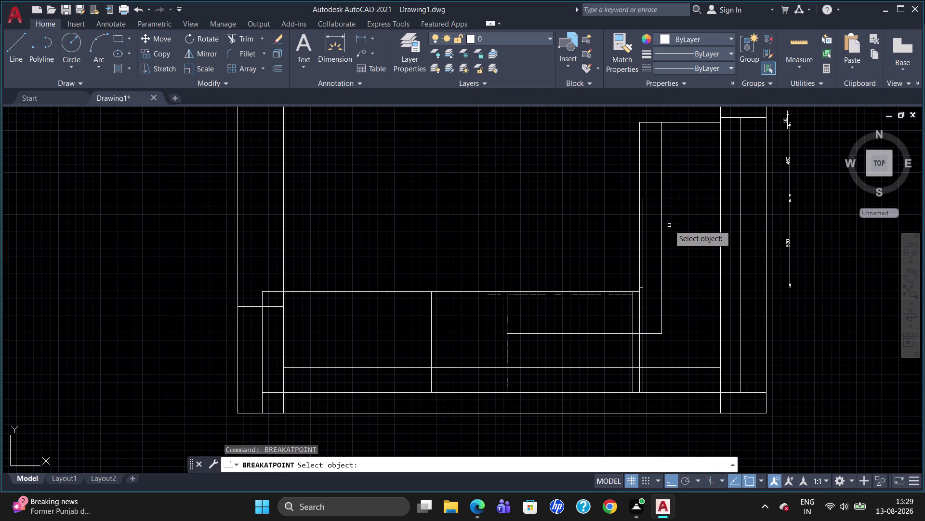
Break the long vertical line beside the right cabinet at a point with BR.
click(664, 190)
click(662, 196)
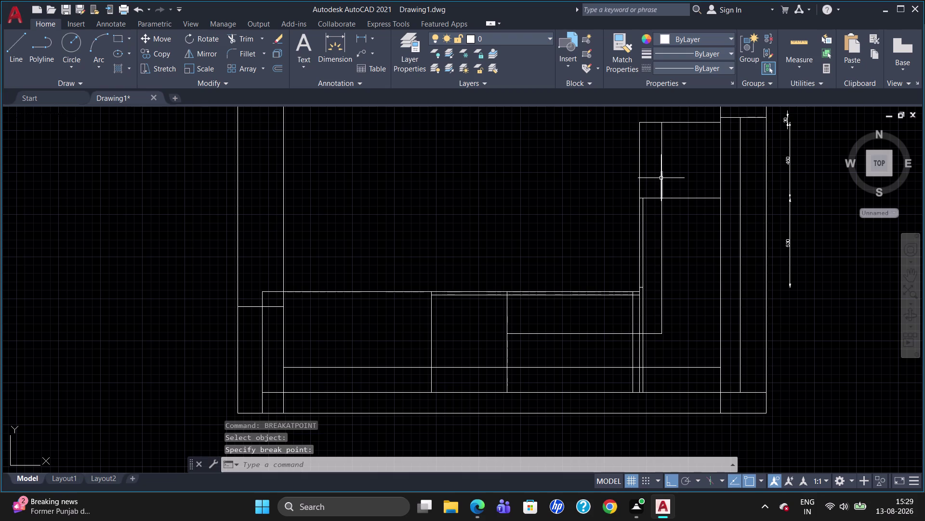
click(661, 178)
Join the broken line's upper pieces into one line, then check the lower piece.
click(663, 156)
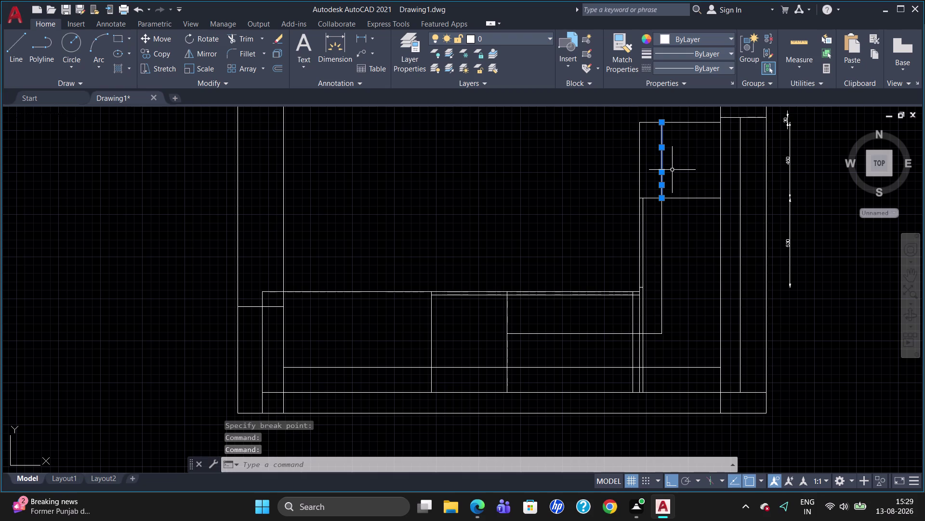
key(j)
key(Return)
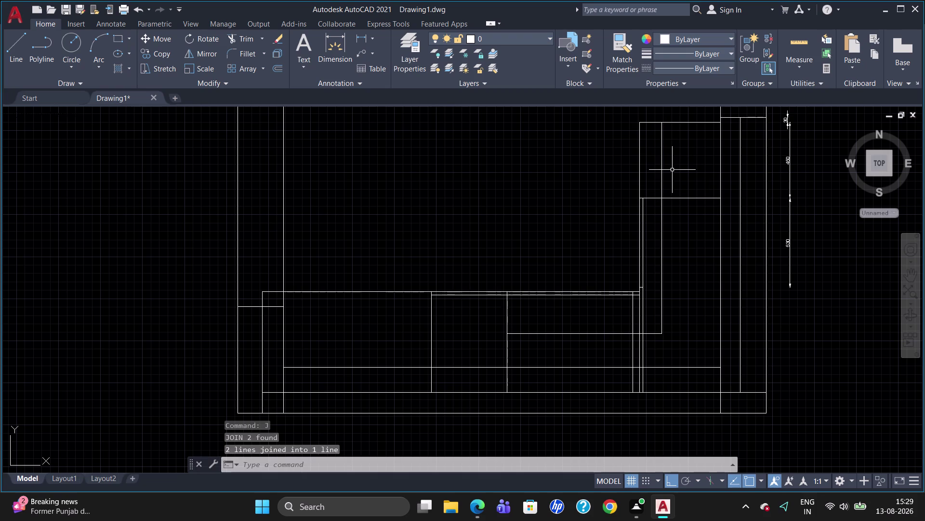
click(664, 259)
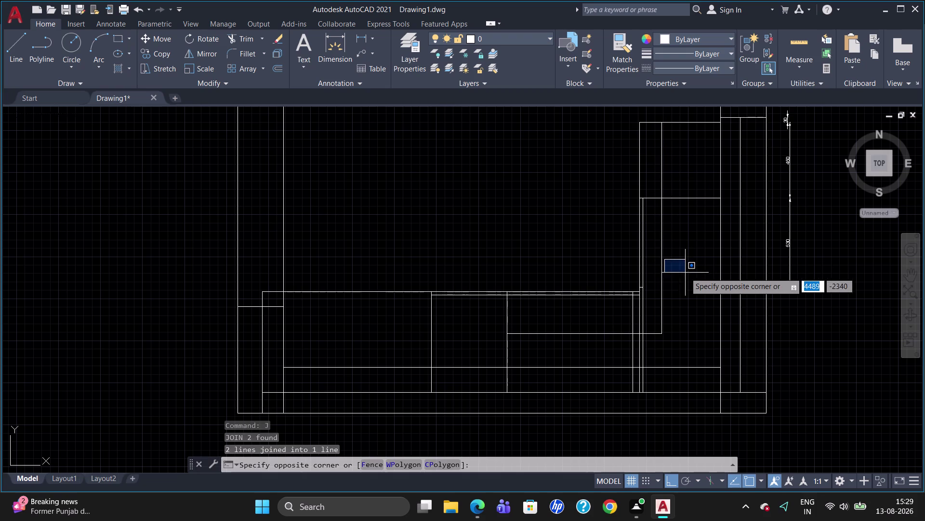
click(661, 262)
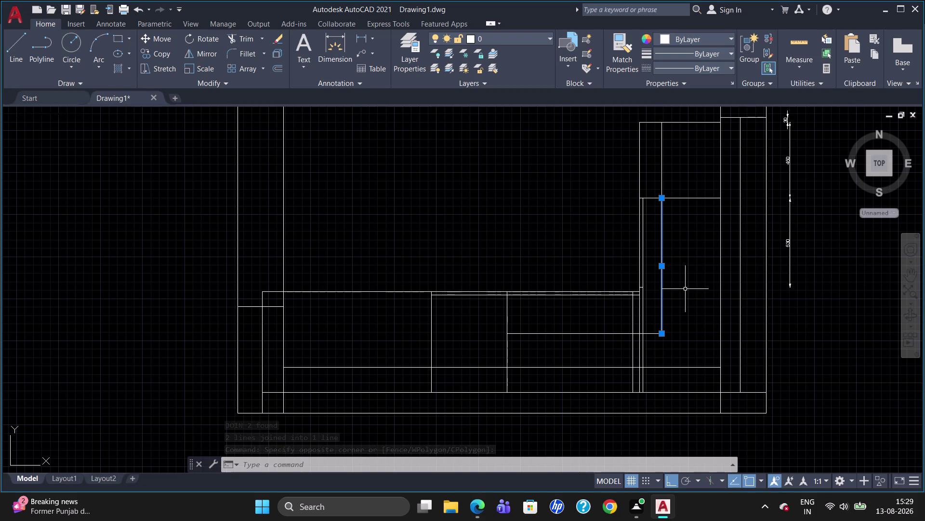
key(Escape)
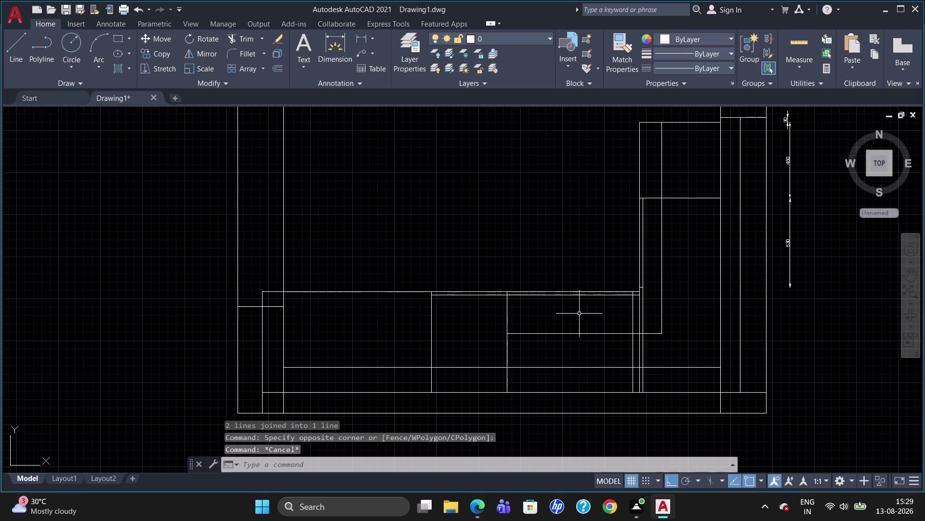
Place a trial linear dimension at the right cabinet, then delete it.
text(DLI)
key(Return)
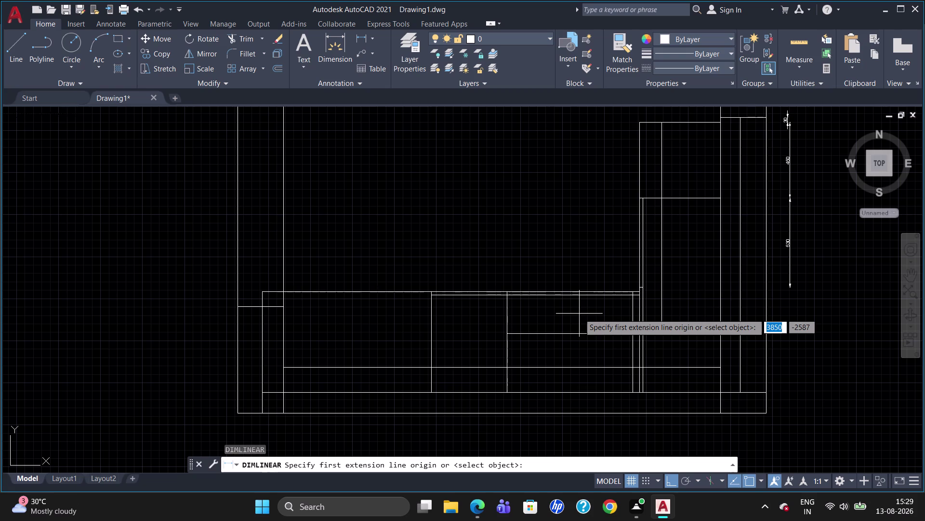
click(579, 334)
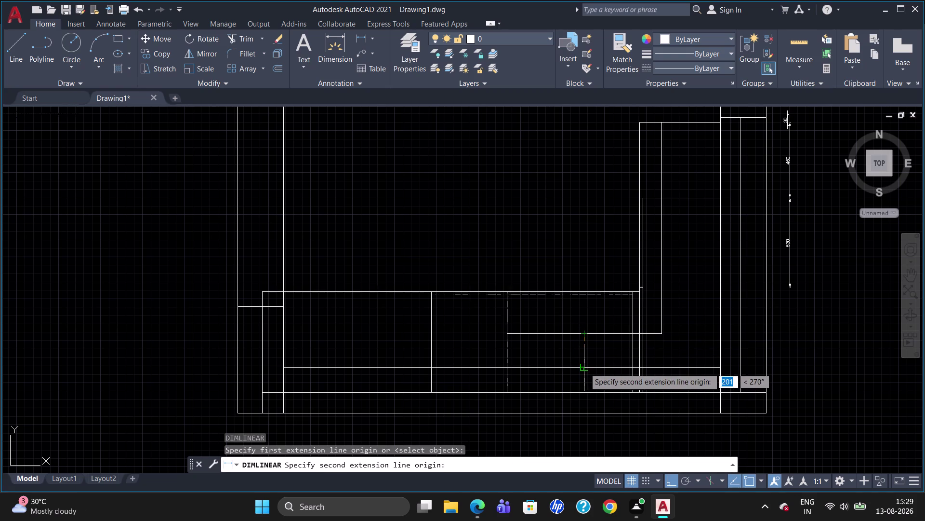
click(585, 368)
click(581, 367)
scroll(up, 3)
click(583, 352)
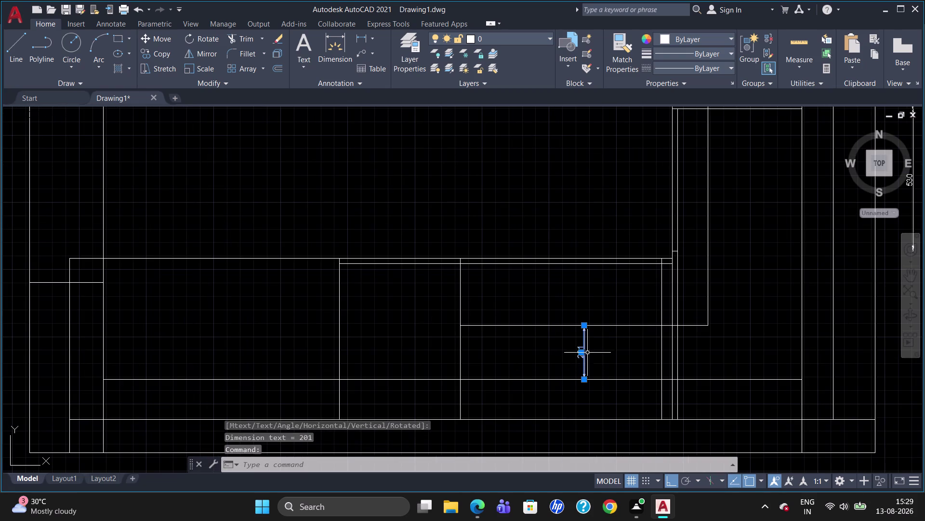
key(Delete)
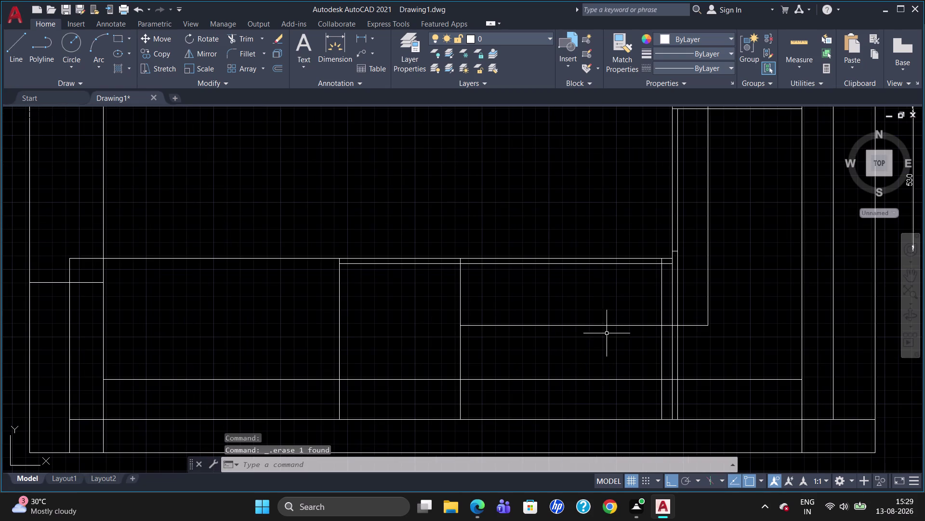
Delete the inner L-shaped vertical and horizontal lines near the right cabinet.
click(605, 327)
click(709, 275)
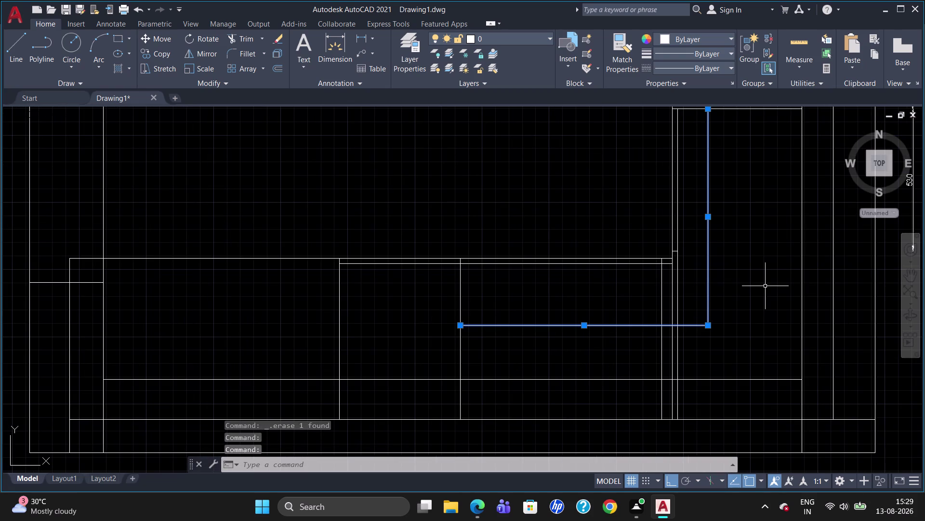
key(Delete)
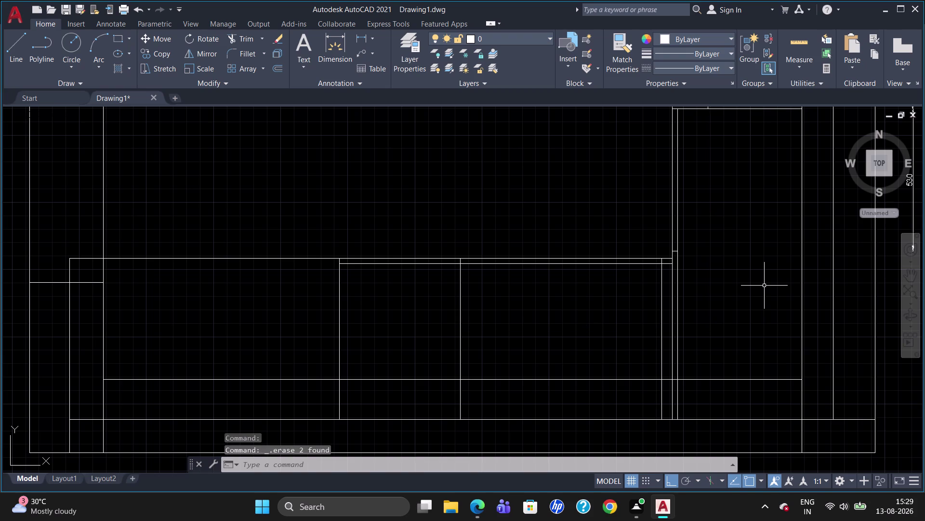
Draw a trial line 350 up from the cabinet's lower edge, then across to the right.
key(l)
key(Return)
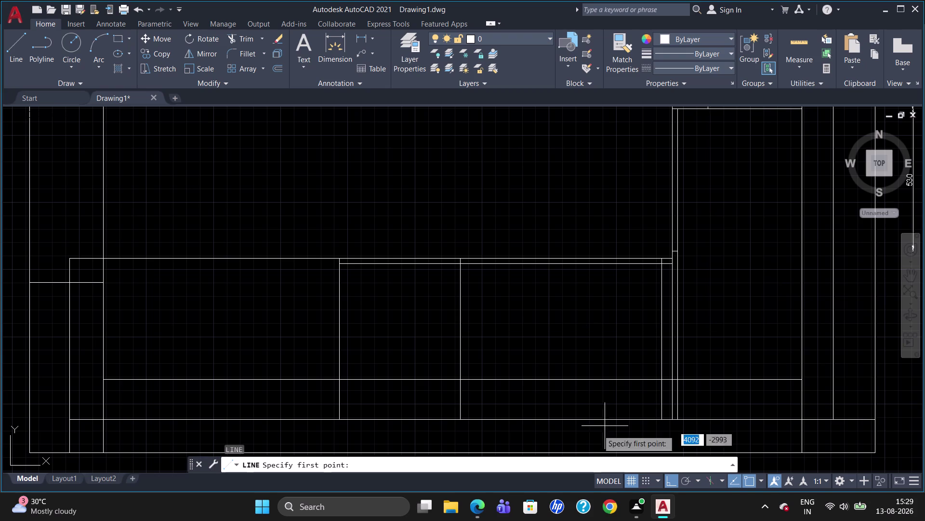
click(462, 382)
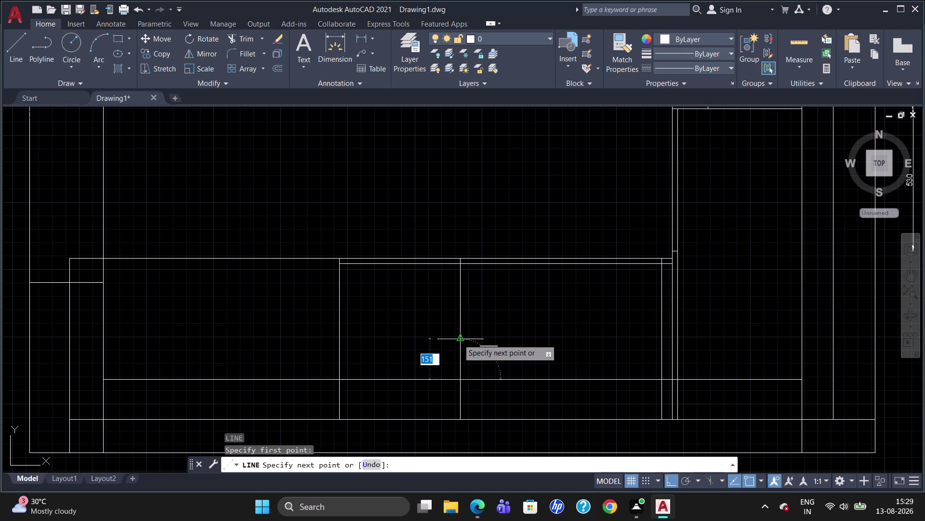
text(35)
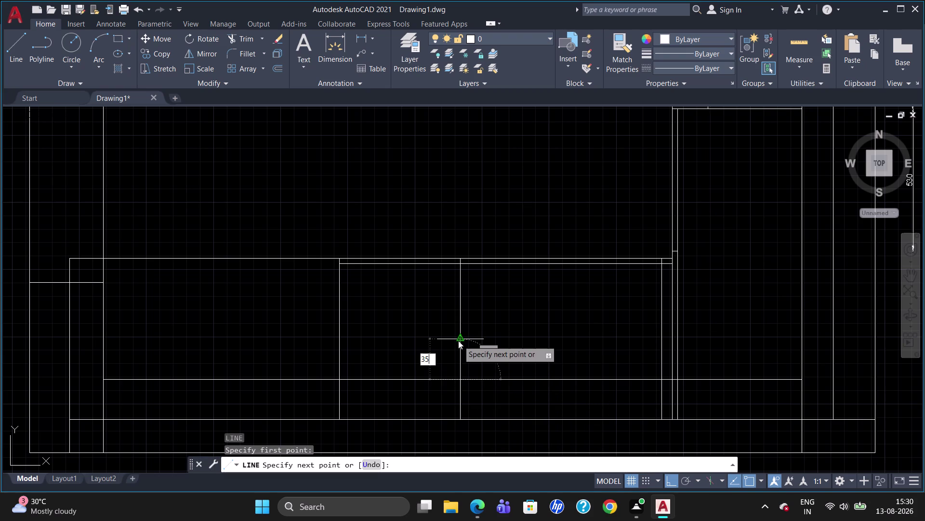
text(0)
key(Return)
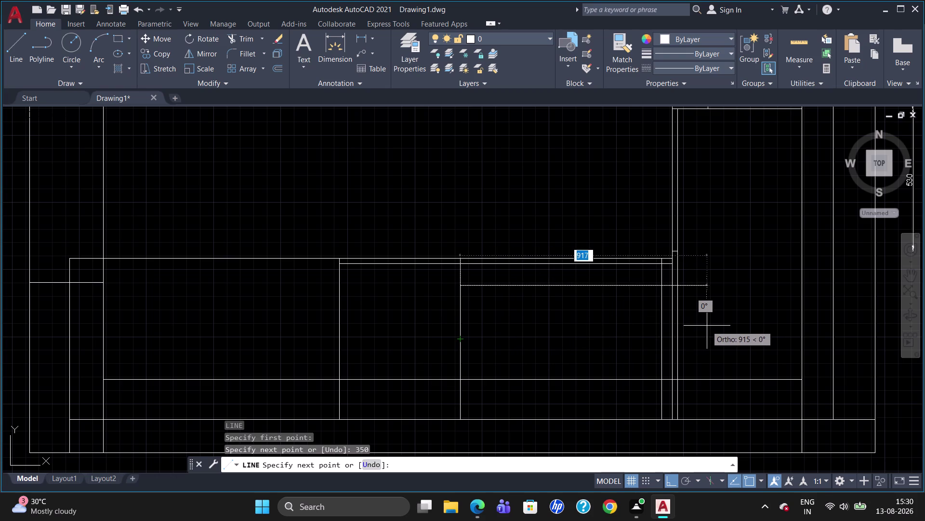
click(722, 324)
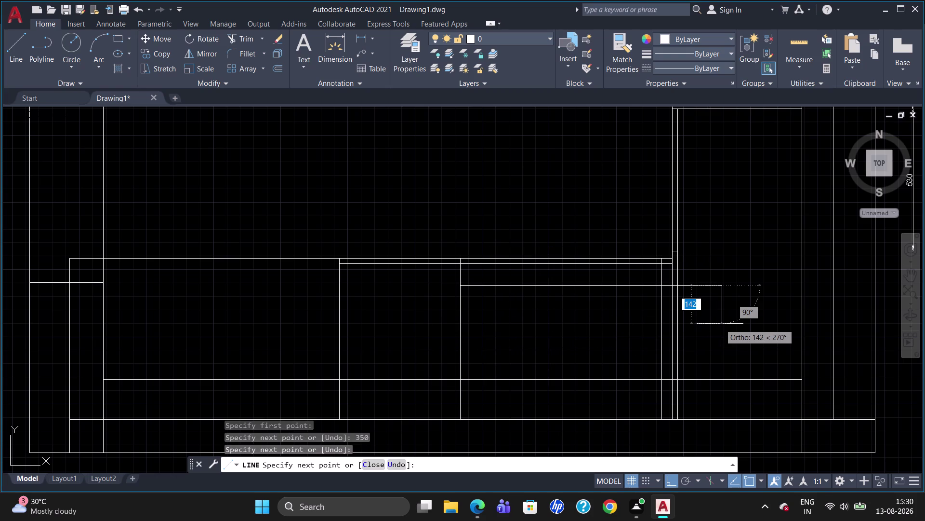
key(Escape)
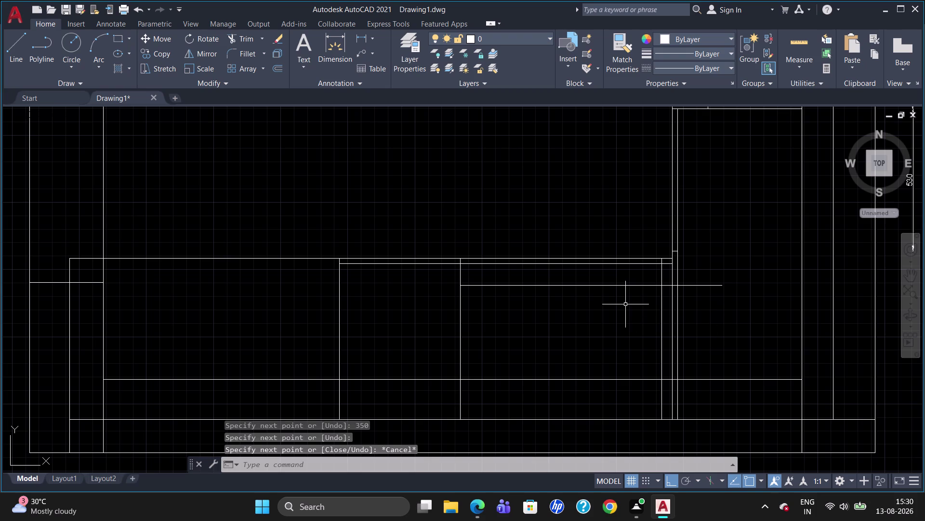
scroll(down, 3)
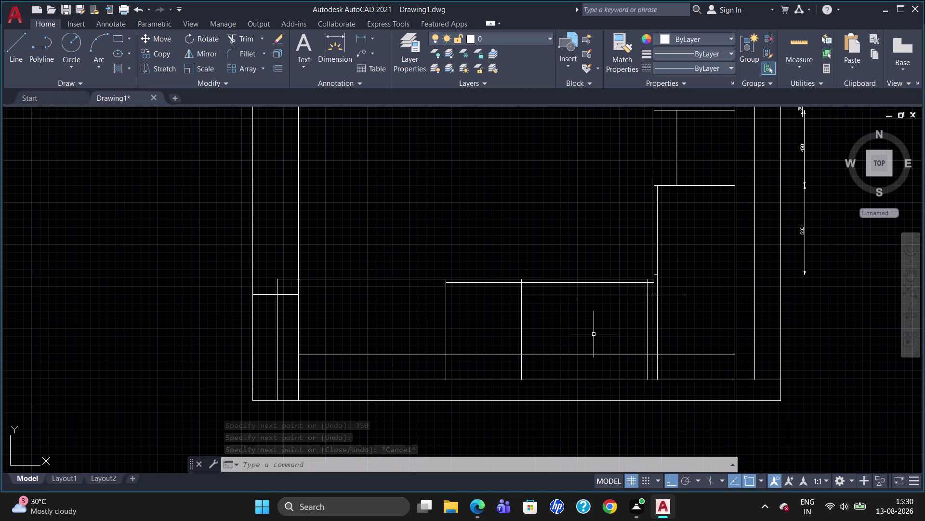
Cancel a second linear dimension attempt and delete the trial horizontal line.
text(DLI)
key(Return)
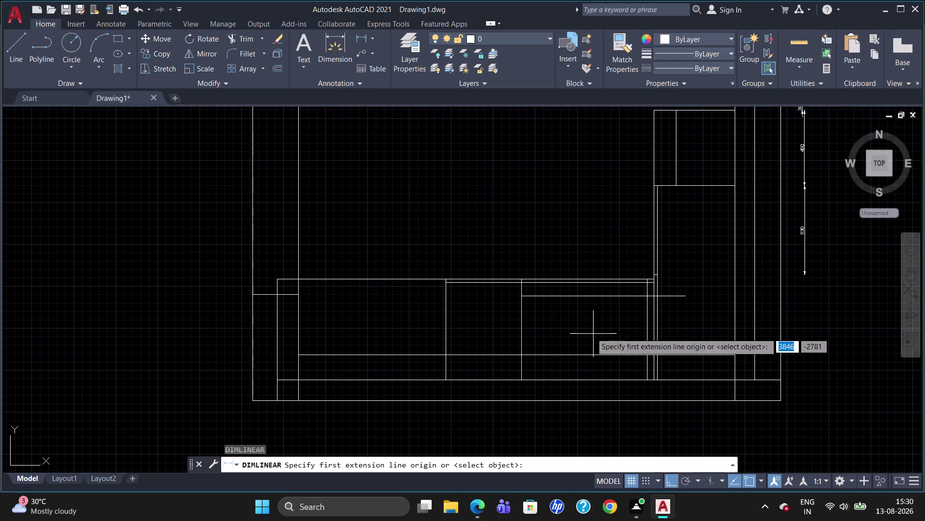
click(589, 296)
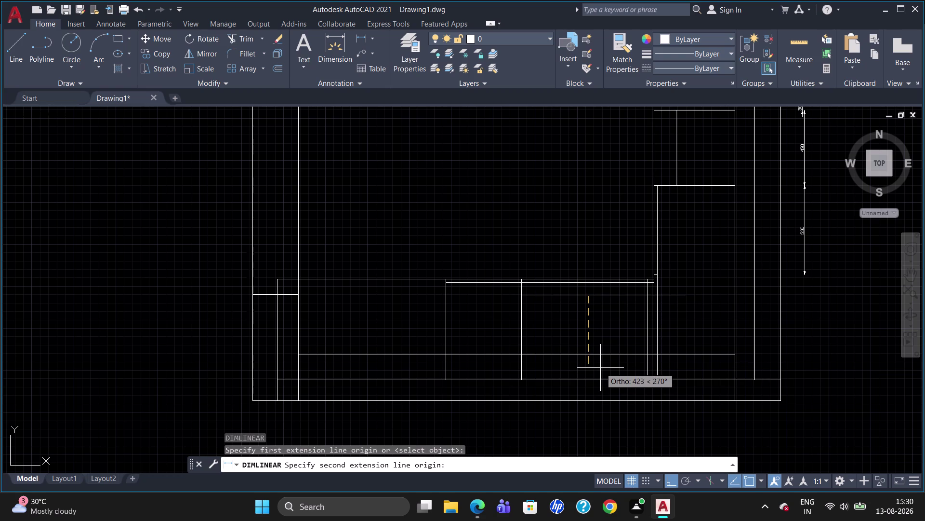
key(Escape)
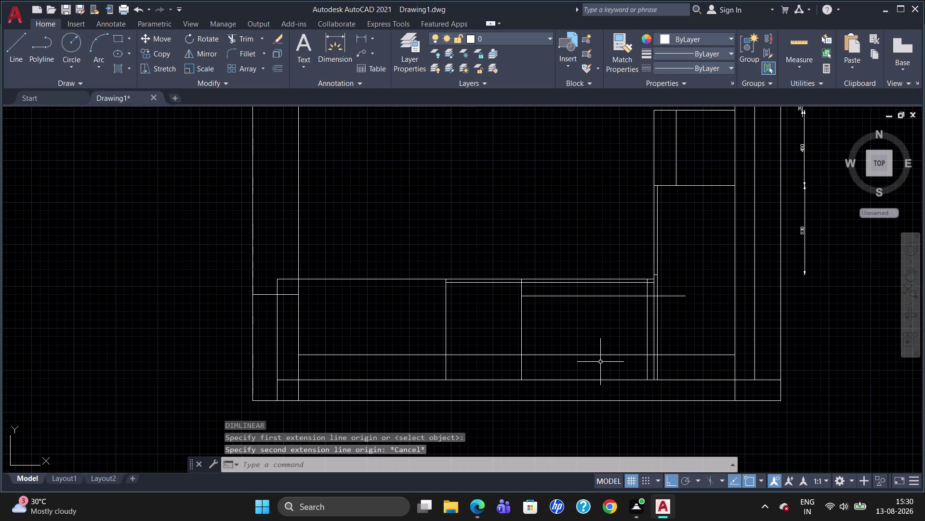
click(572, 294)
key(Delete)
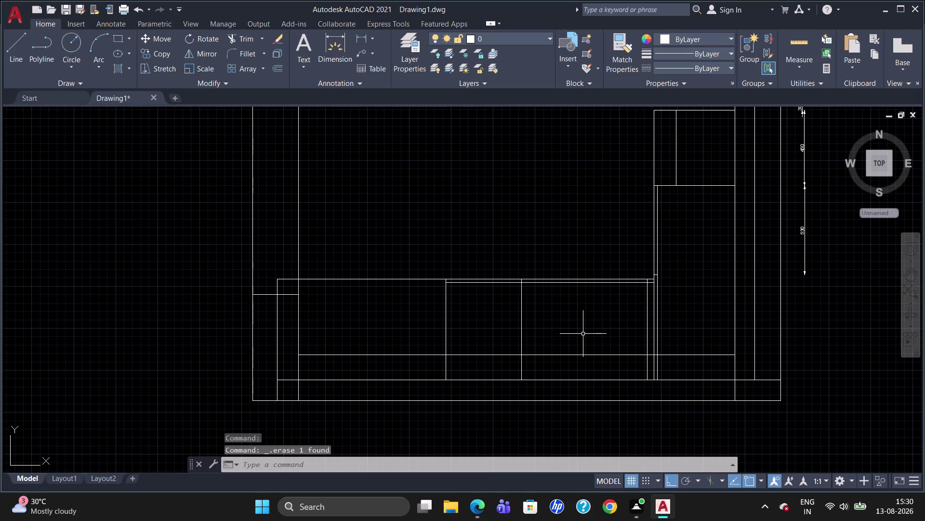
Draw a line 350 up from the lower cabinet's bottom, then across to the right edge.
key(l)
key(Return)
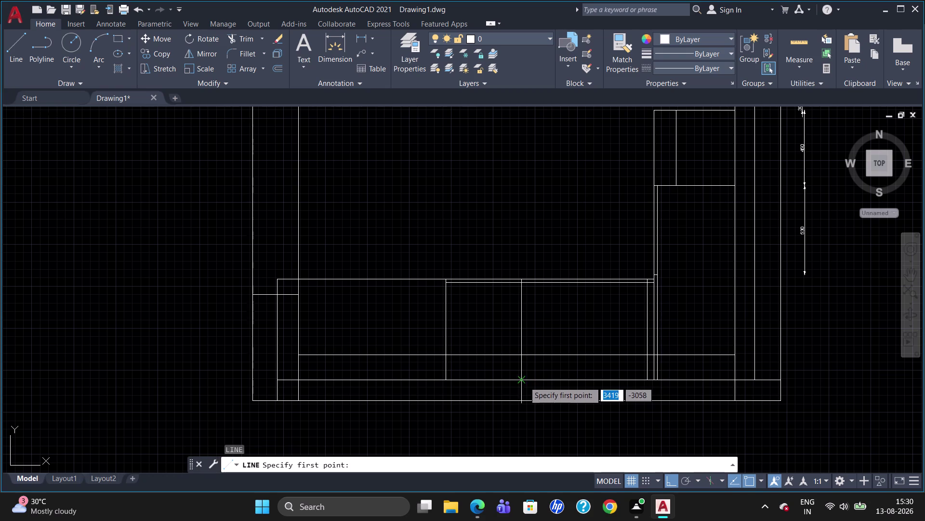
click(526, 379)
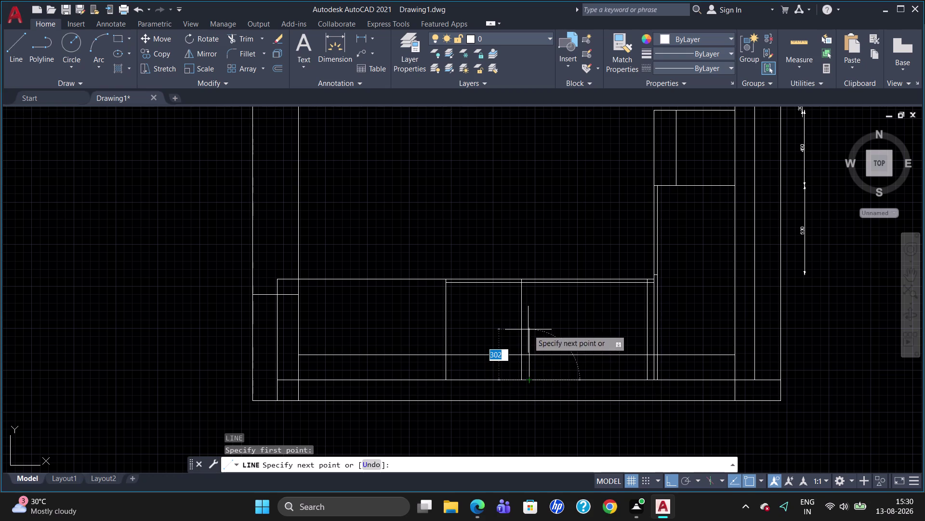
key(Escape)
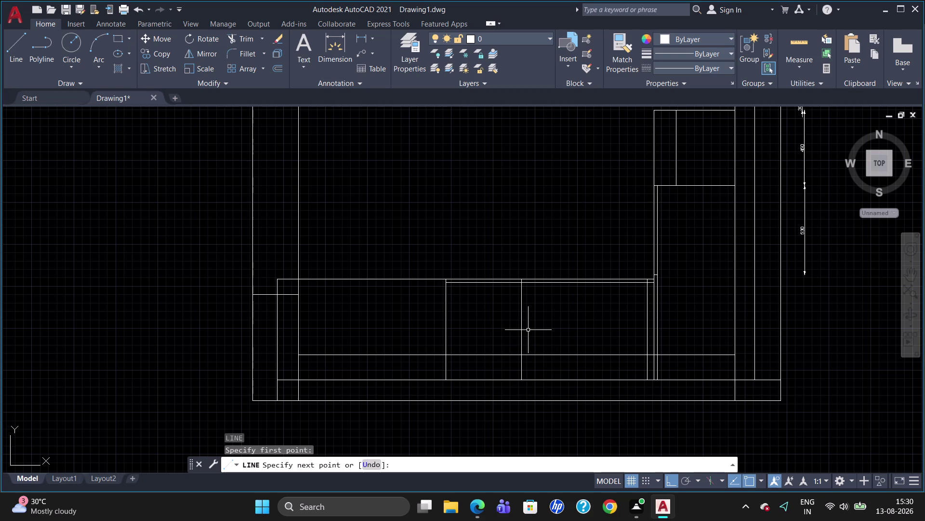
key(l)
key(Return)
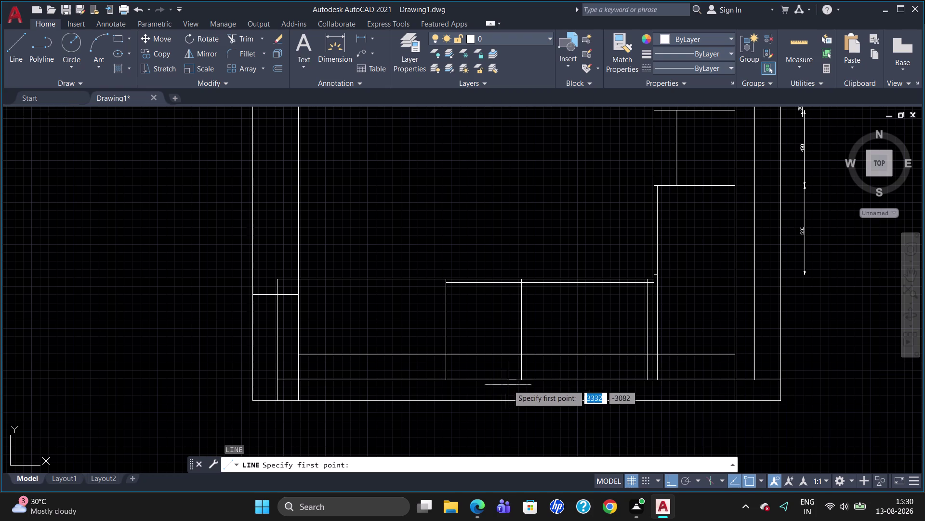
click(522, 377)
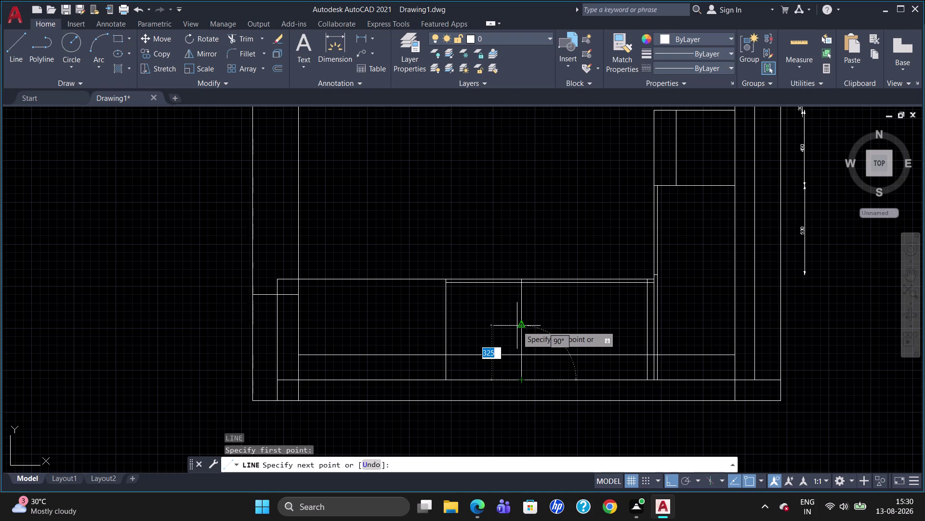
text(350)
key(Return)
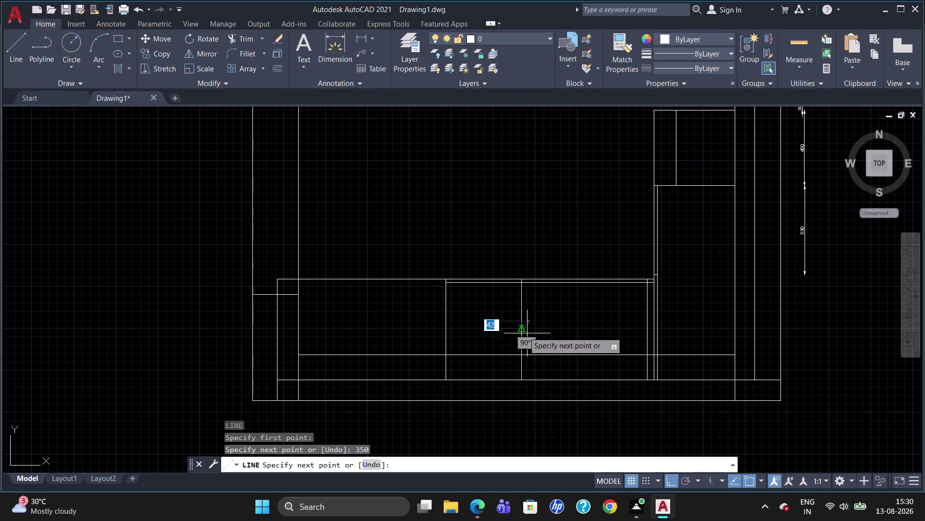
click(691, 326)
key(Escape)
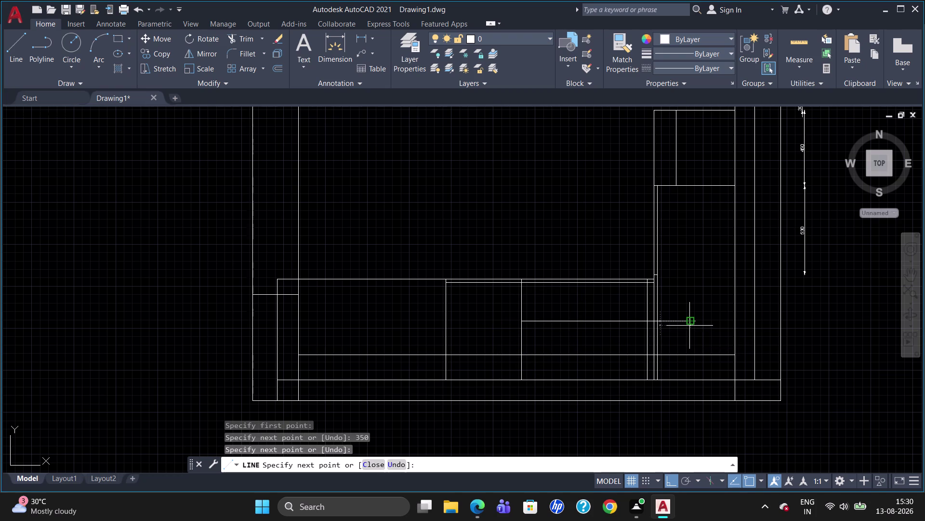
Dimension the new line to confirm its 350 length.
text(DLI)
key(Return)
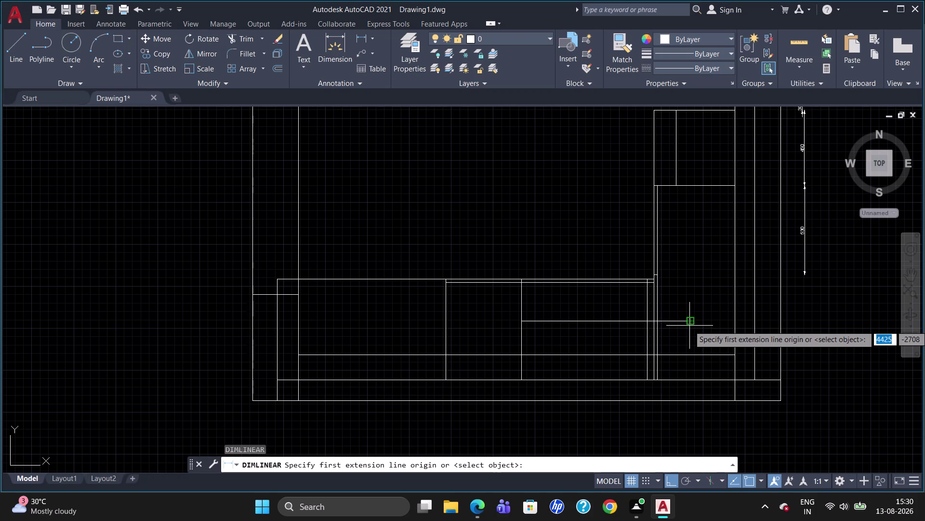
click(603, 323)
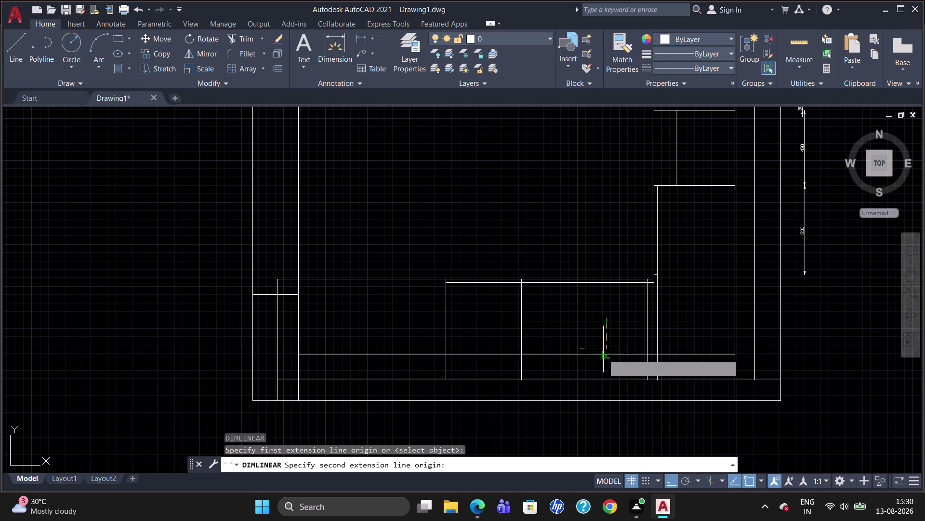
click(611, 378)
click(593, 371)
Window-select and delete the 350 dimension and the helper line.
scroll(up, 3)
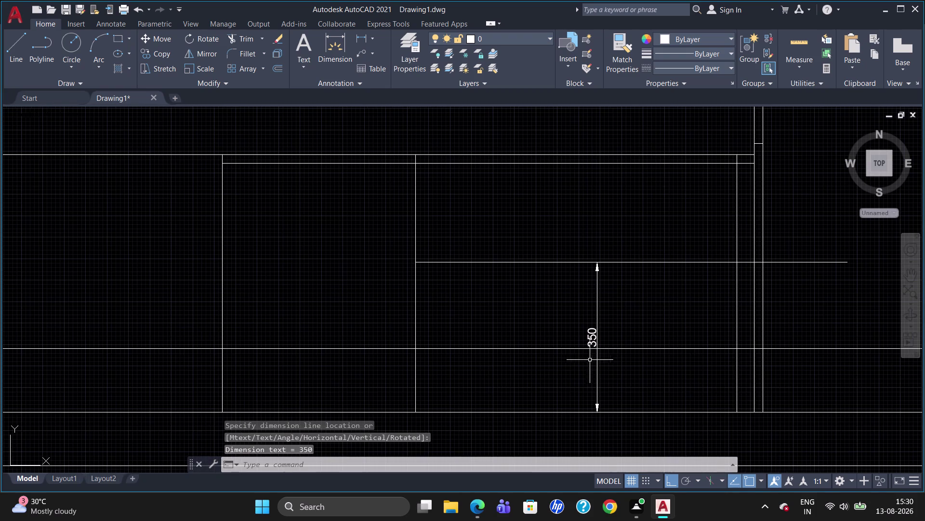
click(595, 350)
click(595, 333)
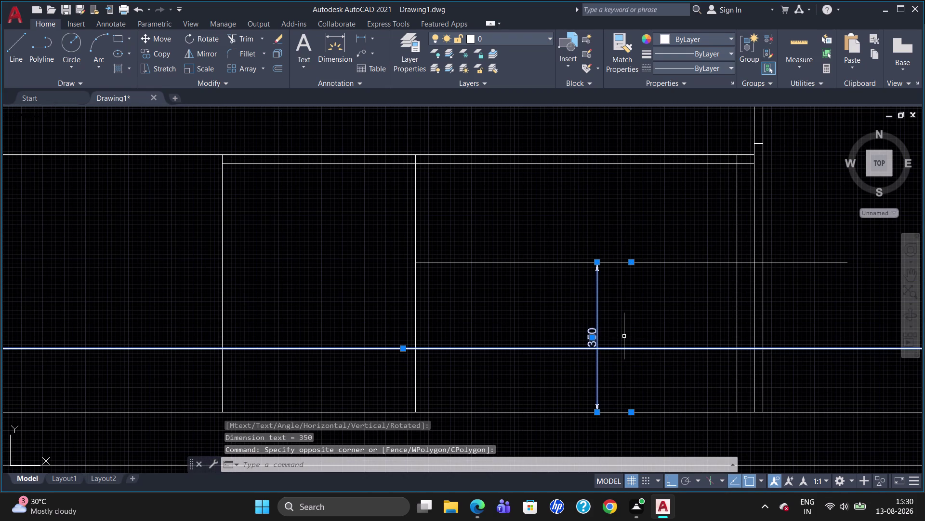
key(Delete)
scroll(down, 3)
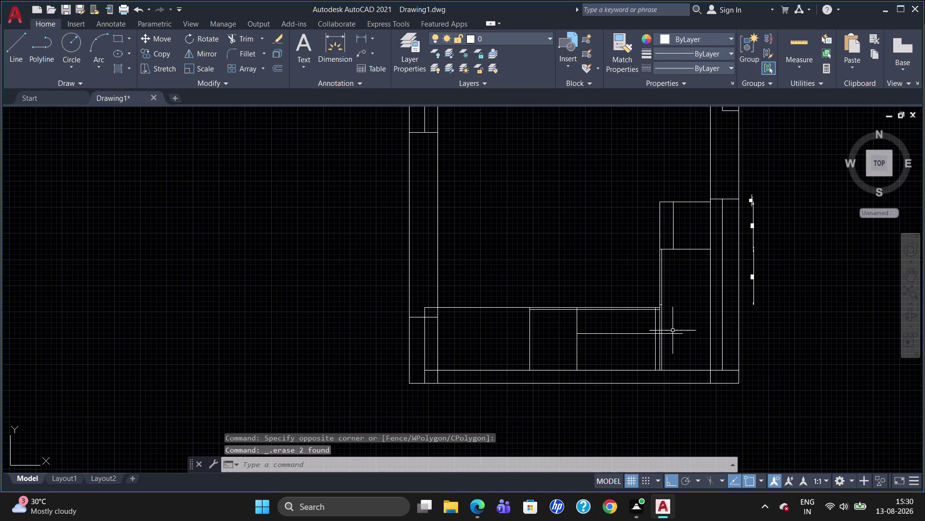
Draw a short line from the right end of the new horizontal line.
scroll(up, 3)
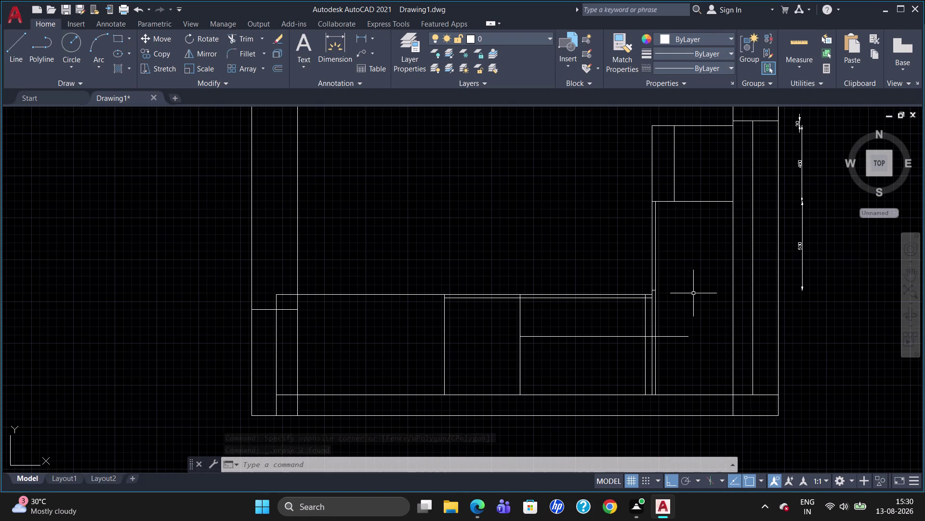
key(l)
key(Return)
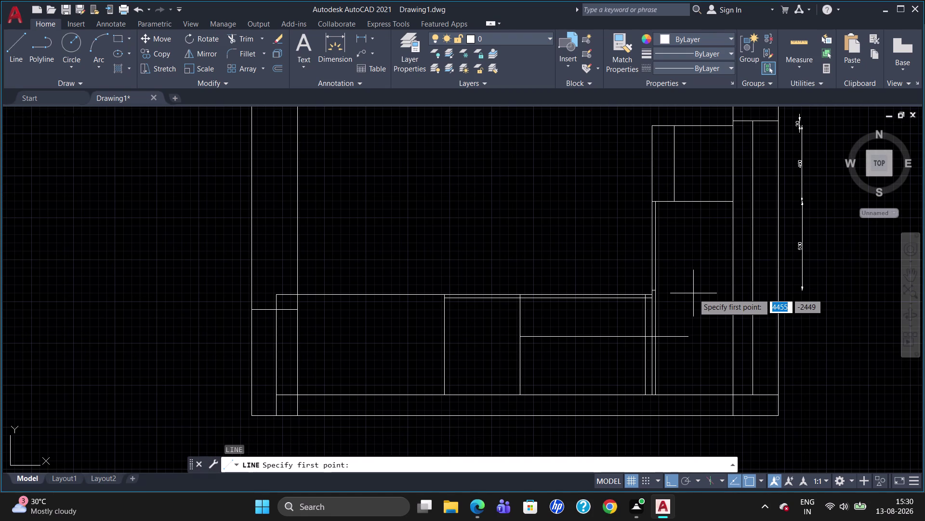
click(674, 205)
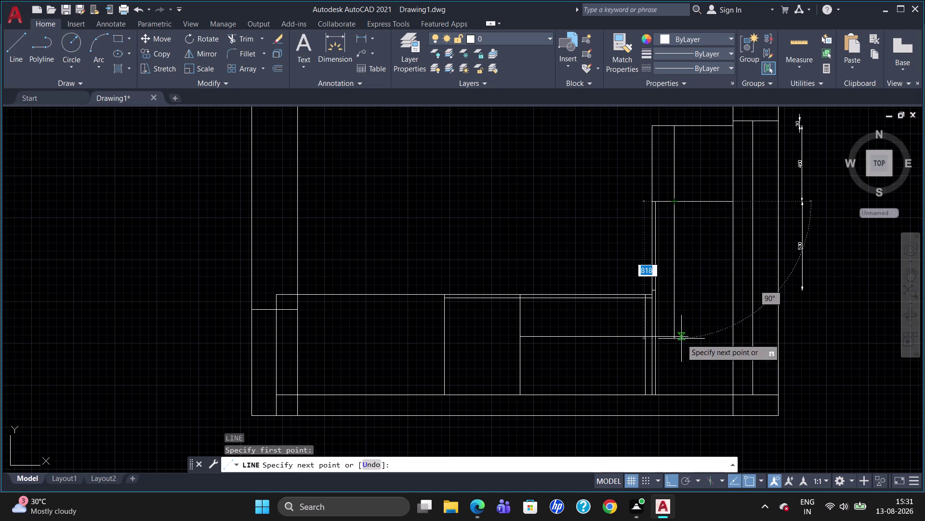
click(679, 348)
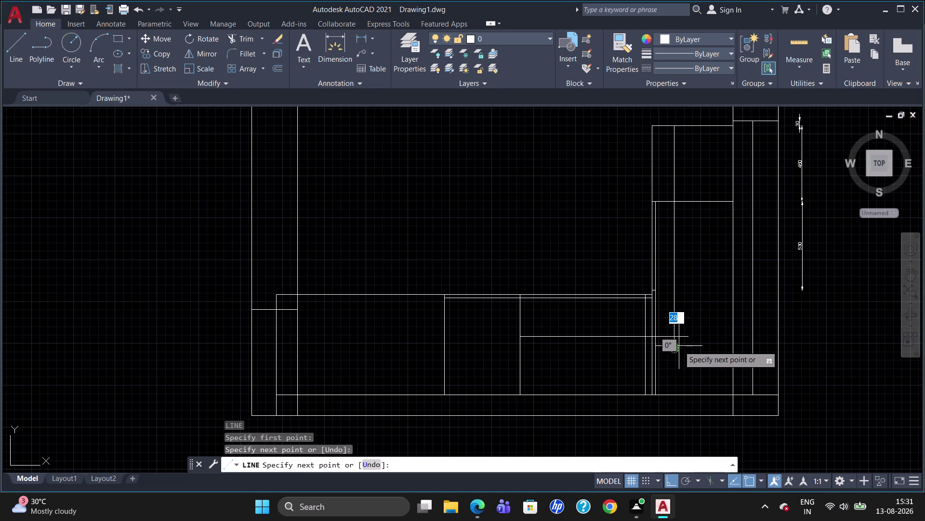
key(Escape)
Attempt to trim line portions near the divider, then cancel the trim.
text(TR)
key(Return)
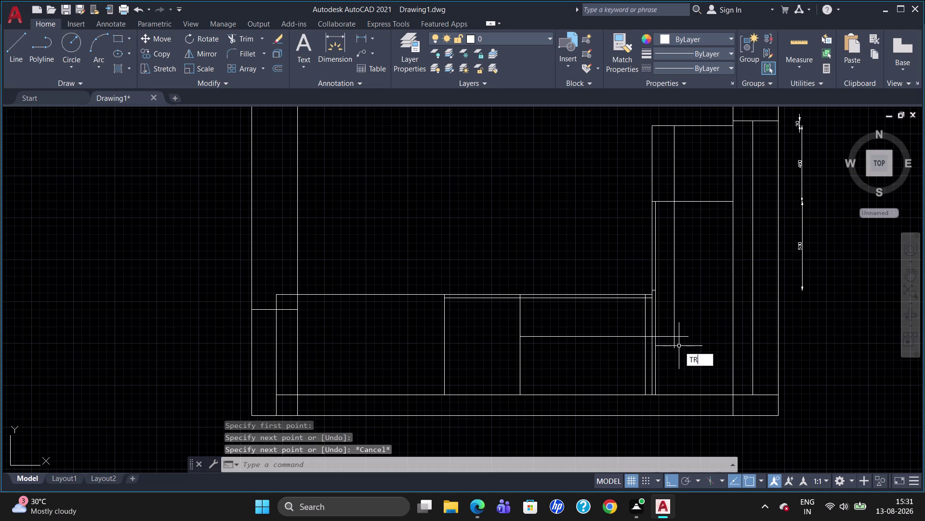
key(Return)
click(674, 345)
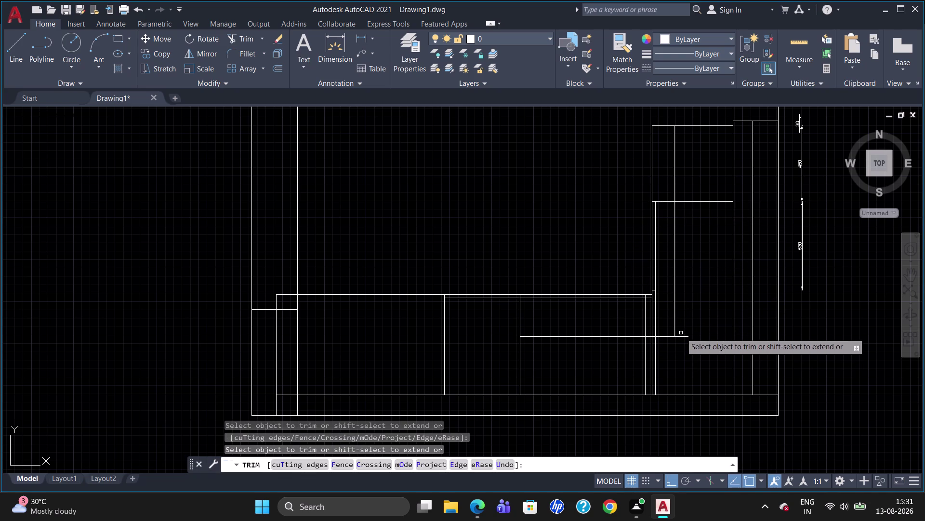
click(684, 338)
key(Escape)
Start a linear dimension with DLI.
text(D)
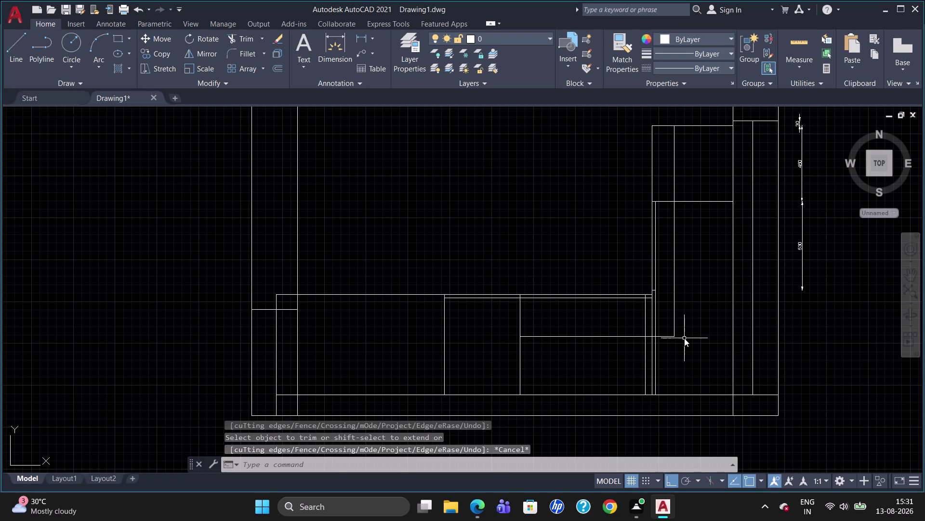
text(LI)
key(Return)
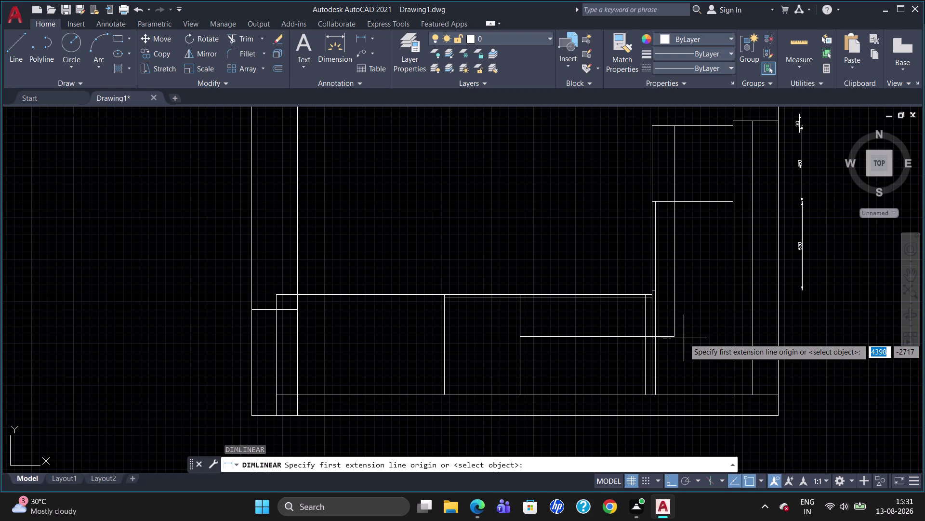
click(684, 394)
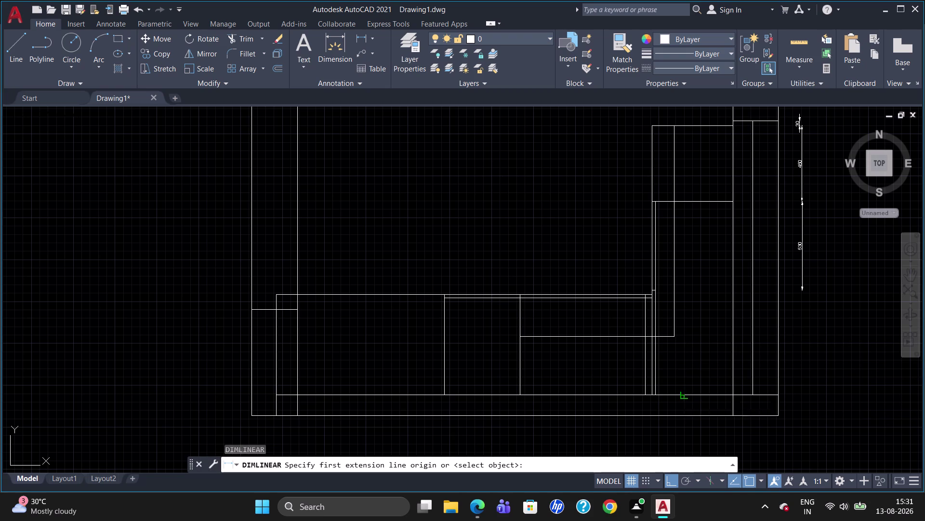
click(683, 200)
click(683, 201)
scroll(up, 3)
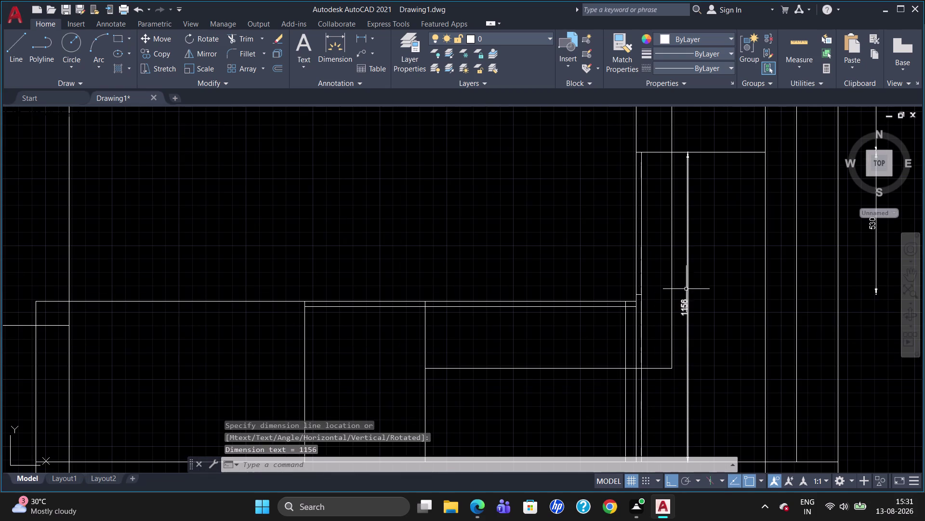
click(688, 291)
key(Delete)
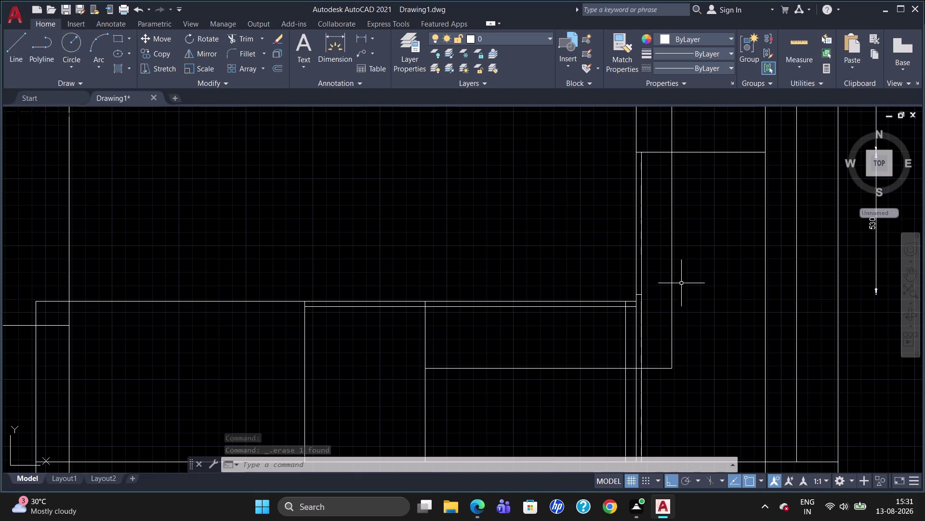
scroll(down, 3)
scroll(up, 3)
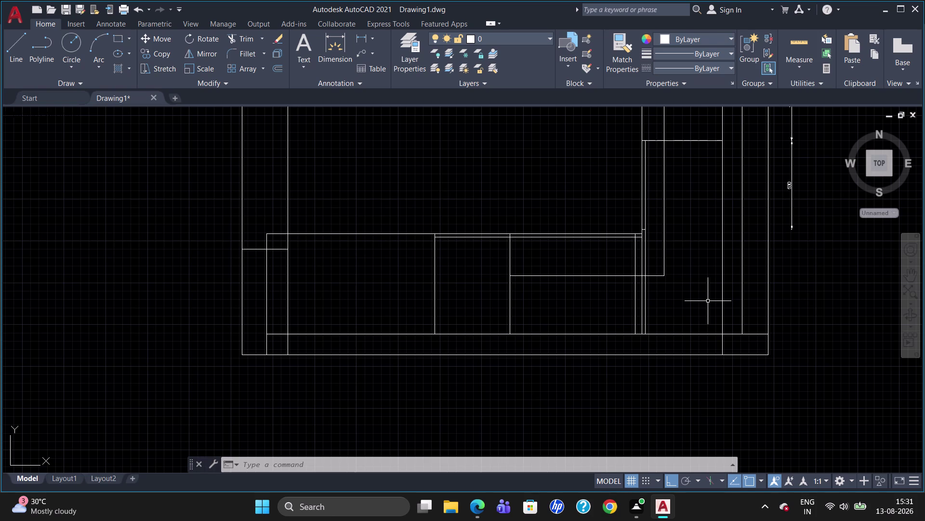
Draw a 350-unit line from the right side of the middle cabinet.
key(l)
key(Return)
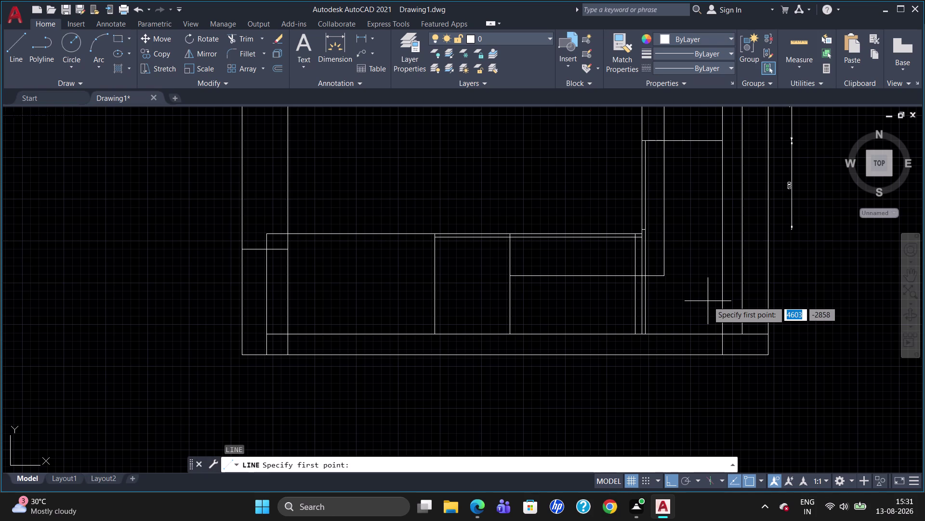
click(743, 275)
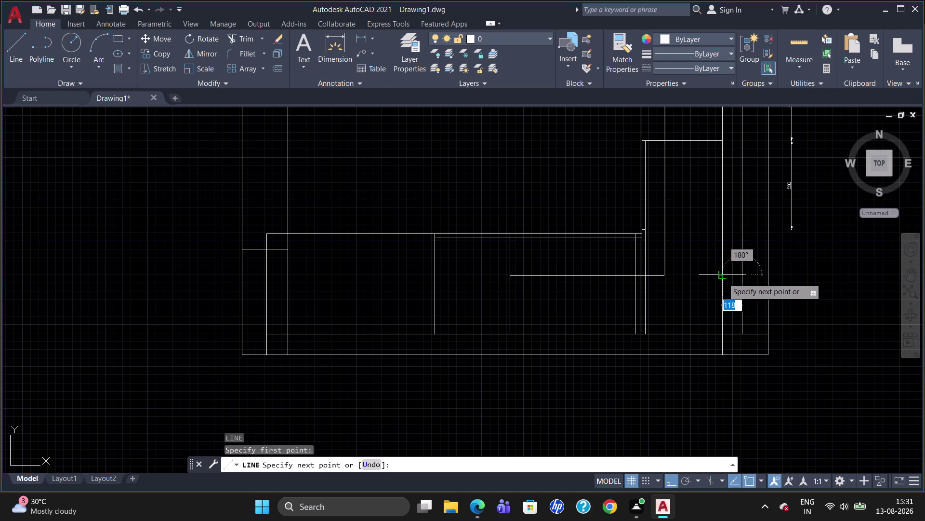
text(350)
key(Return)
click(689, 288)
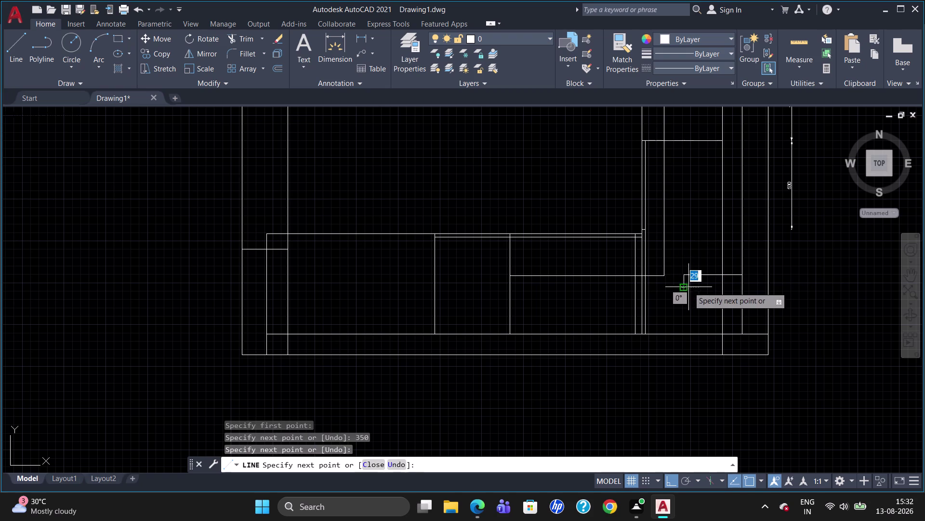
key(Escape)
Delete a stray line and the short vertical stub right of the middle cabinet.
click(686, 249)
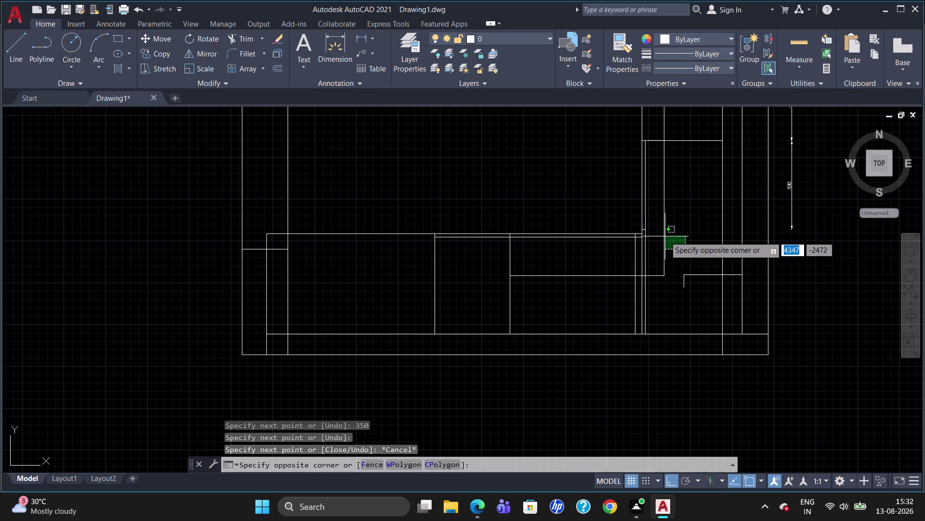
click(666, 236)
click(665, 236)
key(Delete)
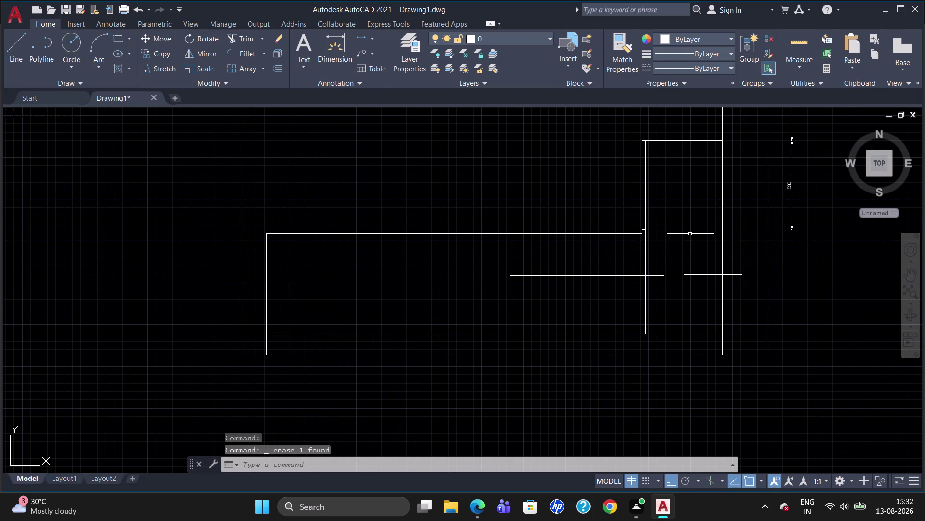
click(685, 284)
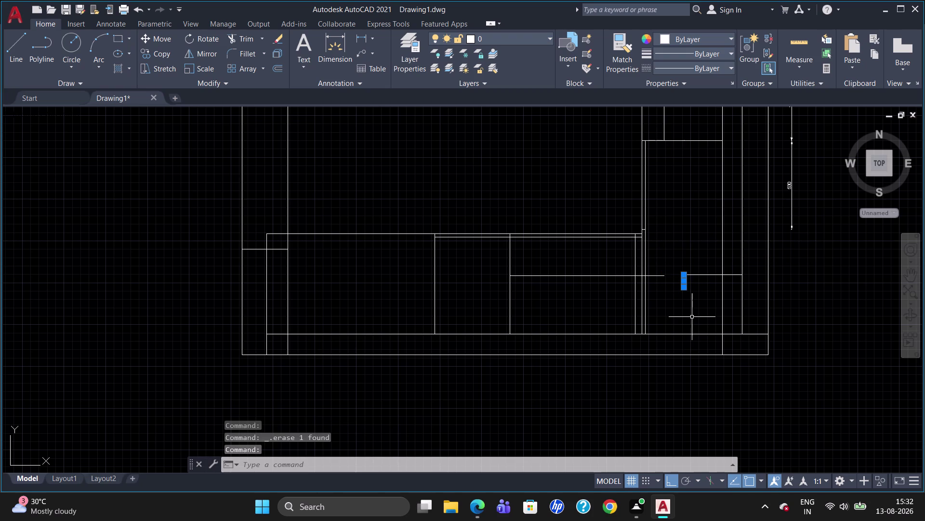
key(Delete)
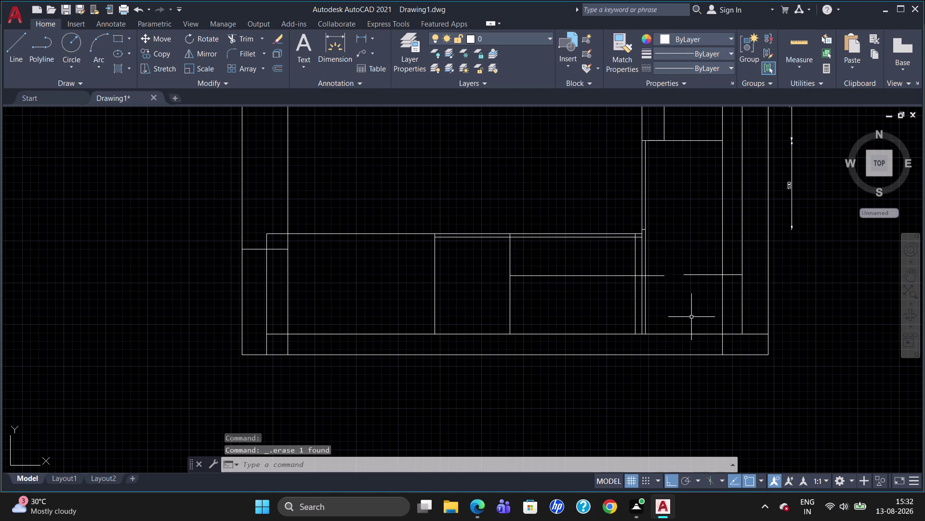
Draw a short line to close the gap in the cabinet divider.
key(l)
key(Return)
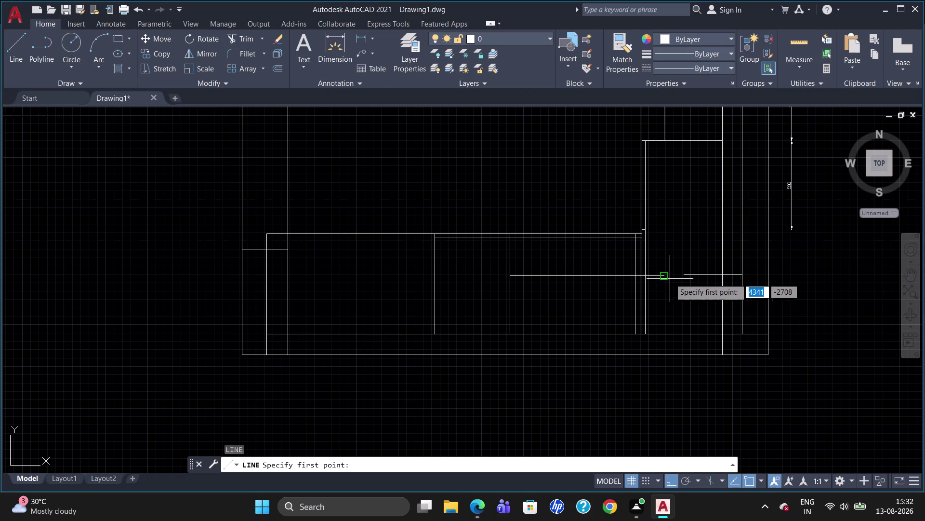
click(665, 278)
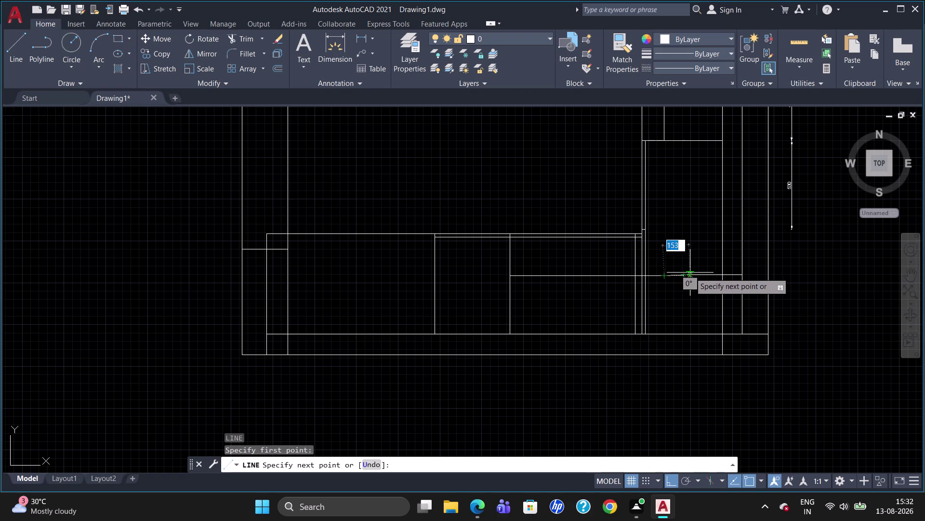
click(694, 271)
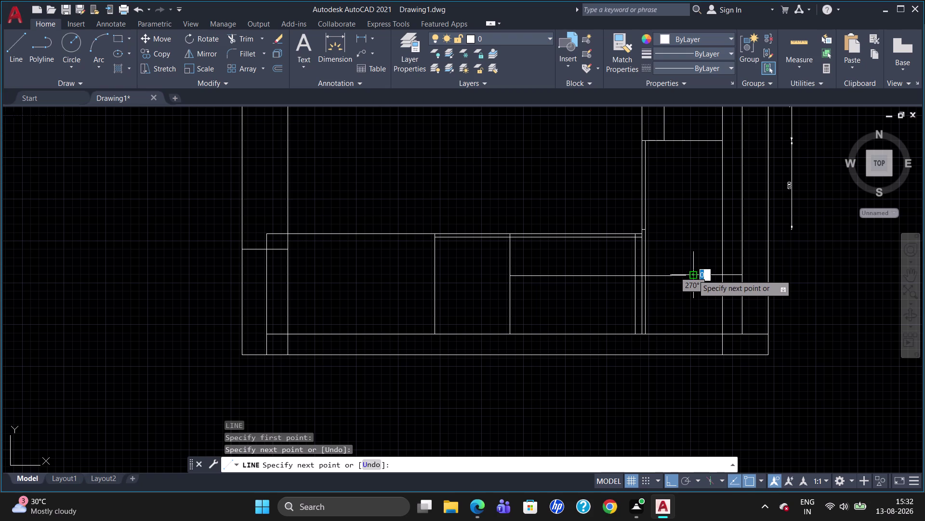
key(Escape)
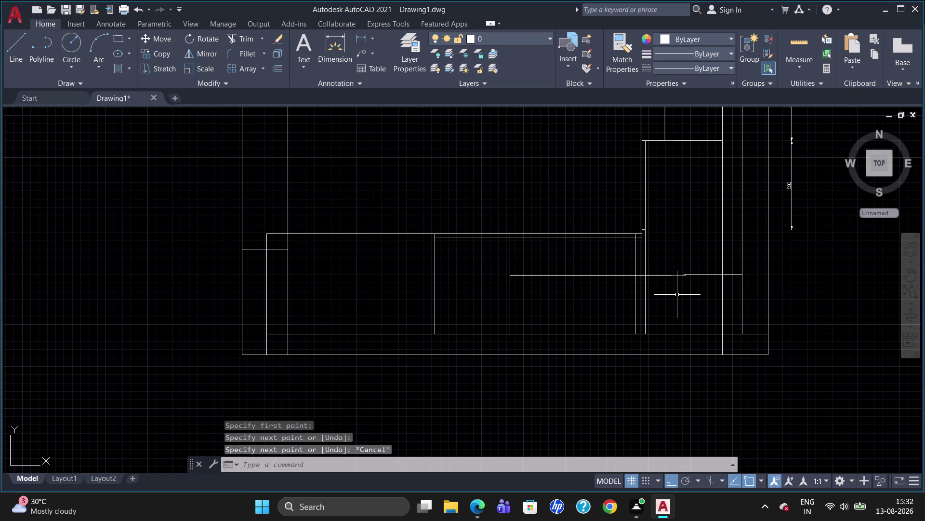
Erase the leftover short line pieces at the divider's right end.
click(685, 275)
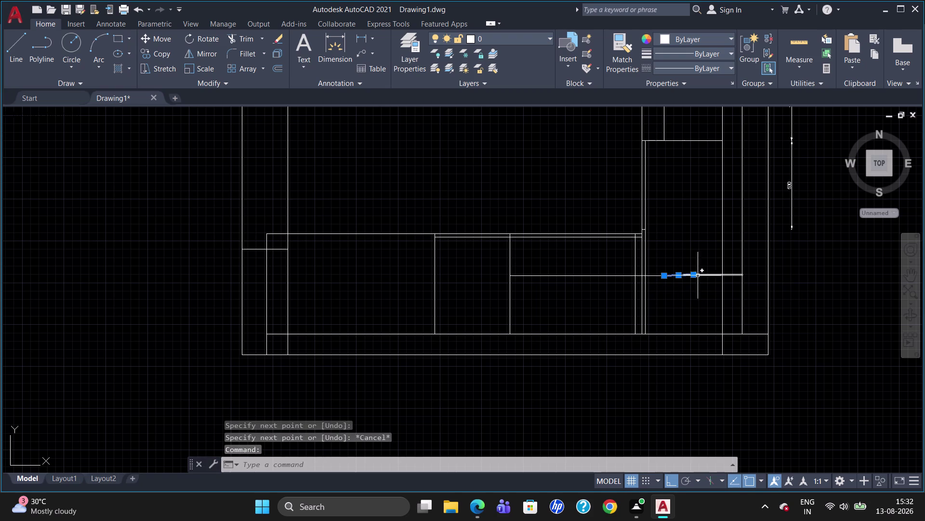
click(702, 275)
key(Home)
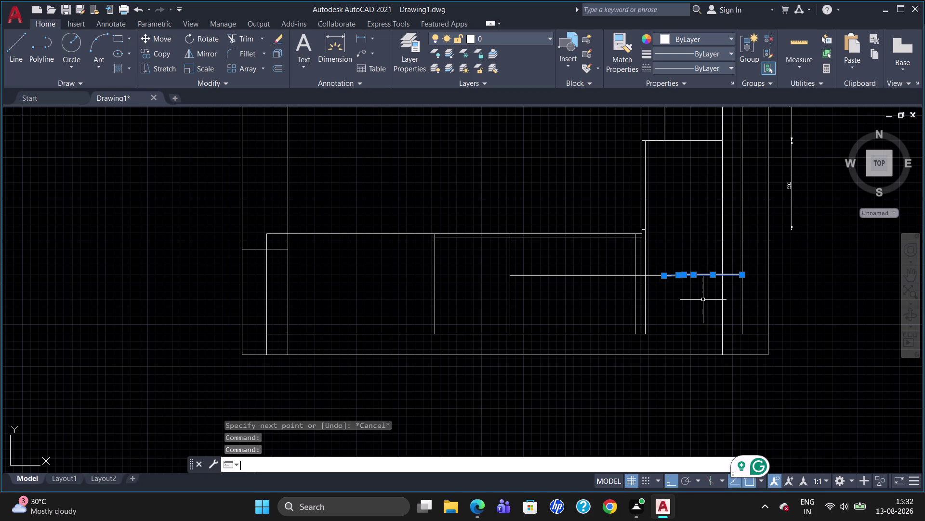
key(Escape)
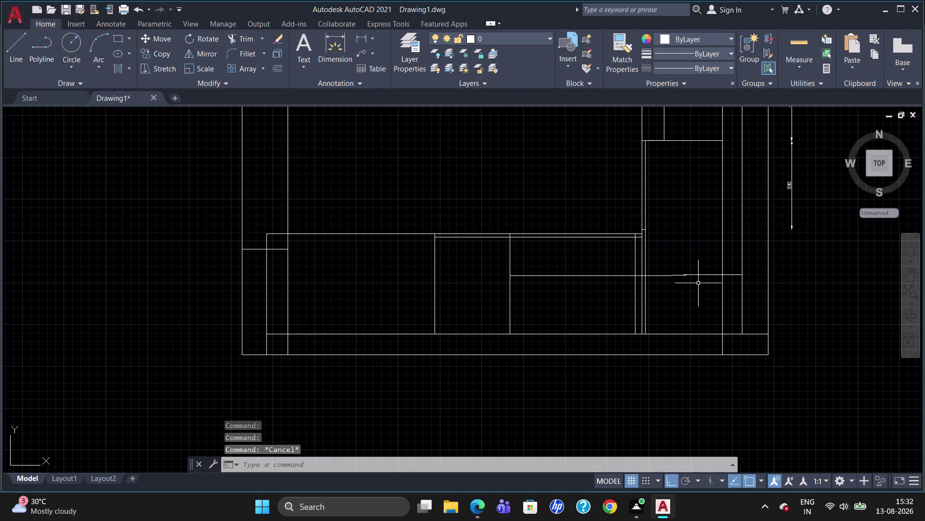
click(697, 275)
key(Delete)
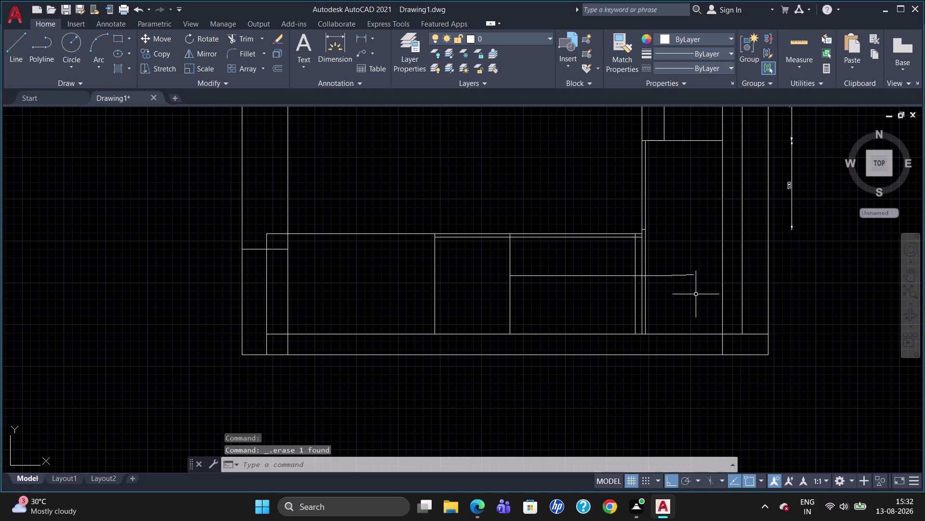
click(667, 276)
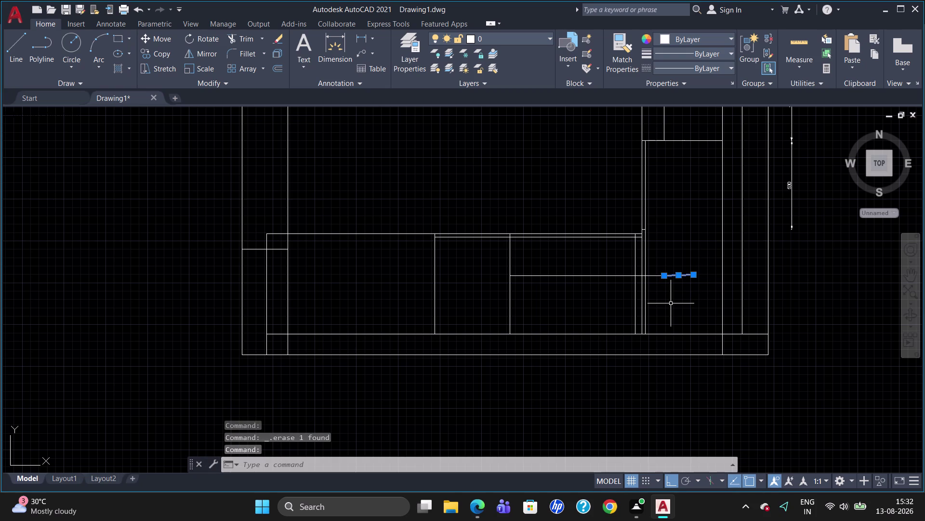
key(Delete)
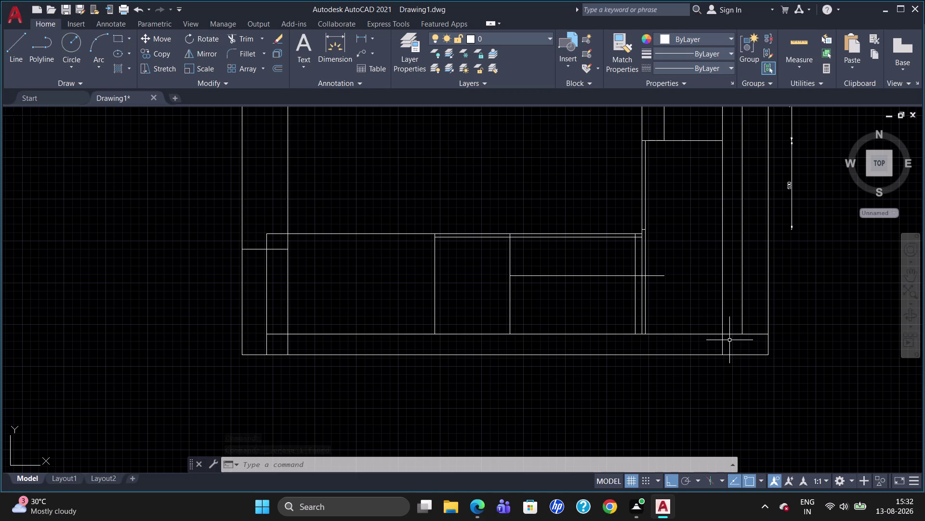
Redraw the shelf line 350 units from the right cabinet edge.
key(l)
key(Return)
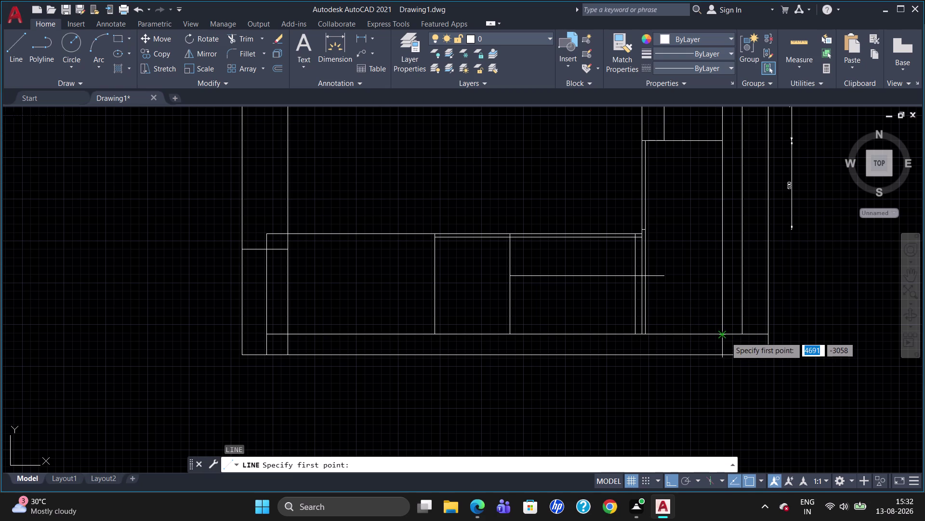
click(725, 337)
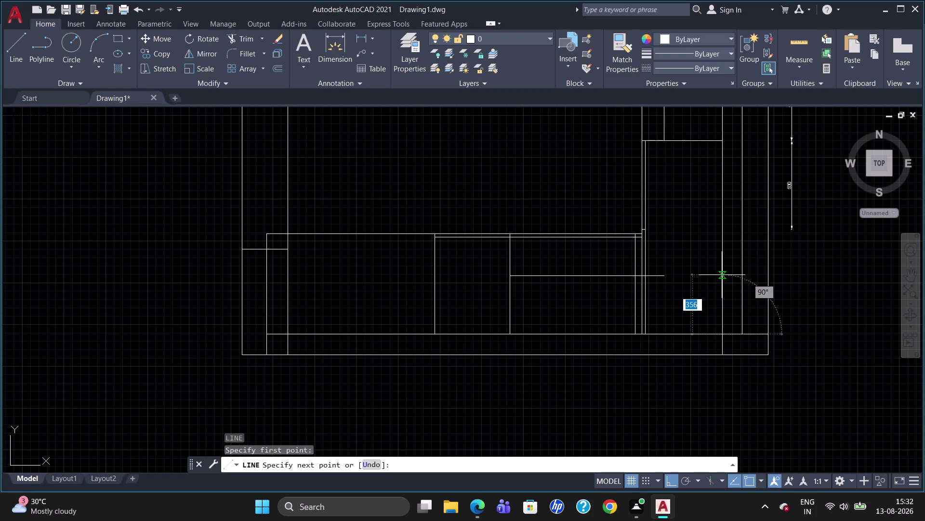
text(350)
key(Return)
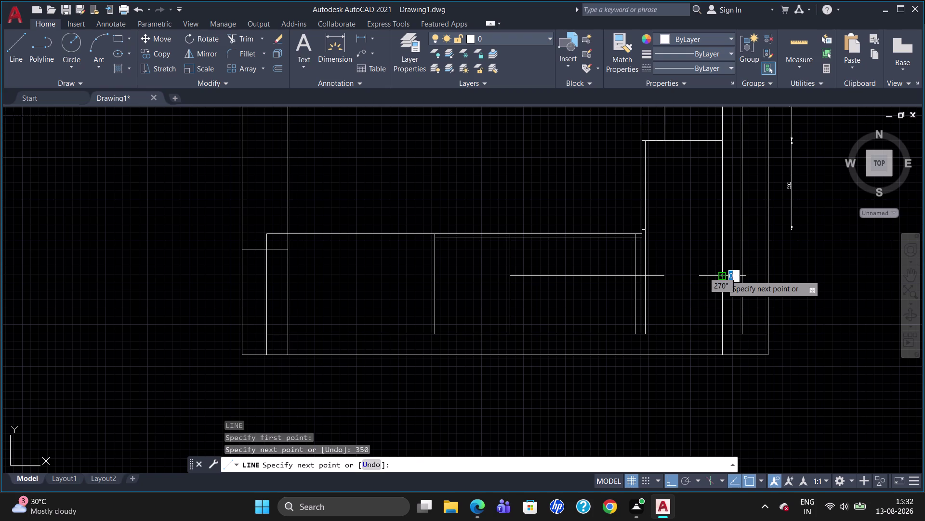
click(663, 295)
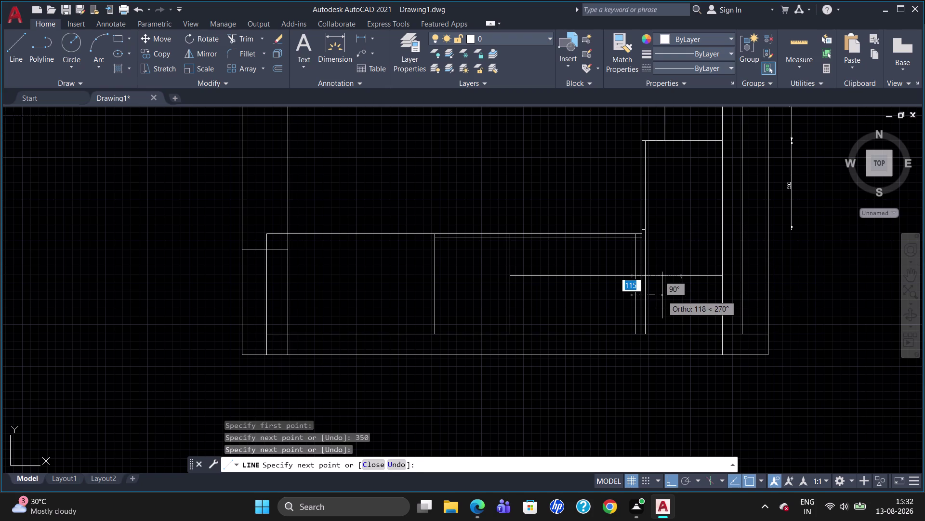
key(Escape)
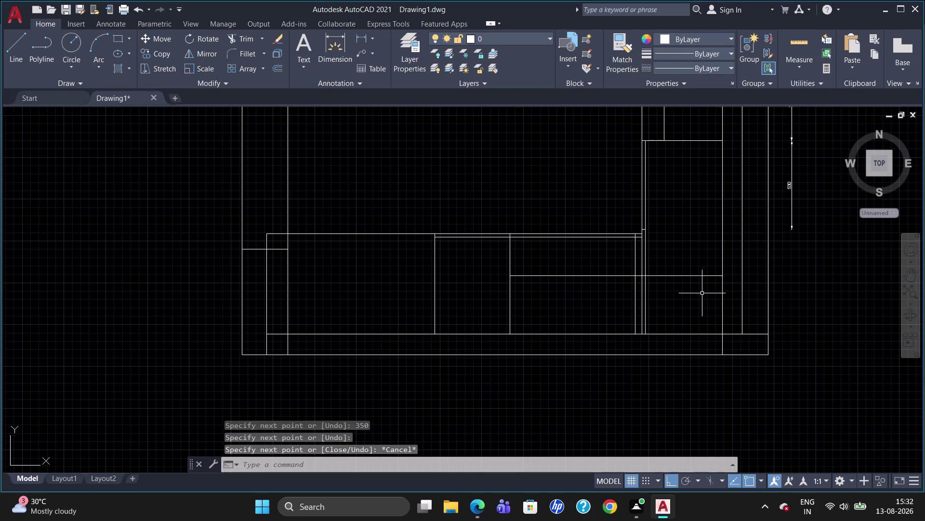
Draw a 350-unit line toward the upper cabinet and erase the mistaken diagonal.
key(l)
key(Return)
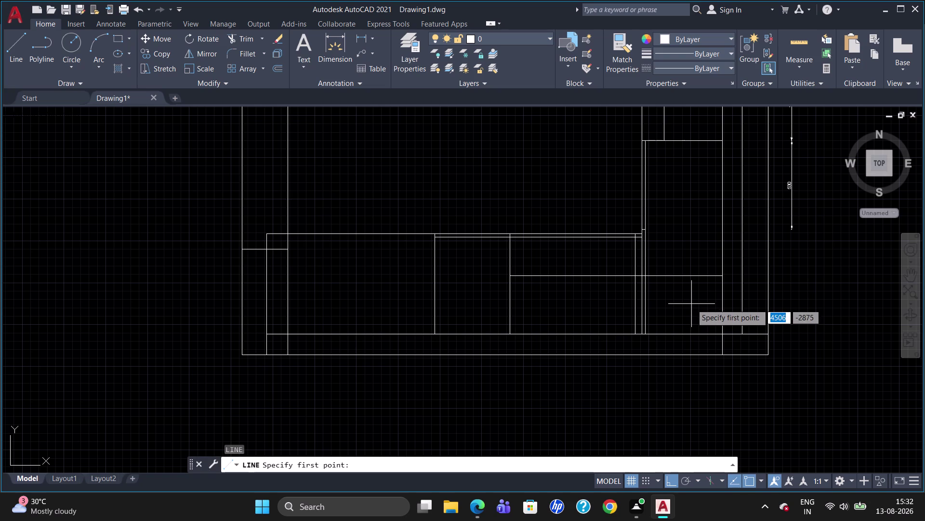
click(725, 272)
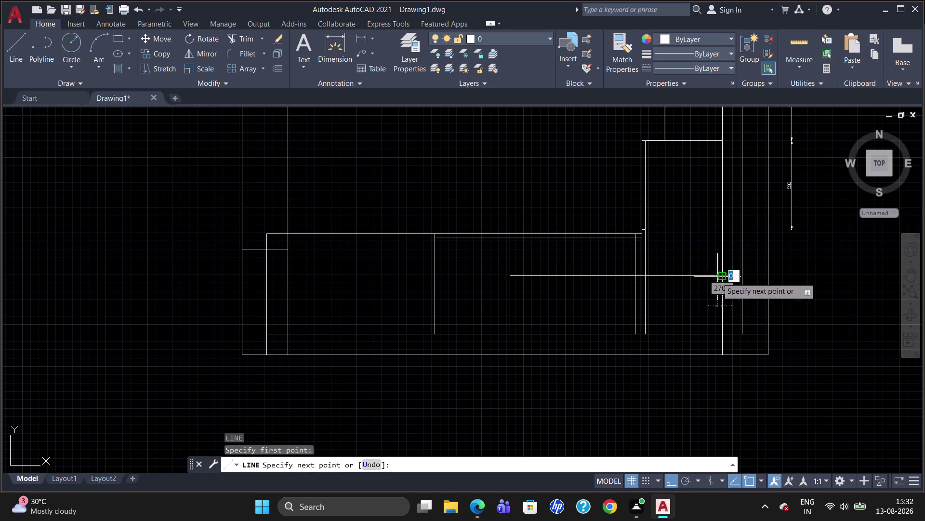
text(350)
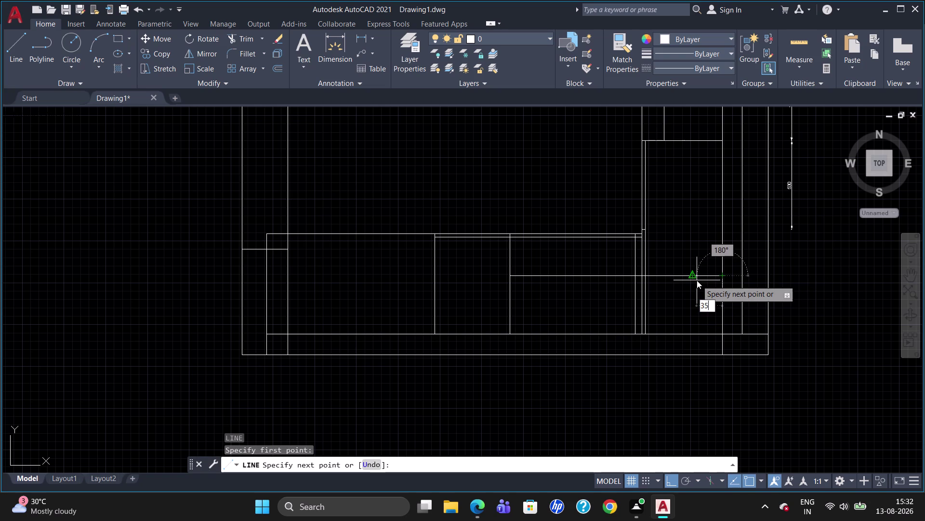
key(Return)
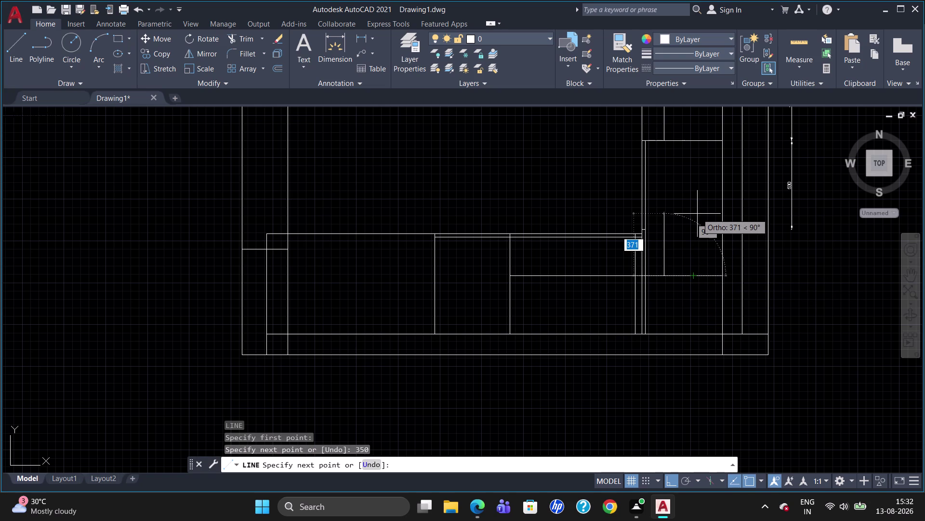
click(687, 139)
key(Escape)
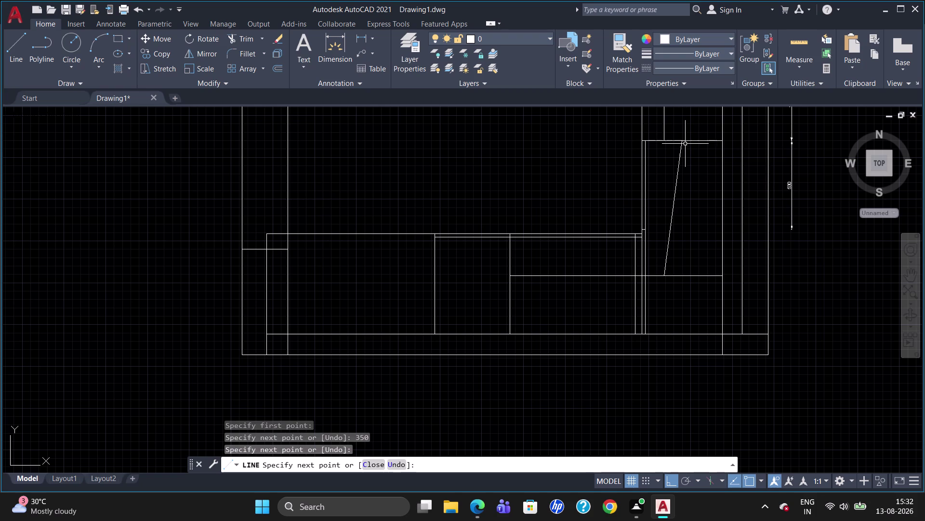
click(678, 177)
key(Delete)
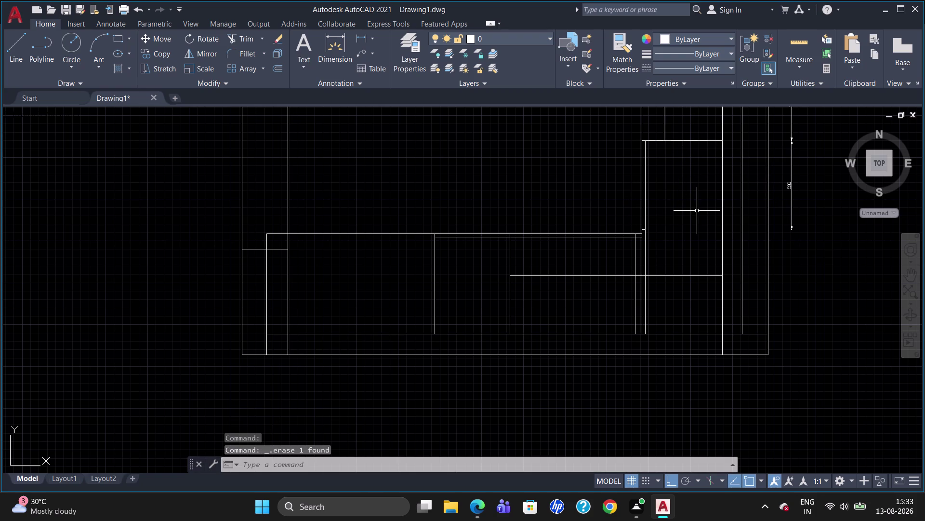
Draw a short line from the shelf line junction to the right edge.
key(l)
key(Return)
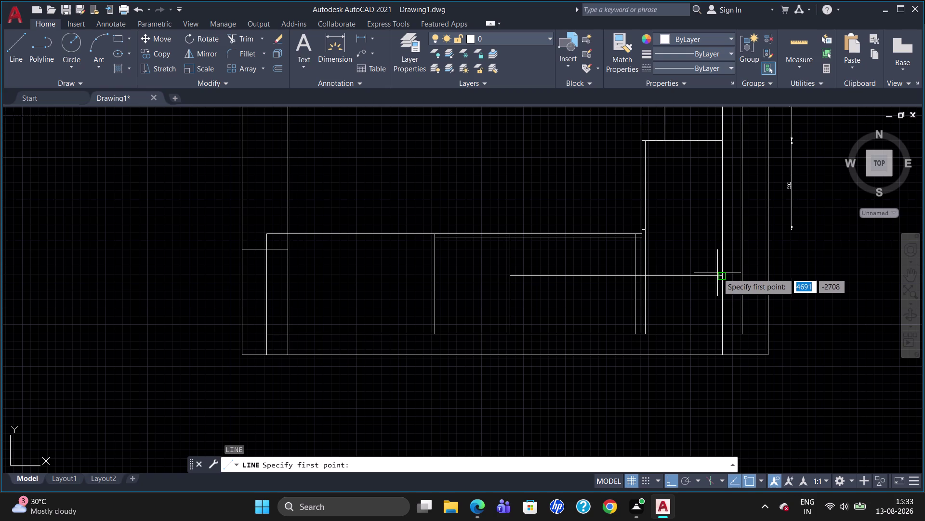
click(721, 277)
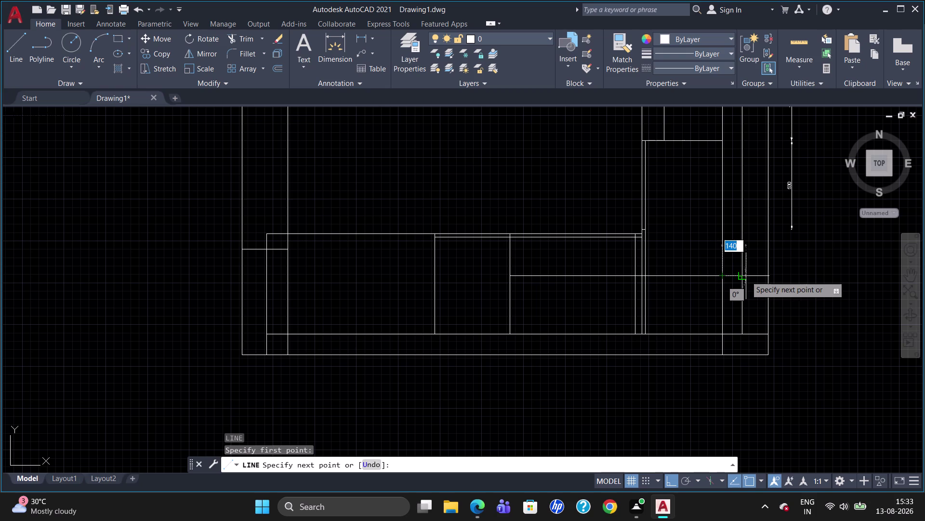
click(743, 278)
key(Escape)
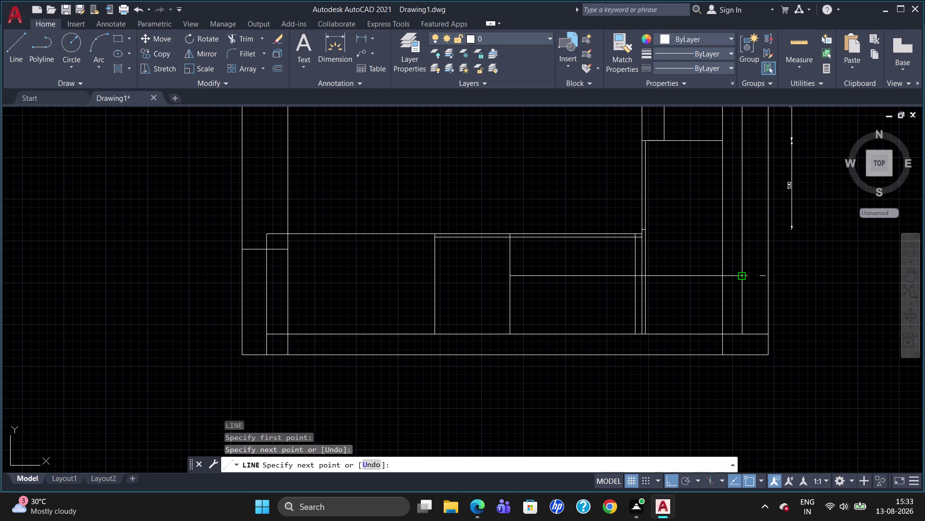
Draw a 350-unit vertical line up from the shelf line to the upper cabinet.
key(l)
key(Return)
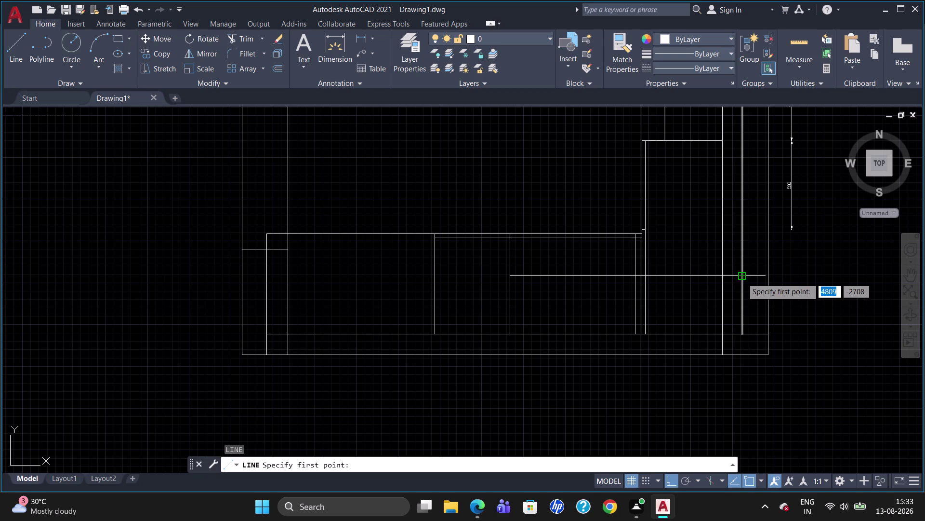
click(742, 278)
text(3)
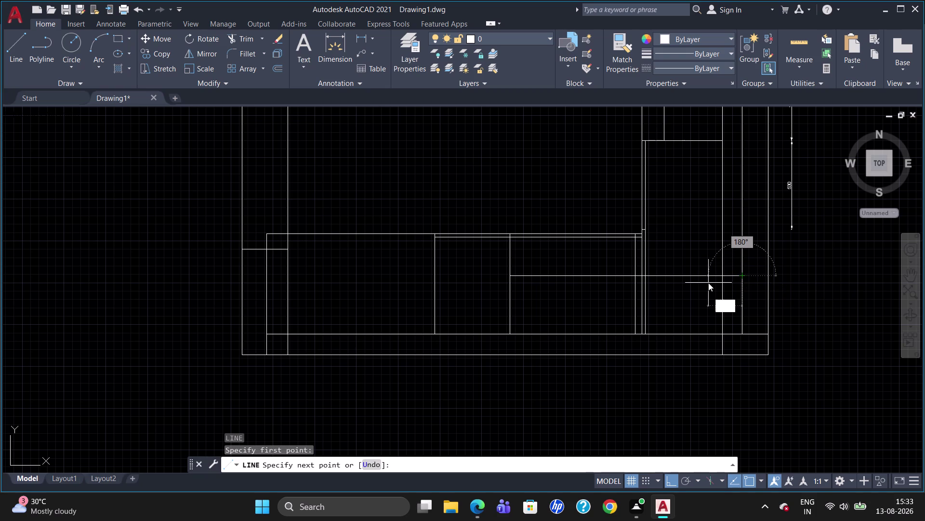
text(50)
key(Return)
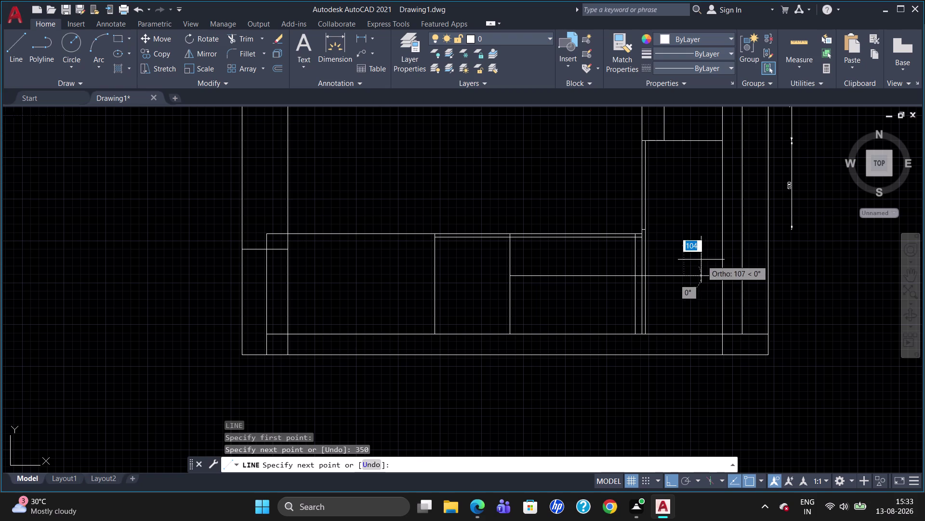
click(686, 143)
key(Escape)
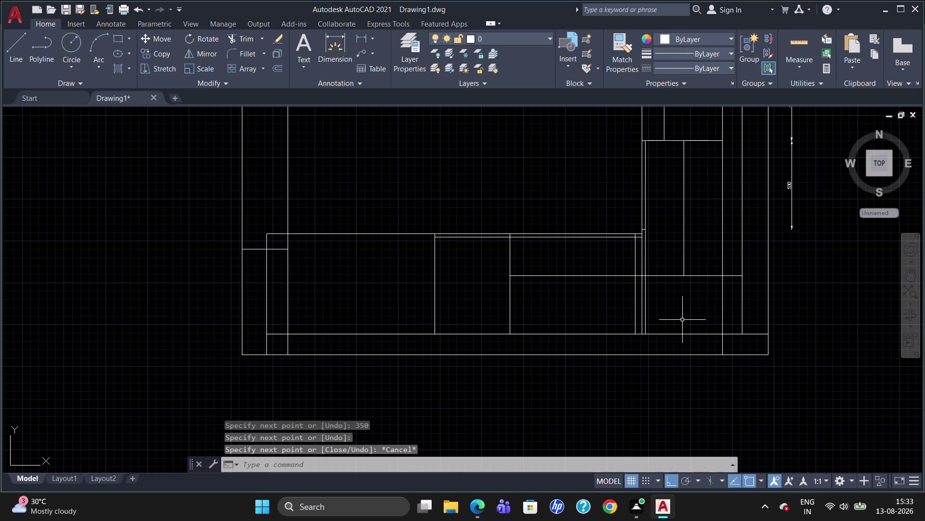
Trim overhanging line pieces by the right wall and erase two leftover pieces.
text(TR)
key(Return)
key(Return)
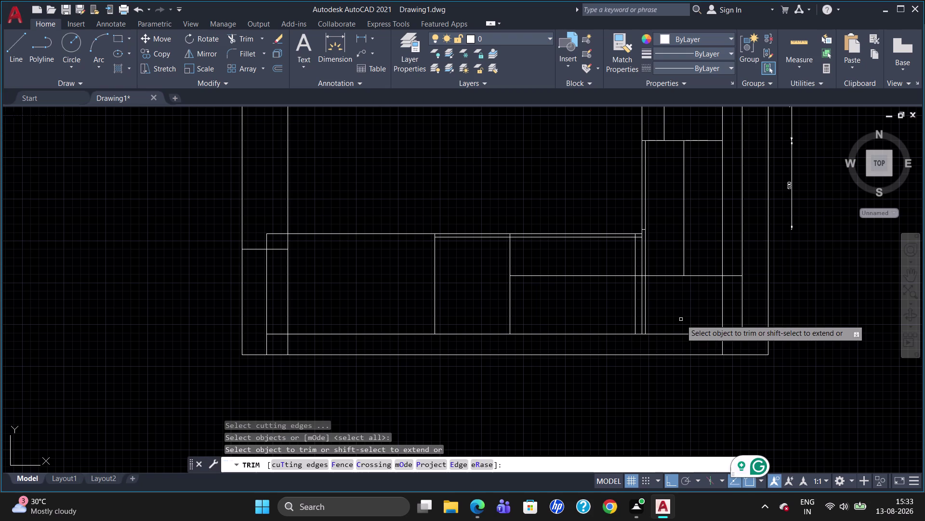
click(700, 273)
click(702, 276)
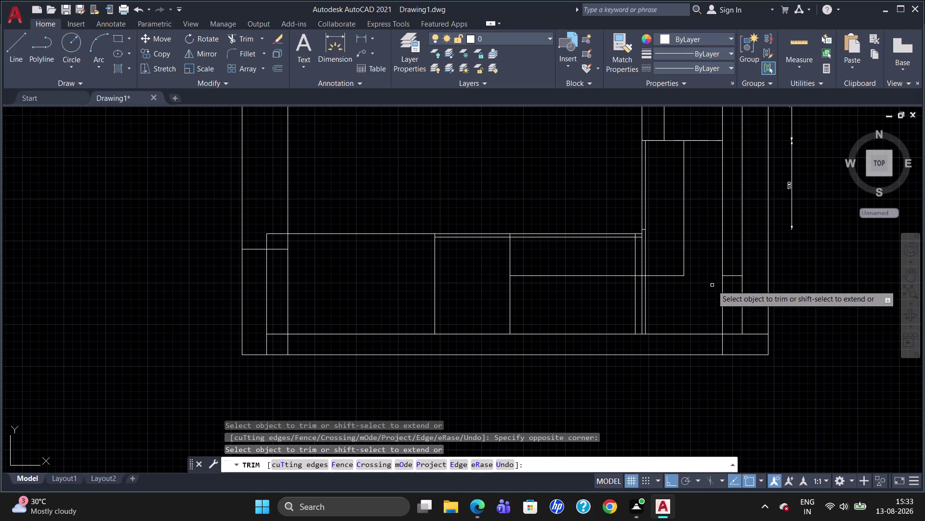
click(734, 274)
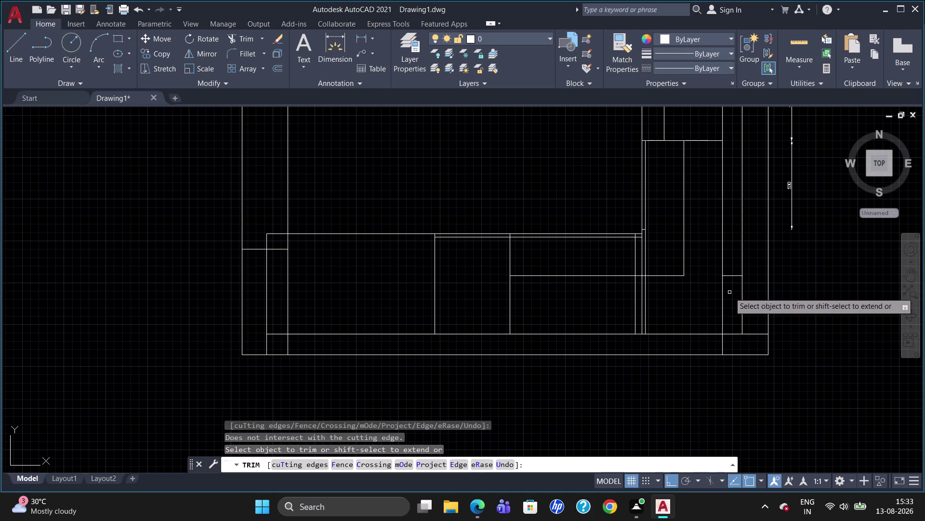
key(Escape)
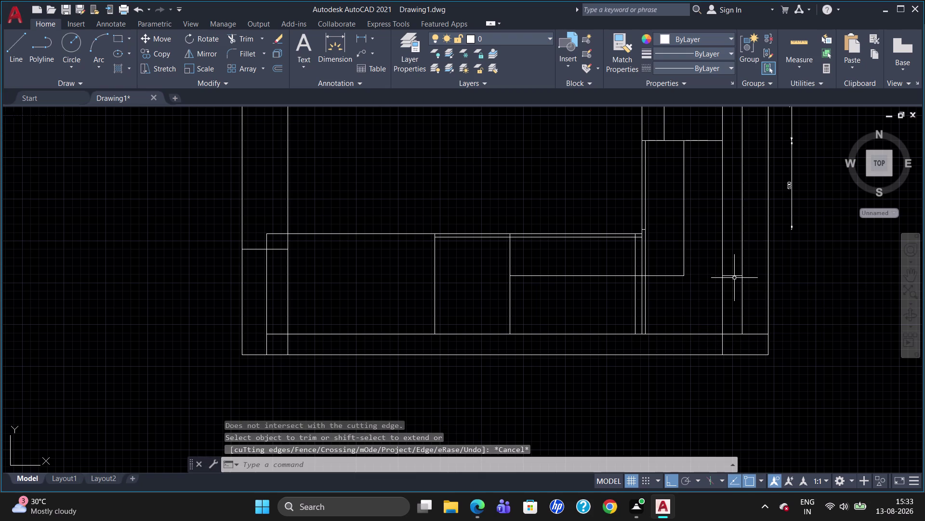
click(734, 276)
key(Delete)
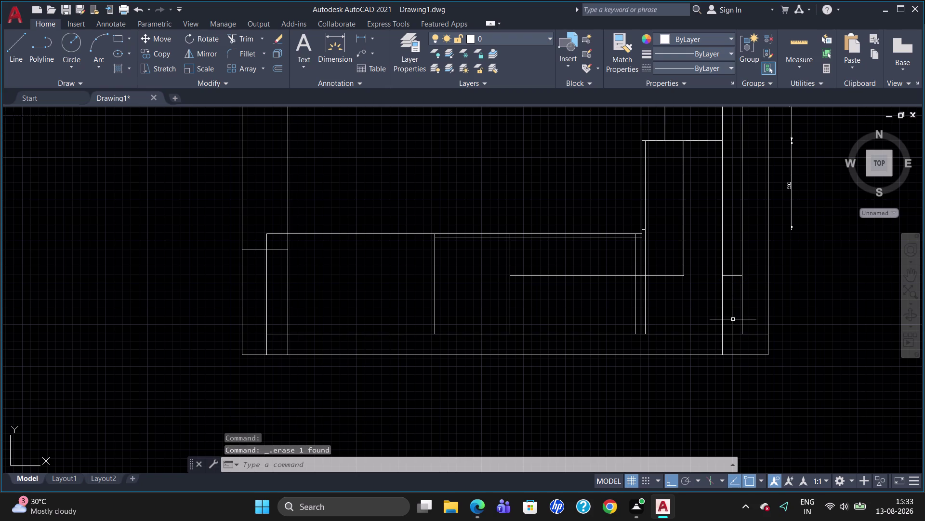
click(733, 276)
key(Delete)
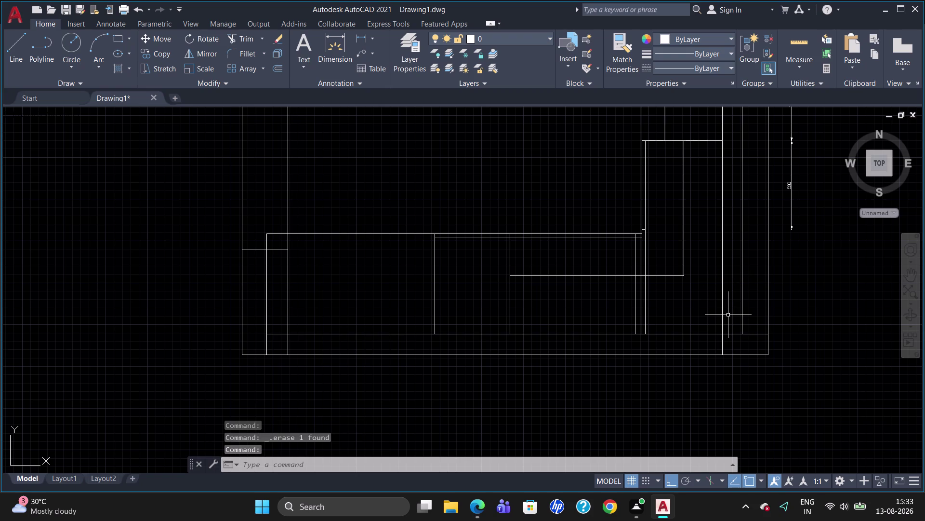
Select and delete the three stray lines along the right wall, then zoom out.
scroll(down, 3)
scroll(up, 3)
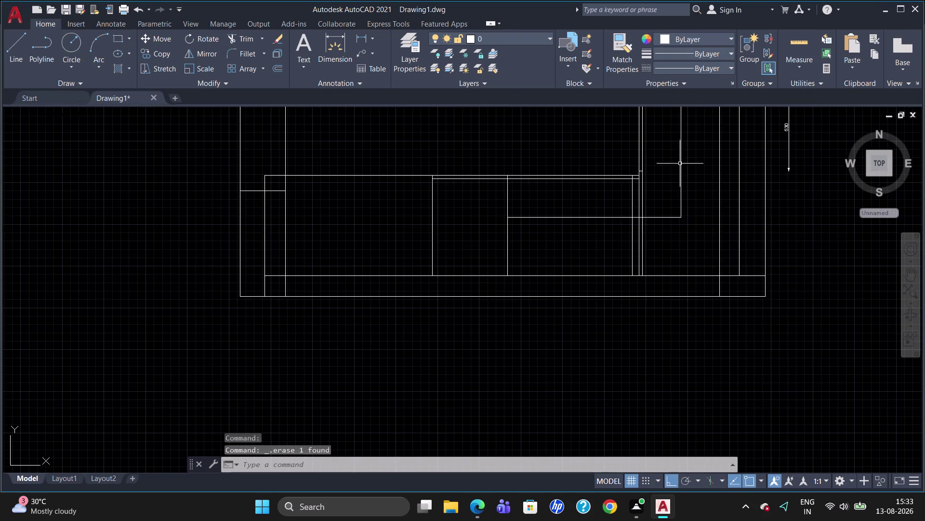
scroll(down, 3)
scroll(down, 3)
scroll(up, 3)
scroll(down, 3)
scroll(up, 3)
scroll(down, 3)
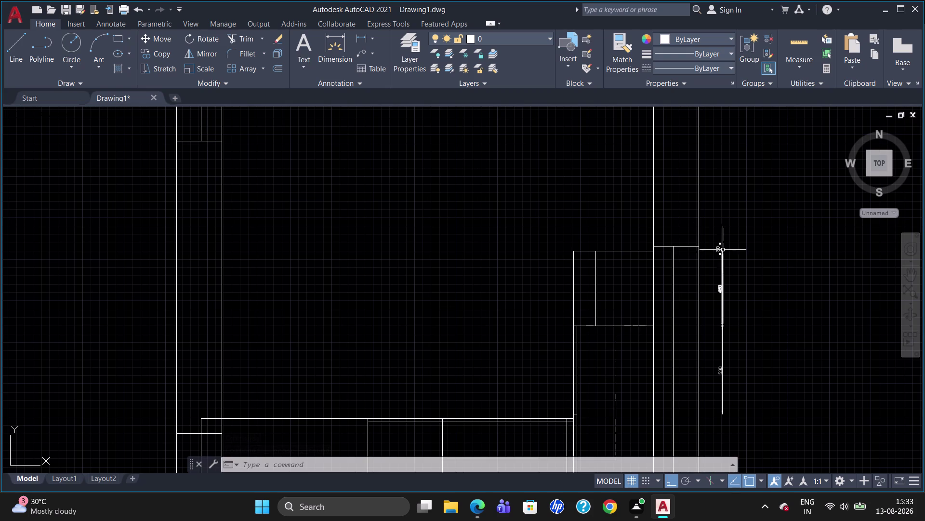
click(720, 248)
click(722, 279)
click(722, 341)
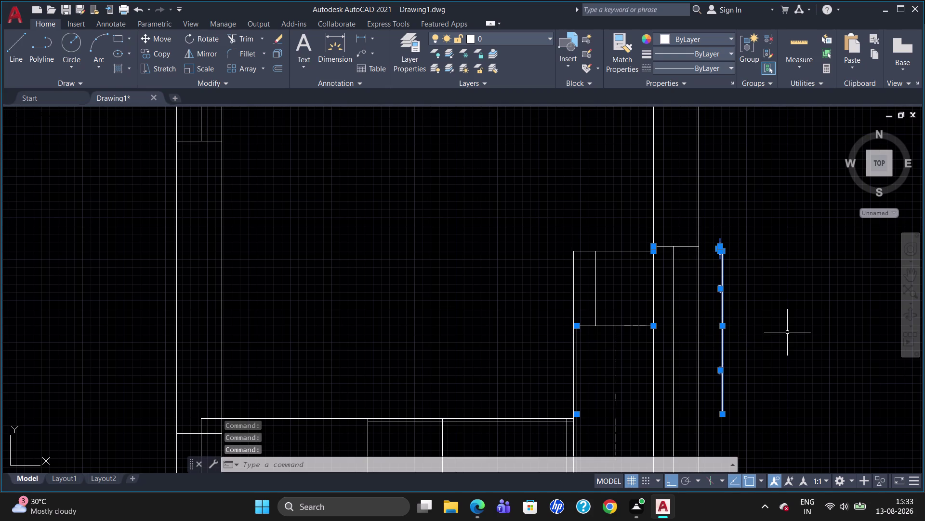
key(Delete)
scroll(down, 3)
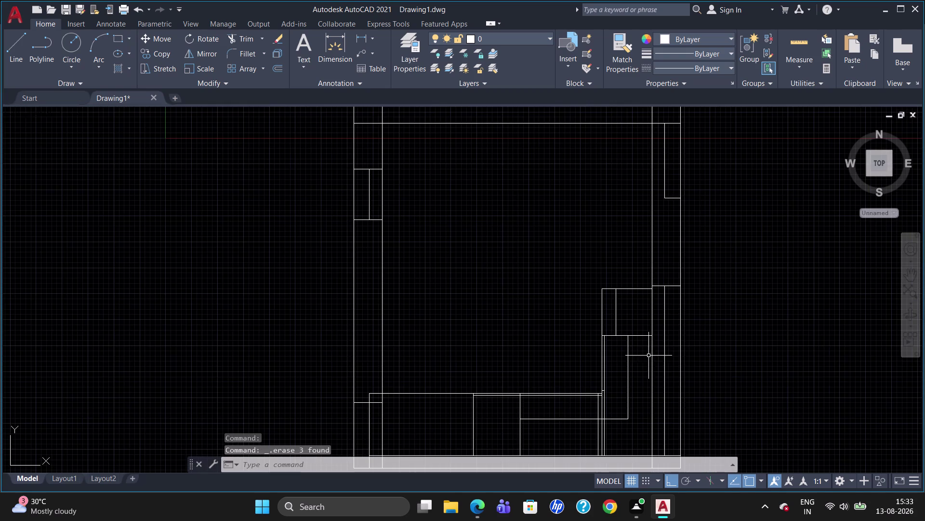
scroll(down, 3)
scroll(up, 3)
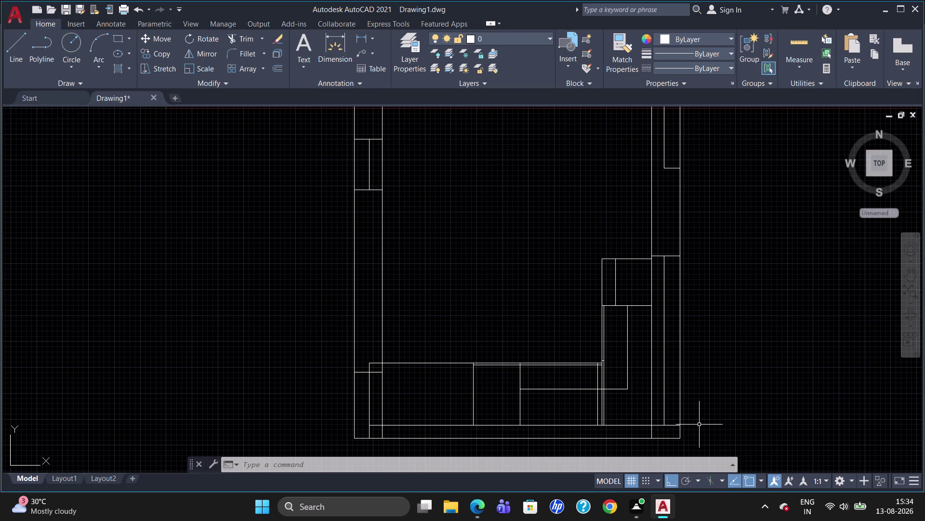
Measure the right wall with a temporary 1760 linear dimension, then delete it.
text(DLI)
key(Return)
click(682, 438)
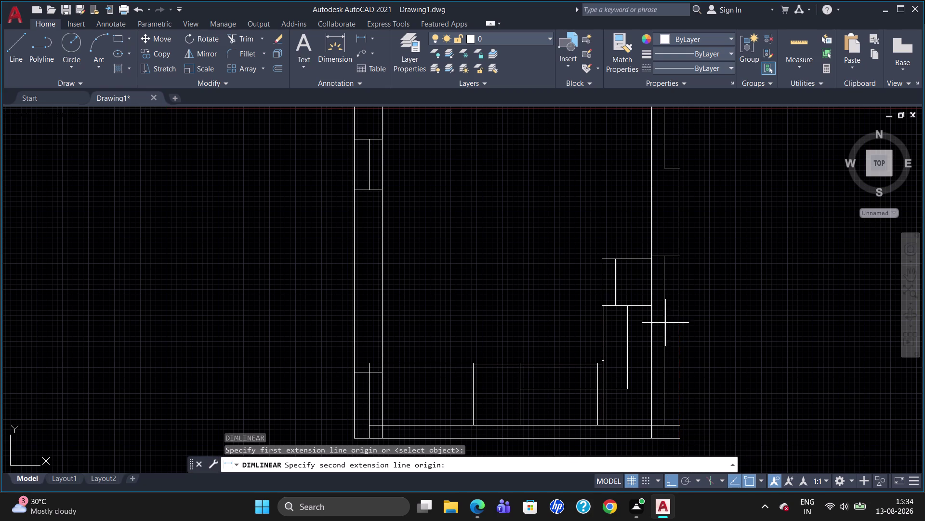
click(680, 255)
click(700, 252)
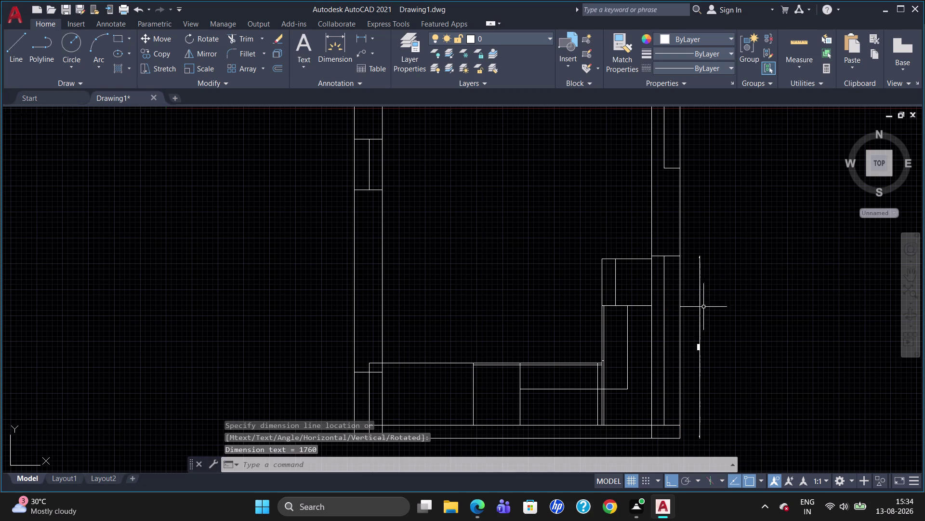
scroll(up, 3)
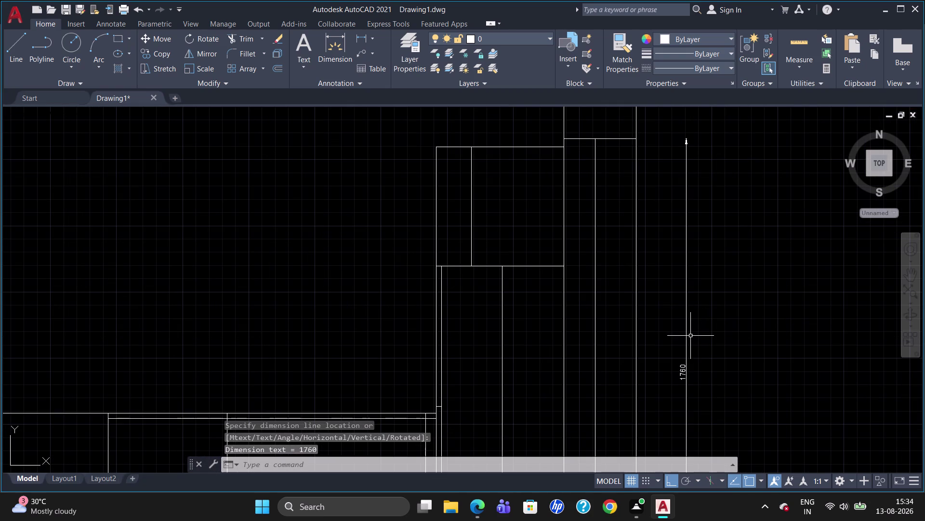
click(685, 339)
key(Delete)
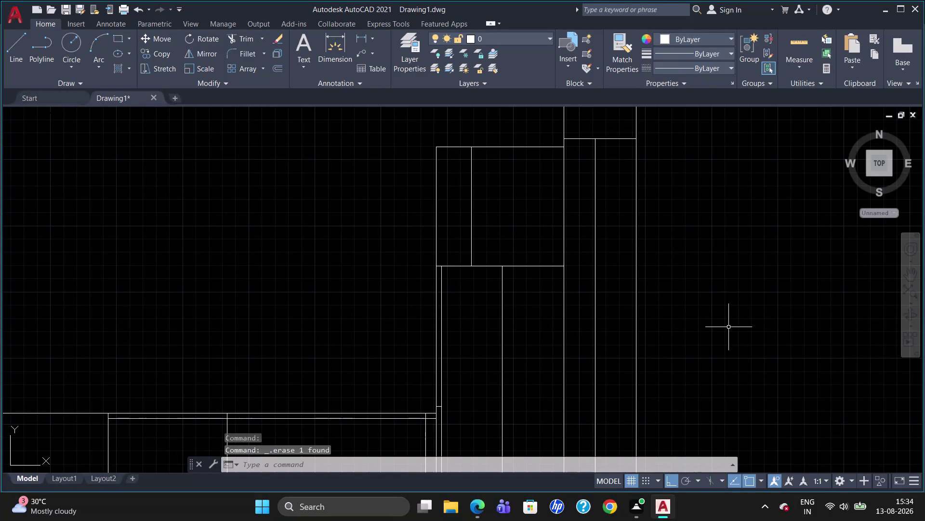
scroll(down, 3)
Erase the short stray lines beside the right wall.
click(615, 219)
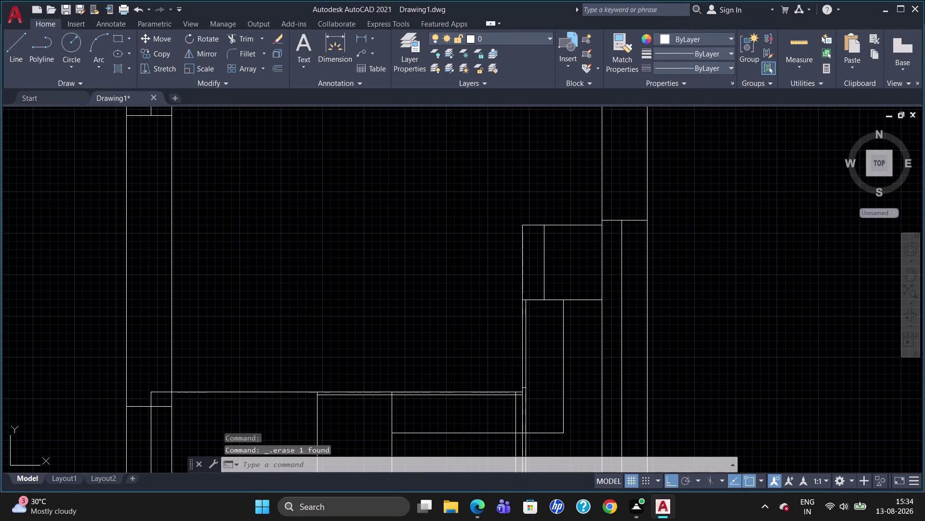
key(Delete)
click(632, 221)
scroll(down, 3)
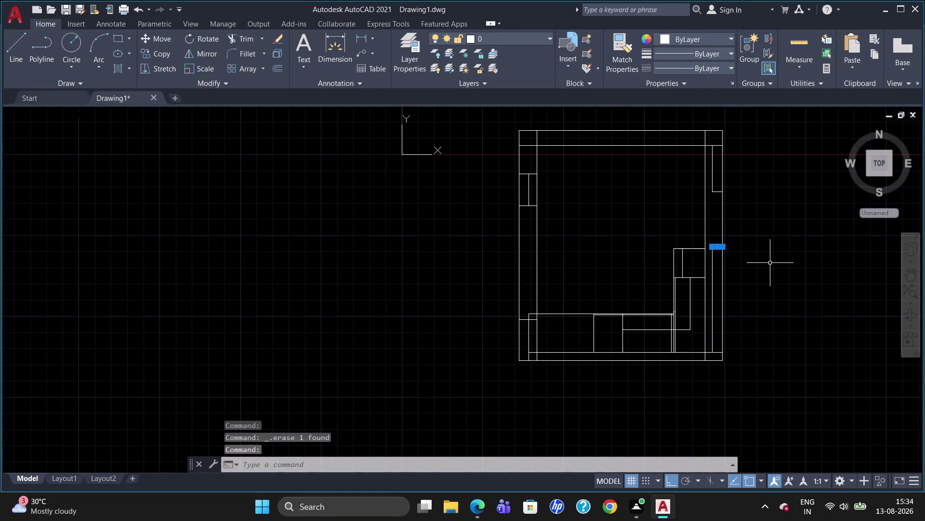
key(Delete)
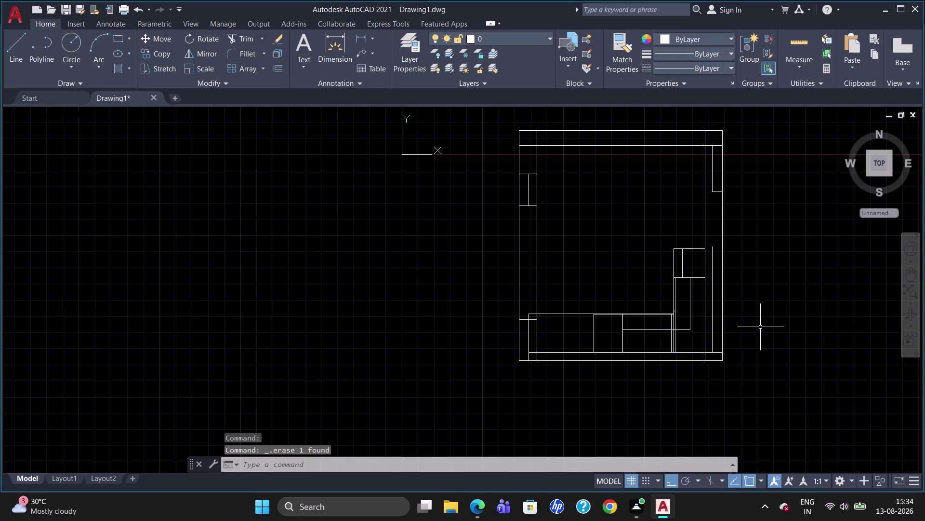
scroll(up, 3)
Draw a line 1784 up the right wall from its bottom-right corner, with a short top leg.
key(l)
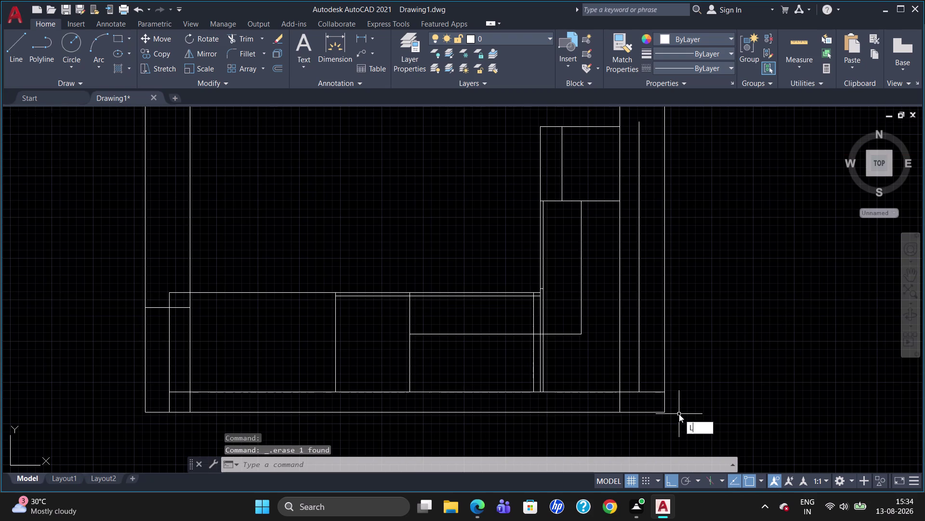
key(Return)
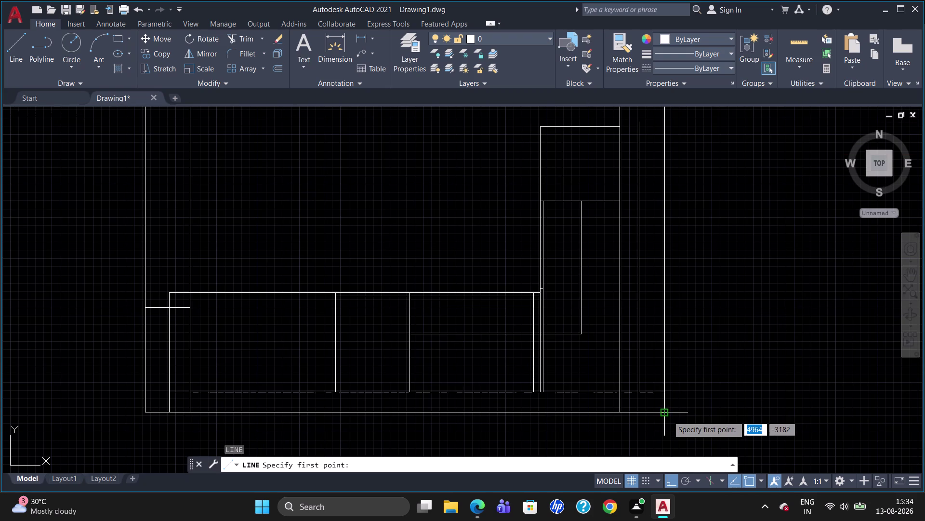
click(668, 414)
text(1)
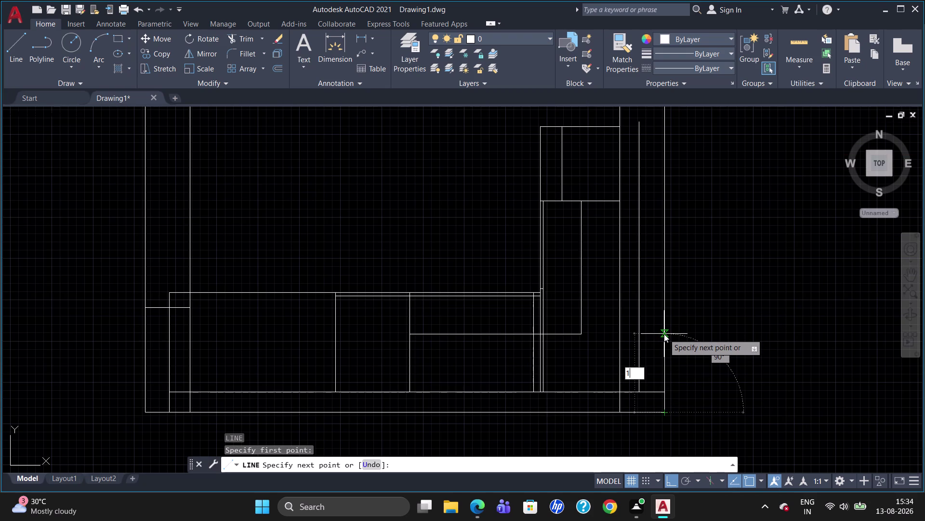
text(1)
key(BackSpace)
text(78)
key(4)
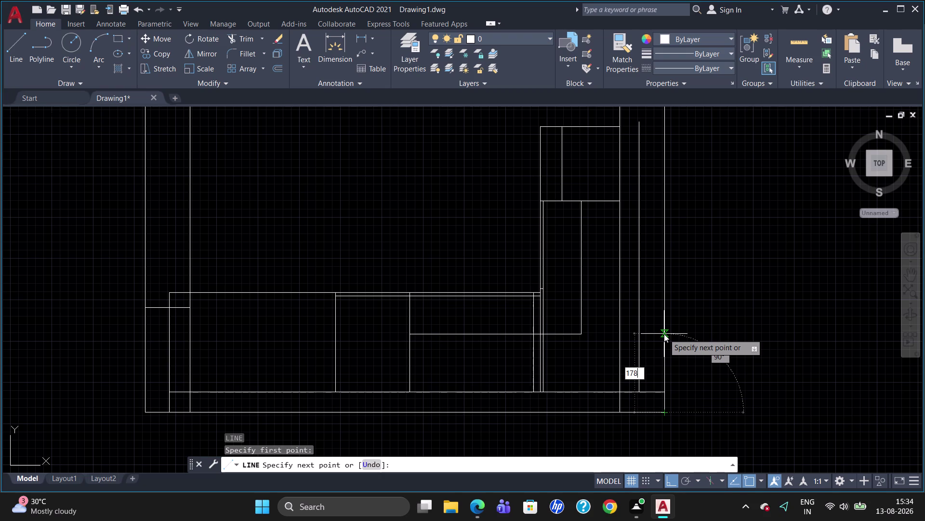
key(Return)
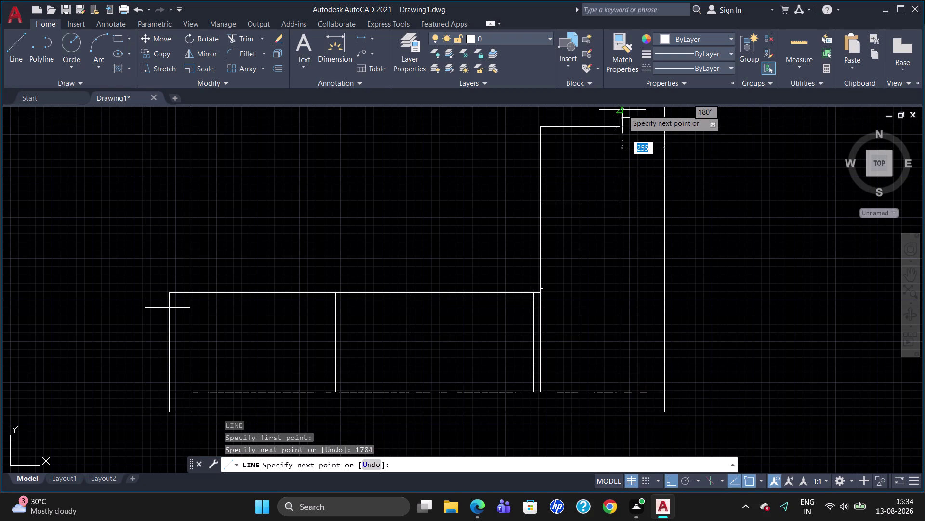
click(617, 112)
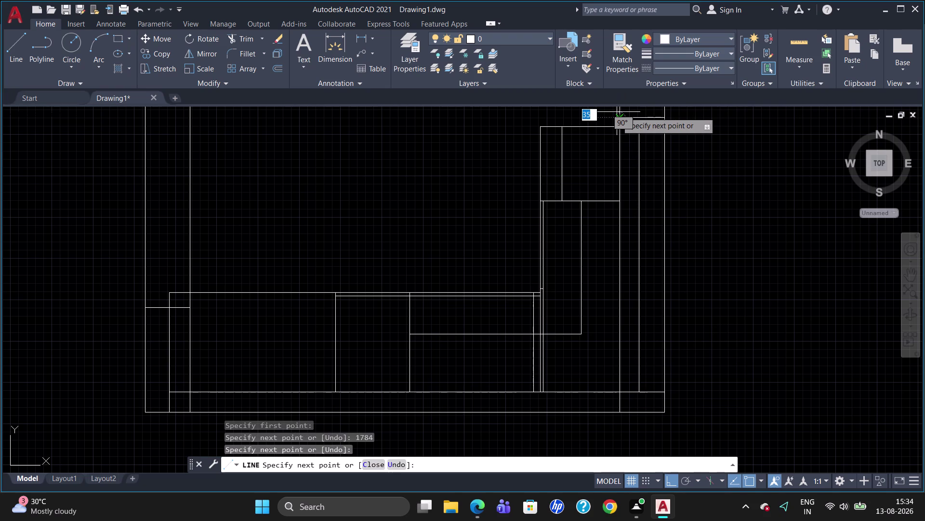
key(Escape)
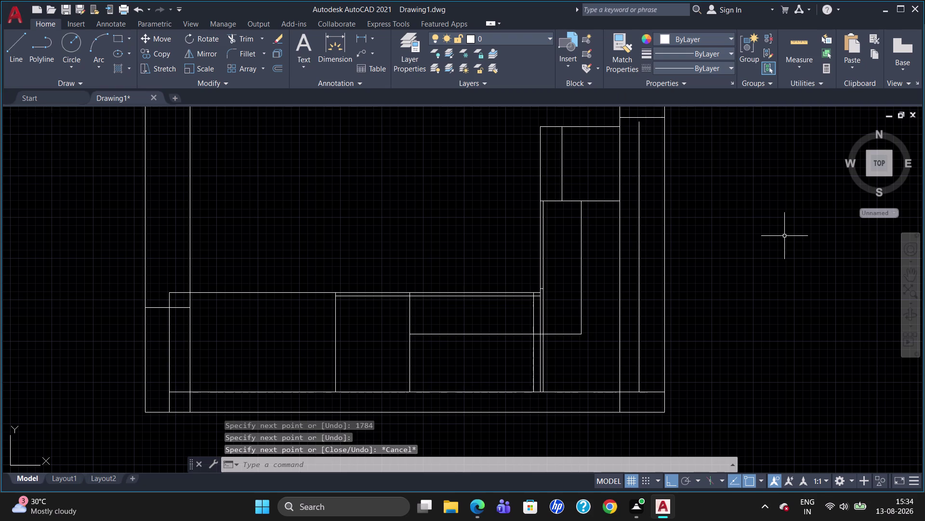
scroll(down, 3)
scroll(up, 3)
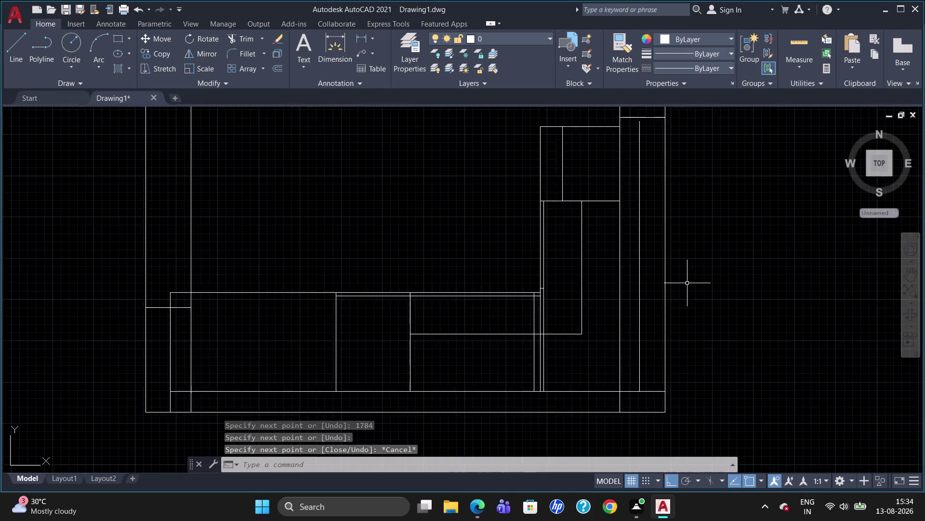
scroll(up, 3)
scroll(down, 3)
scroll(up, 3)
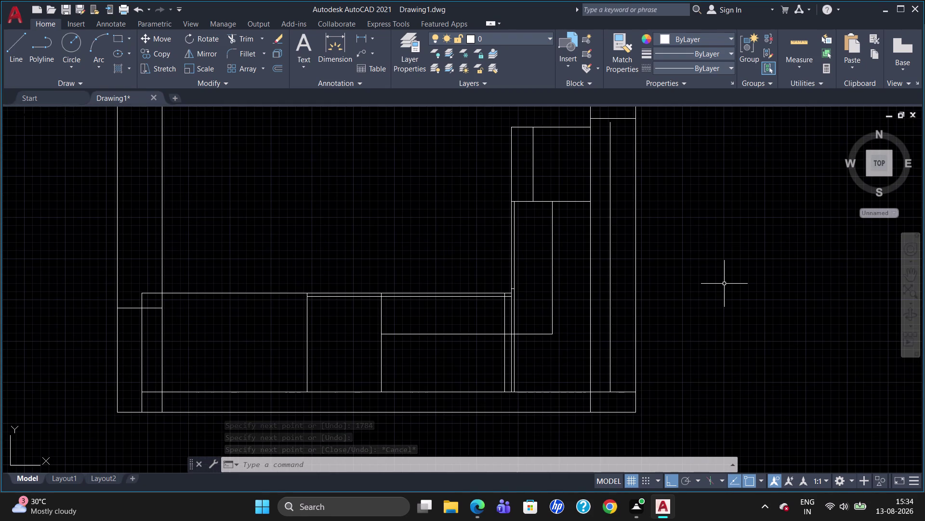
Check the wall with a temporary 1784 linear dimension, then delete it.
key(d)
text(LI)
key(Return)
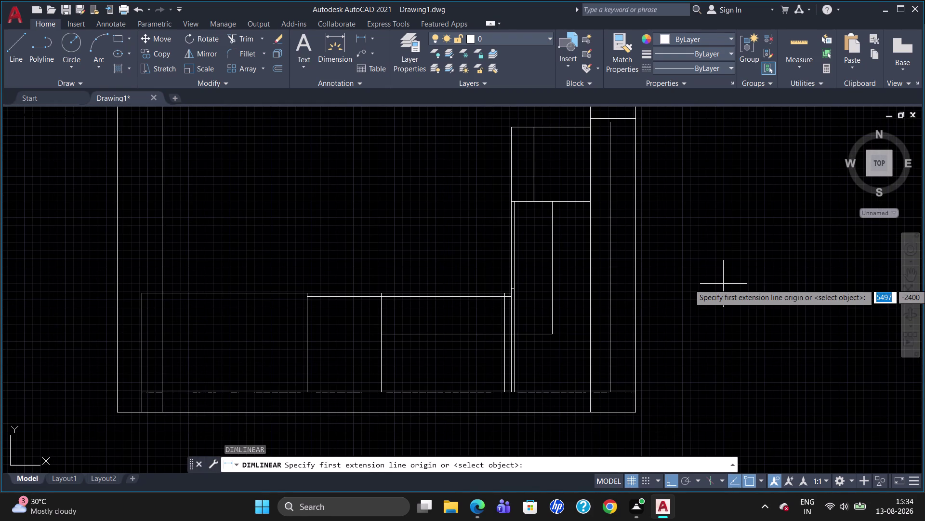
click(636, 118)
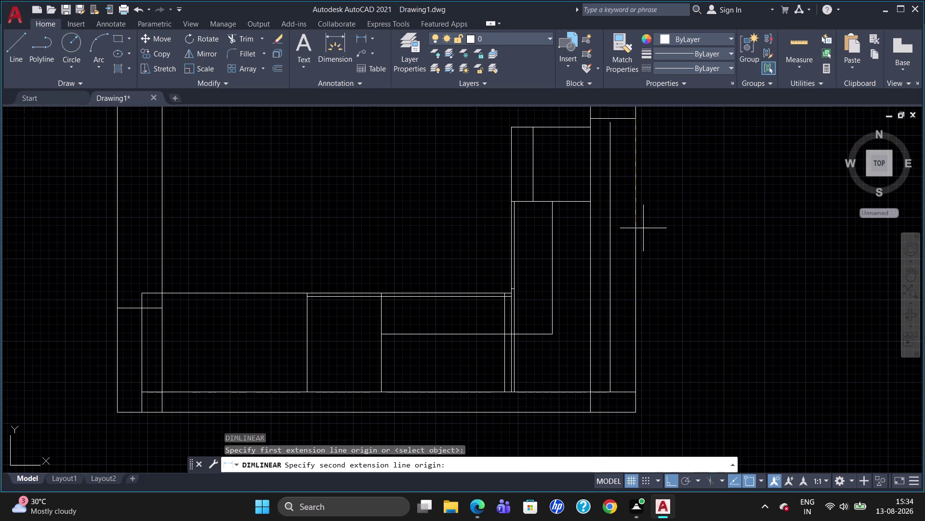
click(639, 409)
click(707, 416)
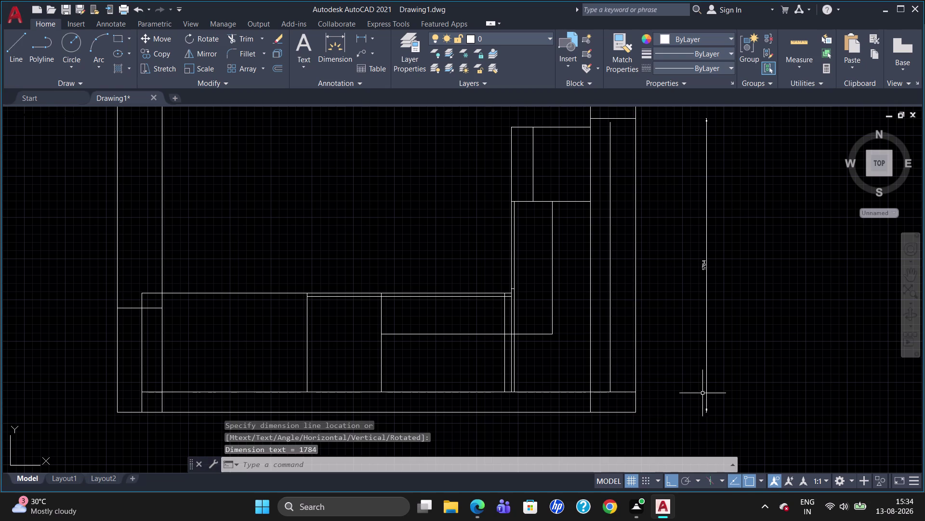
click(706, 314)
key(Delete)
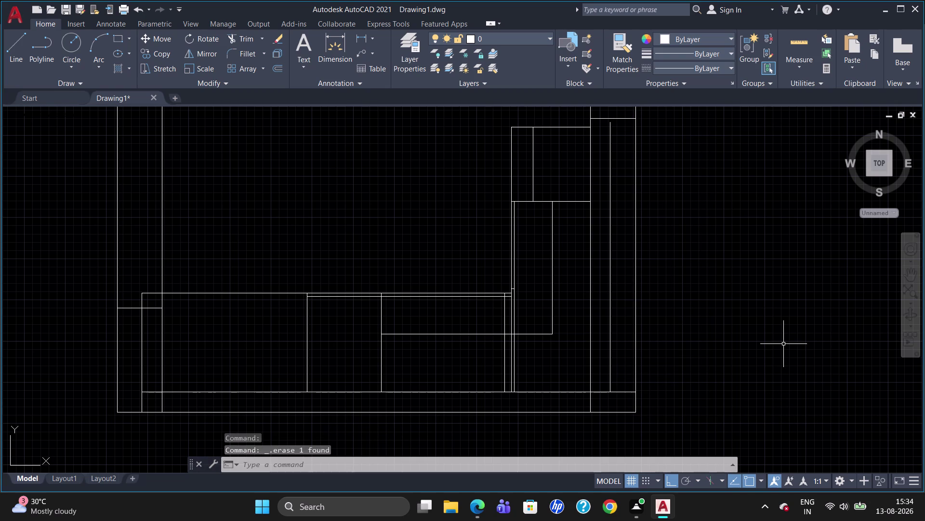
Extend the inner right-wall line up to the short top line.
text(E)
text(X)
key(Return)
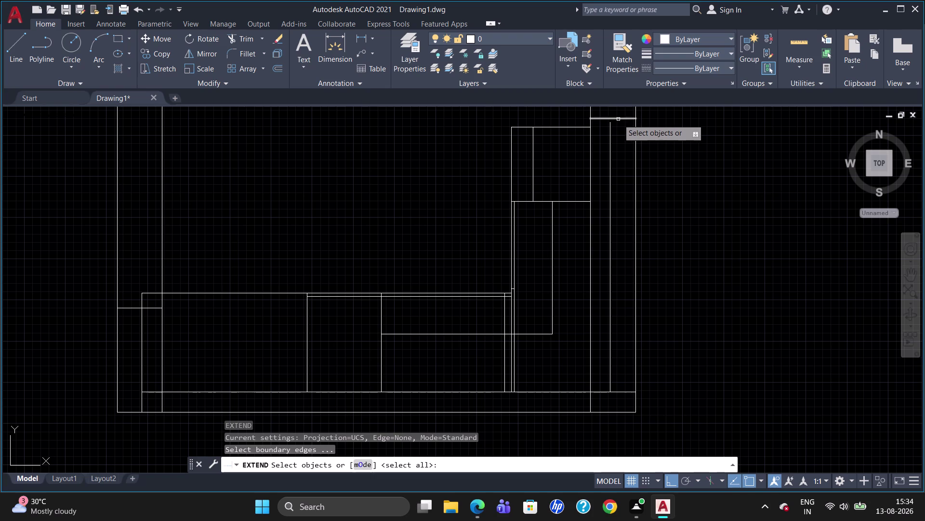
click(619, 117)
key(Return)
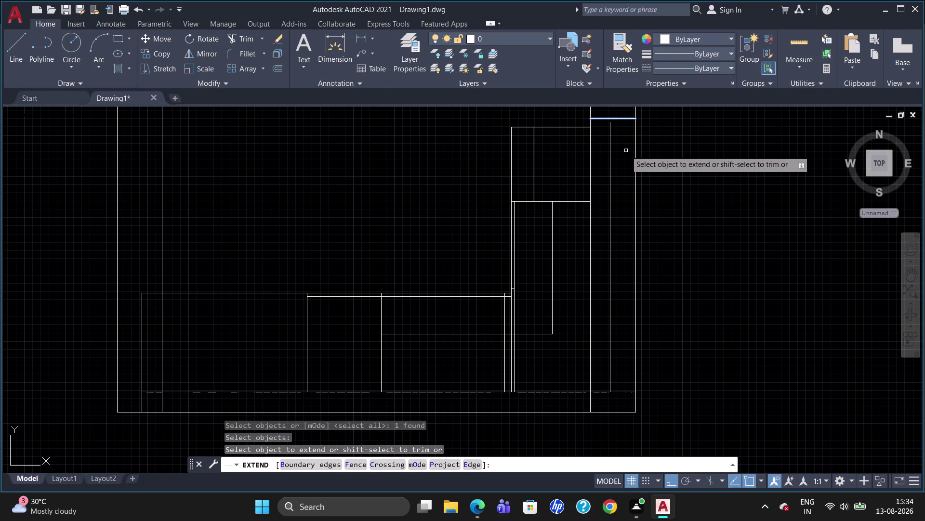
click(611, 148)
key(Escape)
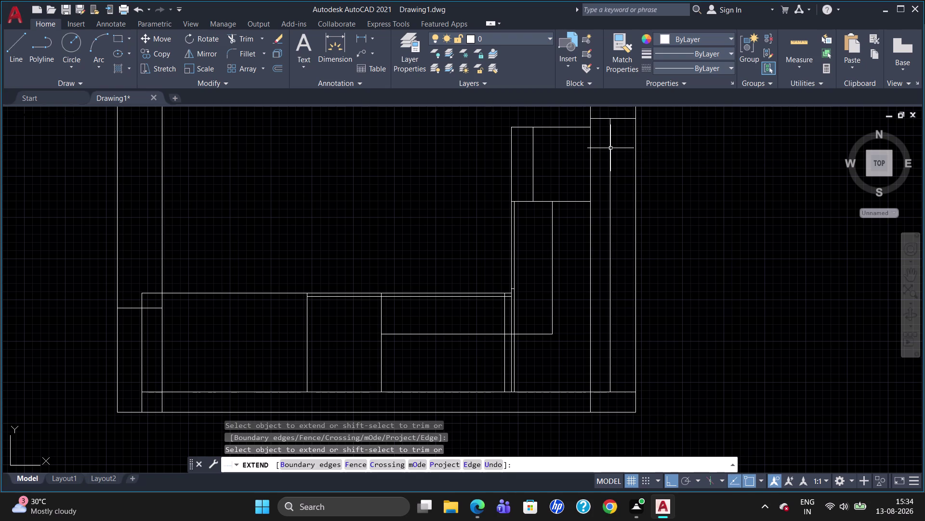
Select several edges of the upper right cabinet, then clear the selection.
click(574, 127)
click(522, 126)
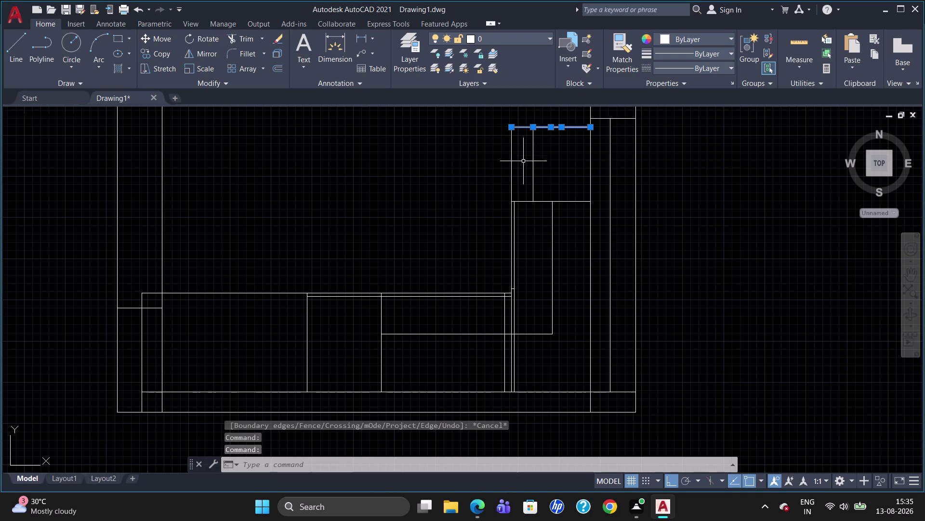
click(532, 162)
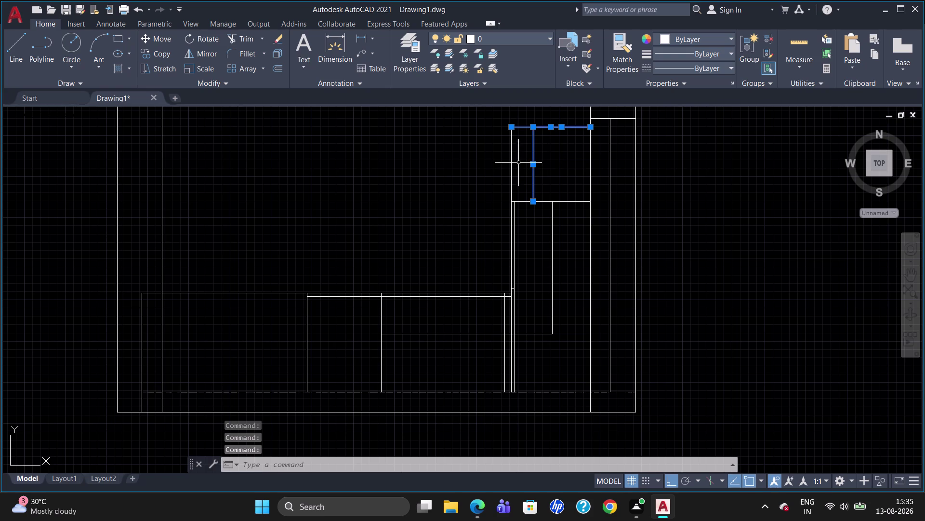
click(511, 160)
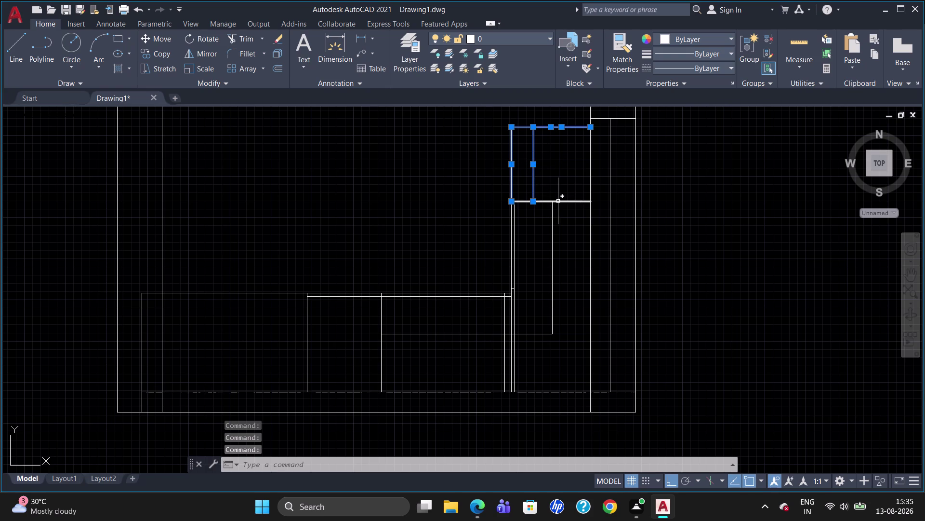
click(558, 201)
key(Escape)
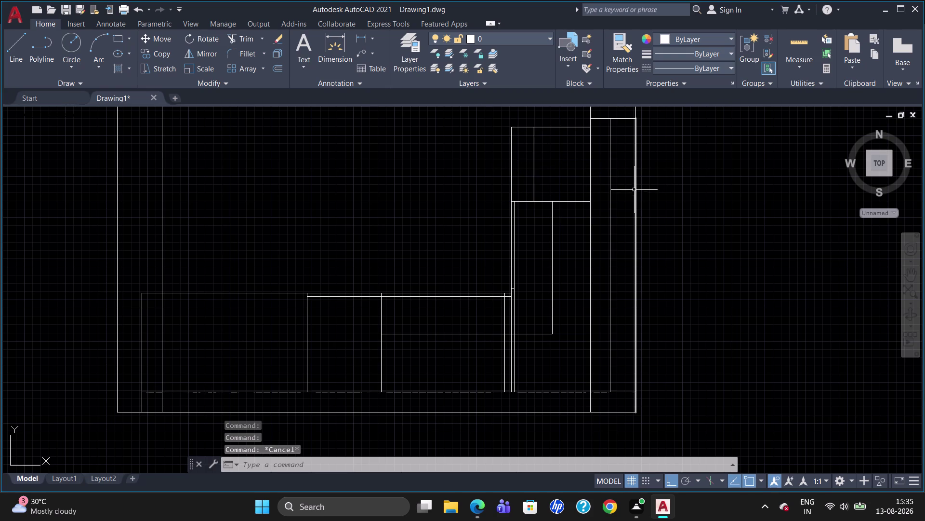
Start a line at the cabinet's top corner, then cancel it.
scroll(up, 3)
scroll(down, 3)
scroll(up, 3)
scroll(up, 3)
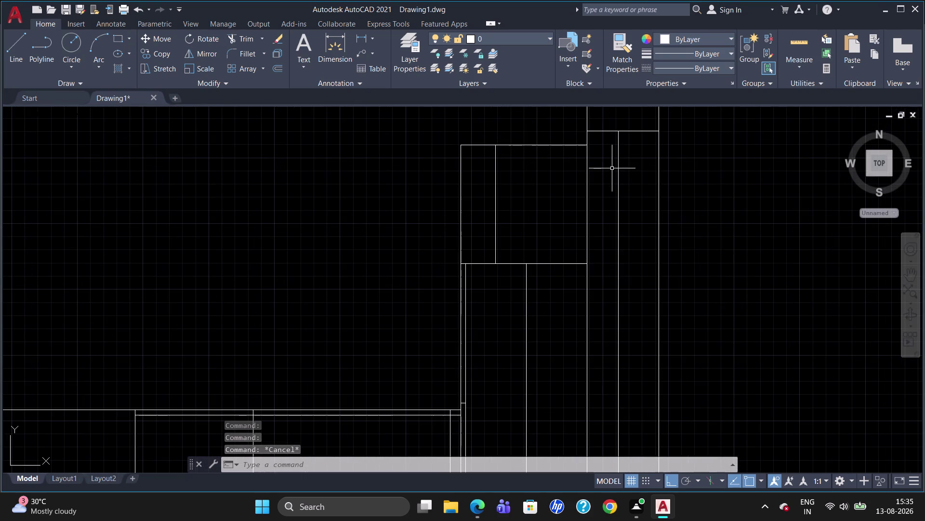
key(l)
key(Return)
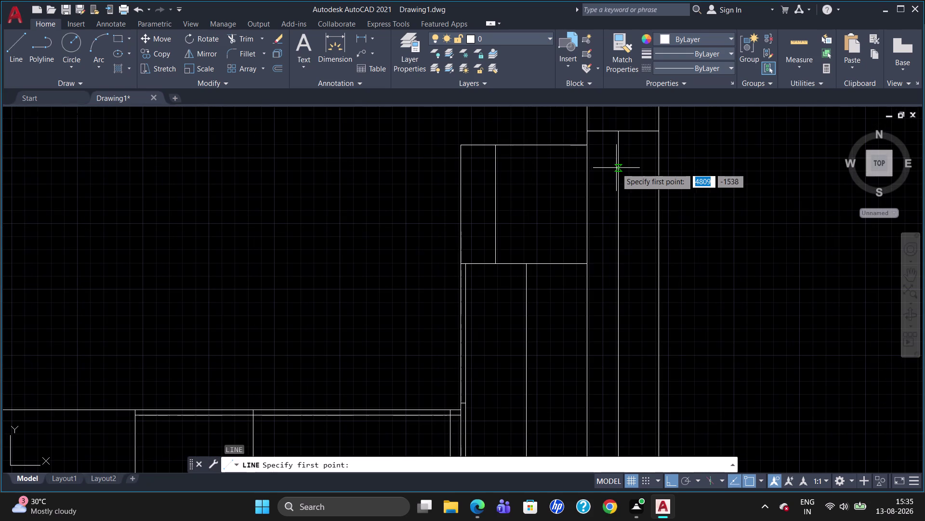
click(588, 132)
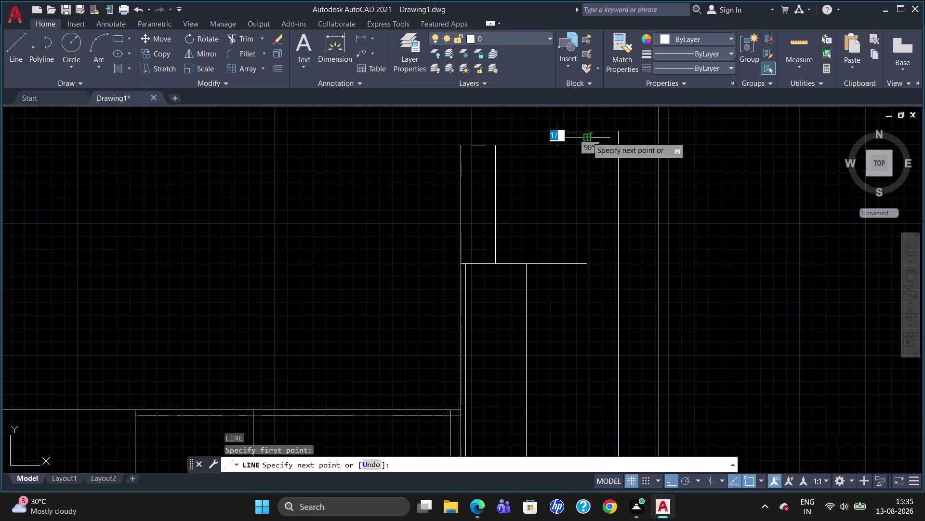
key(Escape)
Draw a line from the corner endpoint: a 30-unit segment, then a segment left.
key(l)
key(Return)
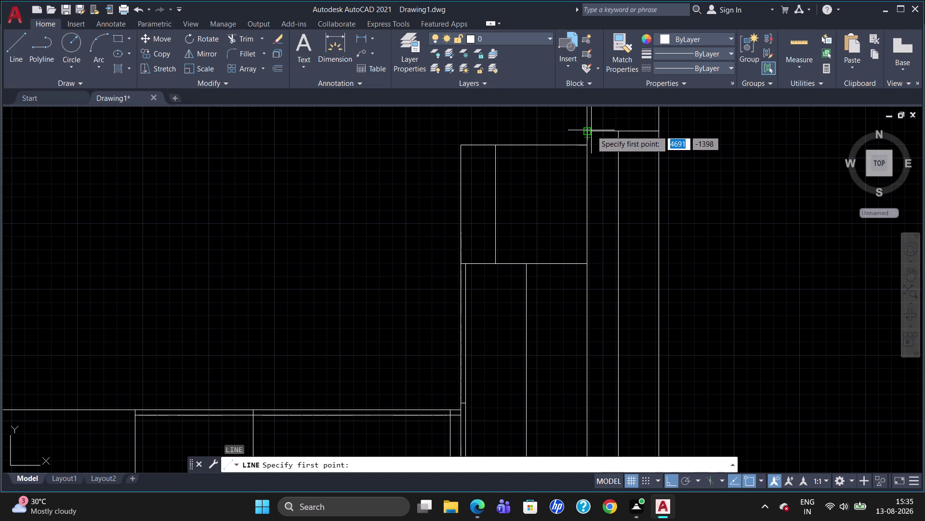
click(591, 131)
text(3)
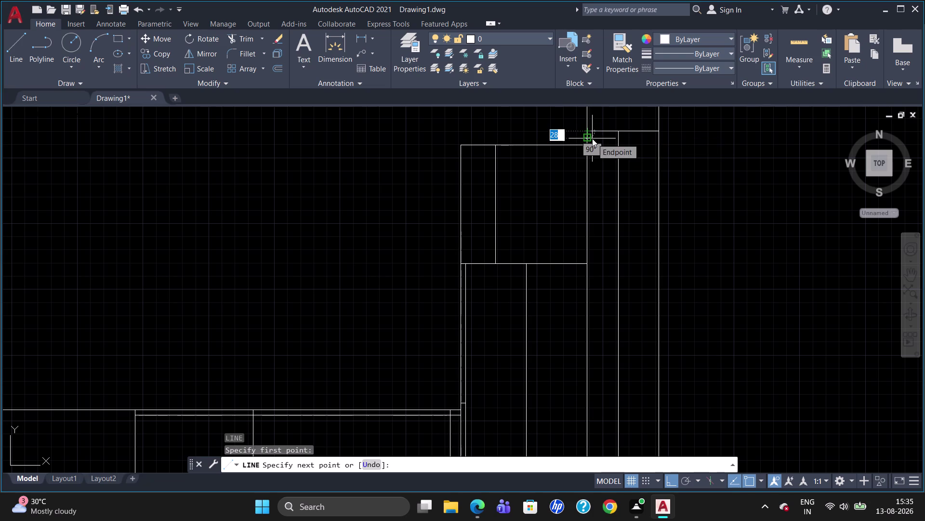
text(0)
key(Return)
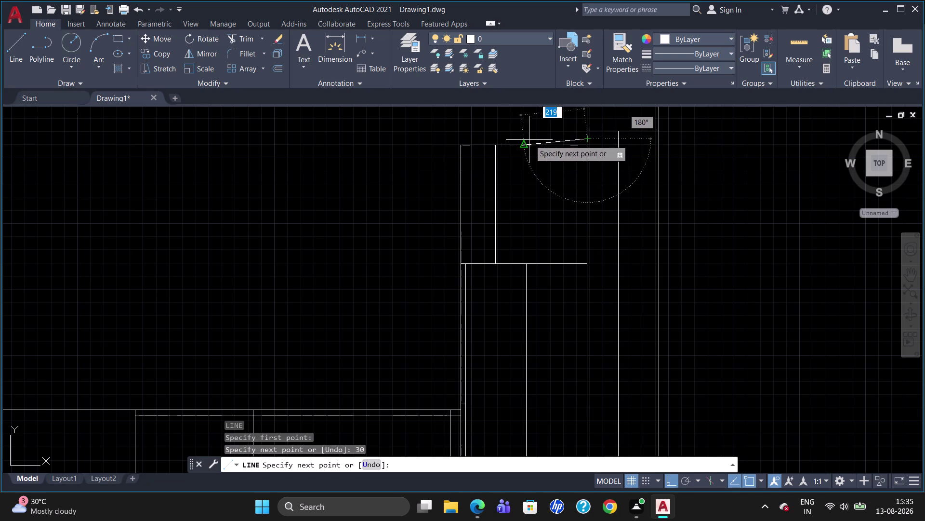
click(461, 129)
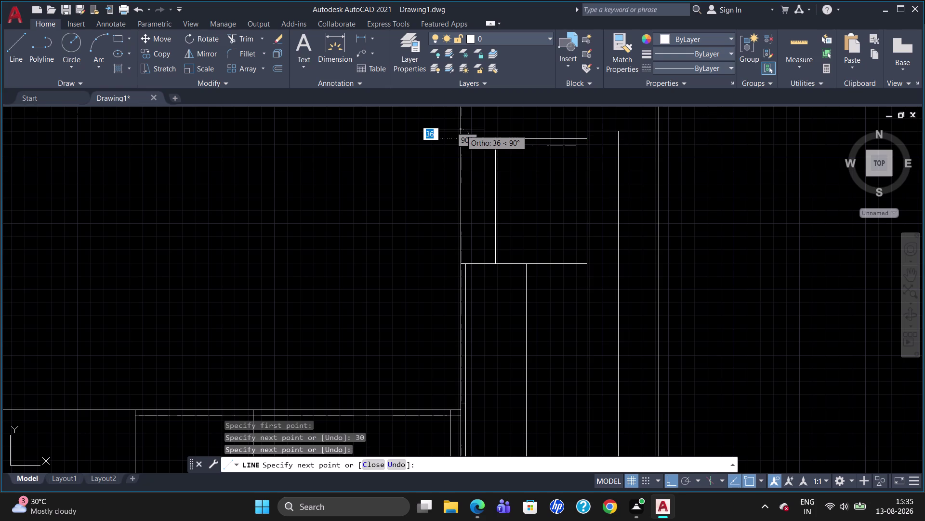
key(Escape)
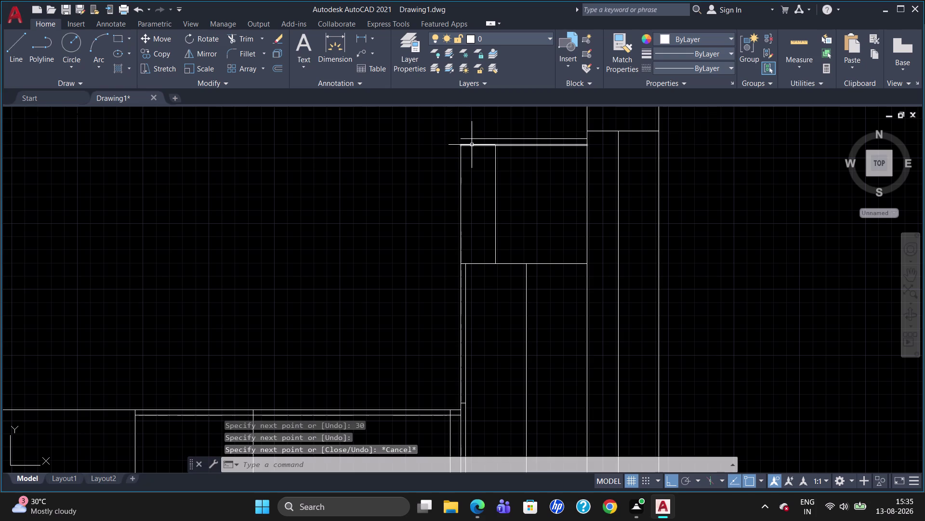
Erase a stray line and try extending the left vertical line to the top edge.
click(472, 144)
key(Delete)
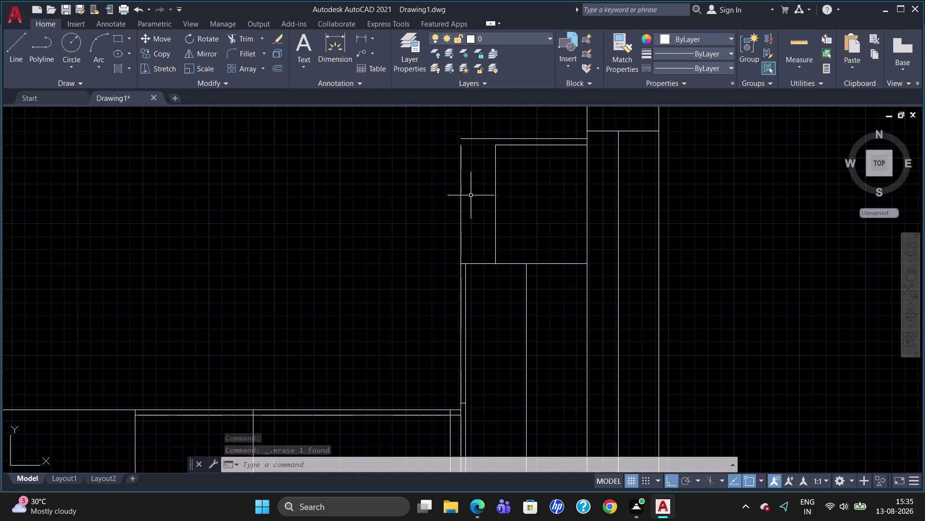
text(EX)
key(Return)
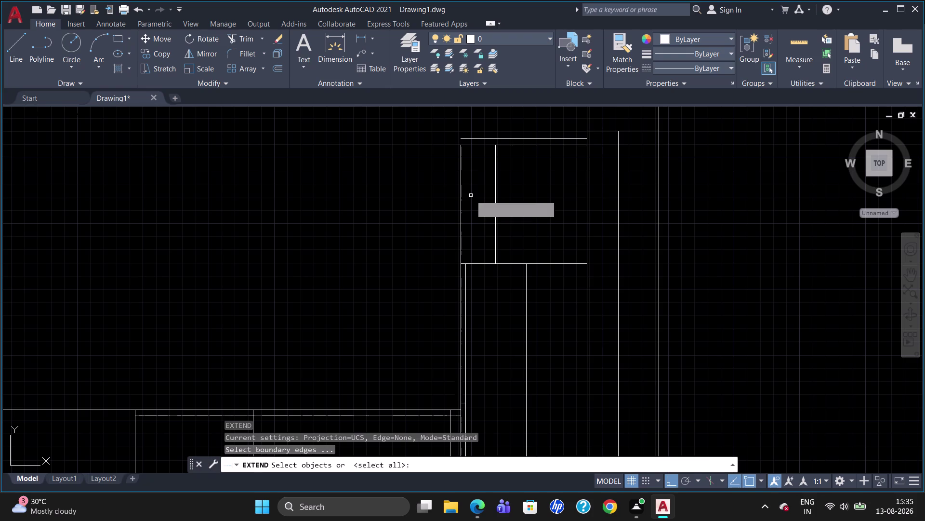
click(471, 139)
key(Return)
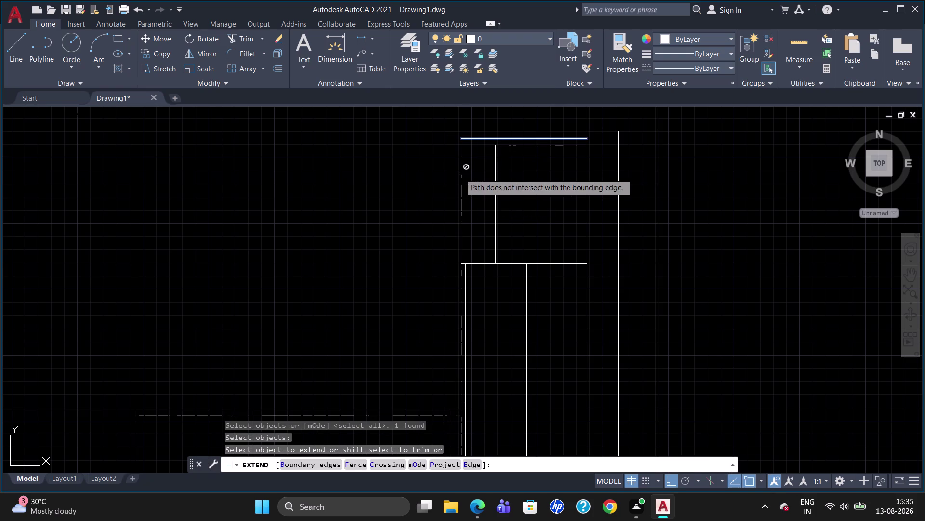
click(460, 173)
click(462, 168)
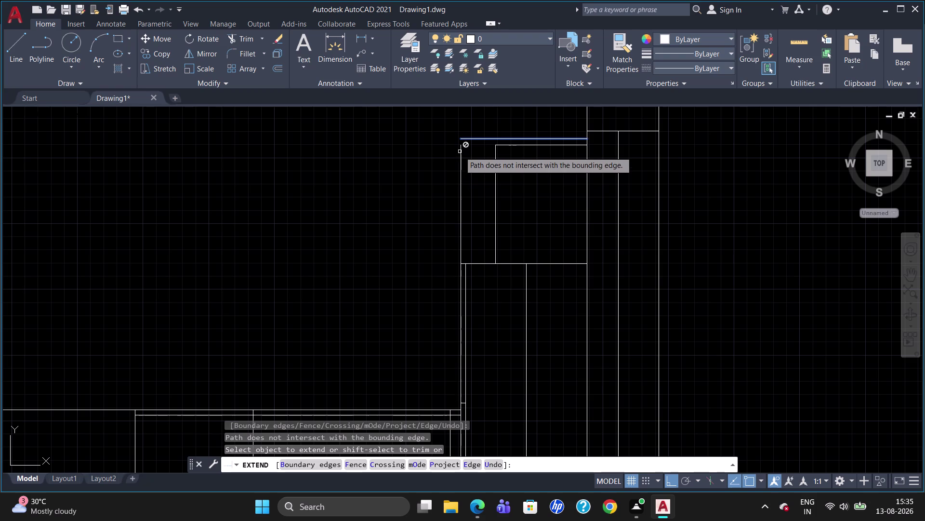
click(460, 151)
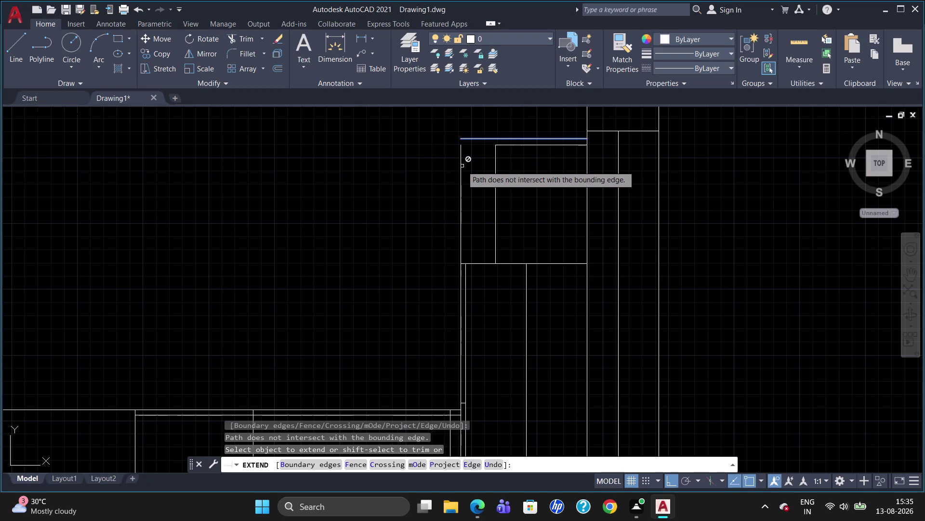
key(Escape)
Try extending the top line to the left vertical line, without visible change.
text(EX)
key(Return)
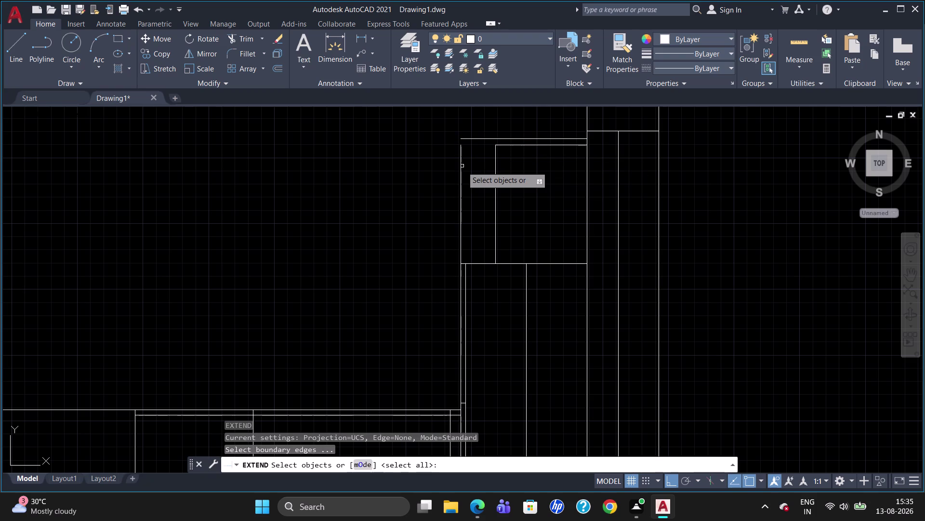
click(461, 167)
key(Return)
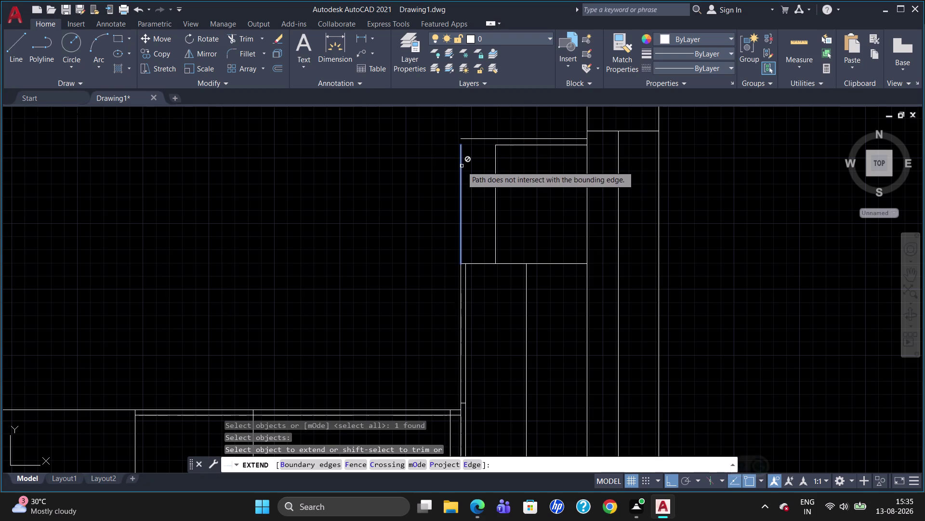
click(477, 139)
click(478, 139)
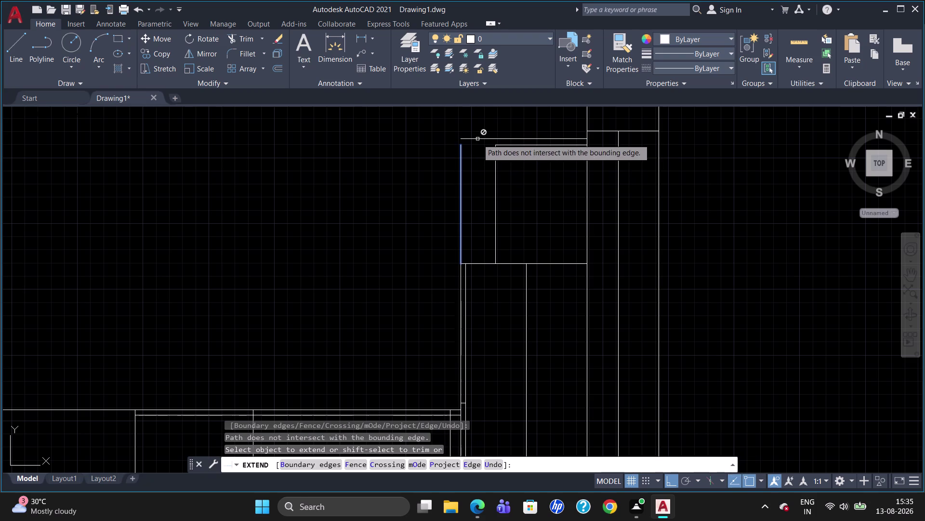
key(Escape)
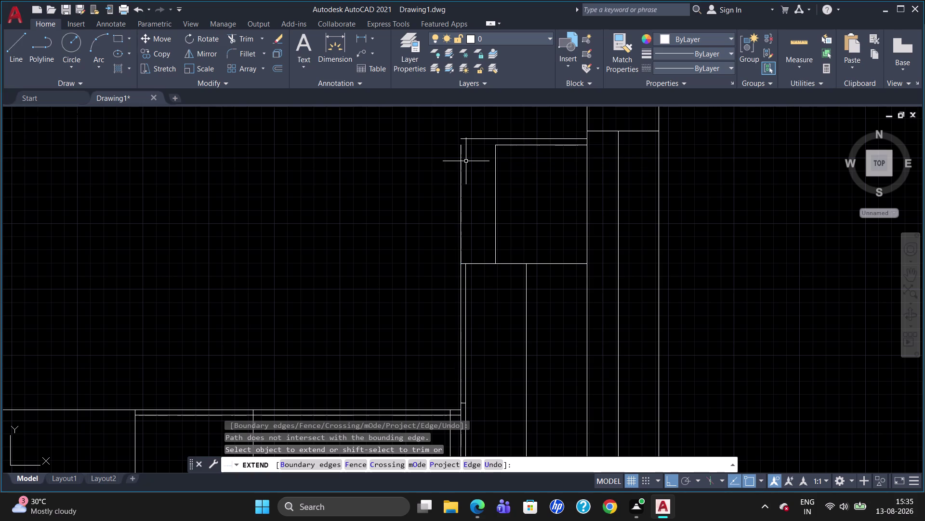
key(l)
key(Return)
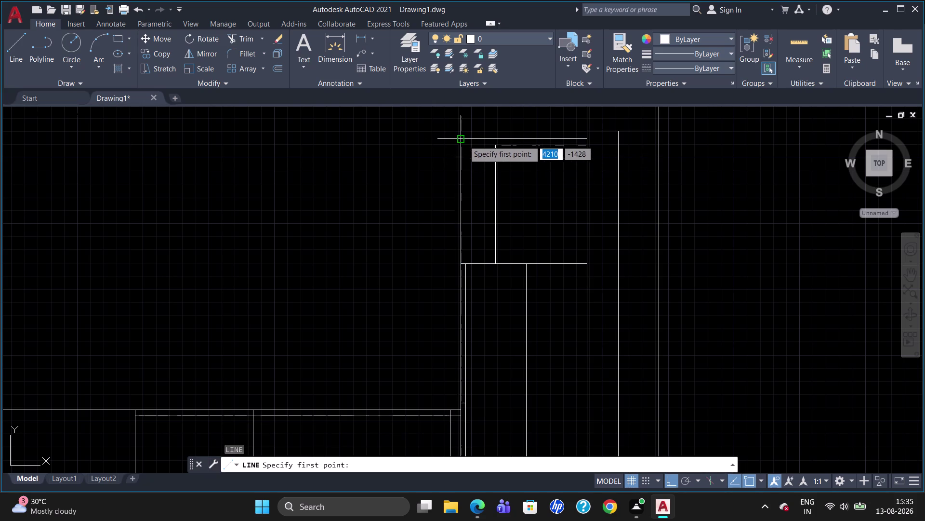
click(465, 141)
Delete the inner outline's top and left sides plus the outer top and left lines.
click(466, 154)
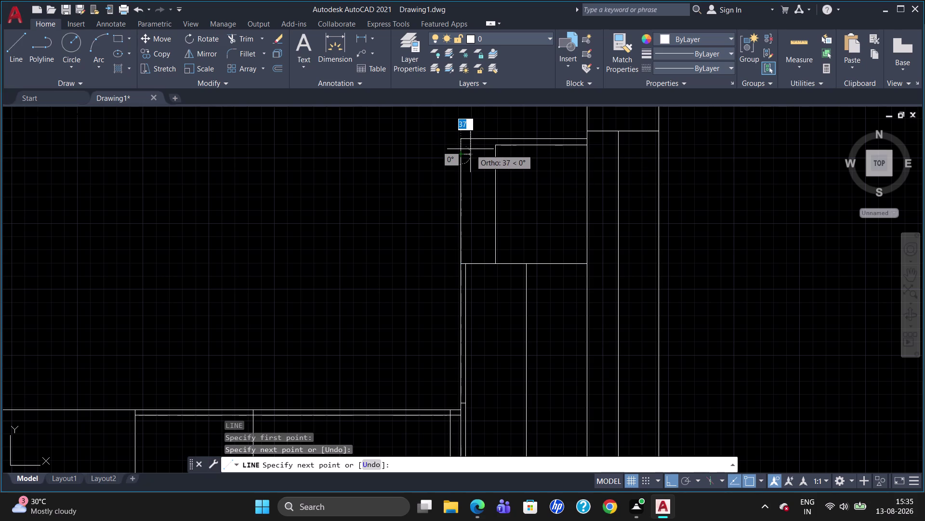
key(Escape)
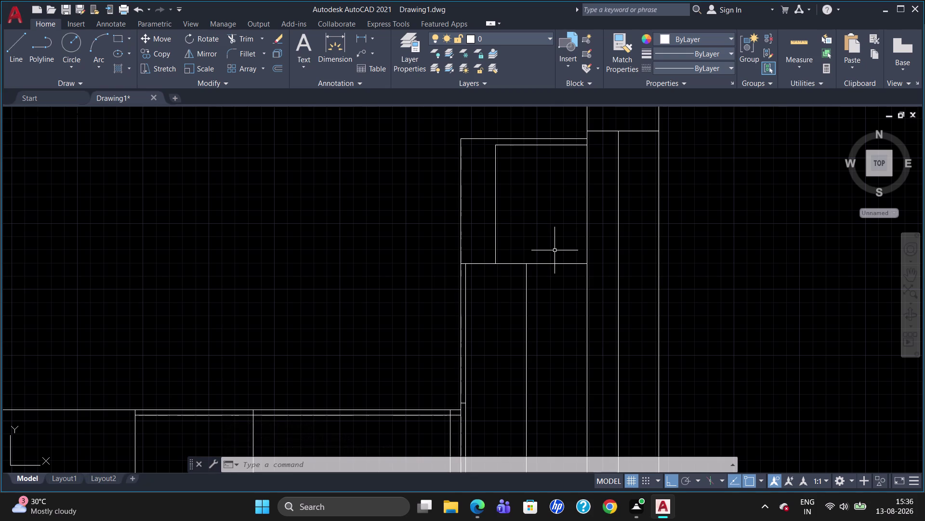
click(507, 146)
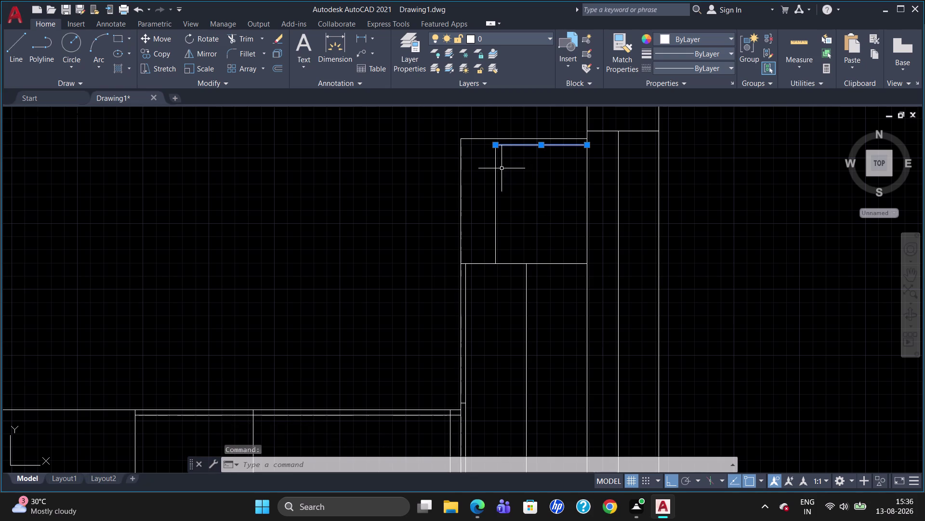
click(496, 169)
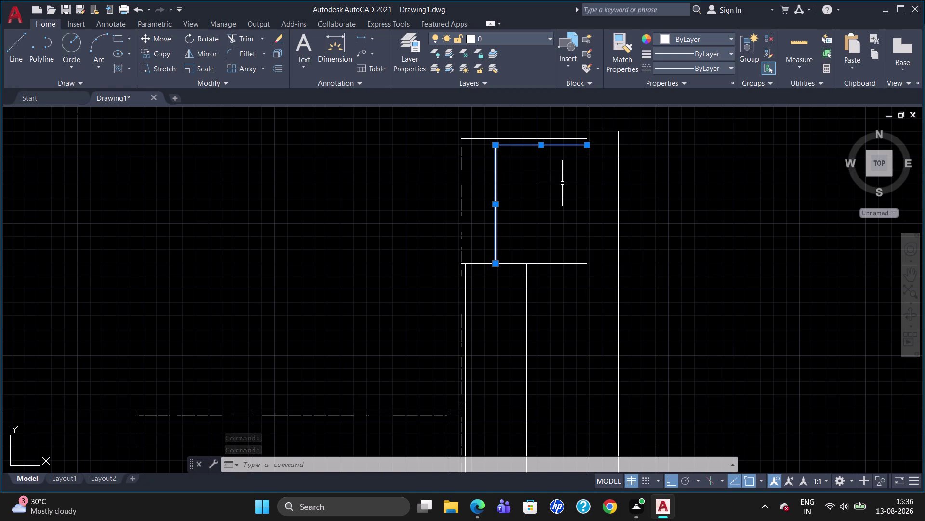
click(479, 138)
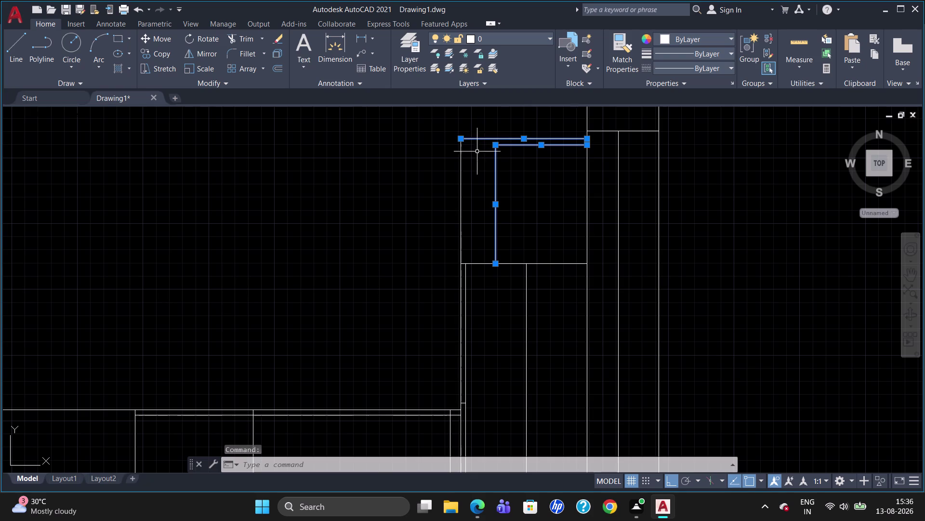
click(459, 166)
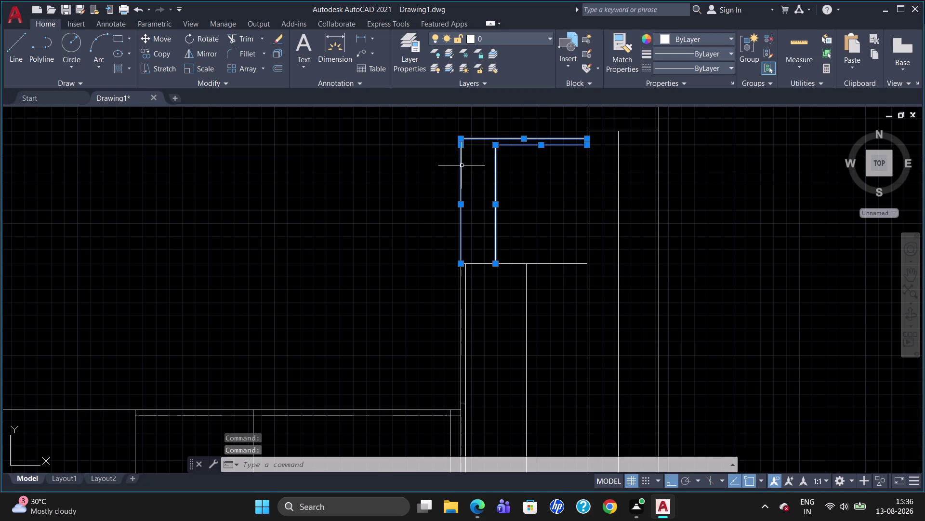
key(Delete)
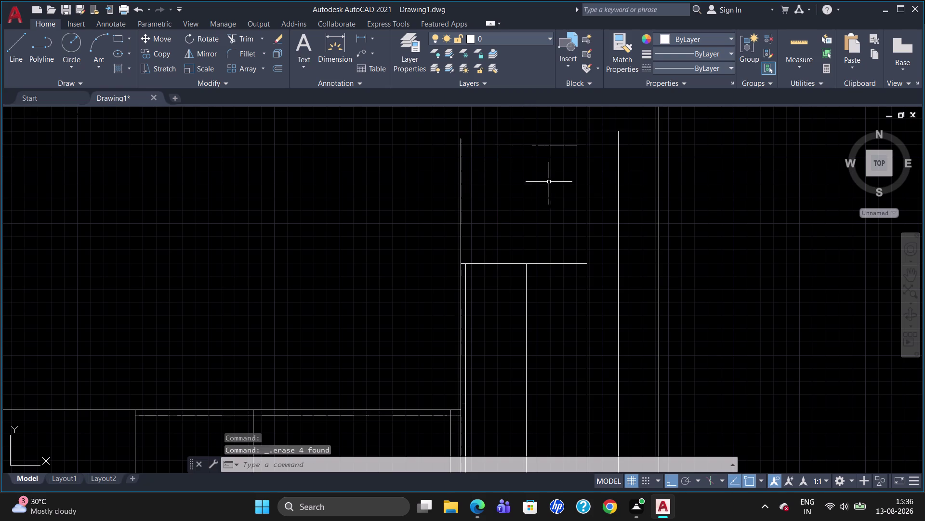
Erase the remaining inner top line and the short stub at the top-left.
click(532, 146)
key(Delete)
click(461, 202)
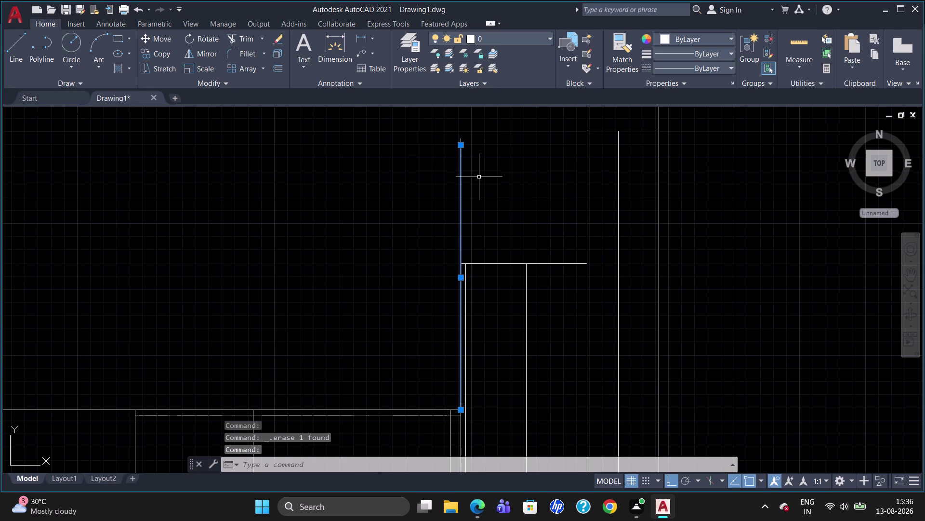
key(Escape)
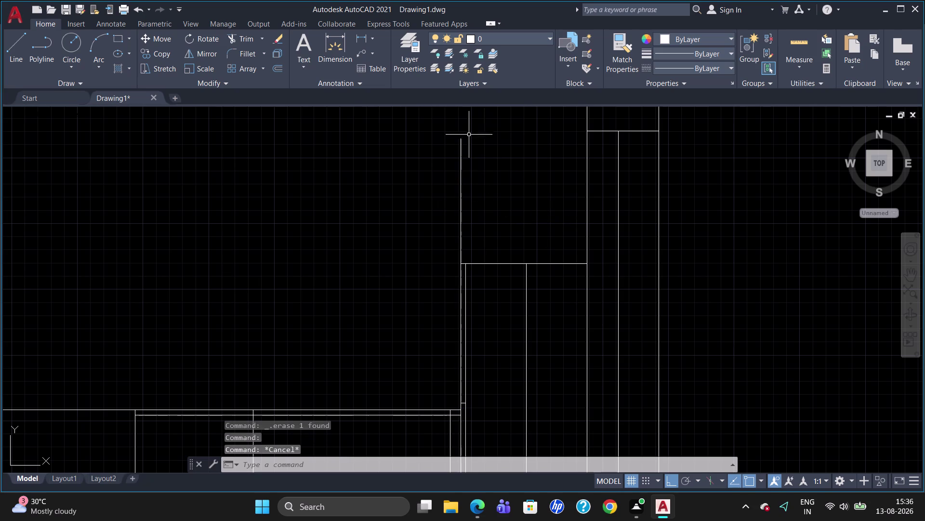
click(460, 139)
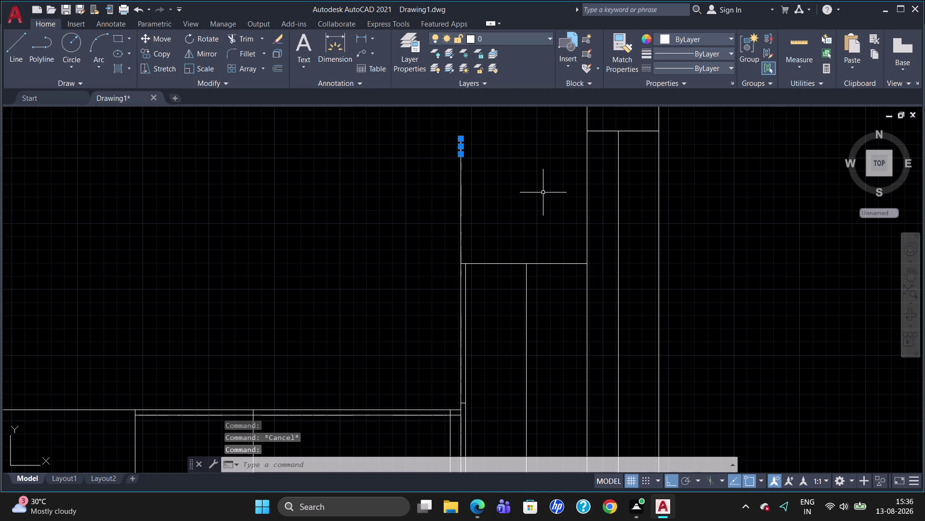
key(Delete)
Draw a line from the wall's inner corner: 30 units, 350 units left, then downward.
key(l)
key(Return)
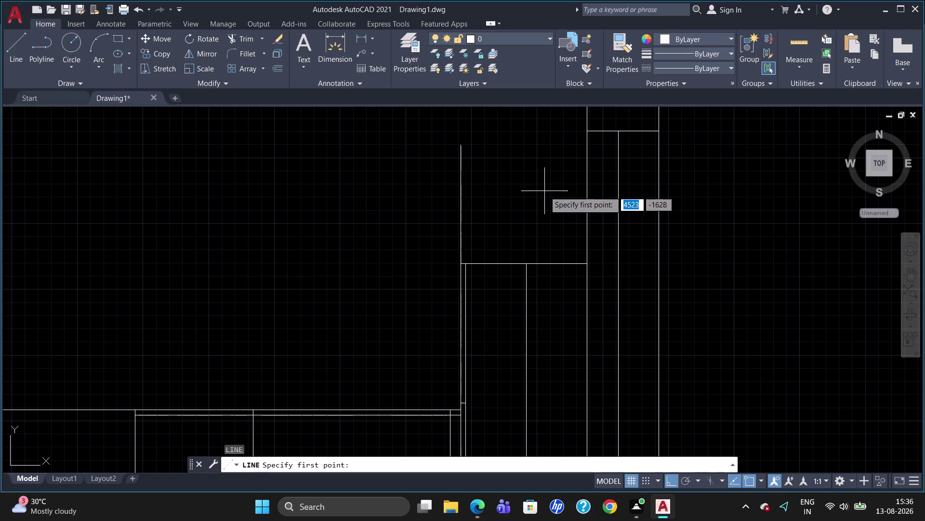
click(591, 129)
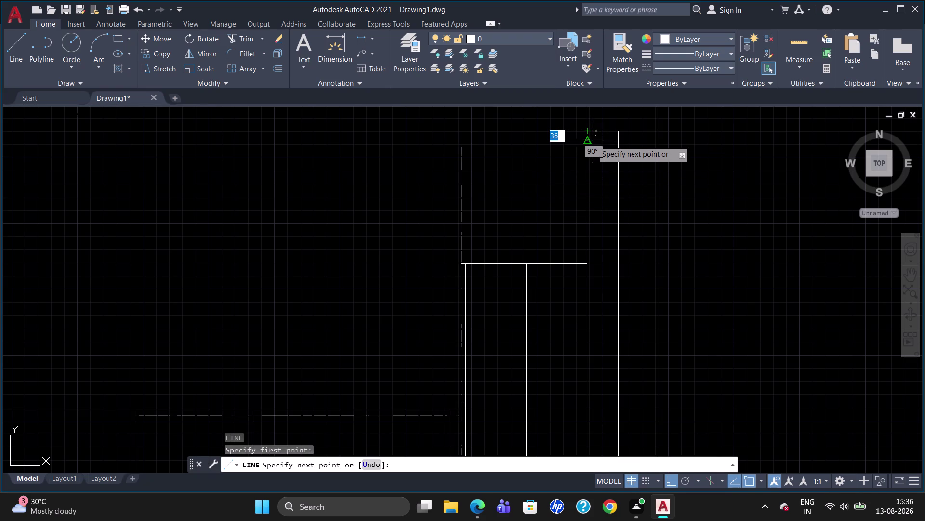
text(30)
key(Return)
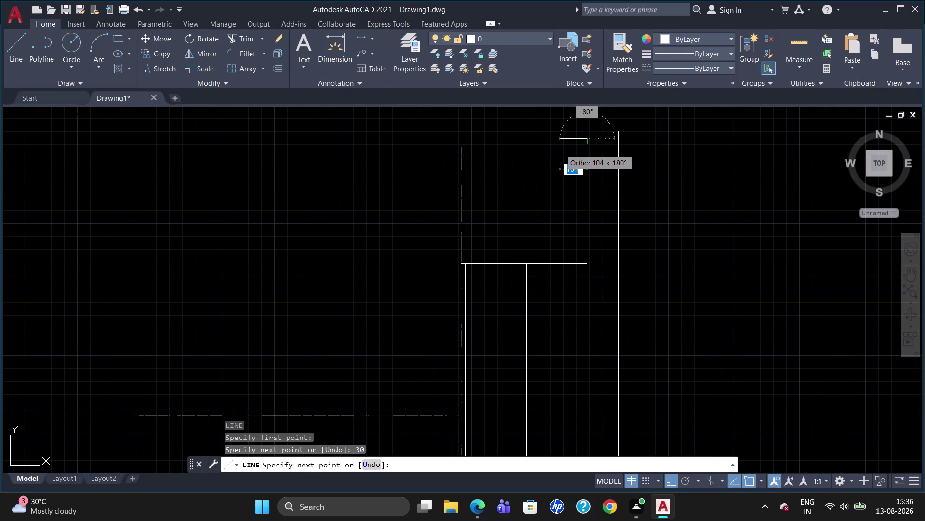
text(350)
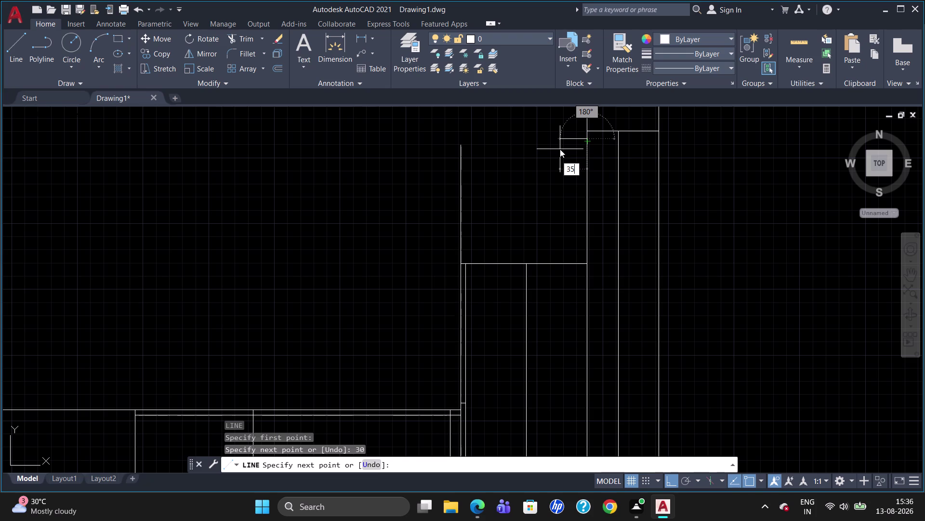
key(Return)
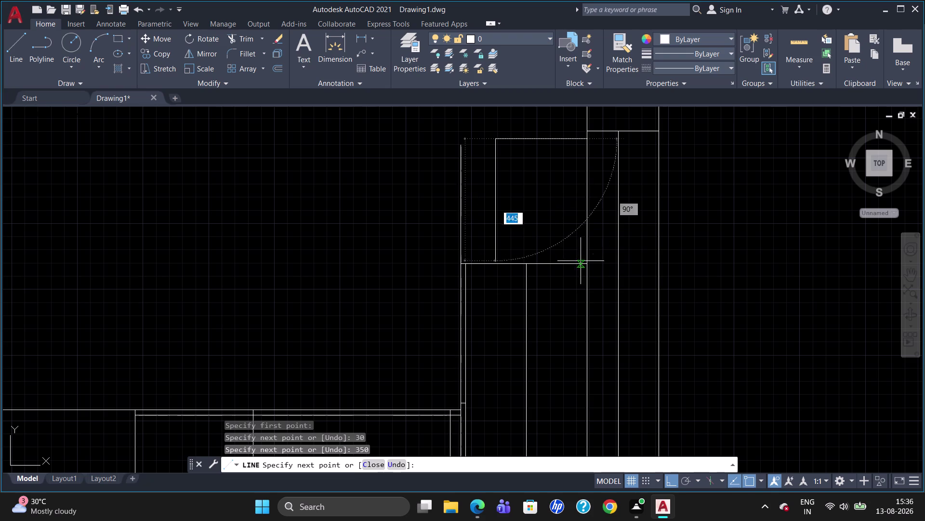
click(579, 314)
key(Escape)
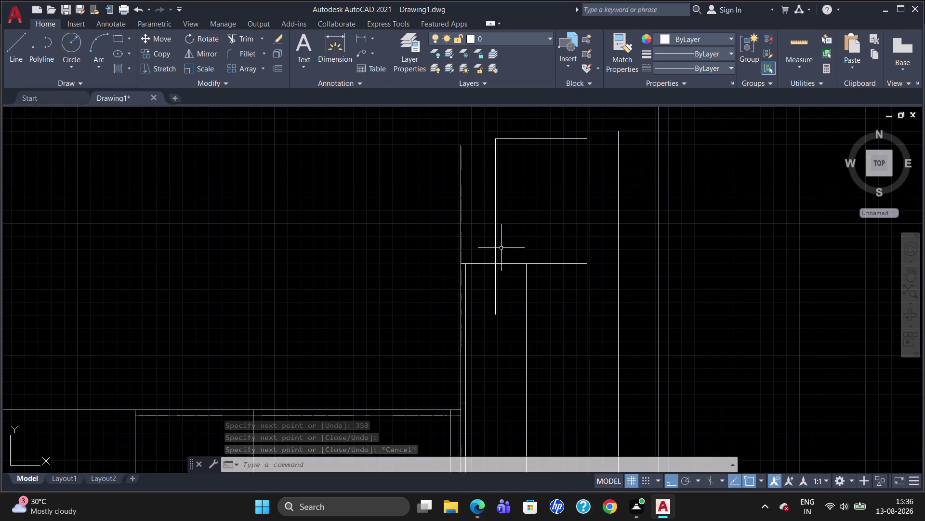
Window-select the stray vertical line and delete it.
click(498, 223)
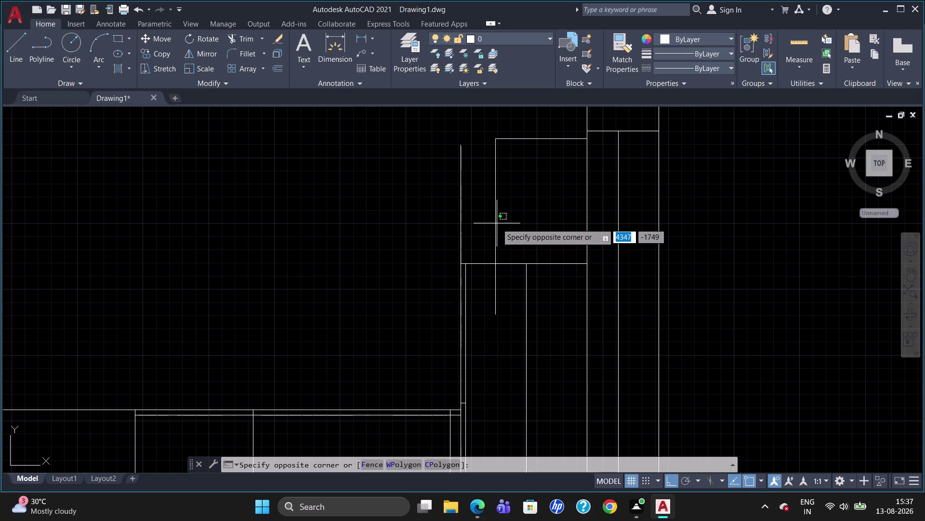
click(495, 224)
key(Delete)
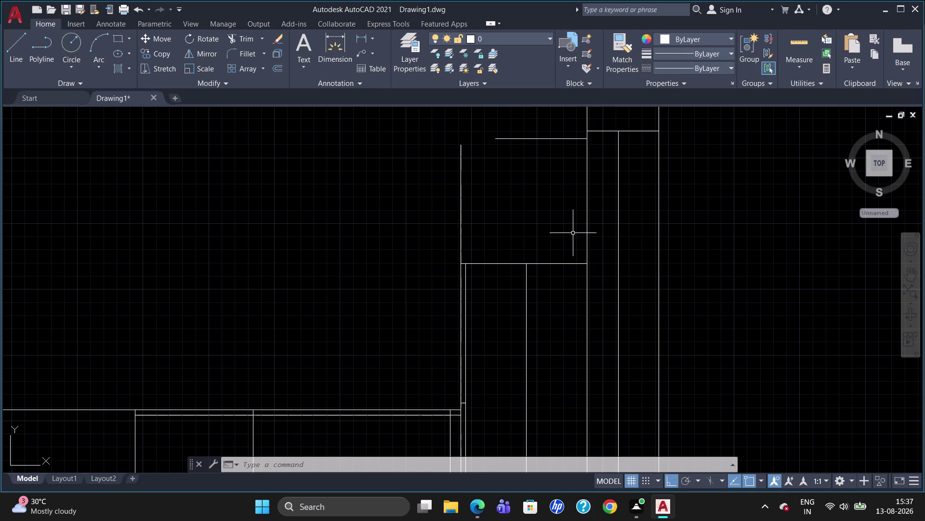
Draw a vertical line from the cabinet's top edge up to the upper horizontal line.
key(l)
key(Return)
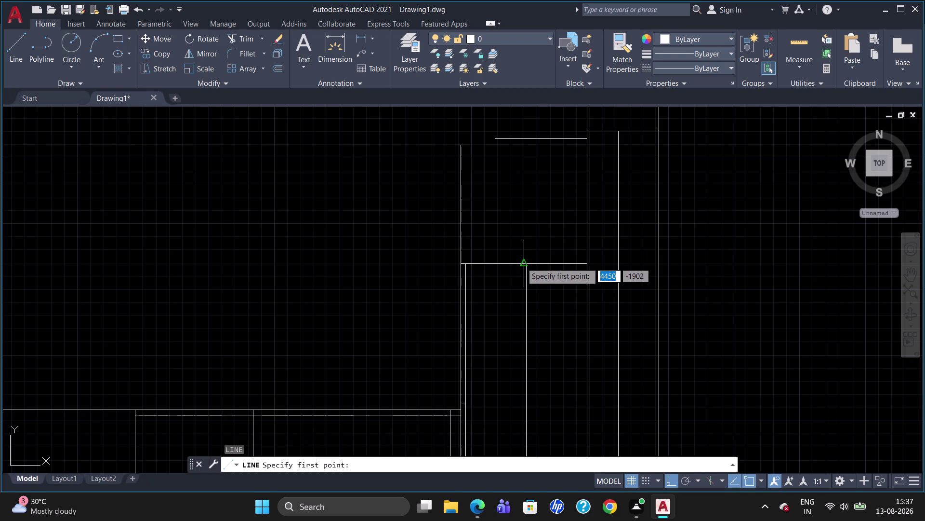
click(529, 265)
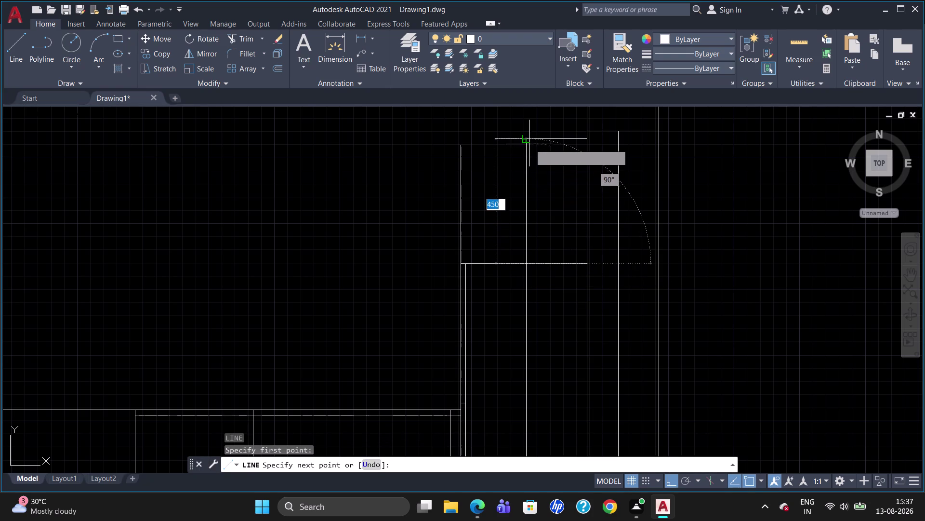
click(530, 140)
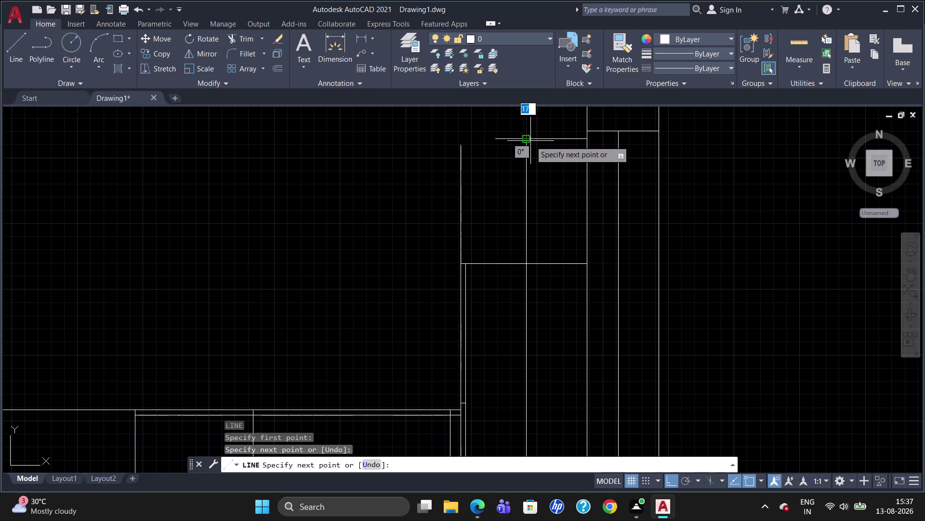
key(Escape)
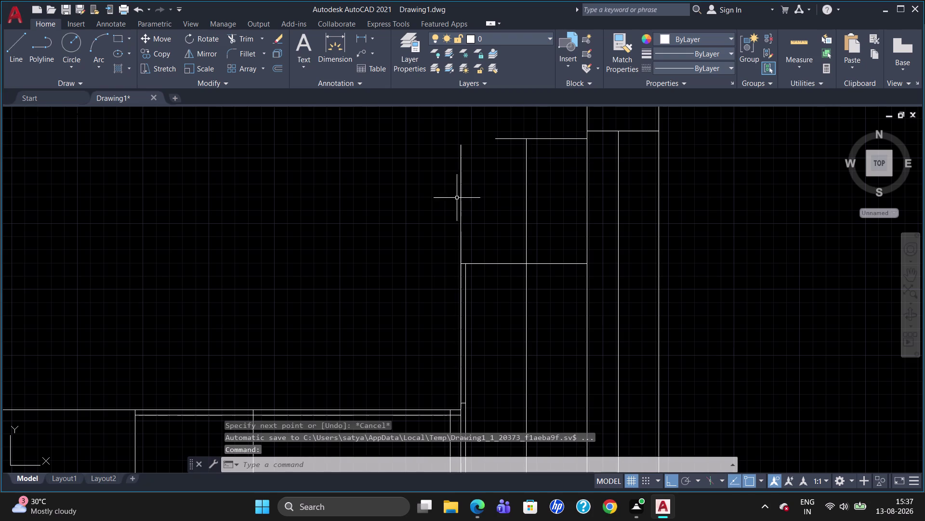
Try a line from the left vertical line up past the top, then cancel it.
click(458, 189)
key(Escape)
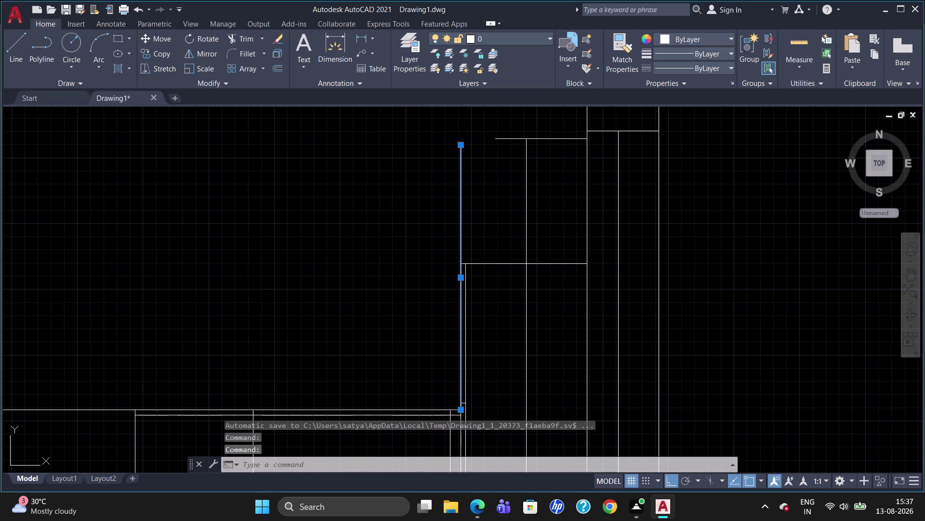
key(l)
key(Return)
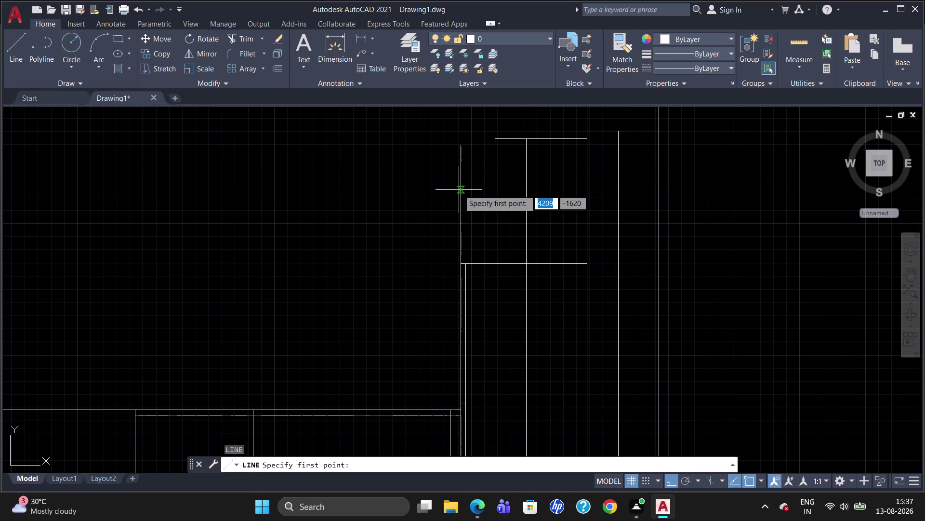
click(459, 148)
click(465, 111)
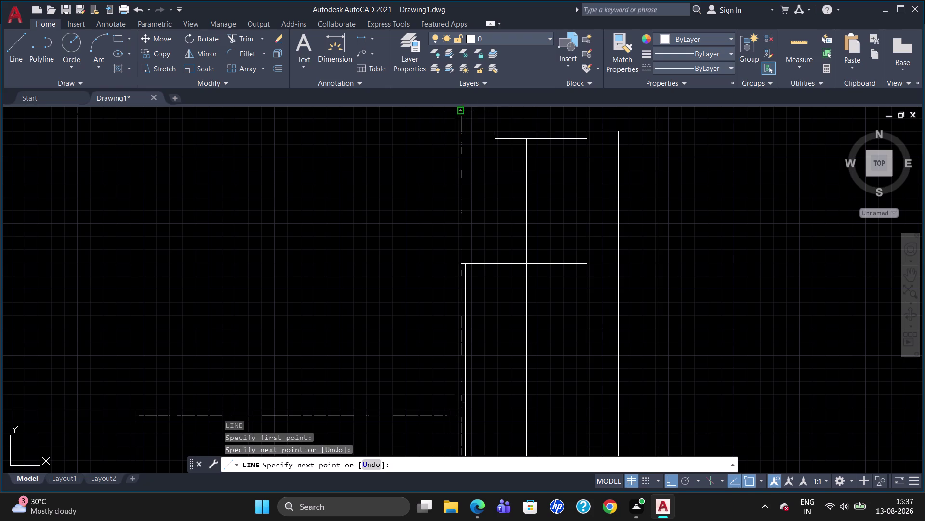
key(Escape)
Attempt to EXTEND the upper horizontal line to the left vertical line.
text(EX)
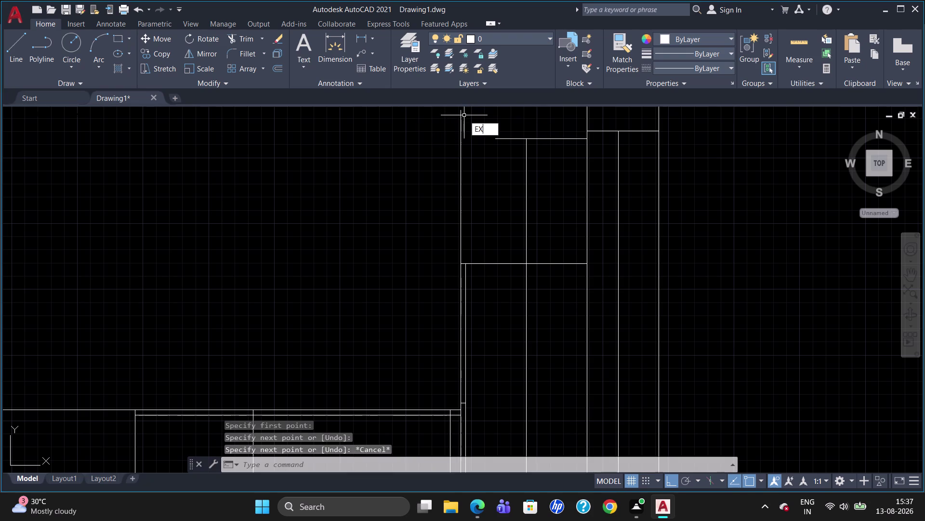
key(Return)
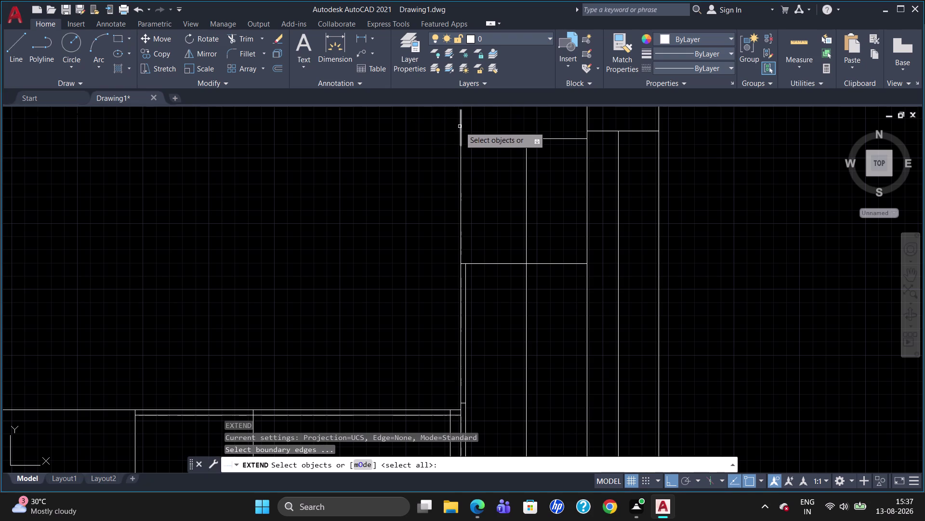
click(460, 126)
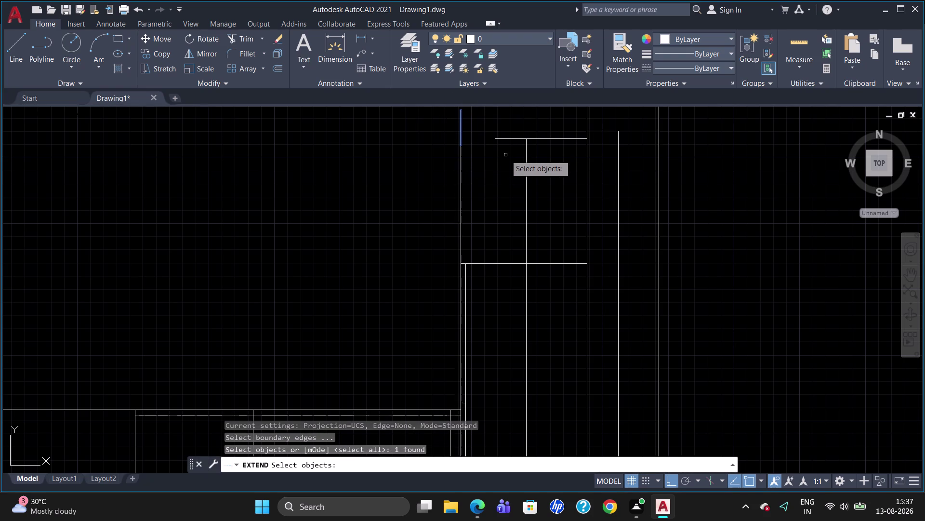
key(Return)
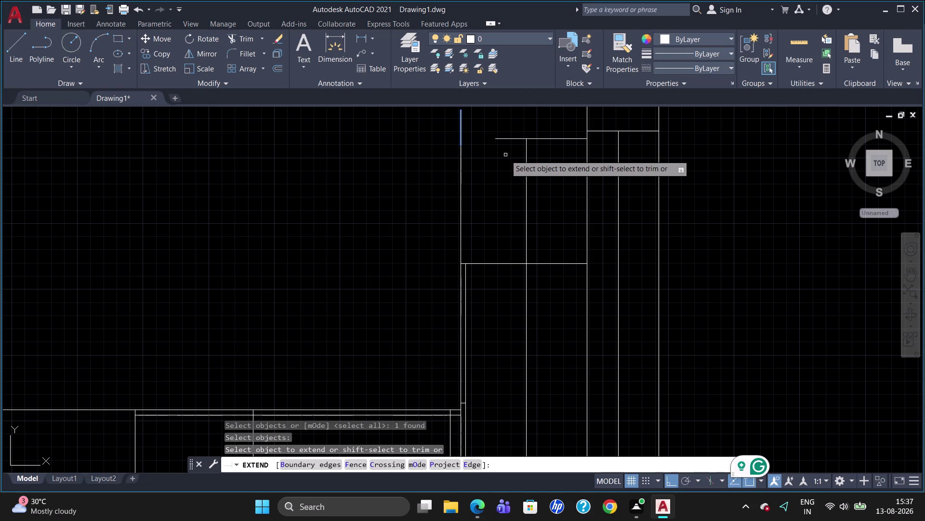
click(504, 140)
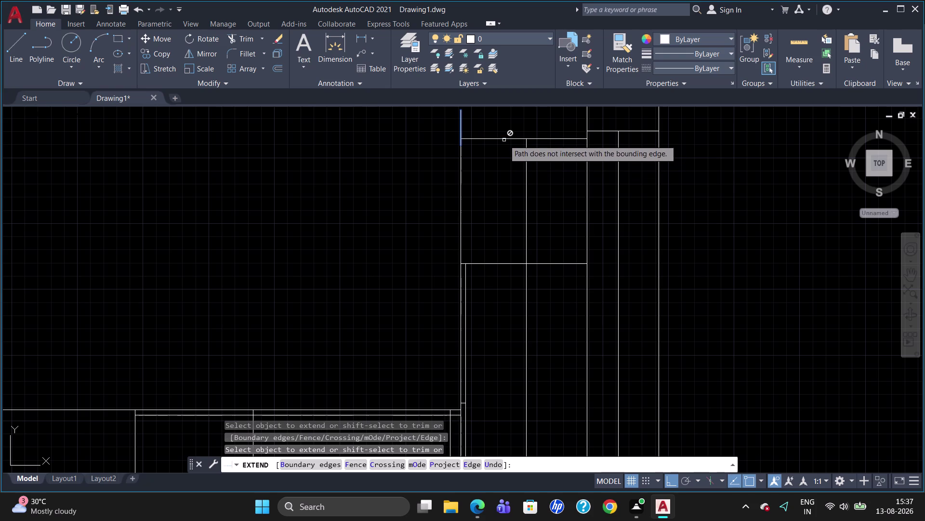
key(Escape)
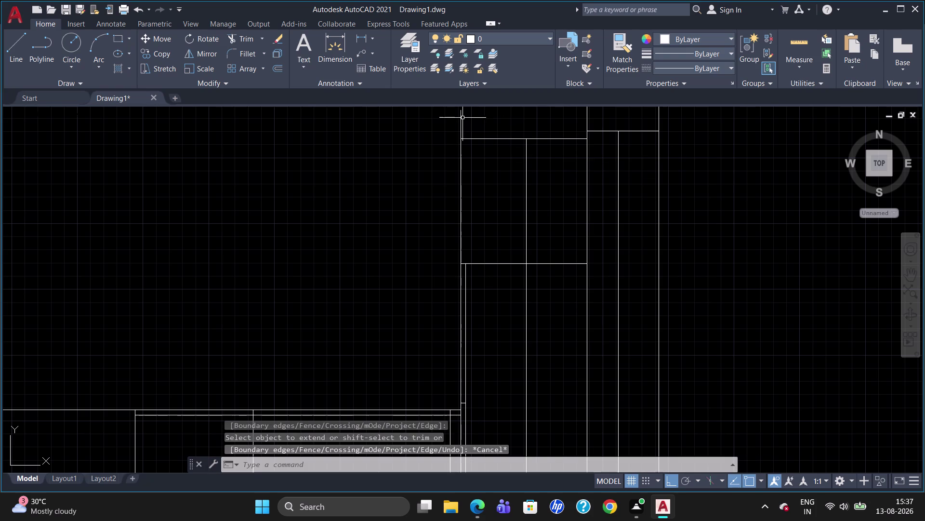
Trim the left vertical line's overshoot above the upper corner.
text(TR)
key(Return)
key(Return)
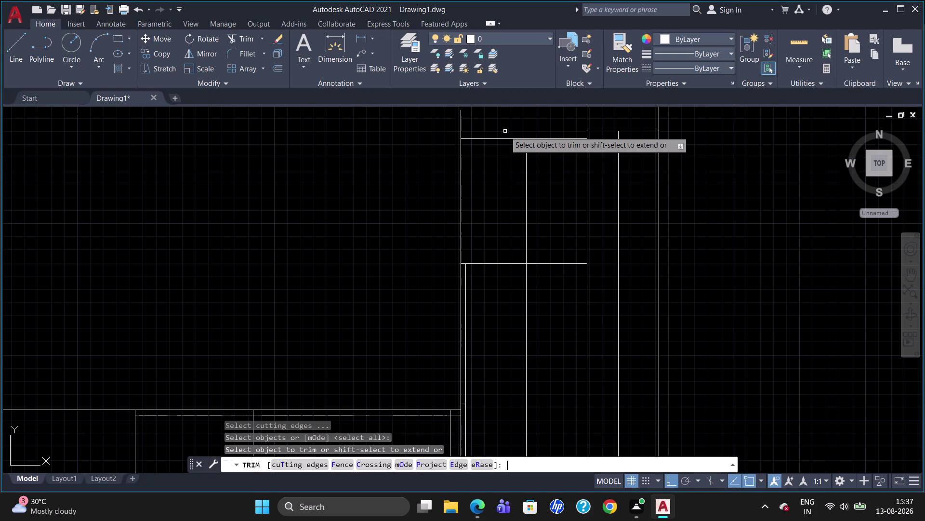
click(461, 121)
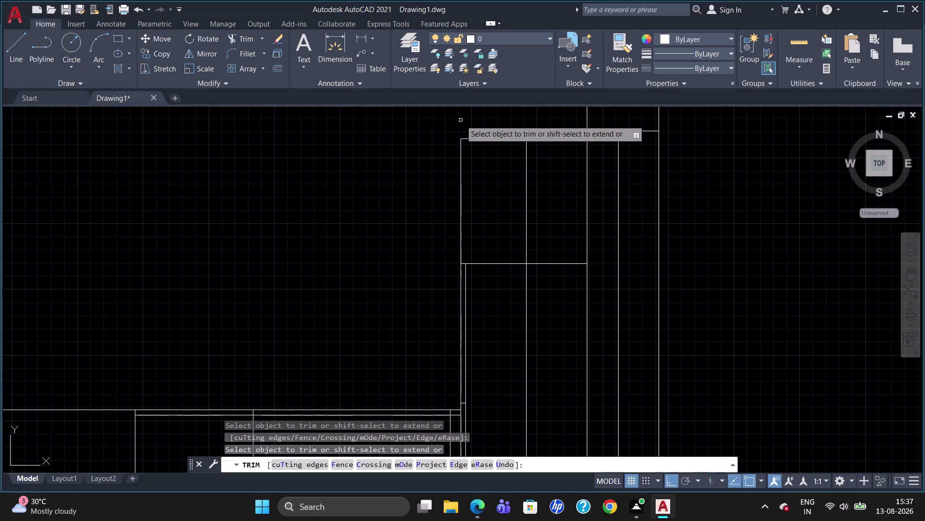
scroll(down, 3)
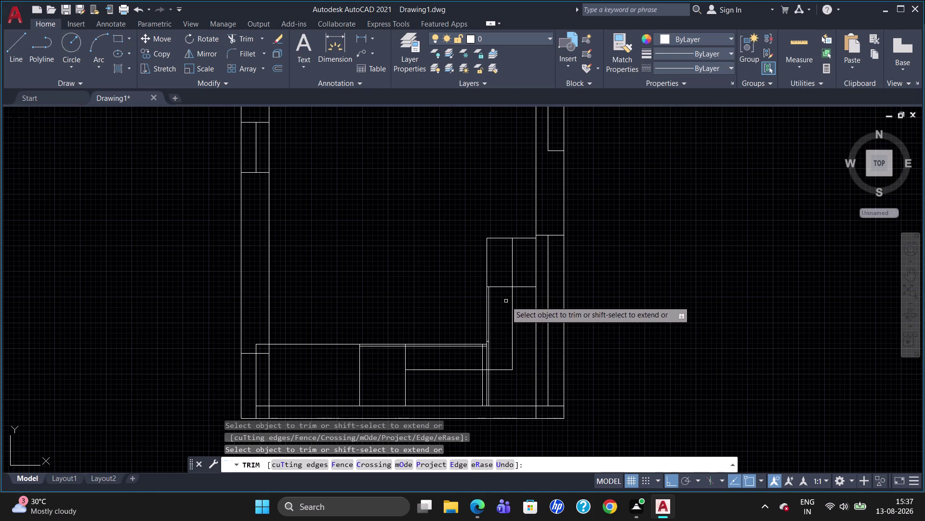
scroll(up, 3)
scroll(down, 3)
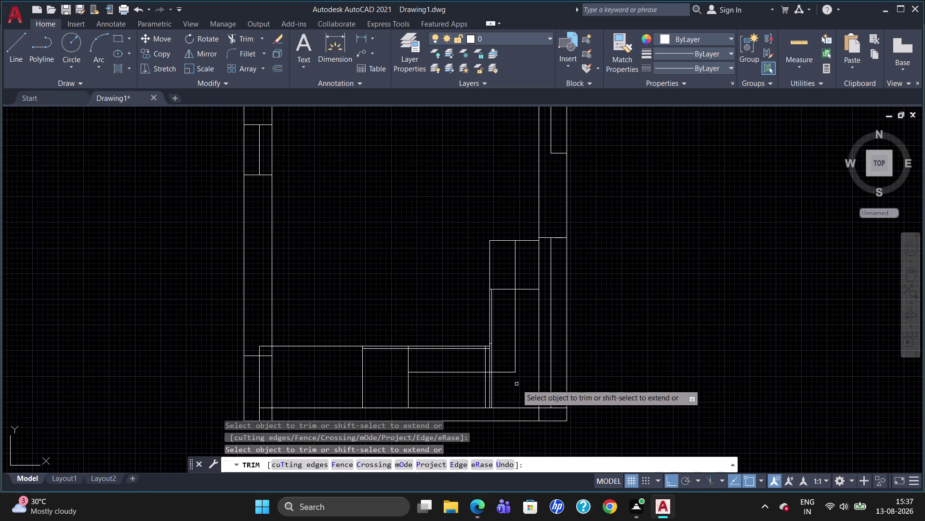
scroll(up, 3)
key(Escape)
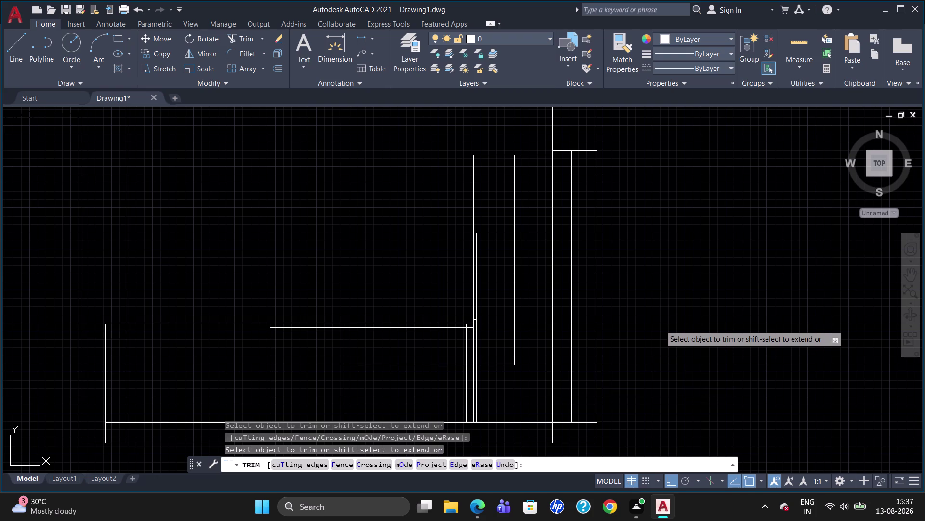
text(DL)
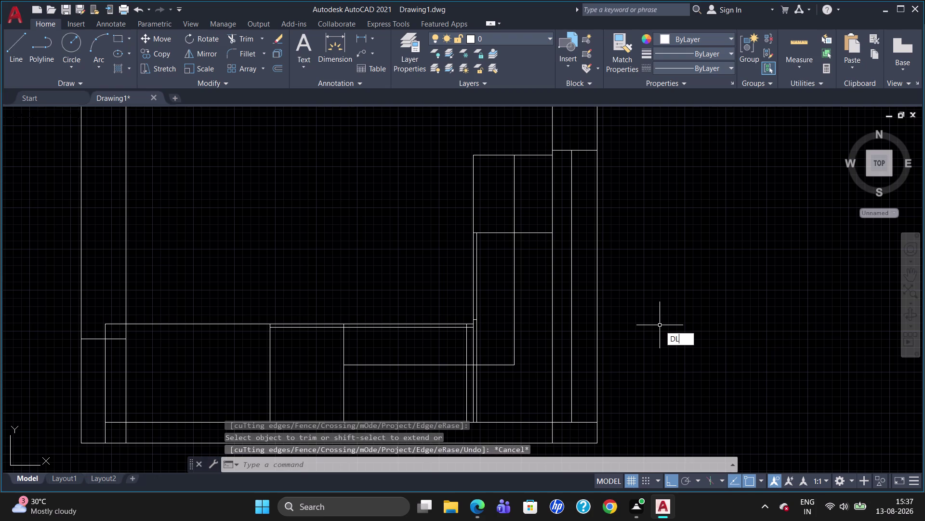
text(I)
key(Return)
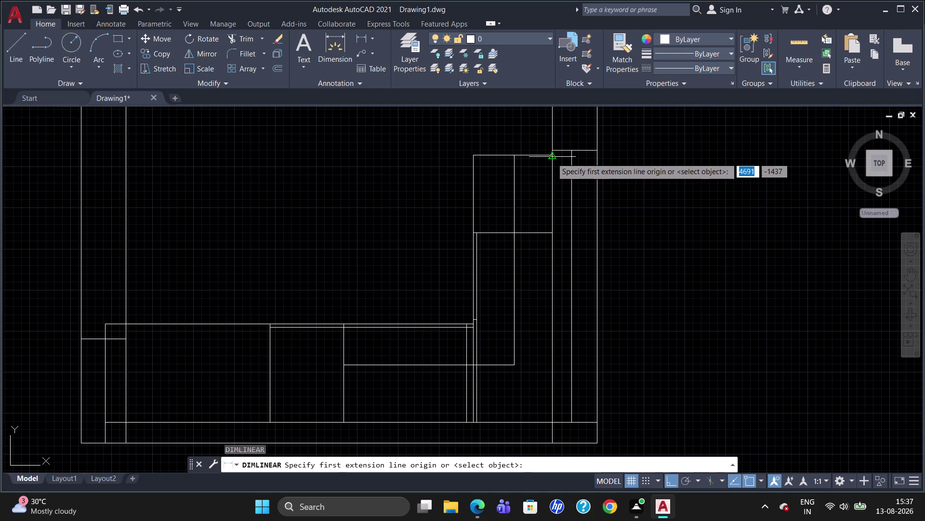
click(554, 156)
click(552, 232)
click(636, 229)
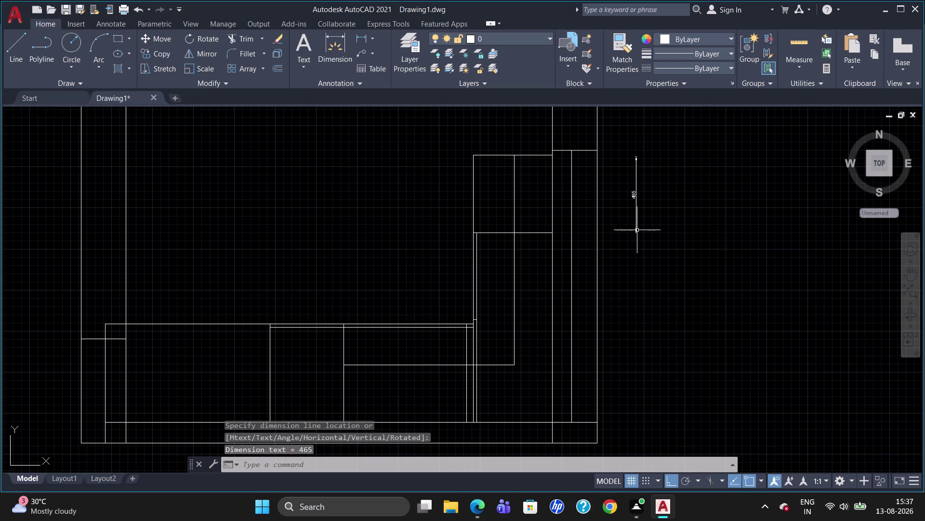
scroll(up, 3)
click(633, 196)
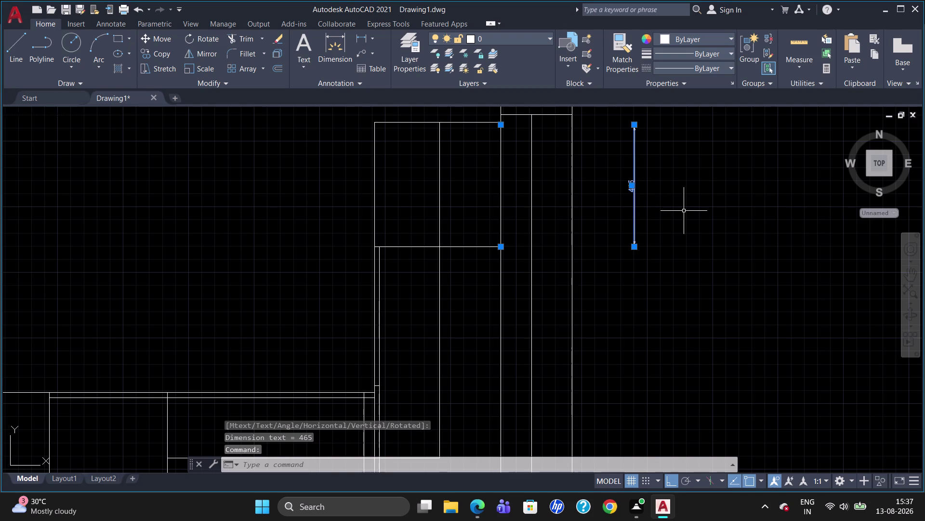
key(Delete)
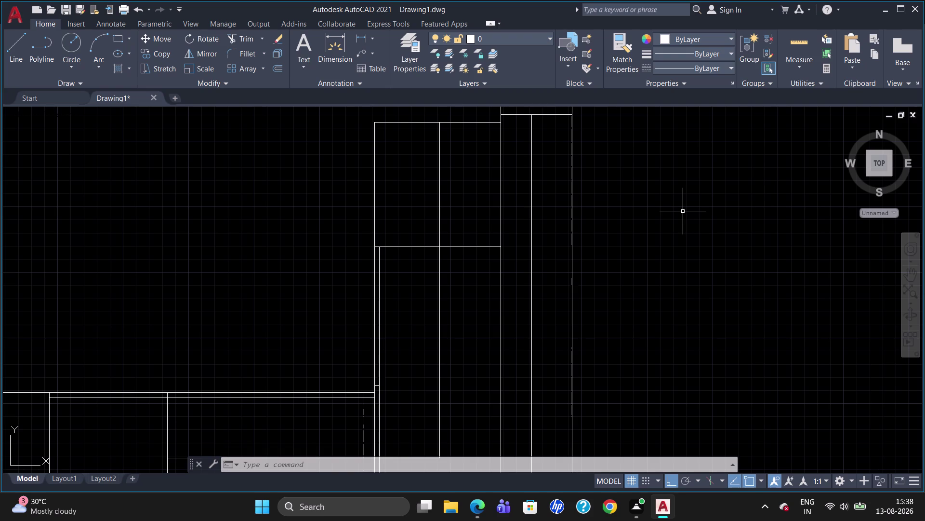
key(l)
Trim the short segment at the upper-right cabinet's corner.
key(Return)
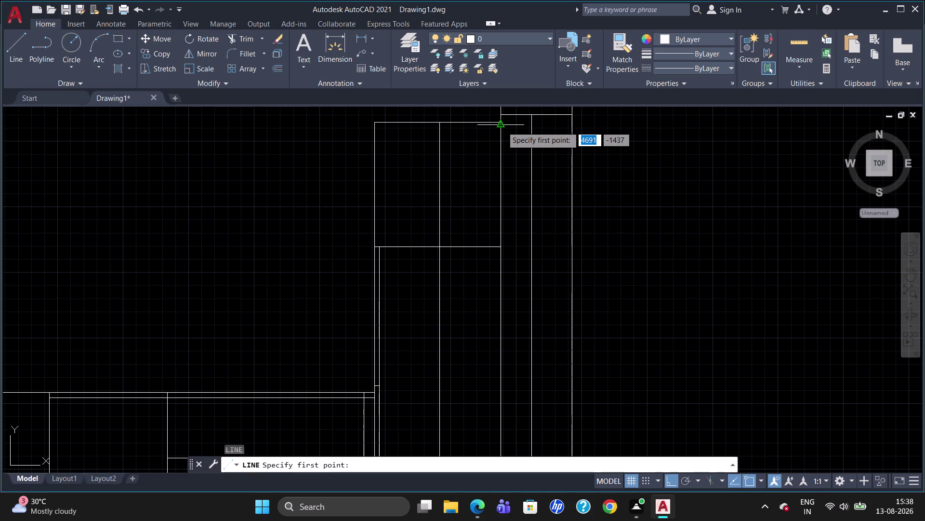
scroll(down, 3)
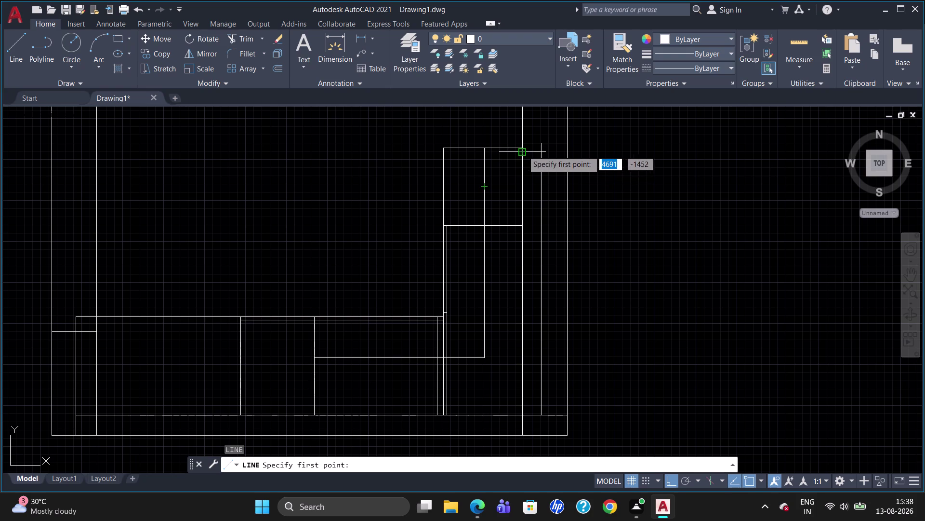
key(Escape)
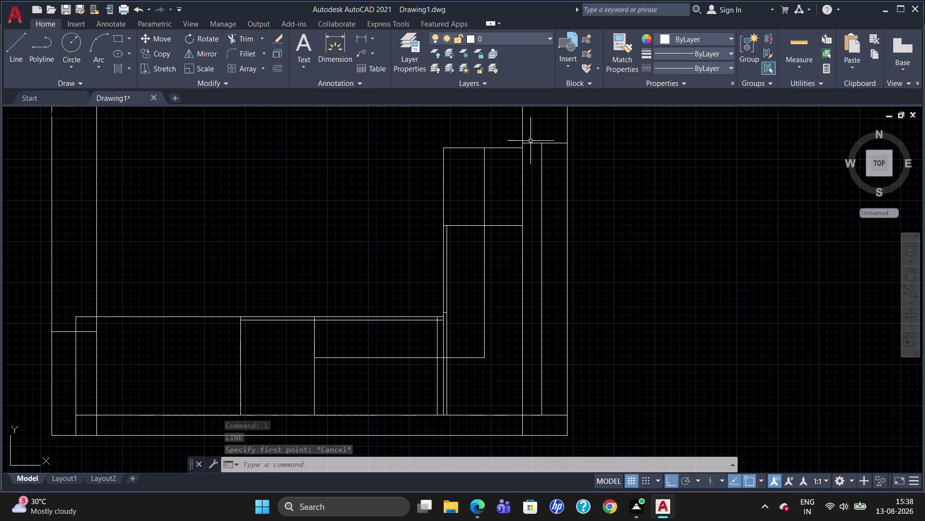
text(T)
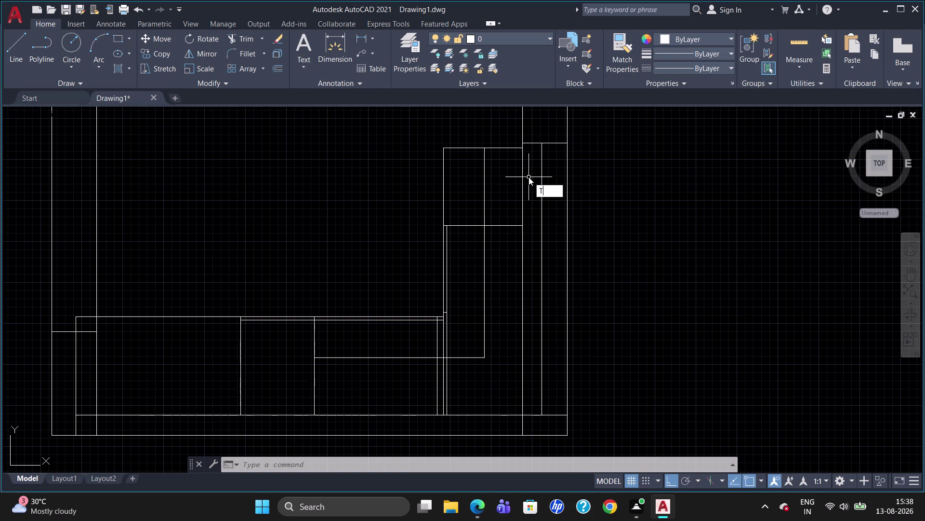
text(R)
key(Return)
key(Return)
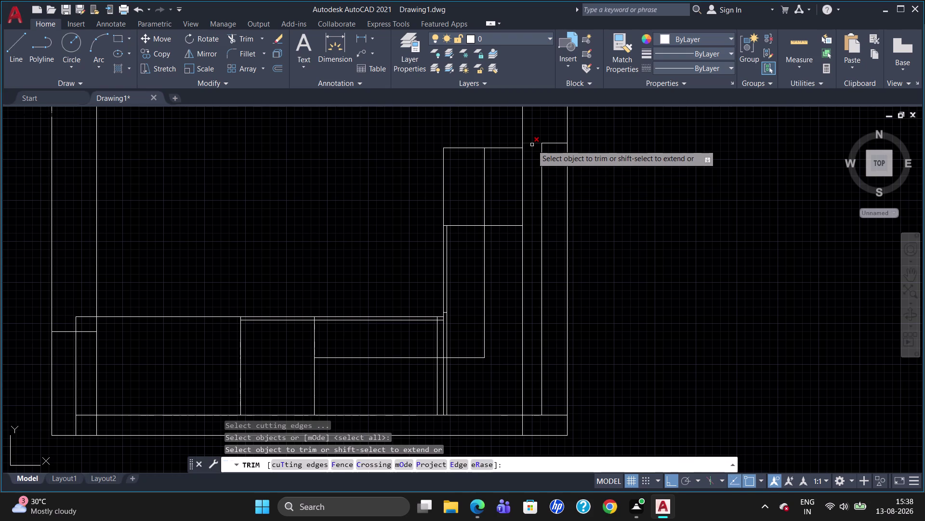
click(533, 144)
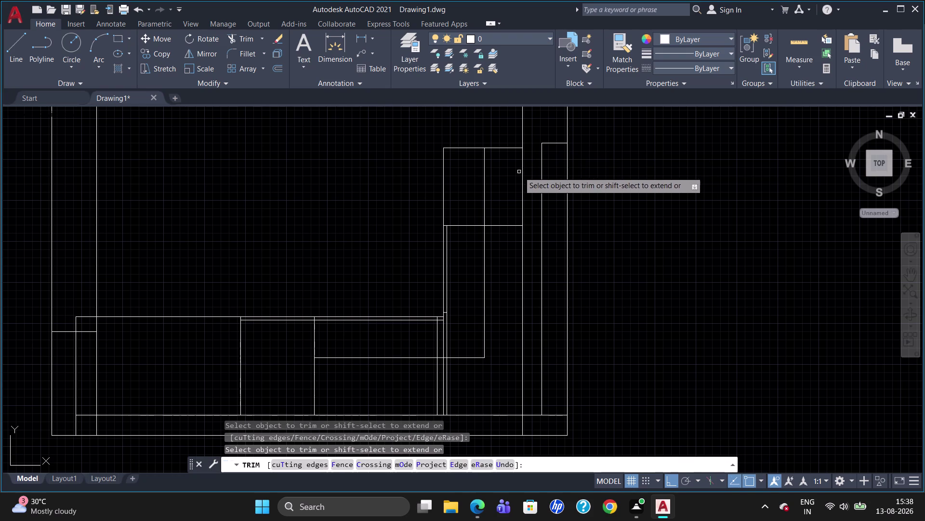
key(Escape)
Draw a short line from the cabinet's top corner to the wall edge.
key(l)
key(Return)
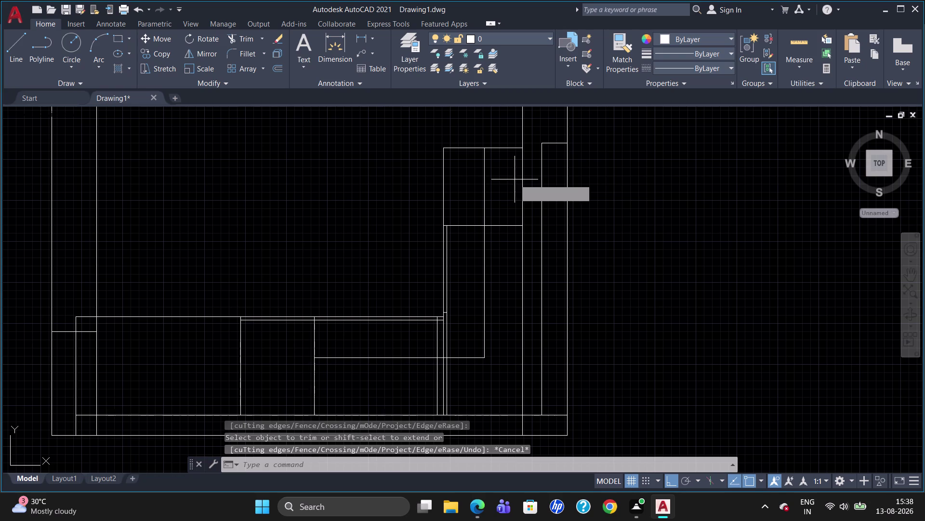
click(524, 150)
key(Escape)
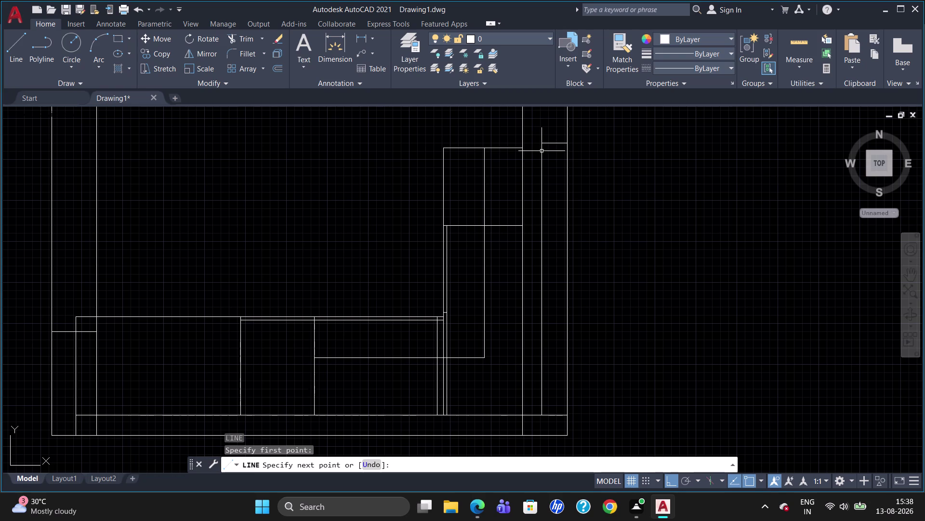
key(l)
key(Return)
scroll(up, 3)
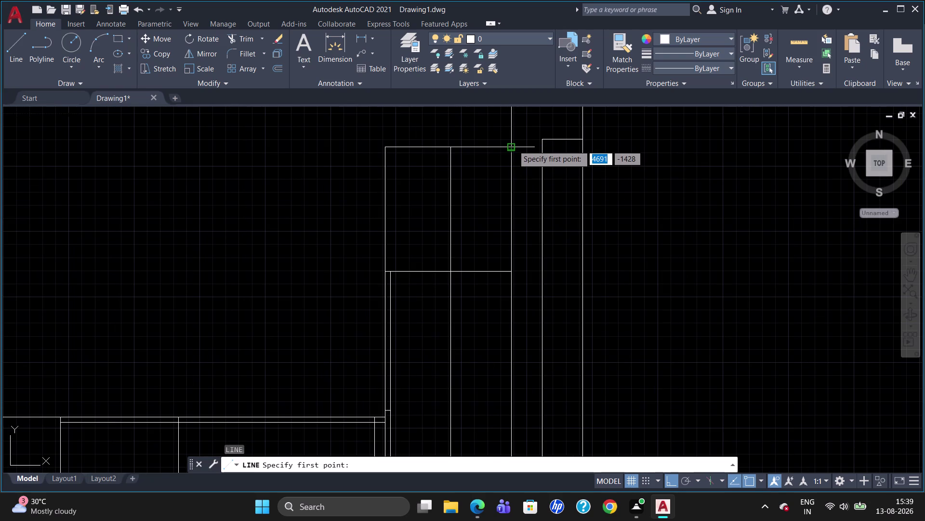
click(513, 145)
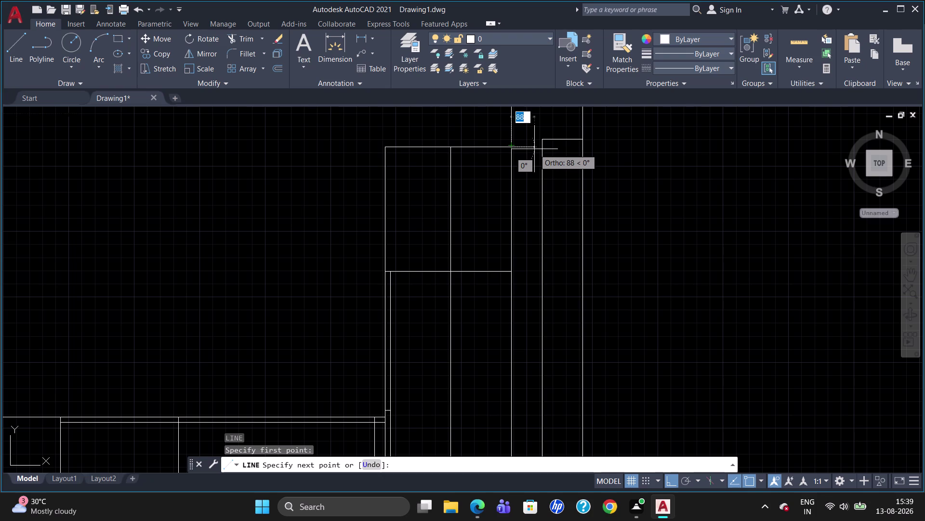
click(540, 148)
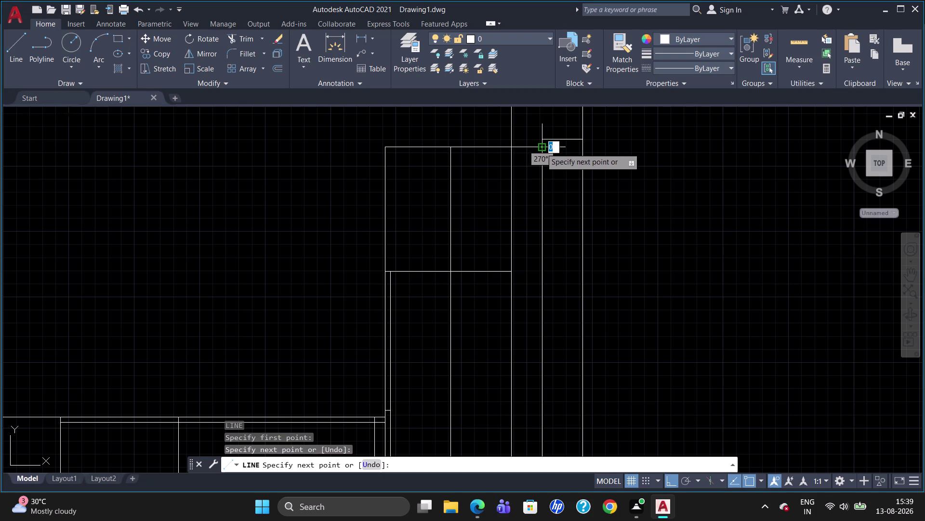
key(Escape)
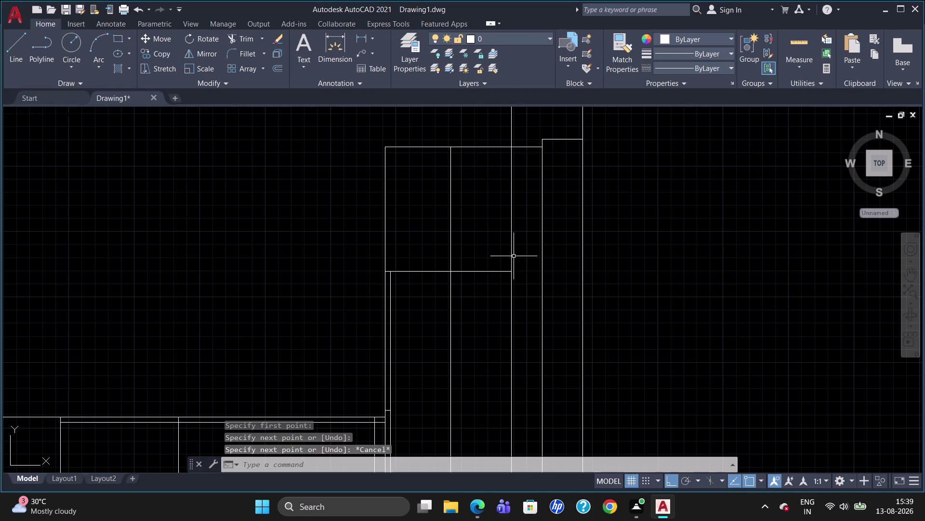
Extend the cabinet's lower edge to the wall with a new line.
key(l)
key(Return)
click(510, 274)
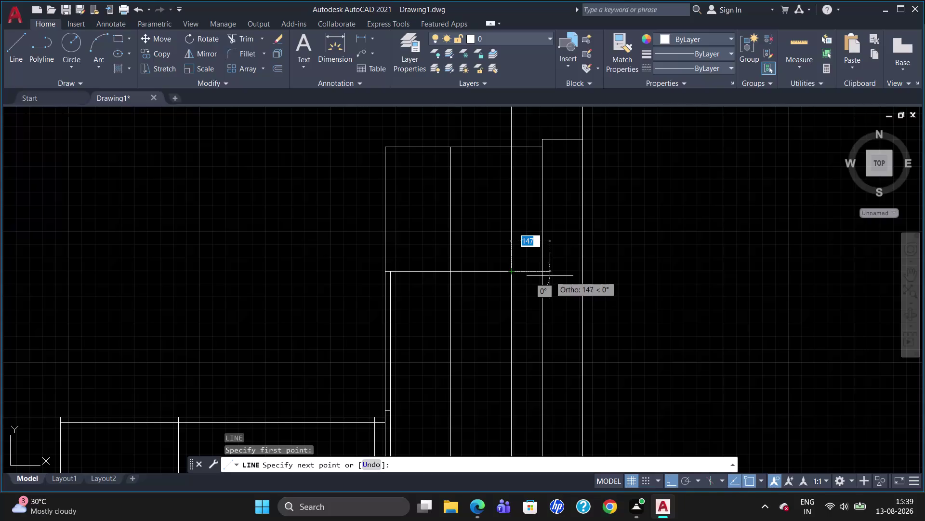
click(543, 274)
key(Escape)
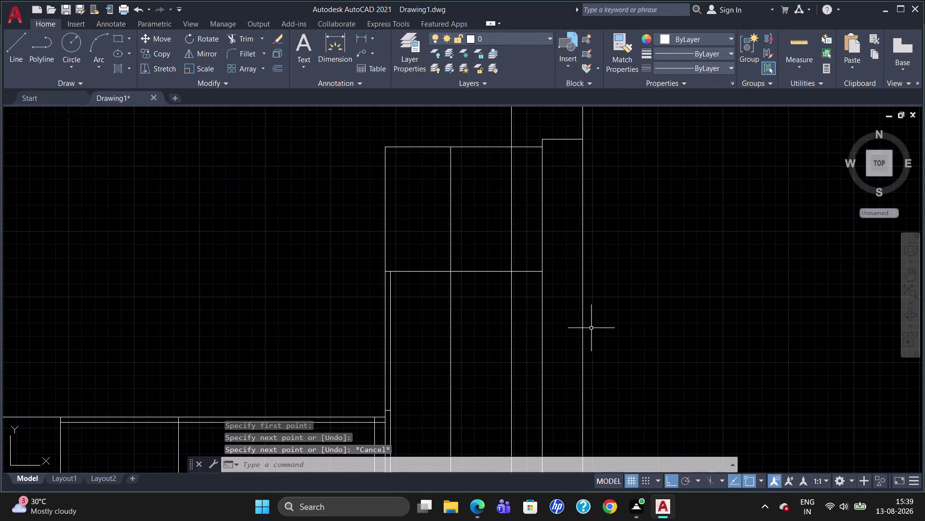
scroll(down, 3)
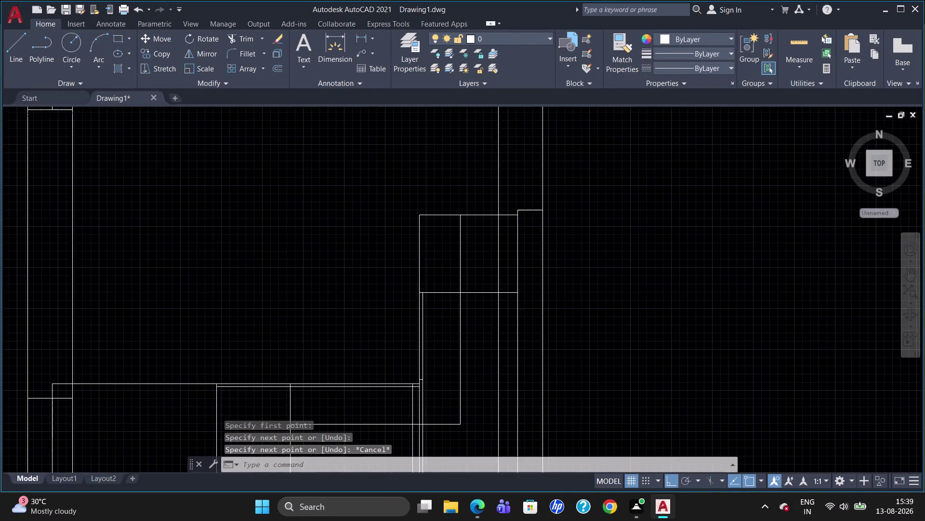
scroll(up, 3)
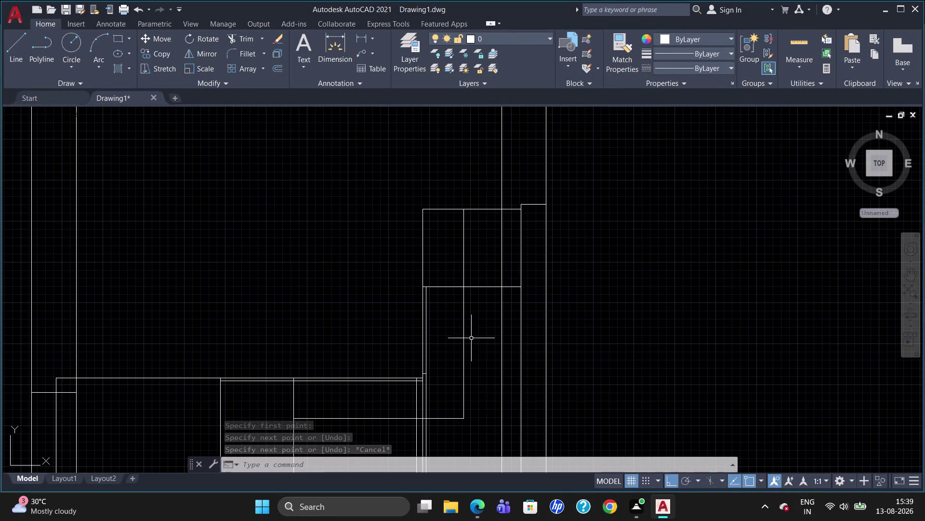
Place a 474 linear dimension (DLI) beside the upper-right cabinet.
key(d)
text(LI)
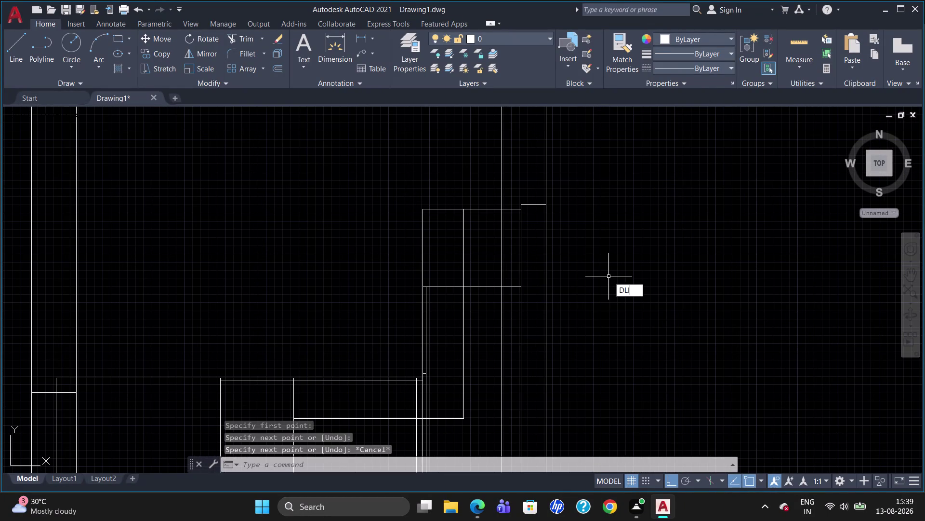
key(Return)
click(524, 212)
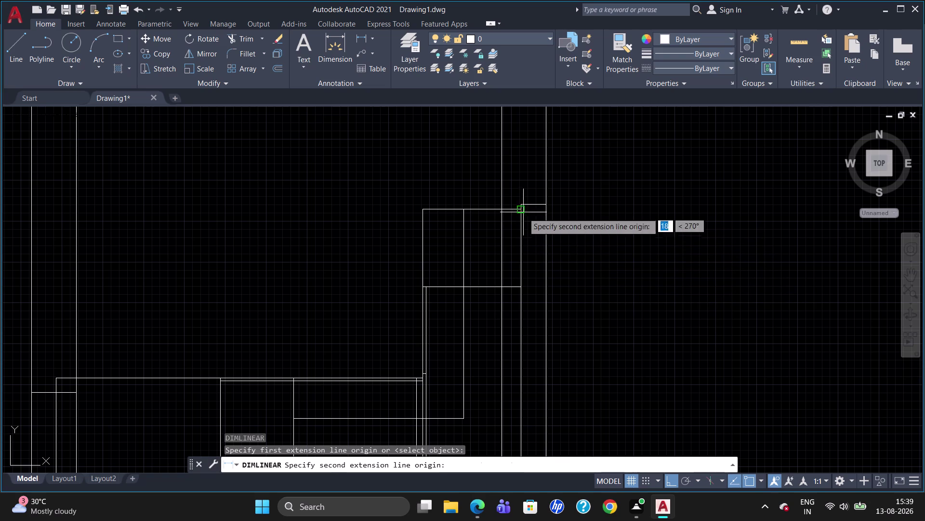
click(523, 286)
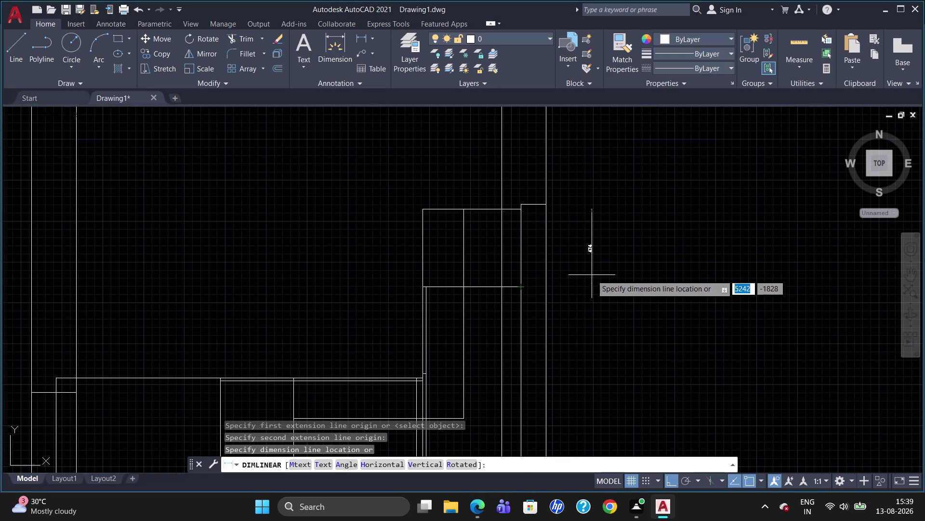
click(593, 275)
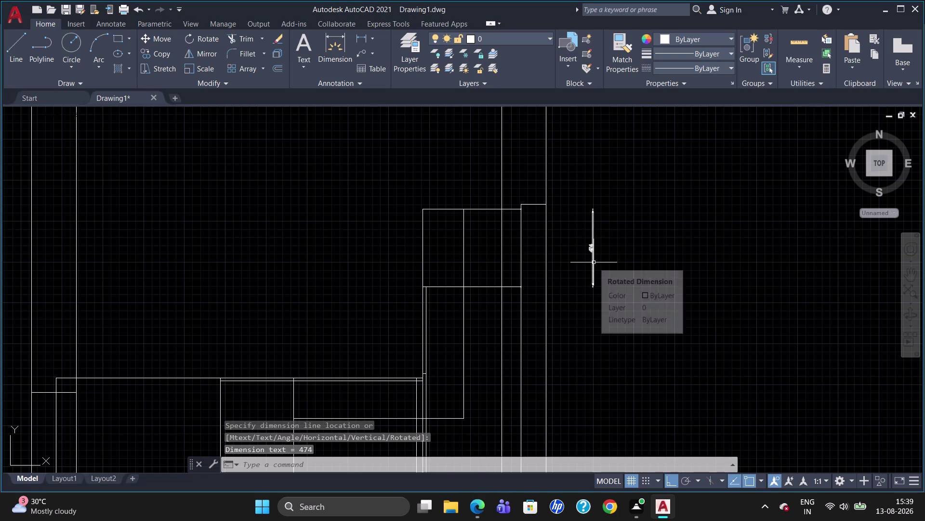
Select the 474 dimension and erase it.
scroll(up, 3)
click(593, 256)
scroll(up, 3)
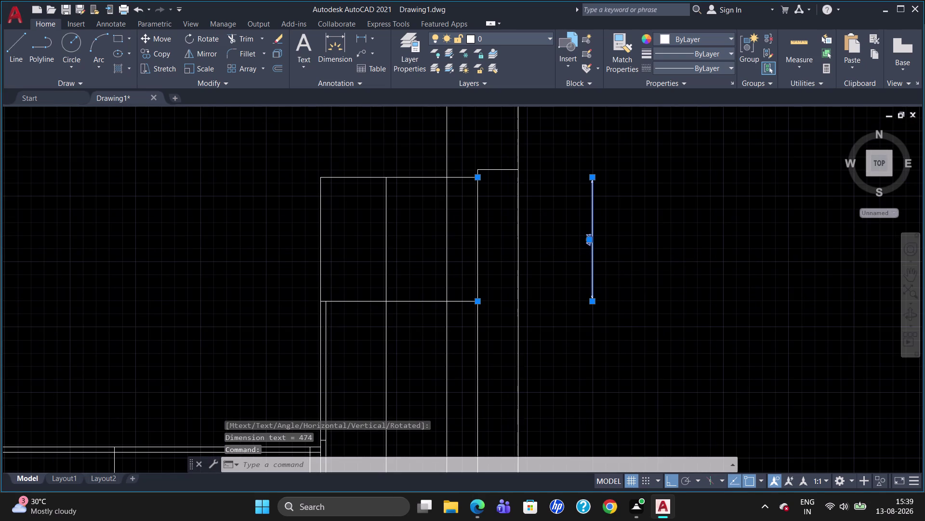
scroll(down, 3)
key(Escape)
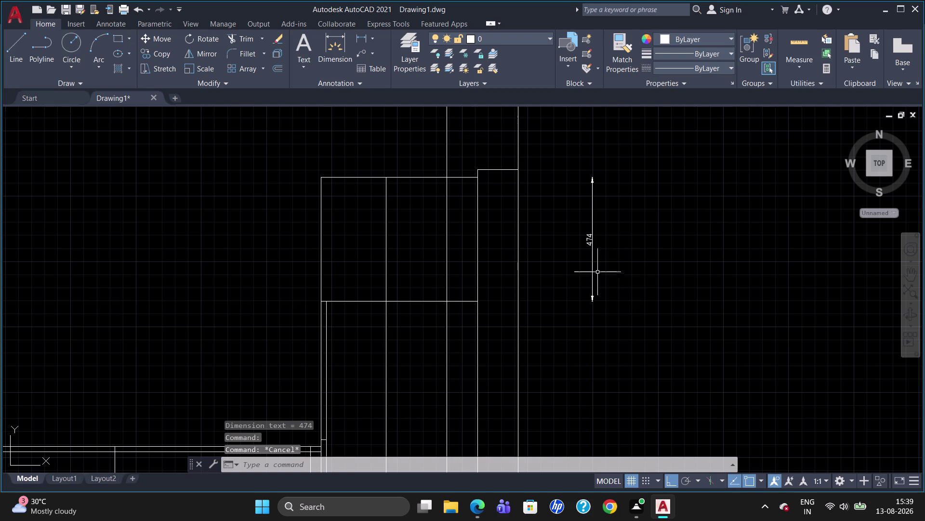
click(594, 258)
key(Delete)
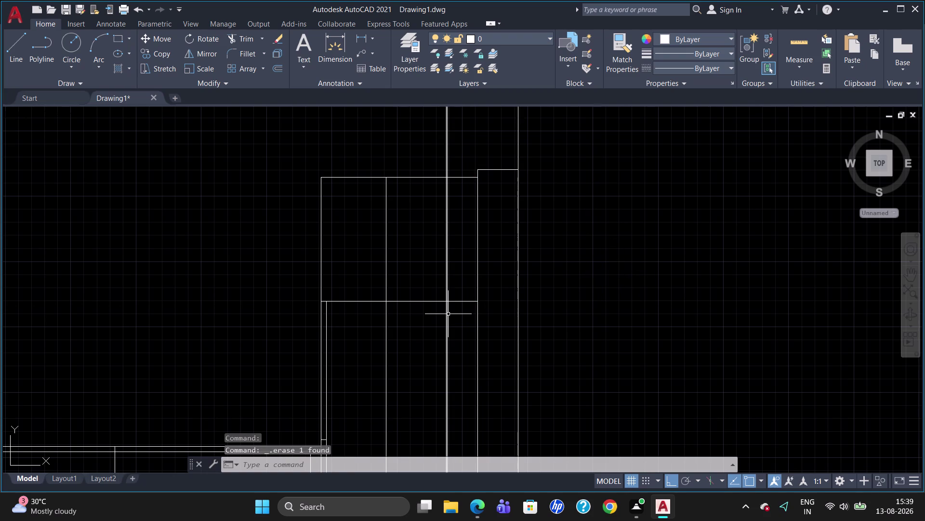
Erase the cabinet's lower edge line.
scroll(down, 3)
scroll(up, 3)
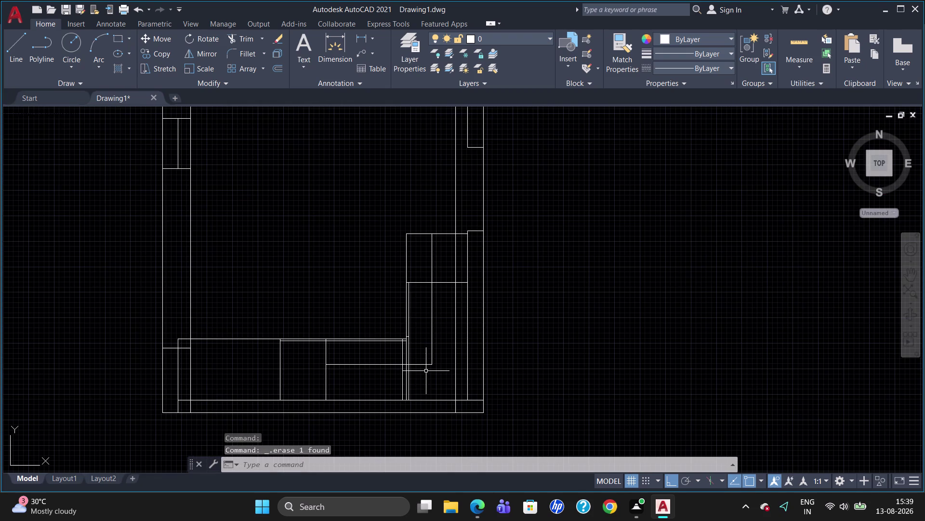
click(439, 283)
key(Delete)
click(464, 282)
key(Delete)
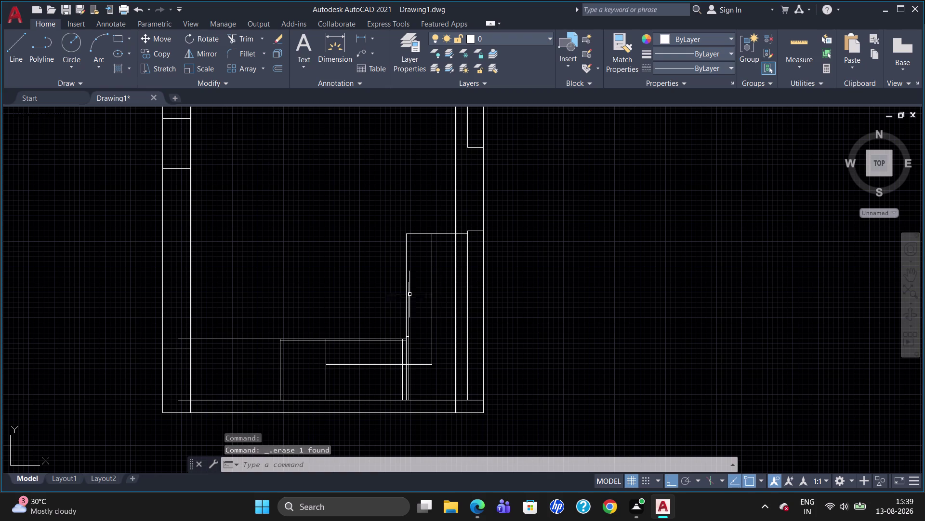
scroll(up, 3)
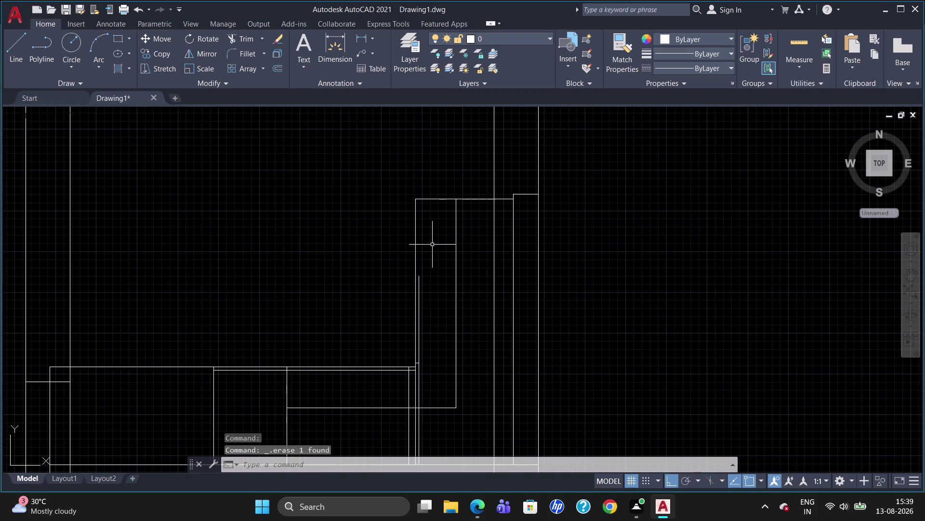
key(l)
key(Return)
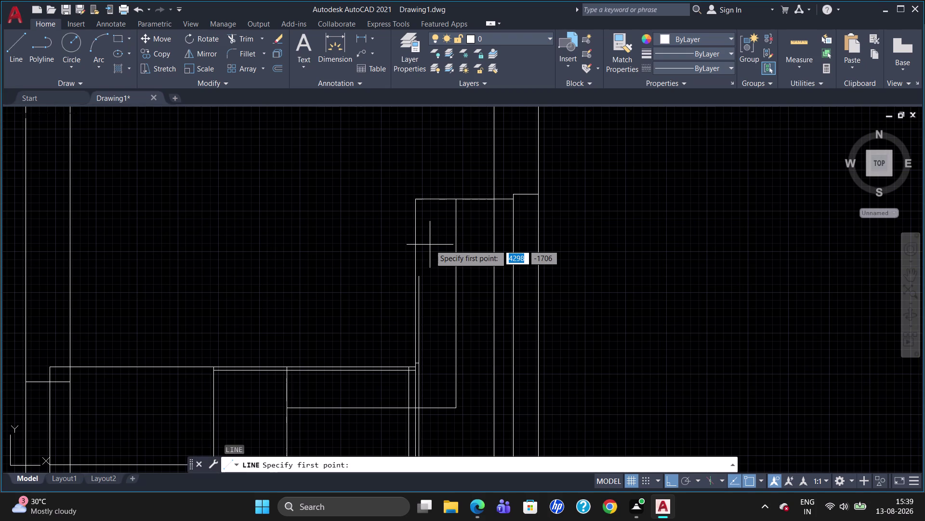
click(417, 200)
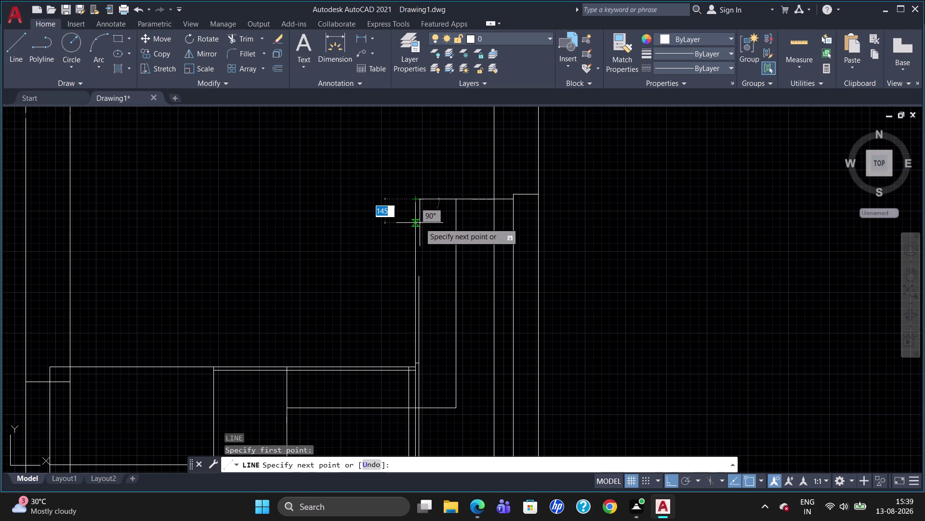
key(Escape)
key(l)
key(Return)
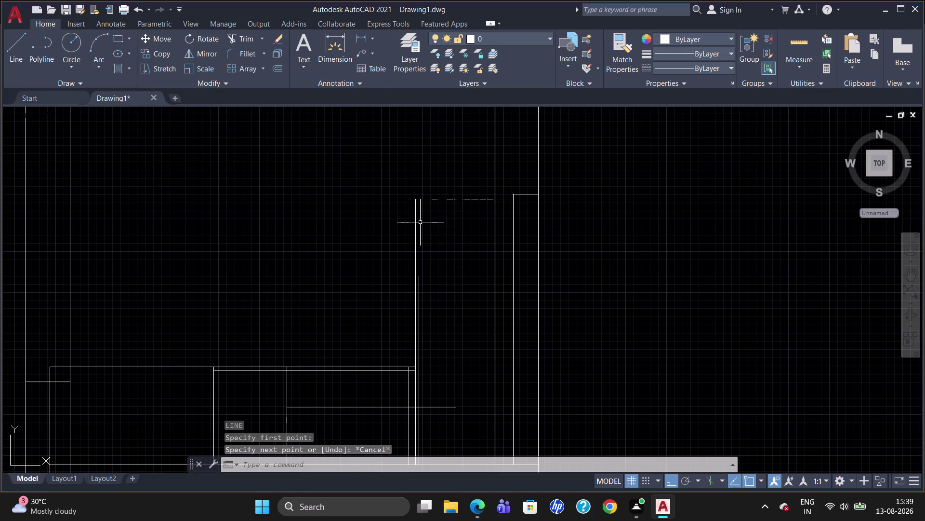
click(417, 198)
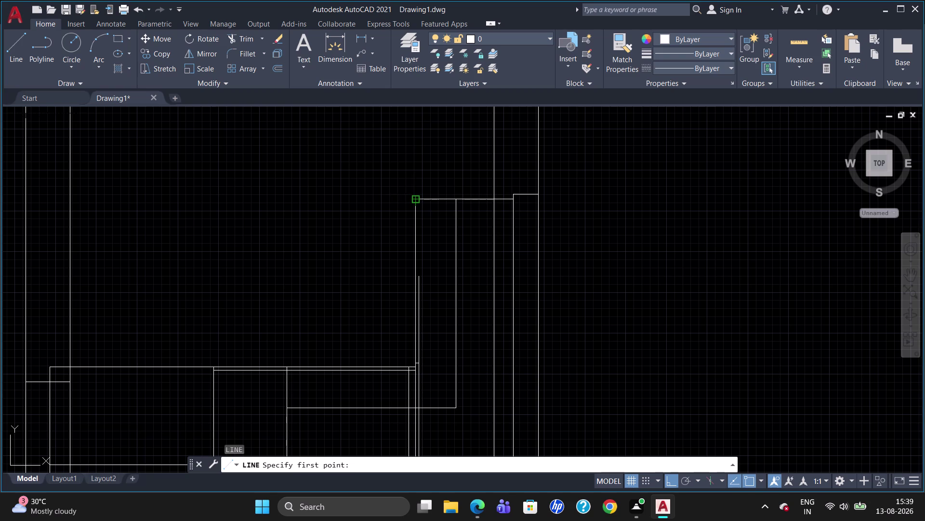
text(4)
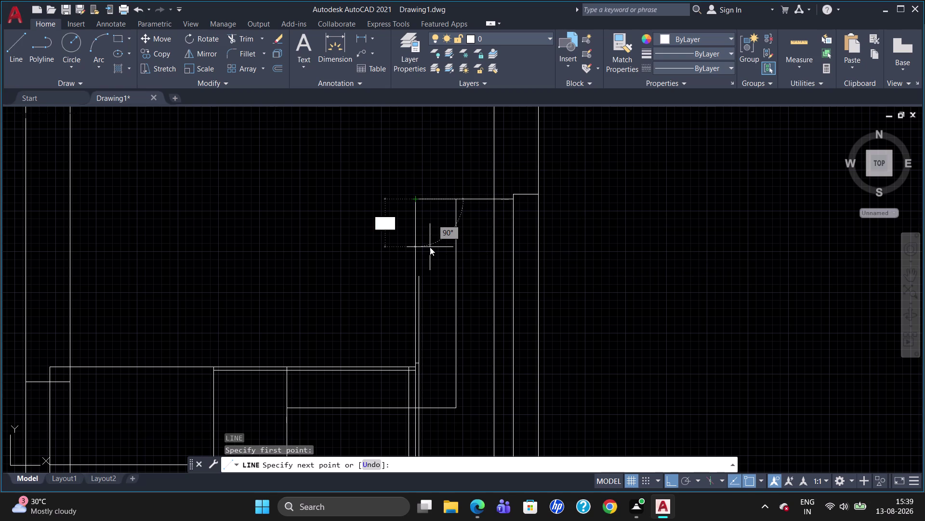
text(5)
key(0)
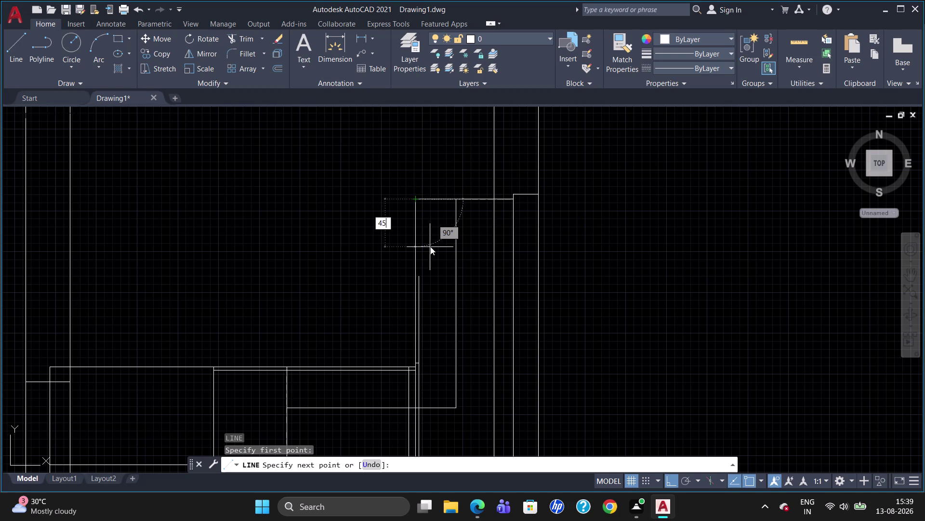
key(Return)
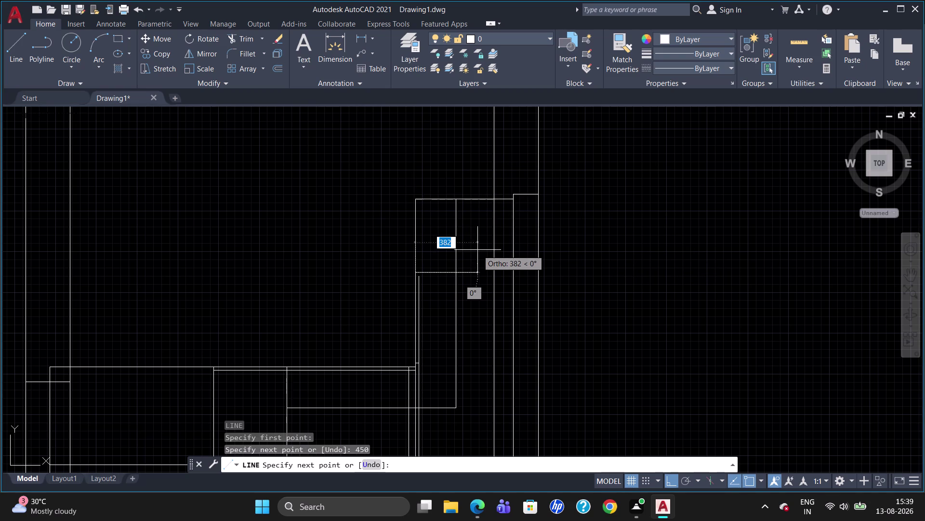
click(514, 261)
key(Escape)
click(500, 262)
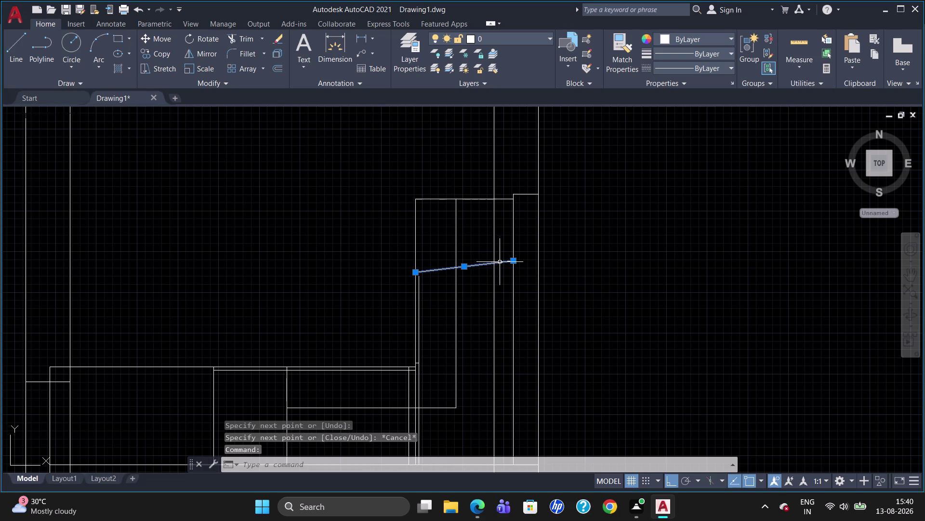
key(Delete)
key(l)
key(Return)
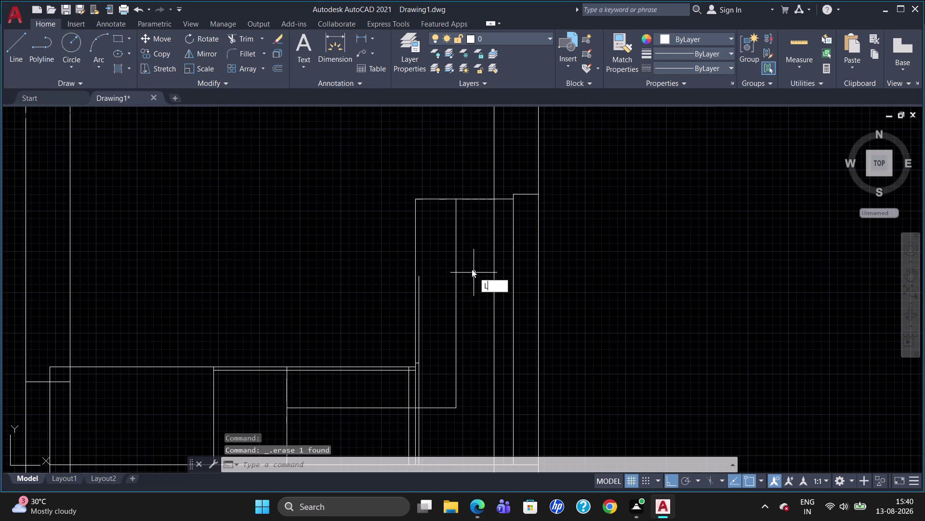
click(416, 198)
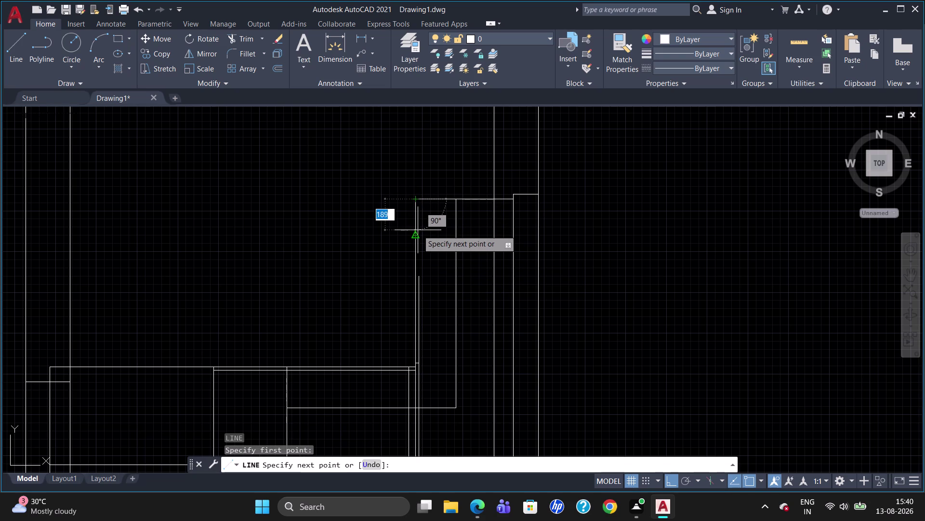
text(450)
key(Return)
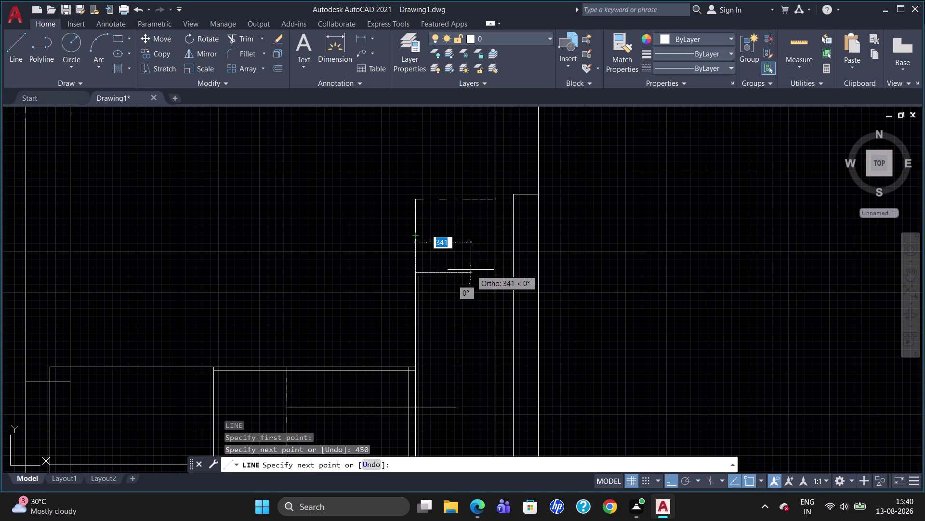
click(494, 272)
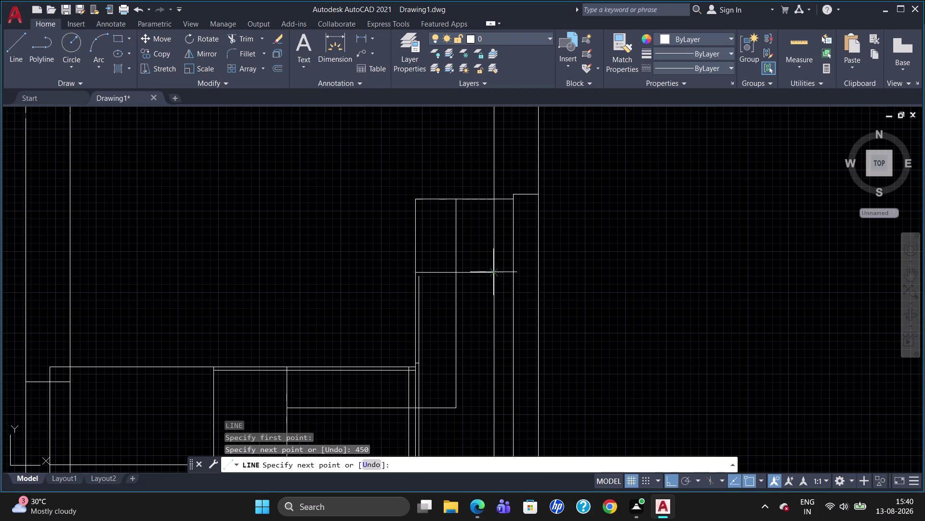
key(Escape)
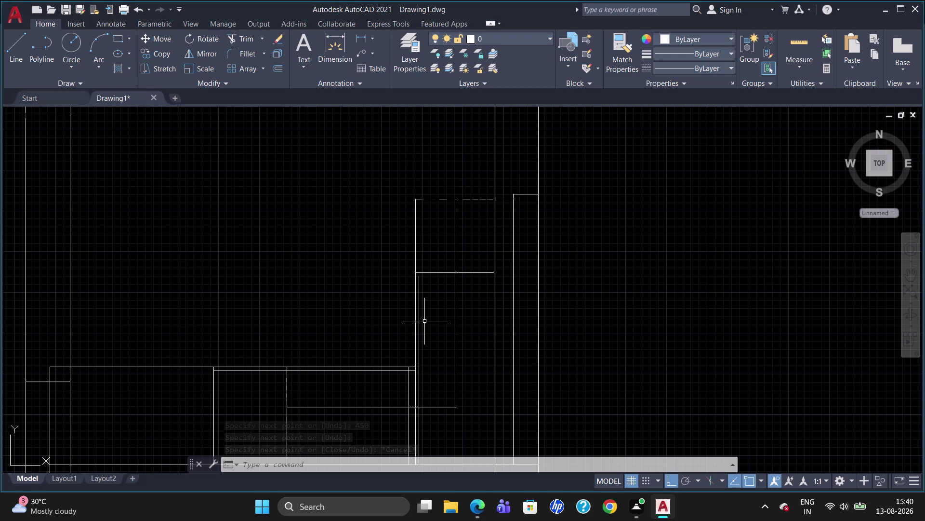
key(l)
key(Return)
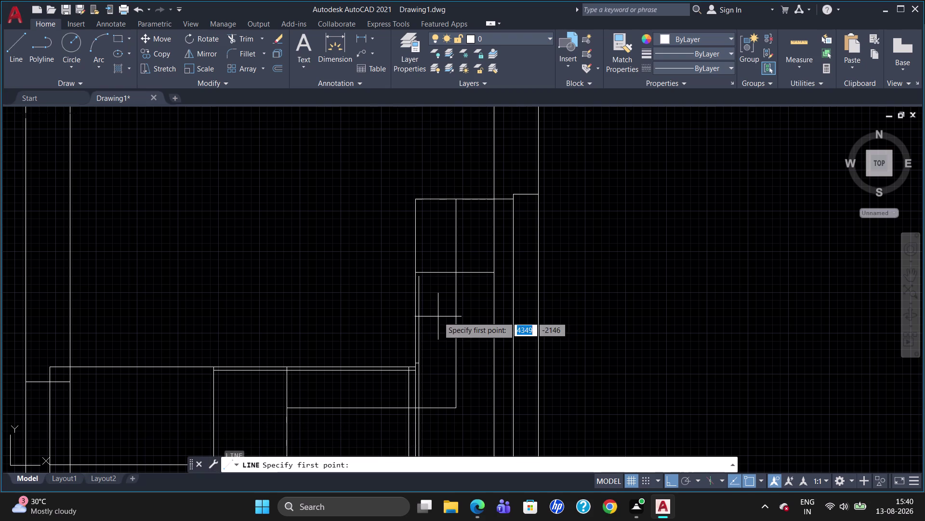
scroll(up, 3)
click(409, 266)
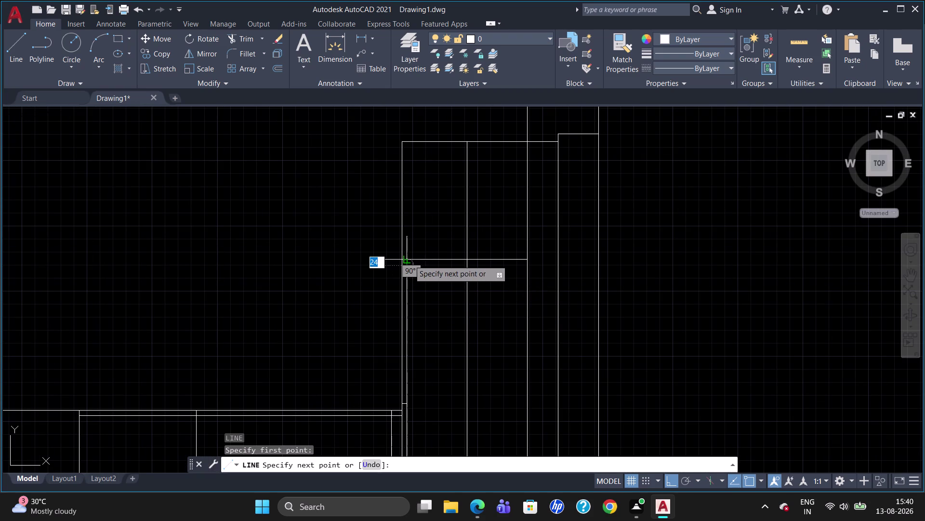
click(409, 258)
key(Escape)
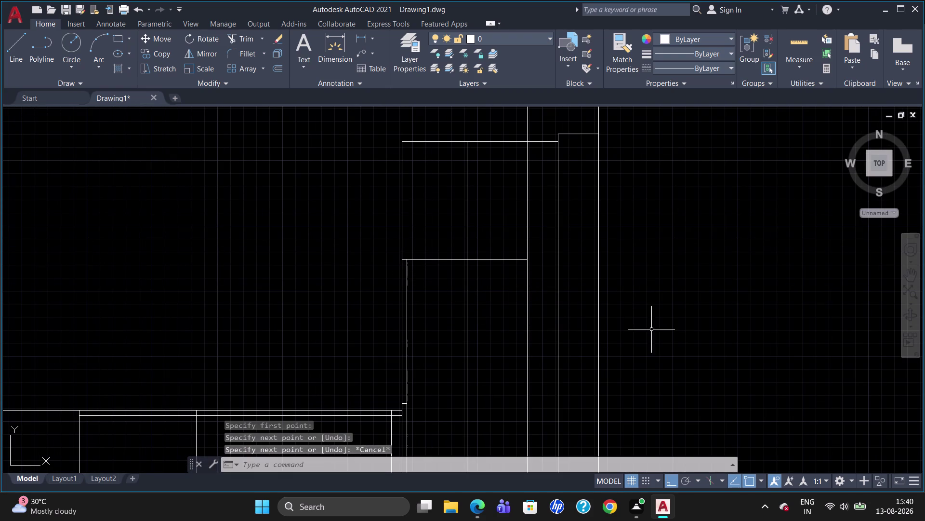
scroll(down, 3)
key(d)
key(l)
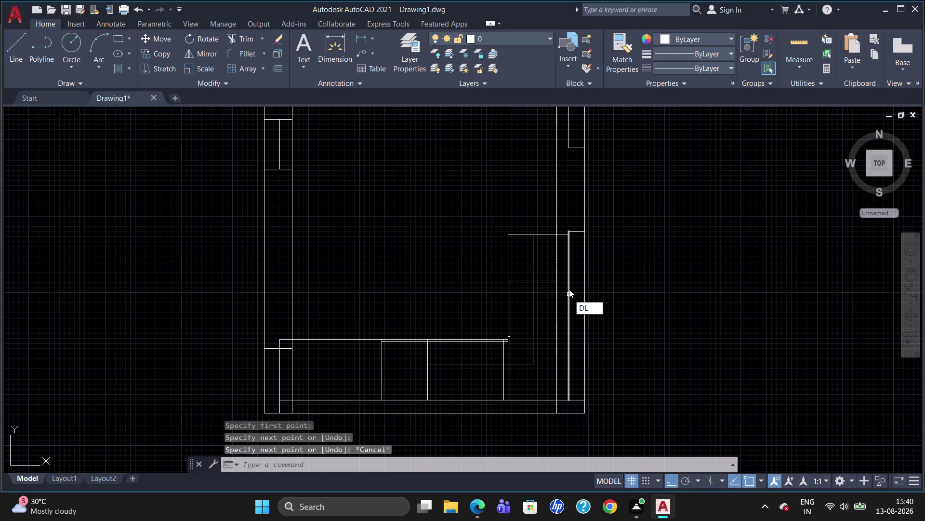
key(i)
key(Return)
click(540, 281)
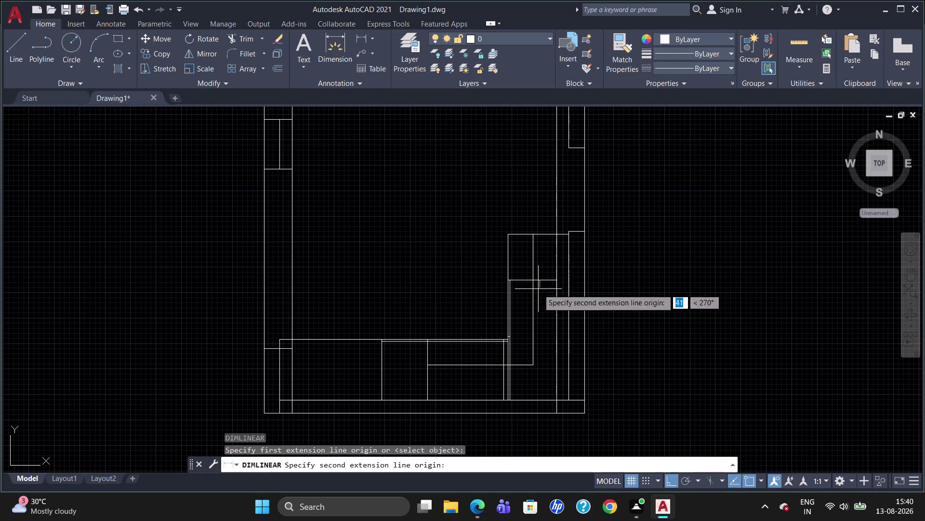
click(542, 398)
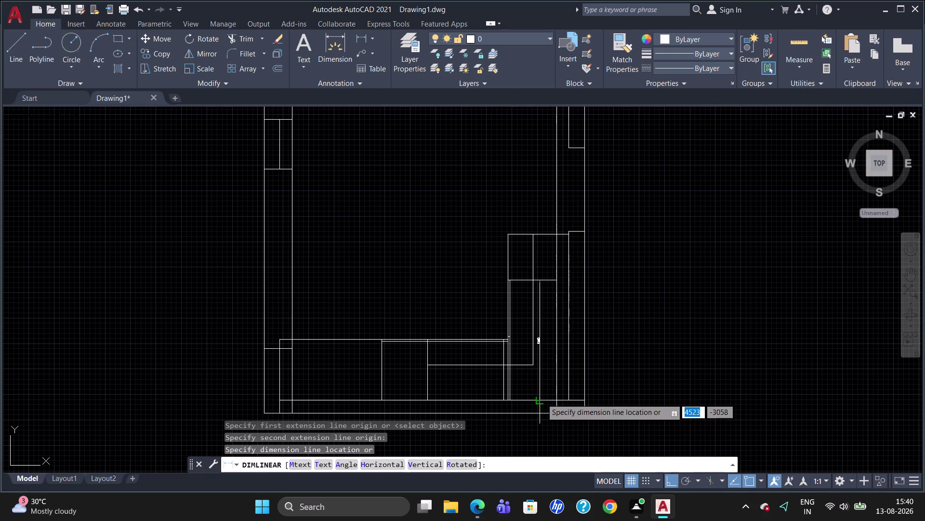
click(542, 397)
scroll(up, 3)
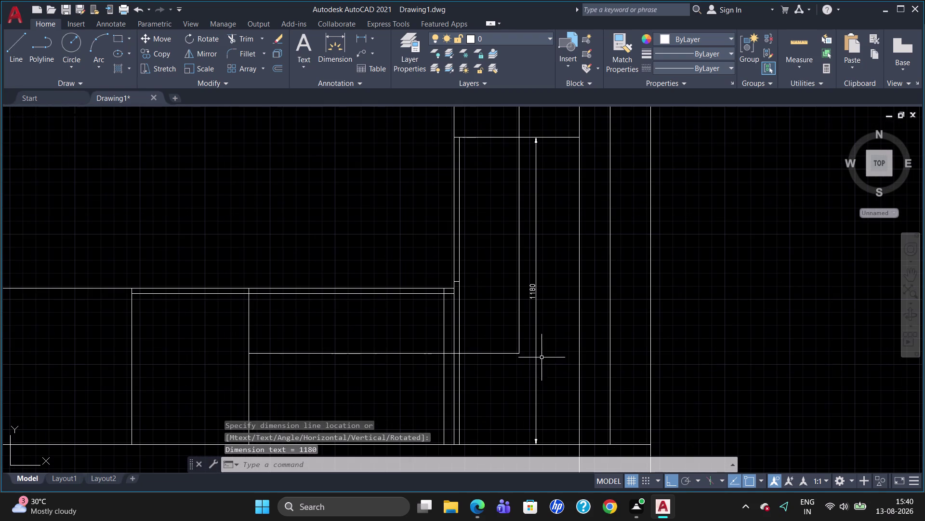
key(Delete)
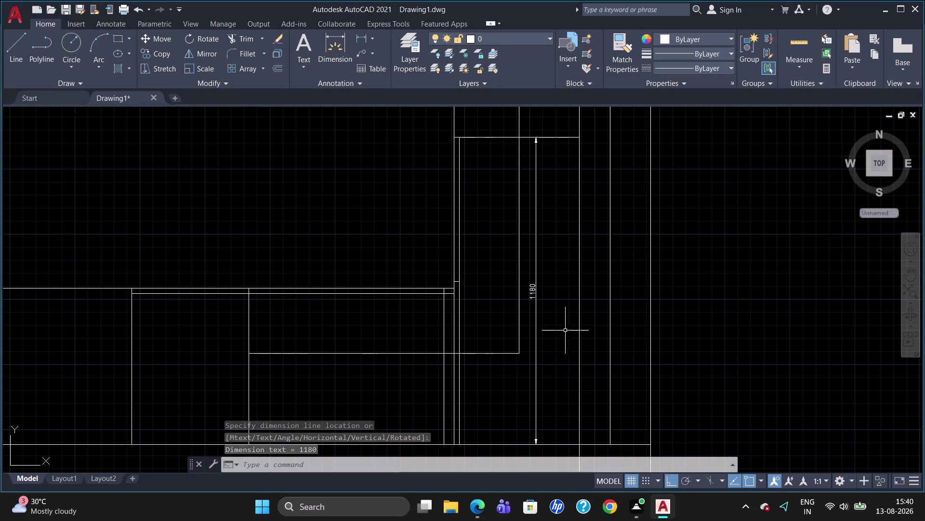
click(536, 308)
key(Delete)
scroll(down, 3)
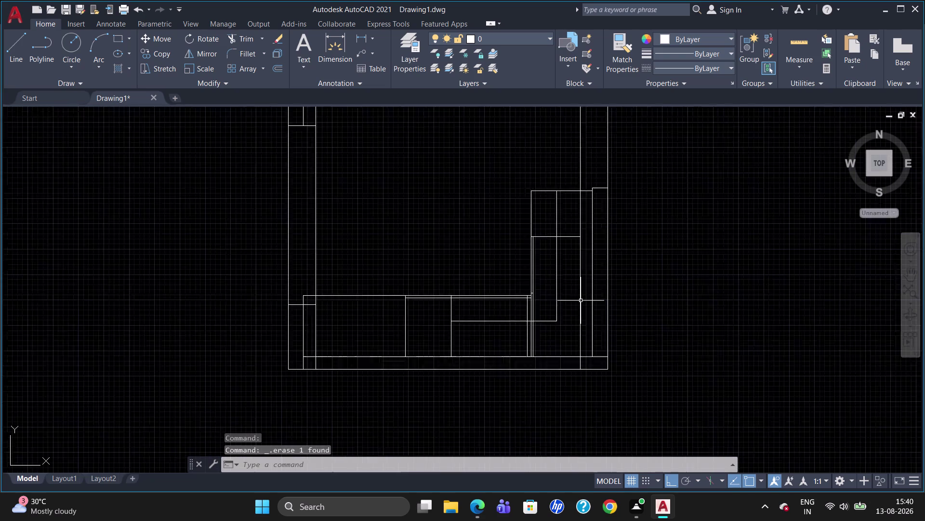
scroll(down, 3)
scroll(up, 3)
scroll(down, 3)
scroll(up, 3)
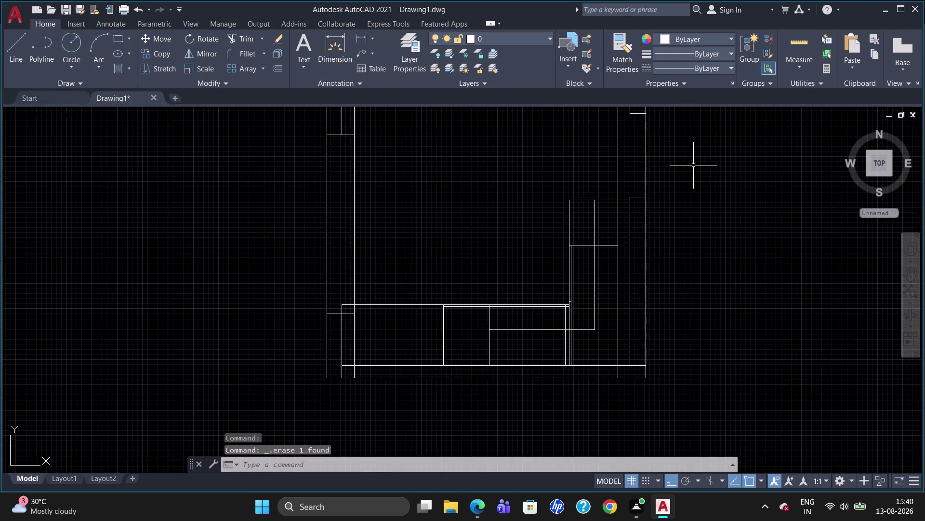
scroll(up, 3)
scroll(down, 3)
scroll(up, 3)
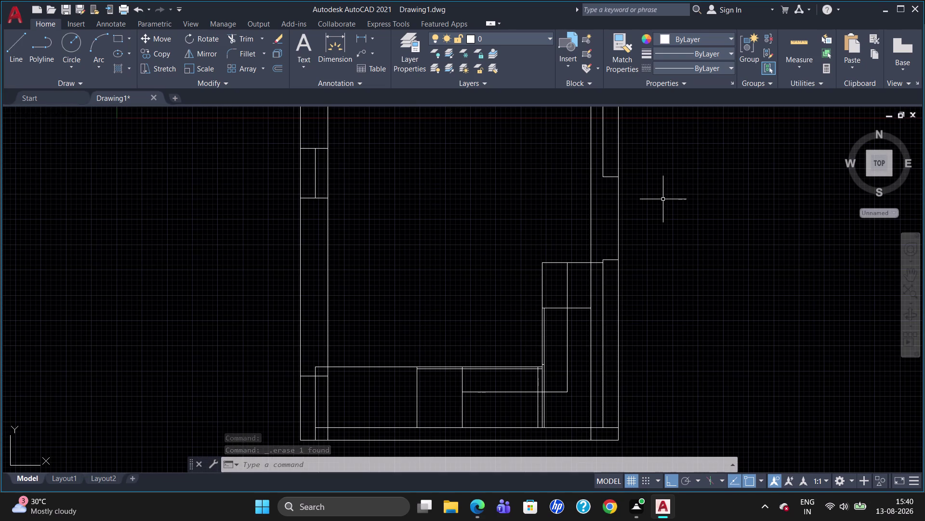
text(DL)
key(i)
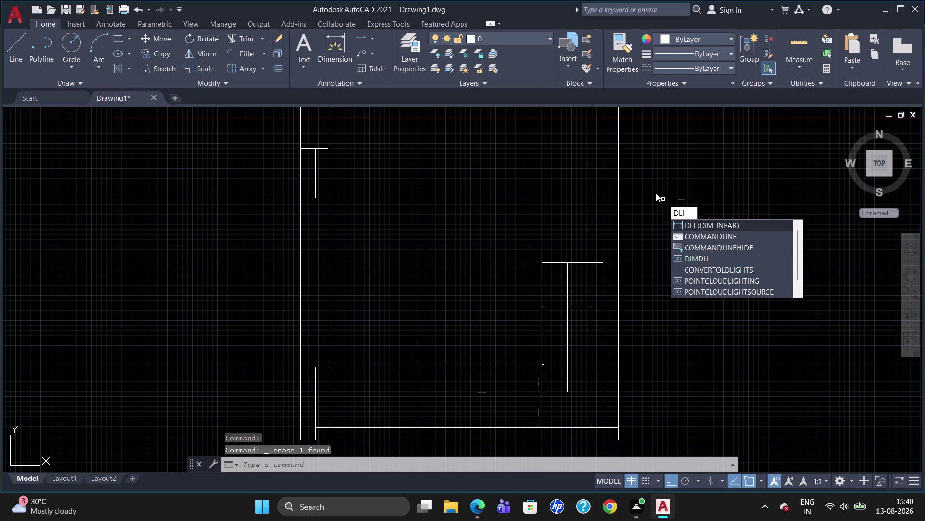
key(Return)
click(620, 176)
click(621, 261)
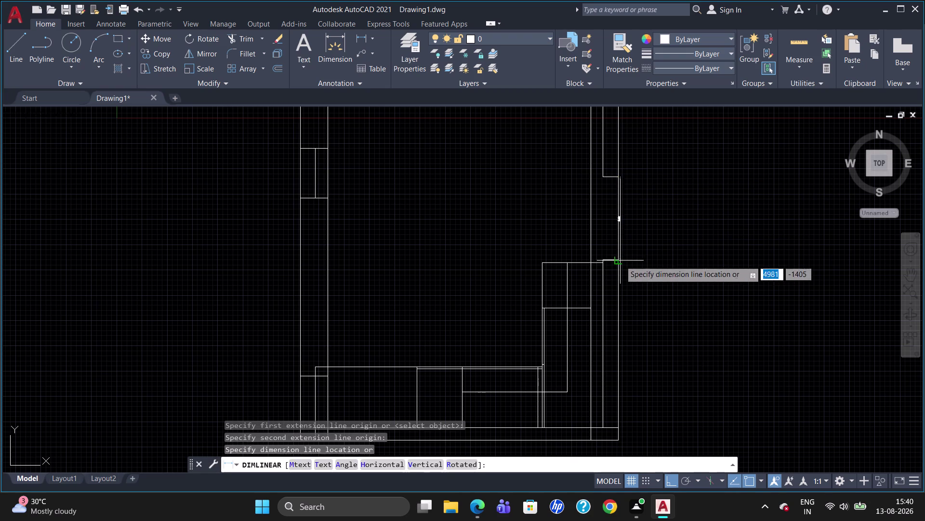
click(655, 259)
scroll(up, 3)
click(637, 219)
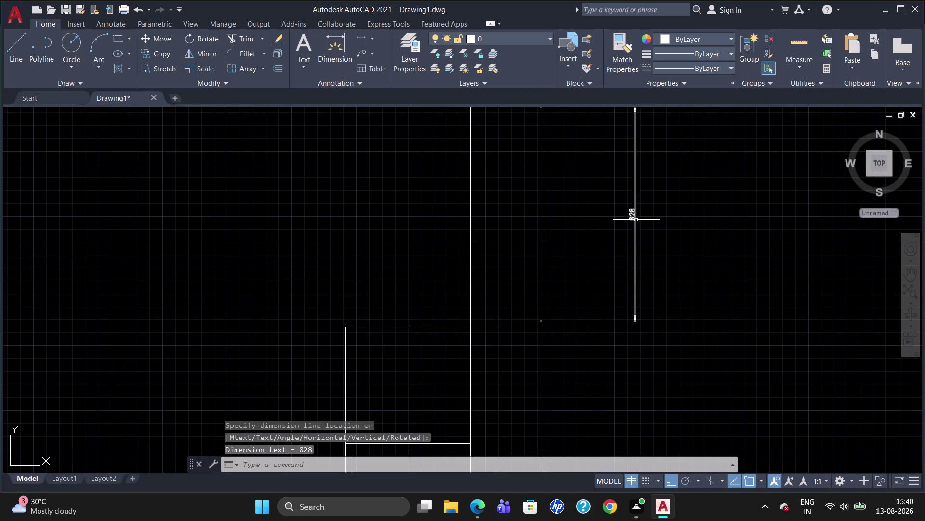
key(Delete)
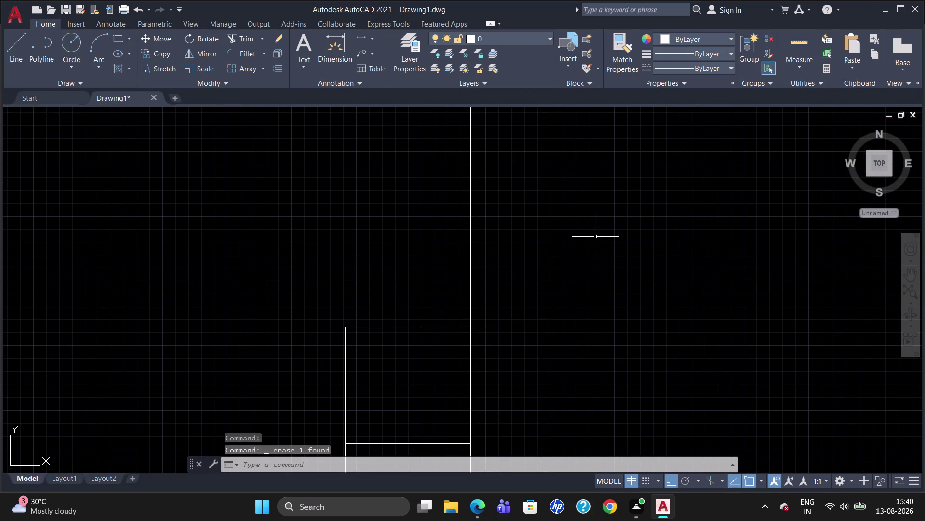
scroll(down, 3)
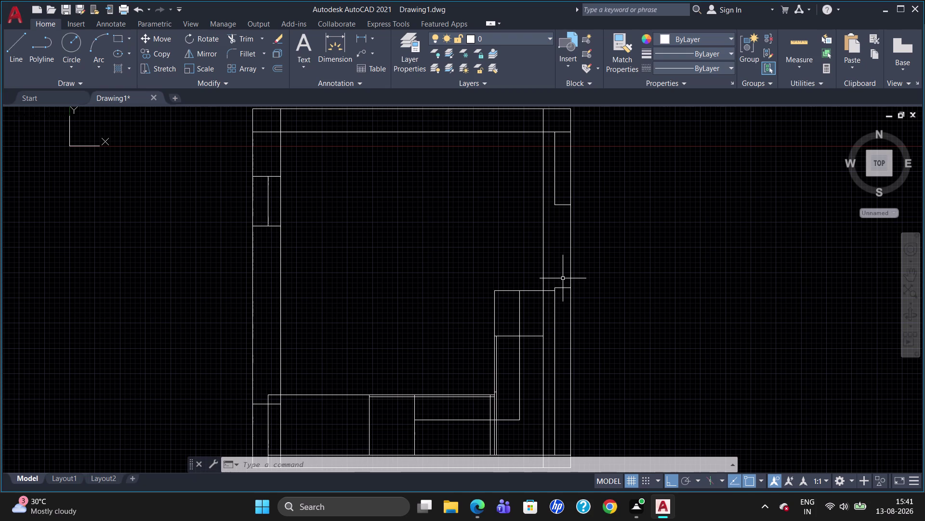
scroll(down, 3)
scroll(up, 3)
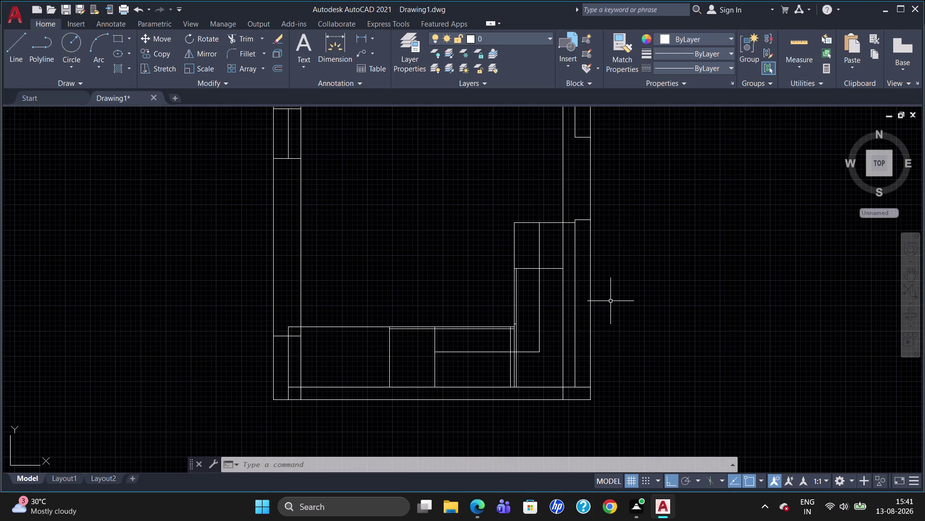
text(DLI)
key(Return)
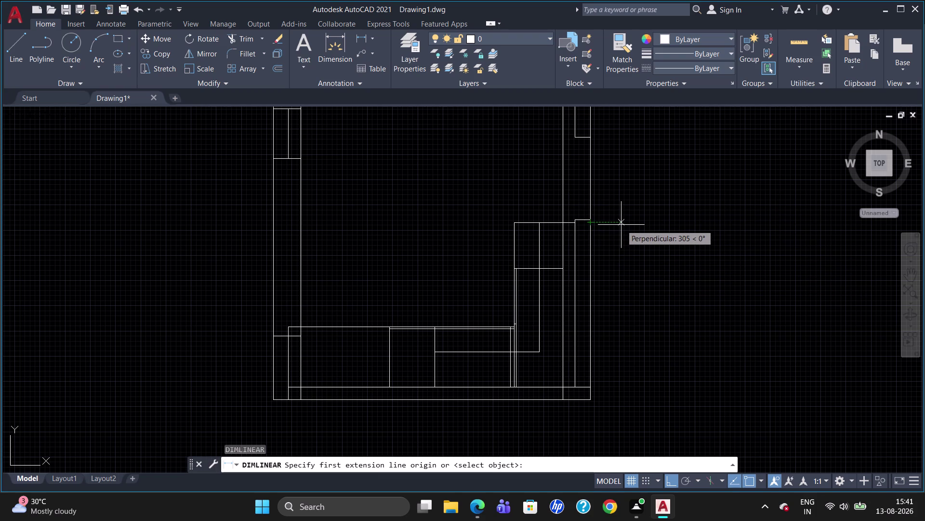
click(592, 218)
click(594, 401)
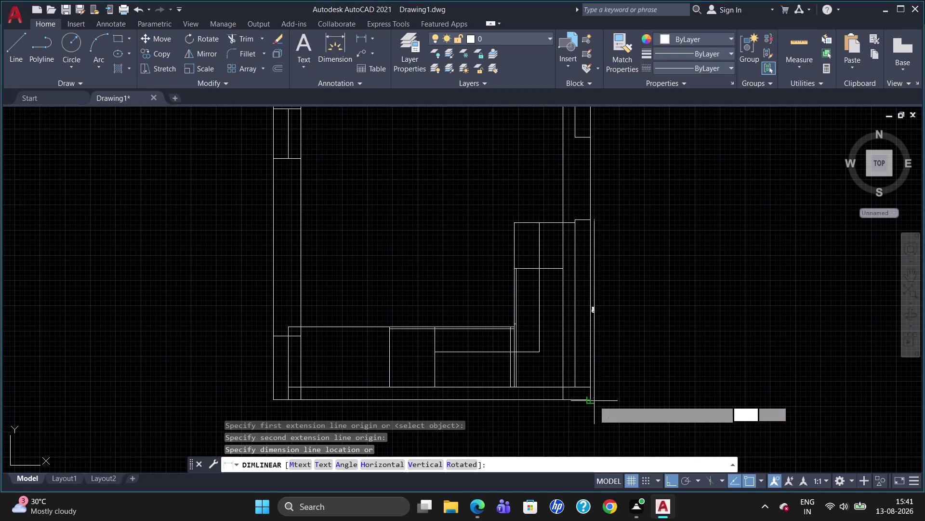
click(699, 371)
scroll(up, 3)
click(691, 312)
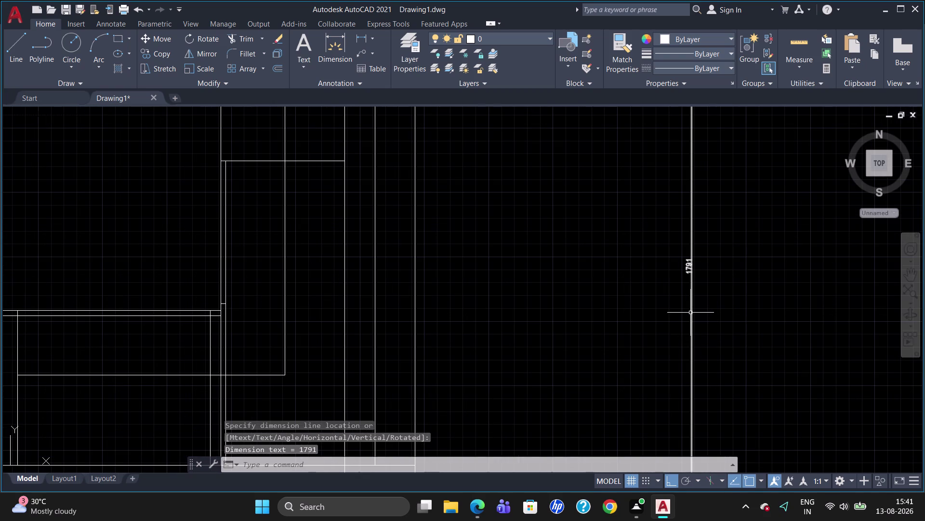
key(Delete)
scroll(down, 3)
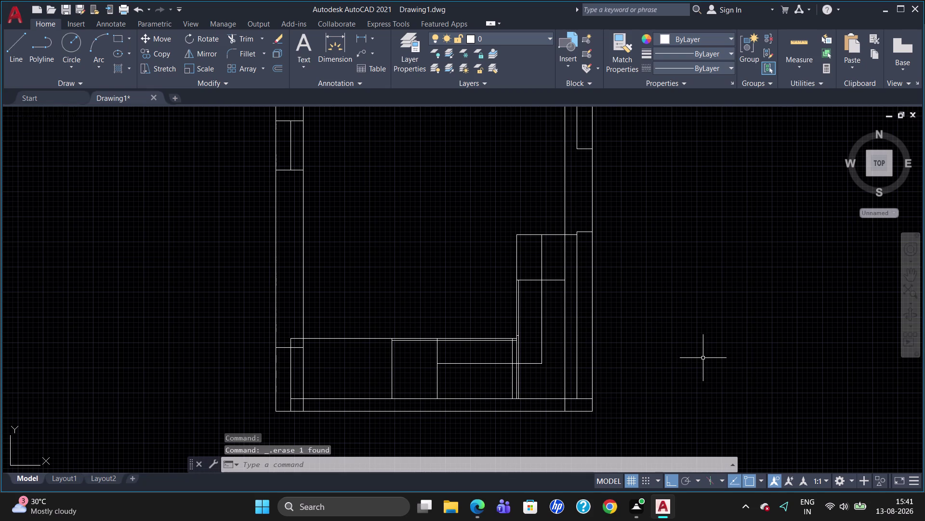
scroll(up, 3)
scroll(down, 3)
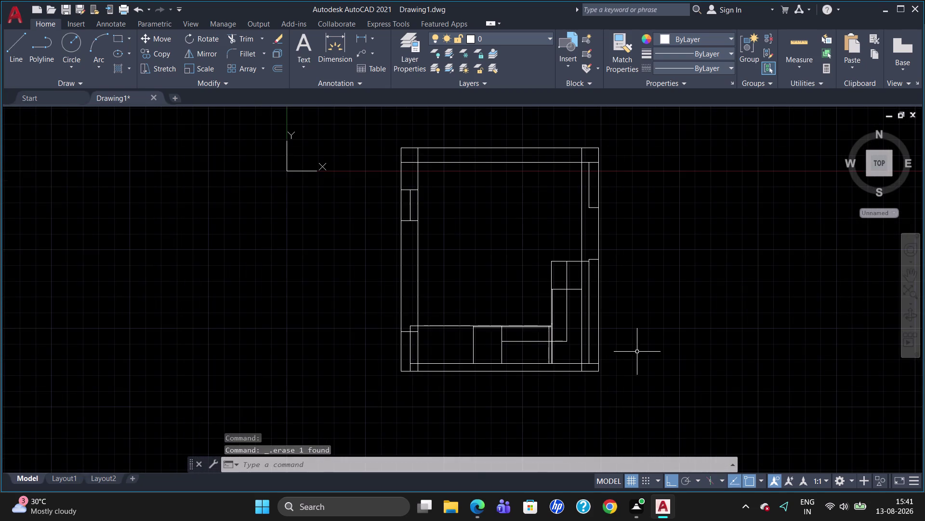
scroll(up, 3)
key(d)
key(l)
key(i)
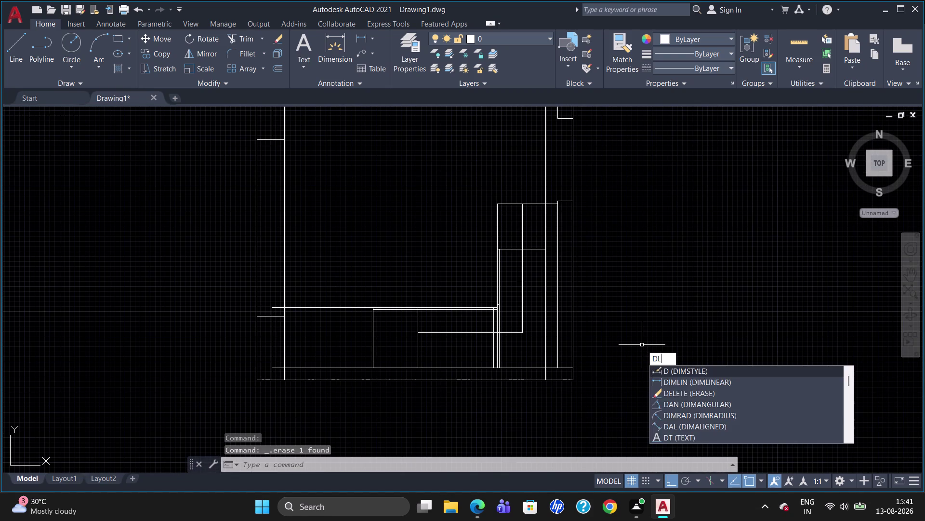
key(Return)
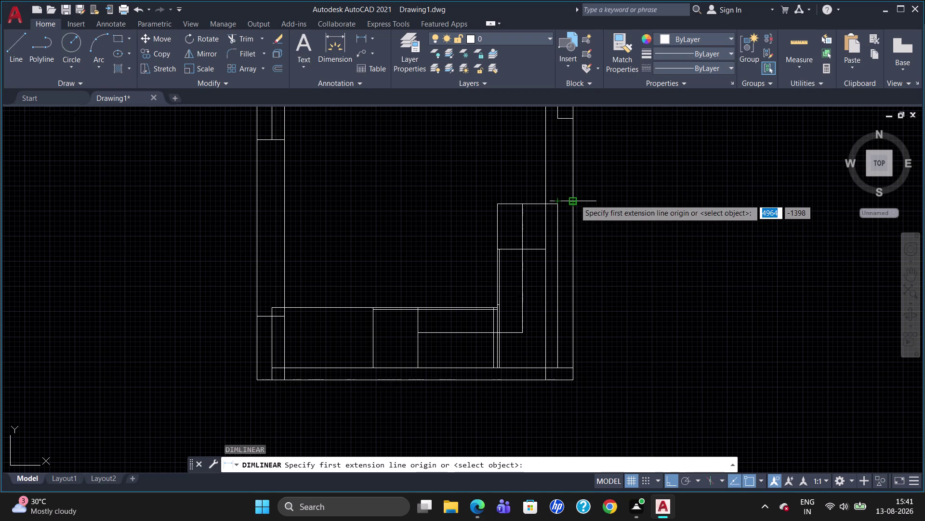
click(575, 198)
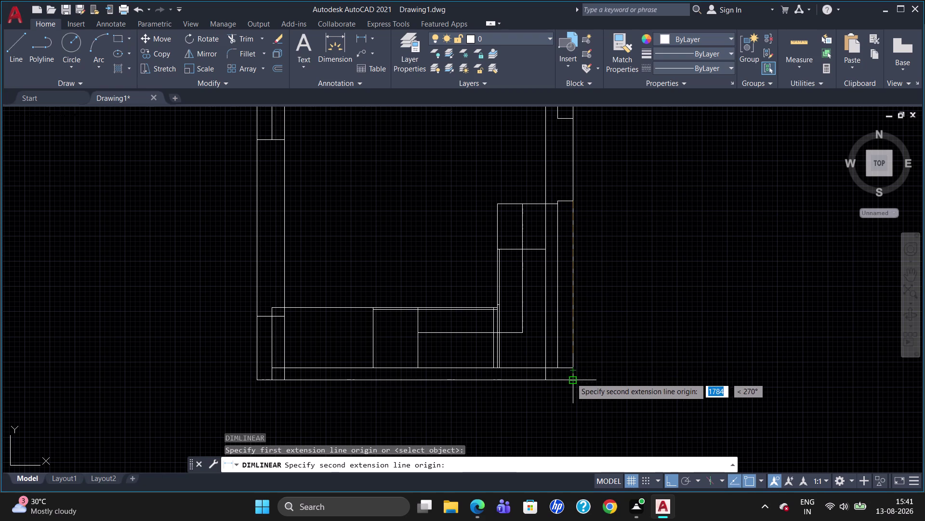
click(572, 376)
click(627, 372)
scroll(up, 3)
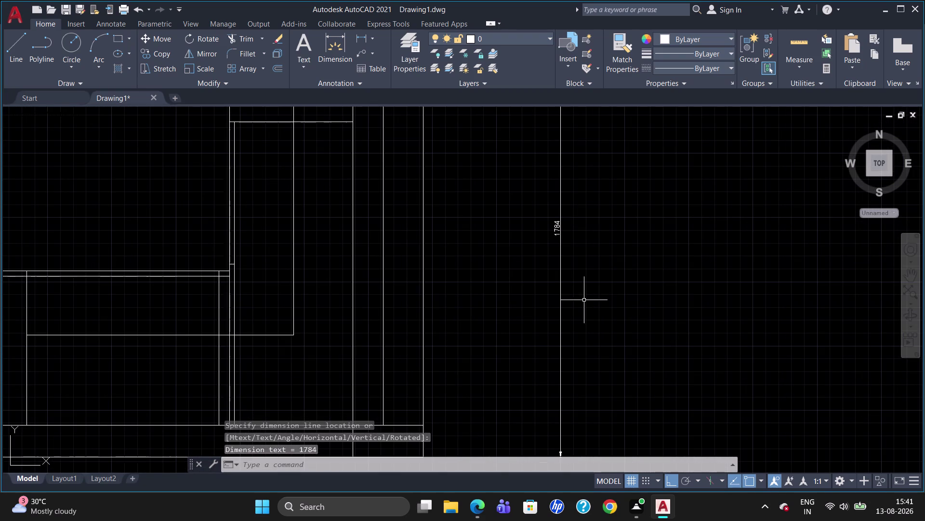
click(562, 288)
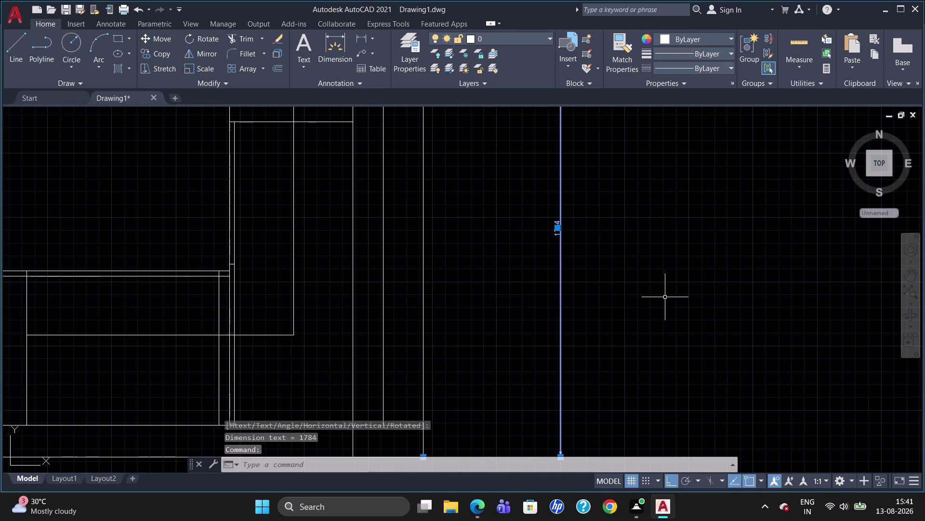
key(Delete)
scroll(down, 3)
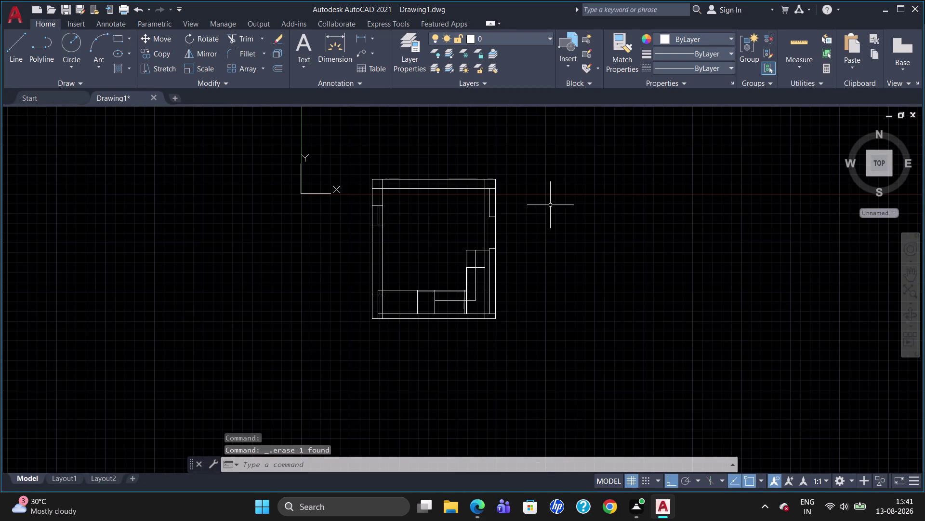
scroll(up, 3)
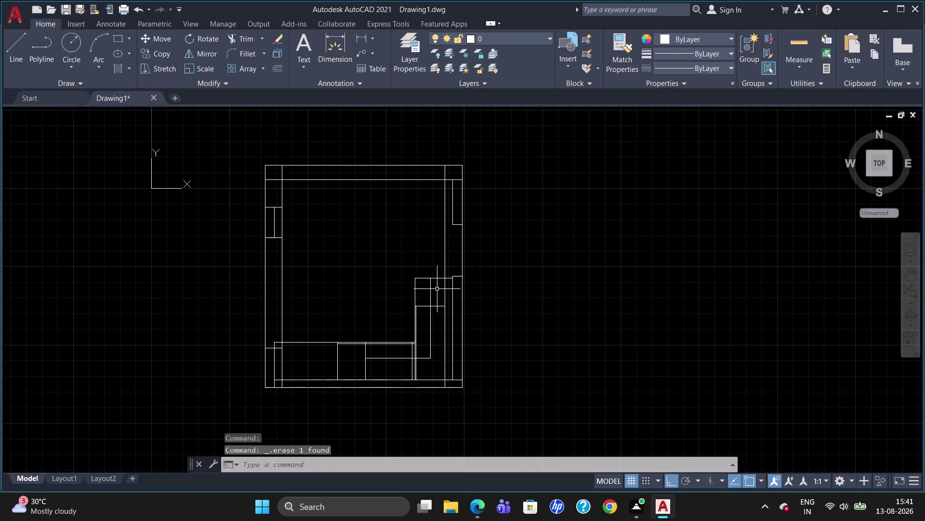
scroll(up, 3)
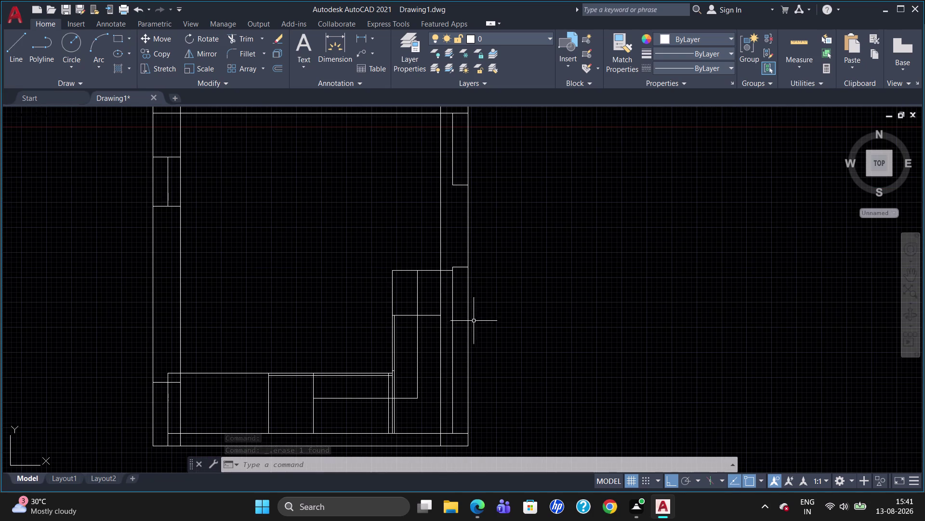
key(d)
key(l)
key(i)
key(Return)
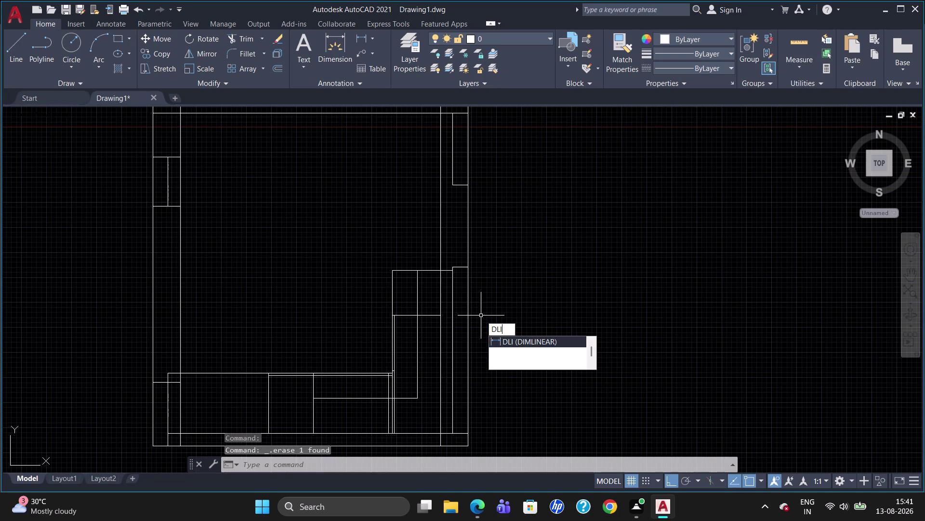
scroll(up, 3)
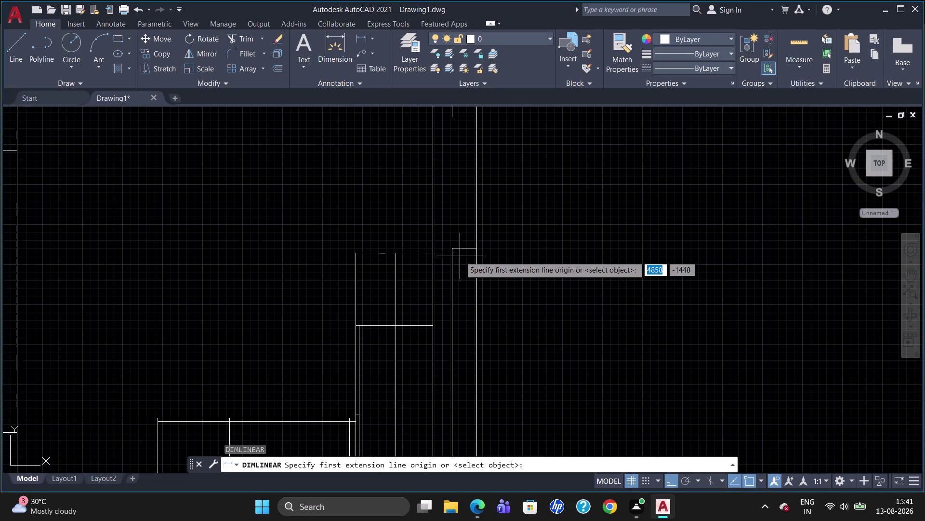
click(436, 255)
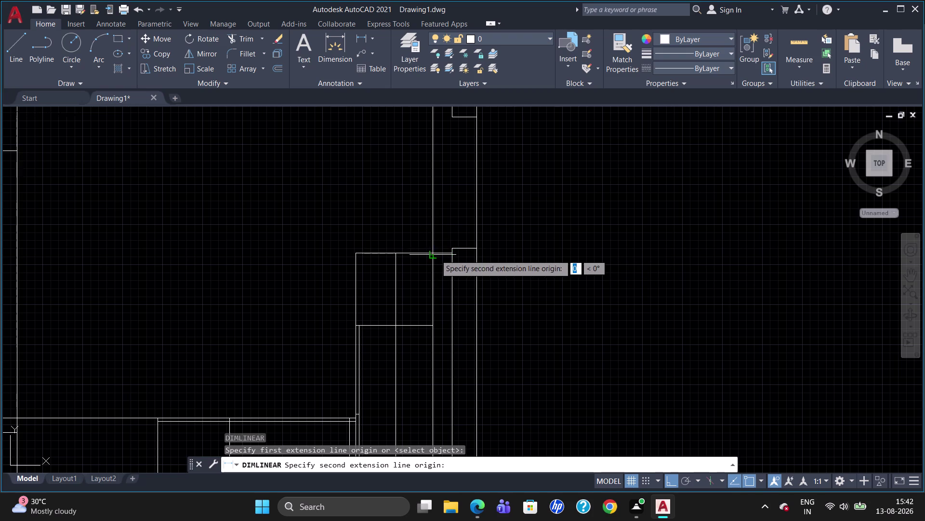
click(434, 325)
click(524, 318)
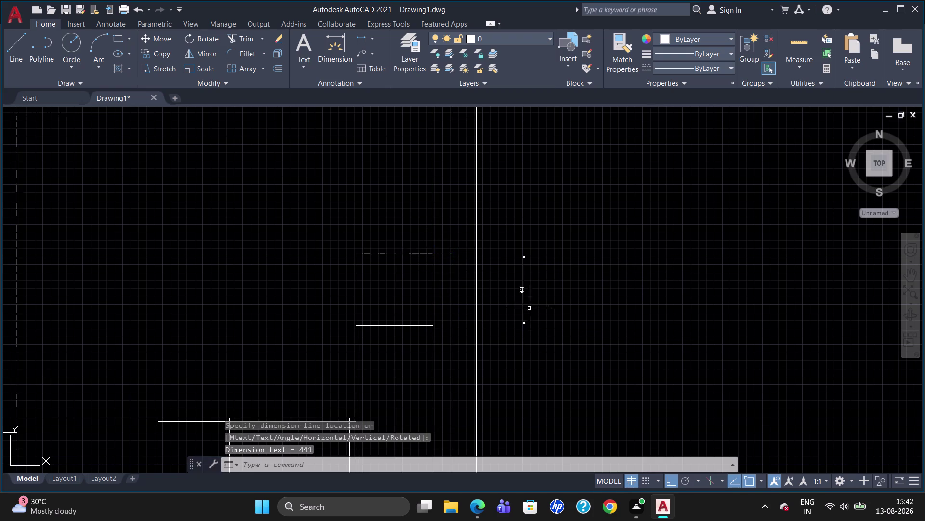
click(523, 299)
key(Delete)
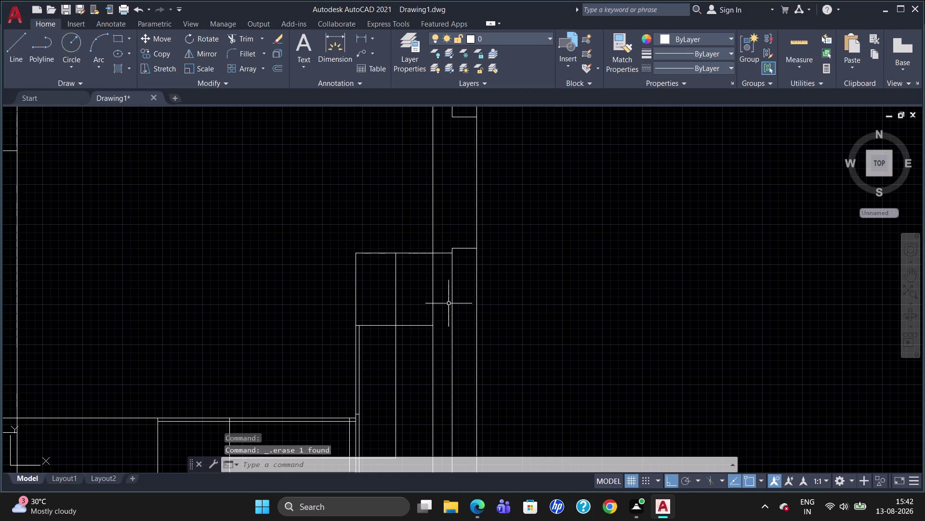
scroll(up, 3)
text(DL)
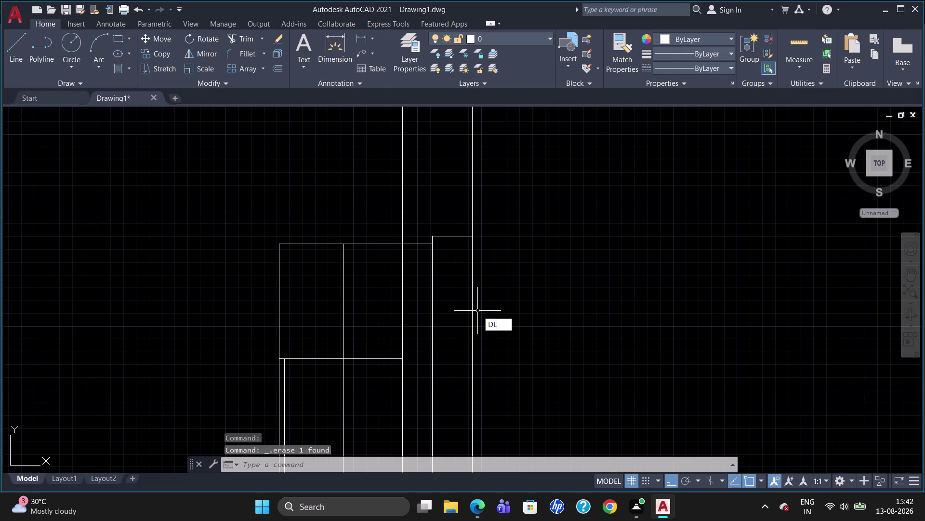
text(I)
key(Return)
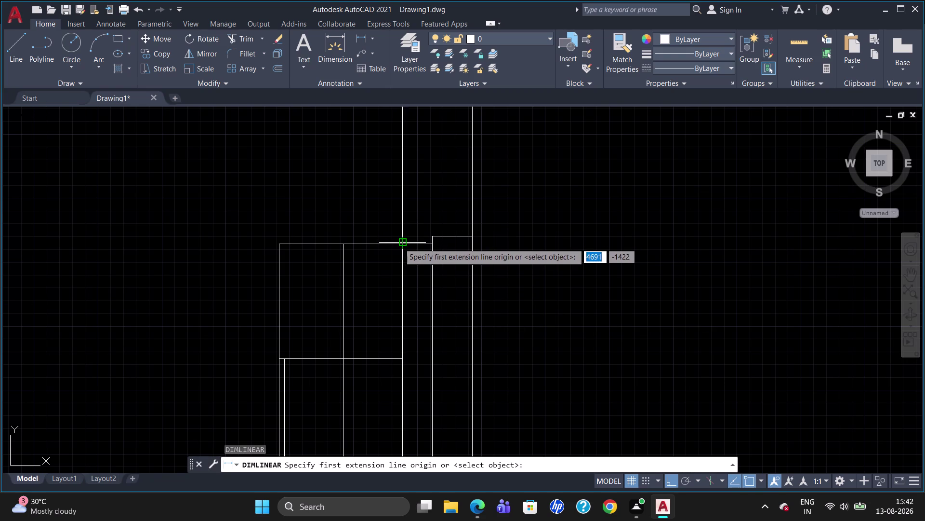
click(400, 245)
click(404, 356)
click(537, 357)
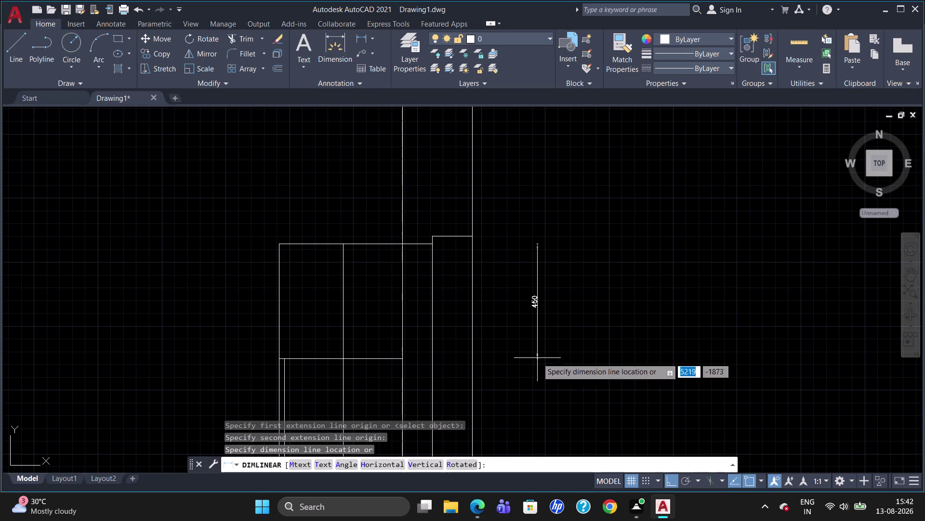
click(538, 321)
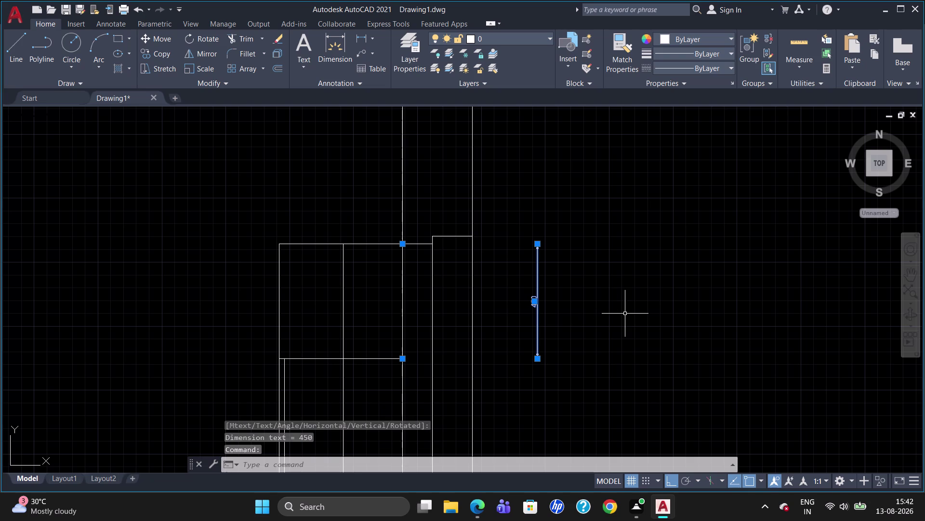
key(Delete)
key(space)
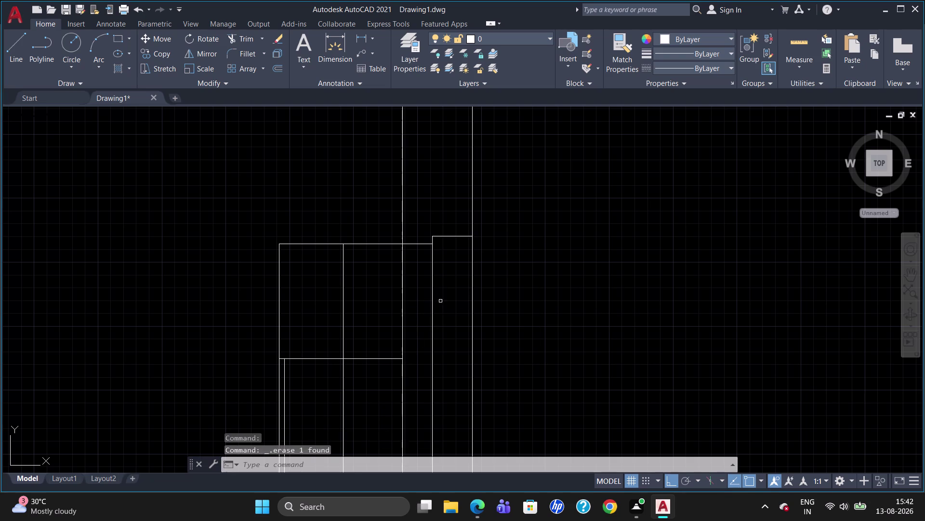
key(Escape)
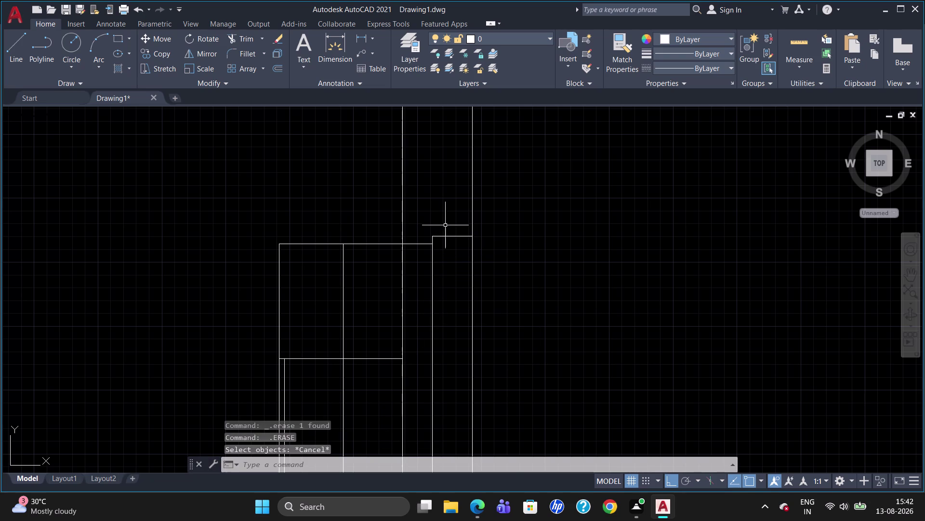
key(d)
key(l)
key(i)
key(Return)
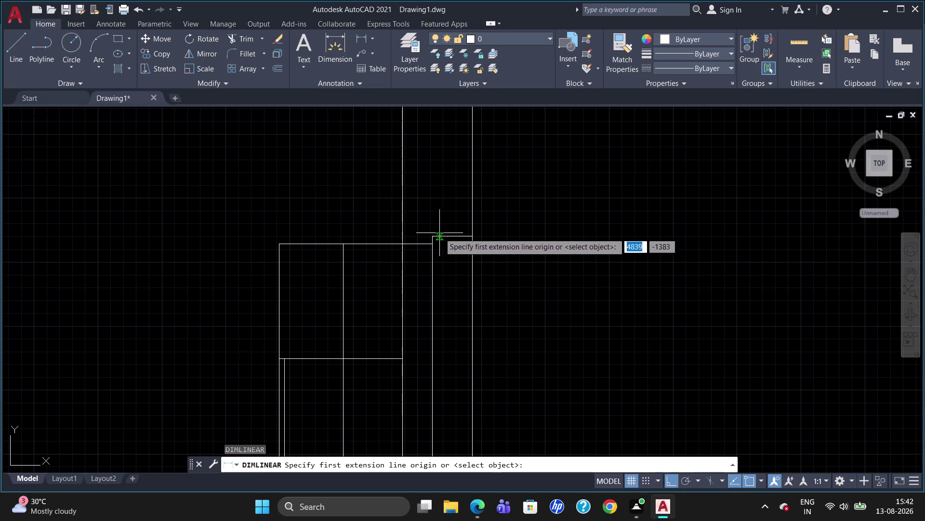
click(432, 236)
click(433, 244)
click(508, 247)
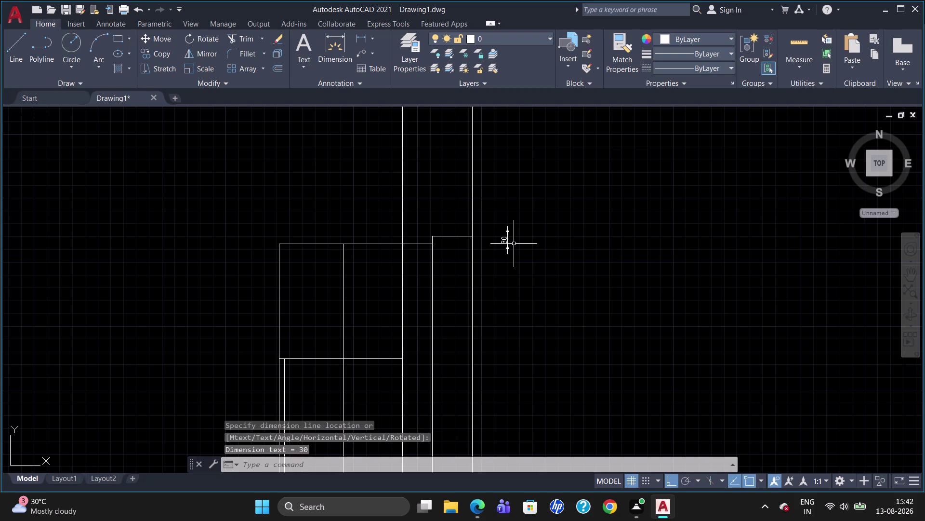
click(504, 237)
key(Delete)
scroll(down, 3)
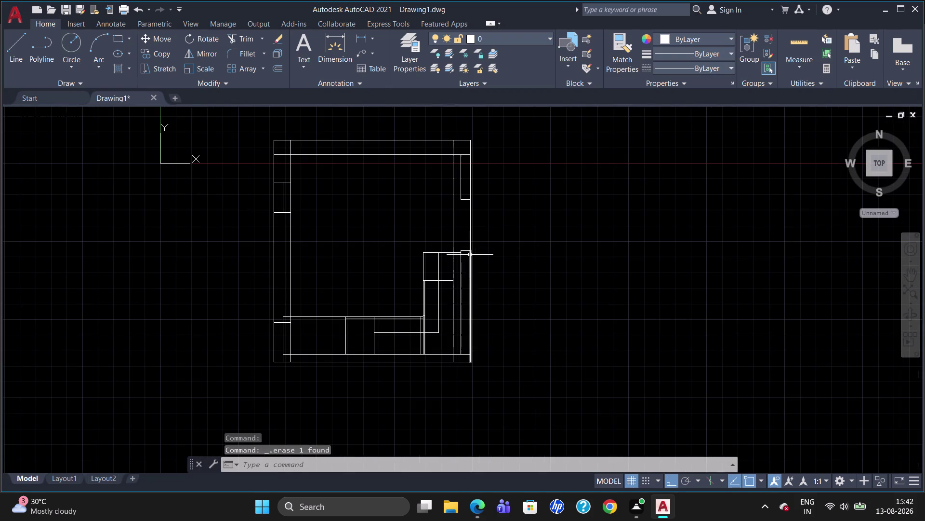
scroll(up, 3)
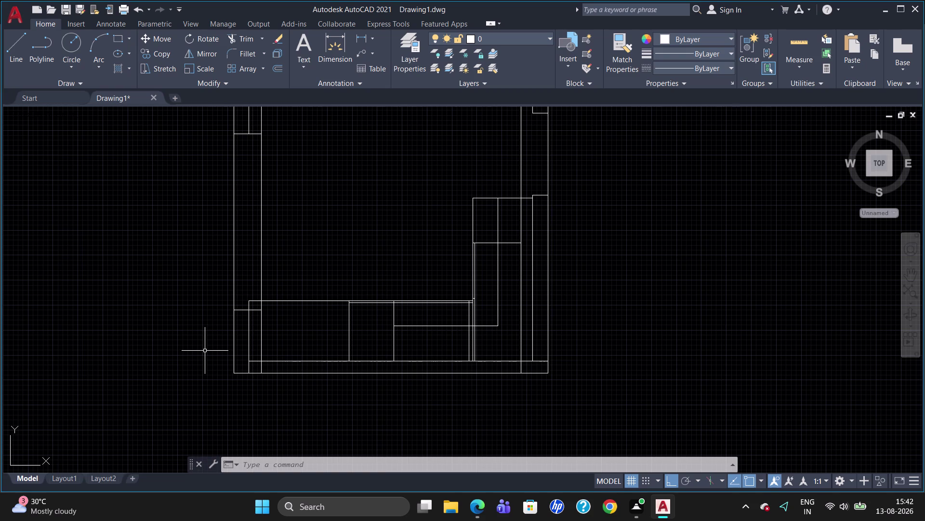
text(TR)
key(Return)
key(Return)
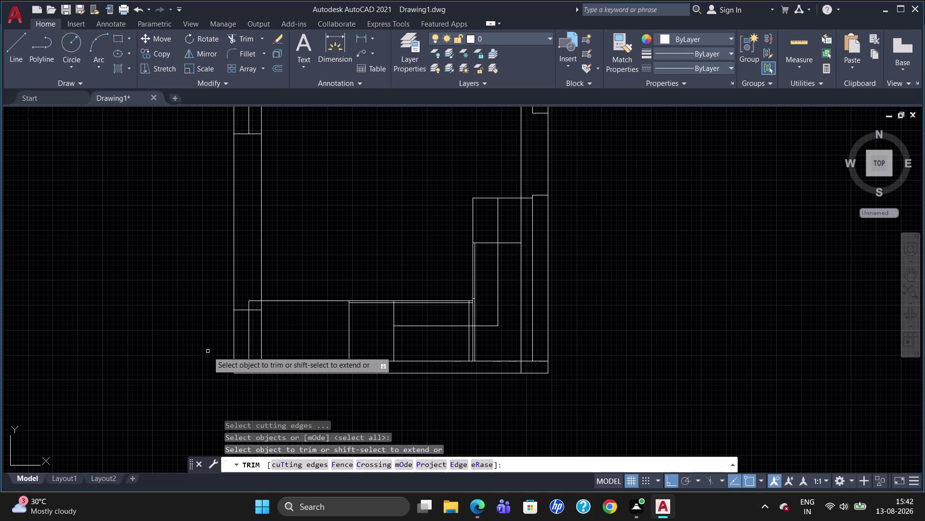
click(255, 310)
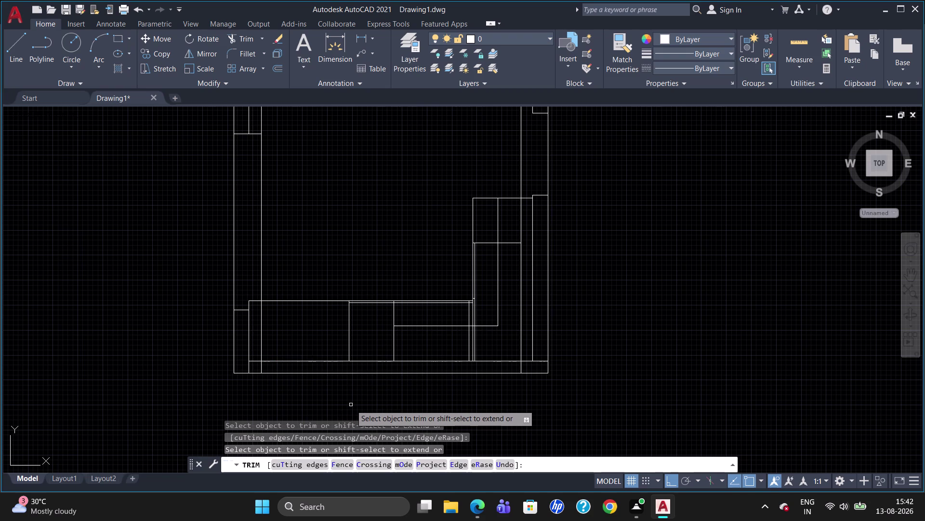
key(Escape)
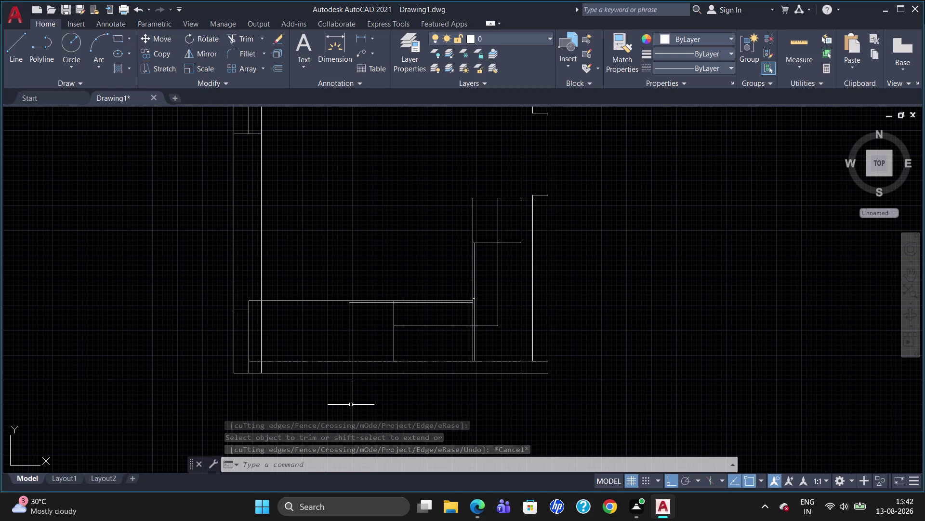
key(o)
Offset the bottom wall line 273 units upward.
key(Return)
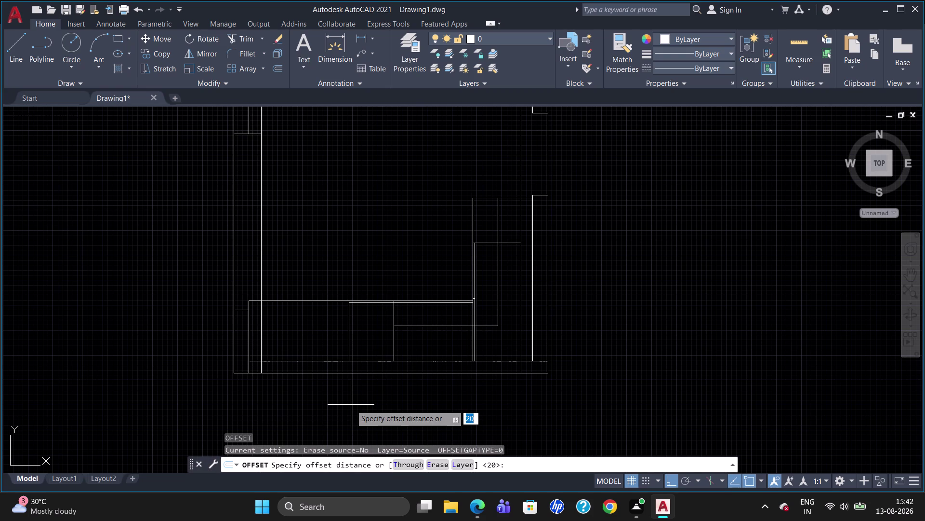
text(273)
key(Return)
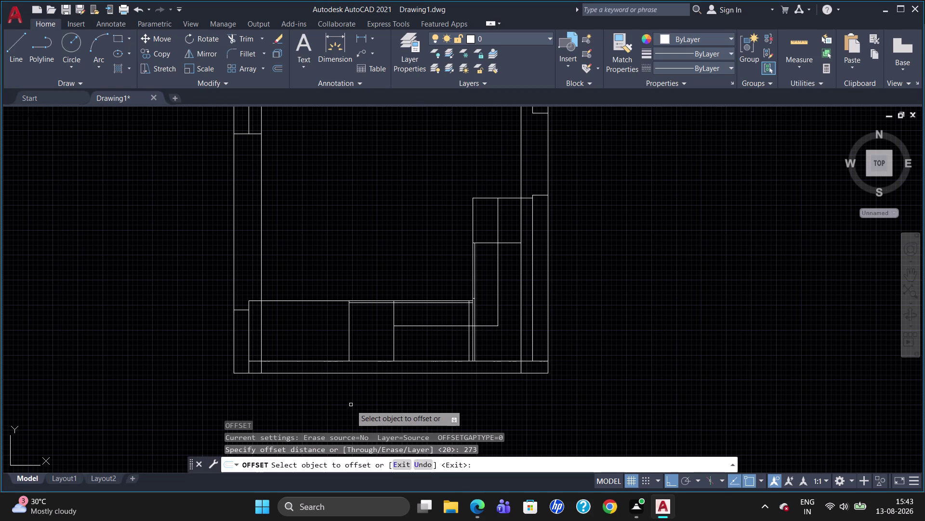
click(416, 373)
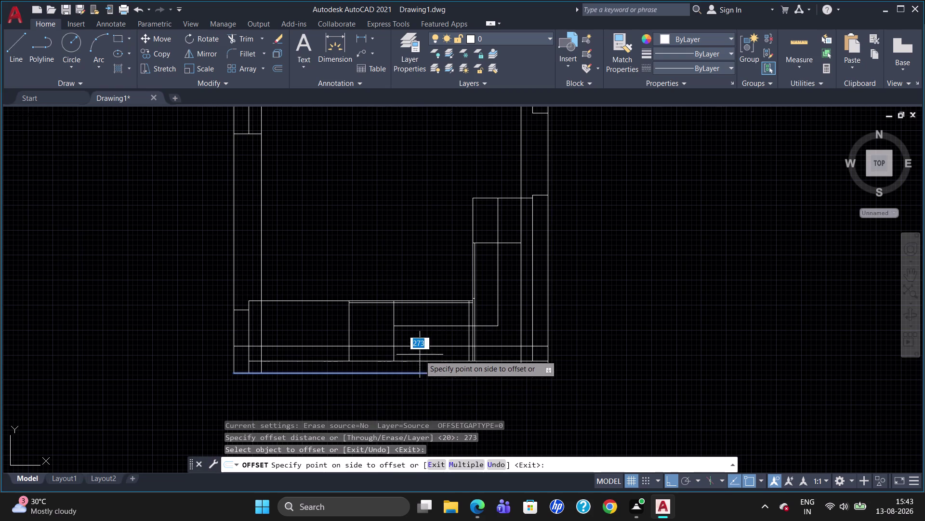
click(420, 353)
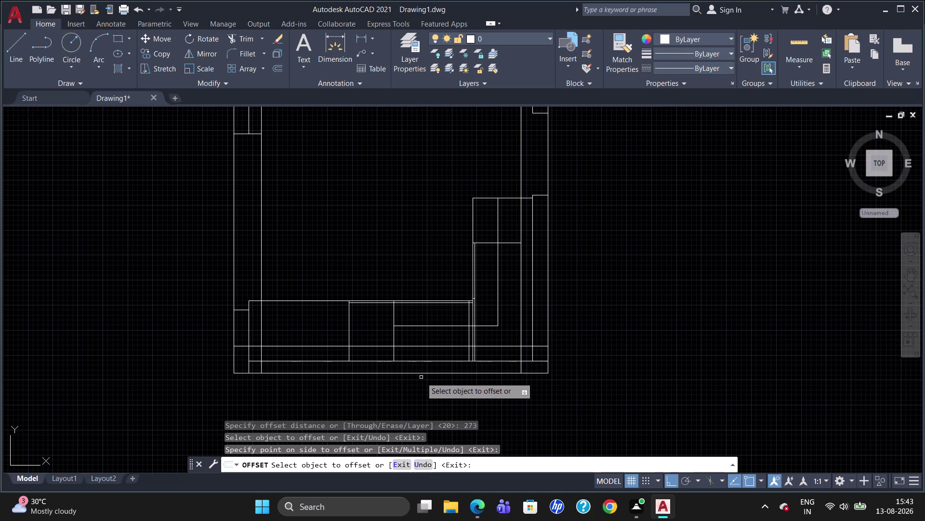
key(Escape)
Trim the new line's ends at the cabinet sides and erase the leftover piece.
text(T)
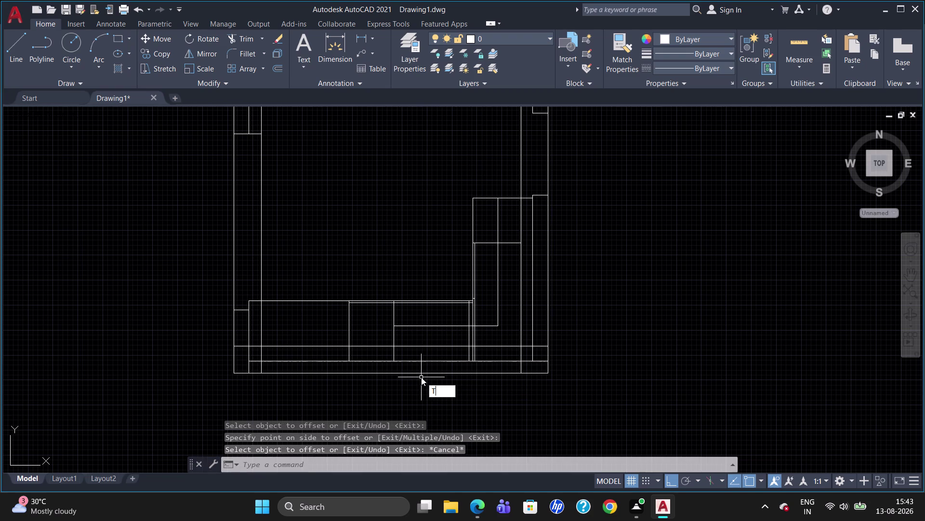
text(R)
key(Return)
key(Return)
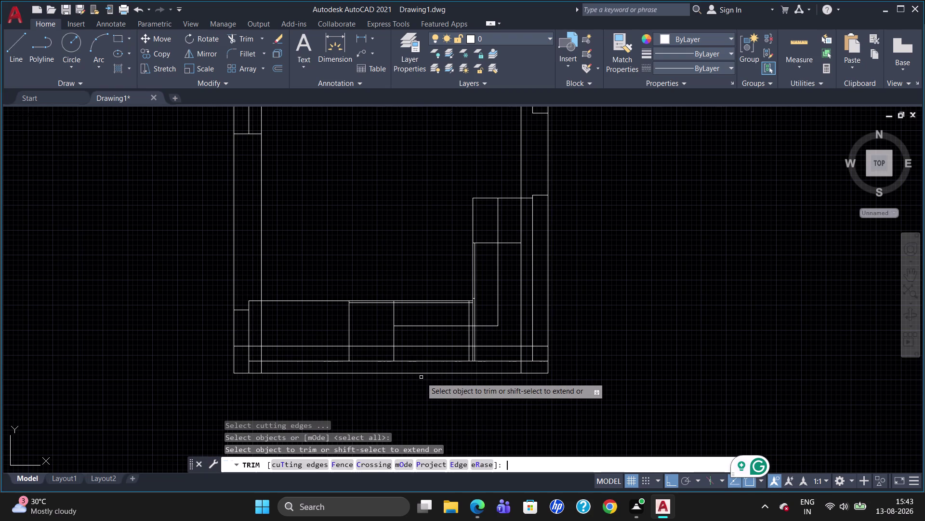
click(241, 345)
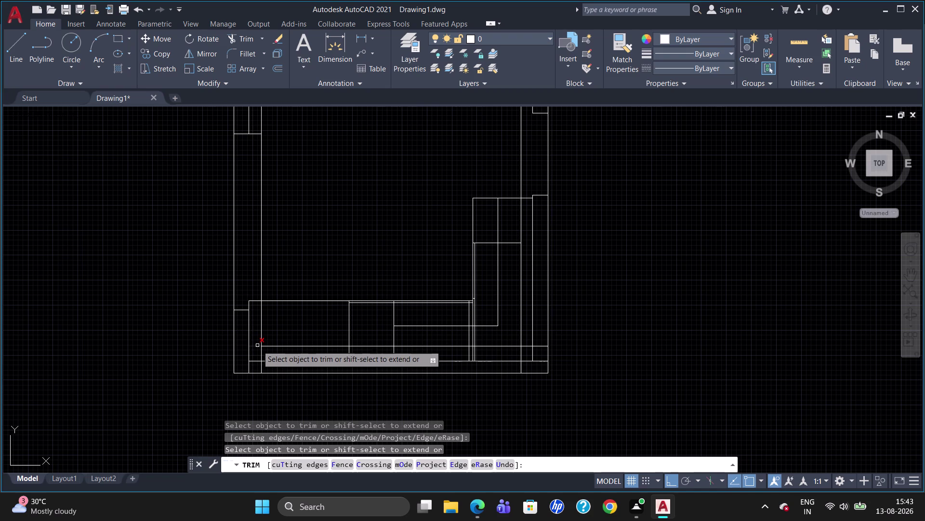
click(258, 345)
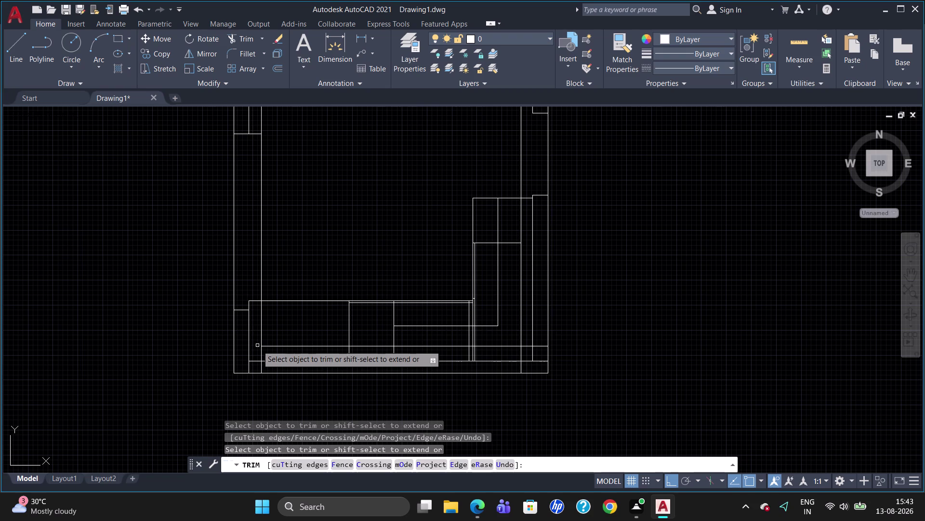
click(528, 345)
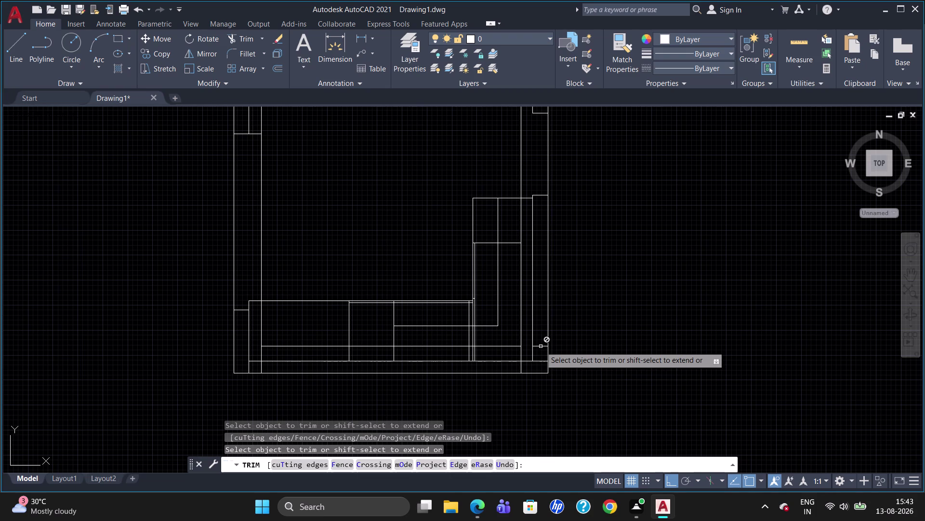
key(Escape)
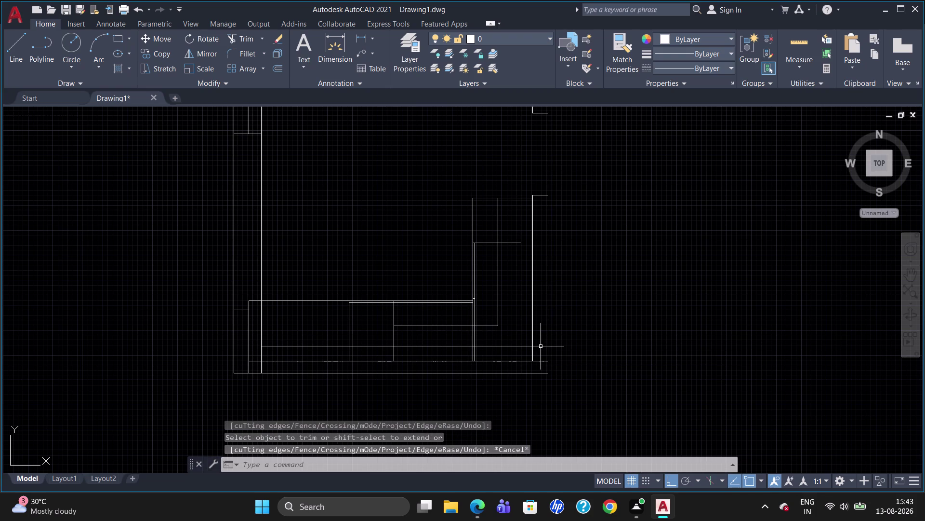
click(542, 347)
key(Delete)
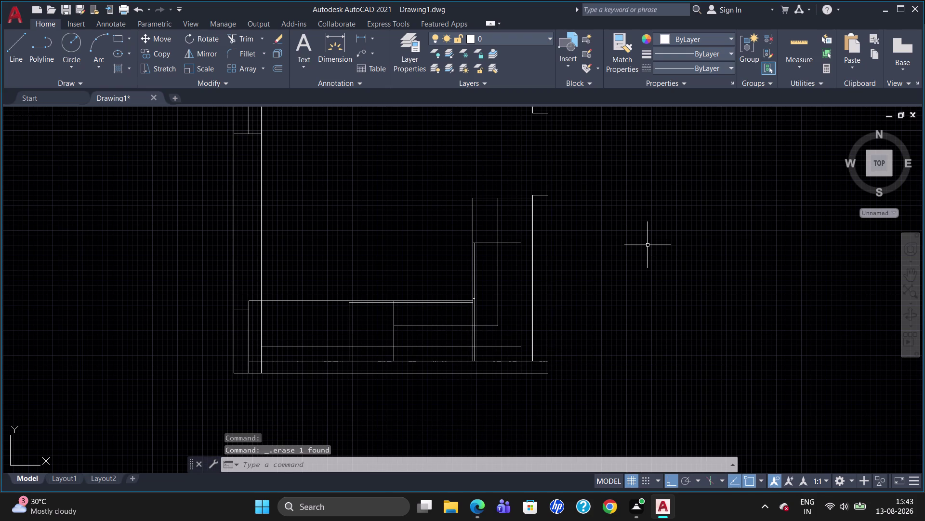
scroll(down, 3)
scroll(up, 3)
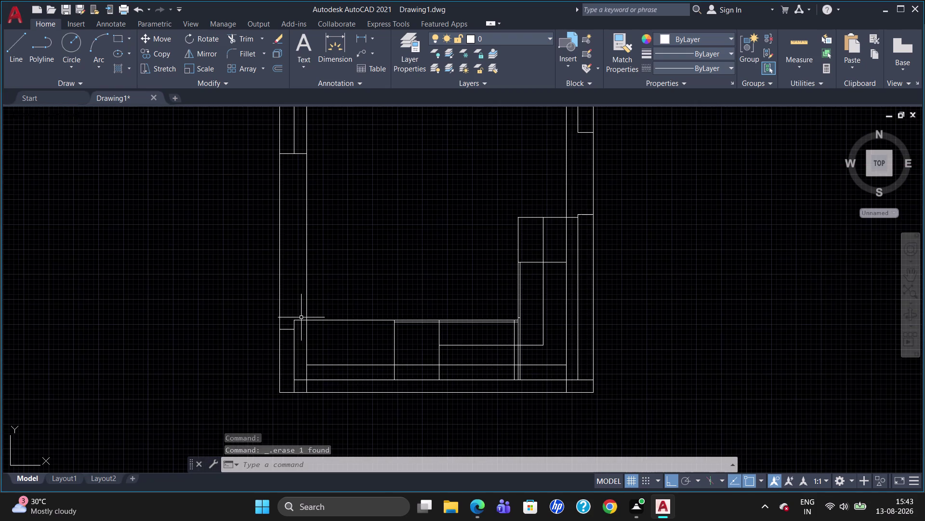
scroll(down, 3)
scroll(up, 3)
scroll(down, 3)
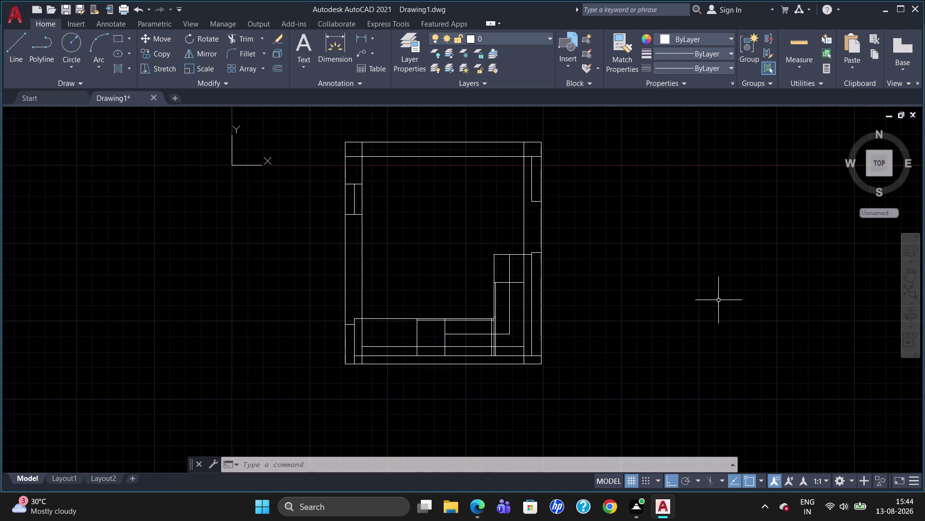
drag(719, 300, 720, 299)
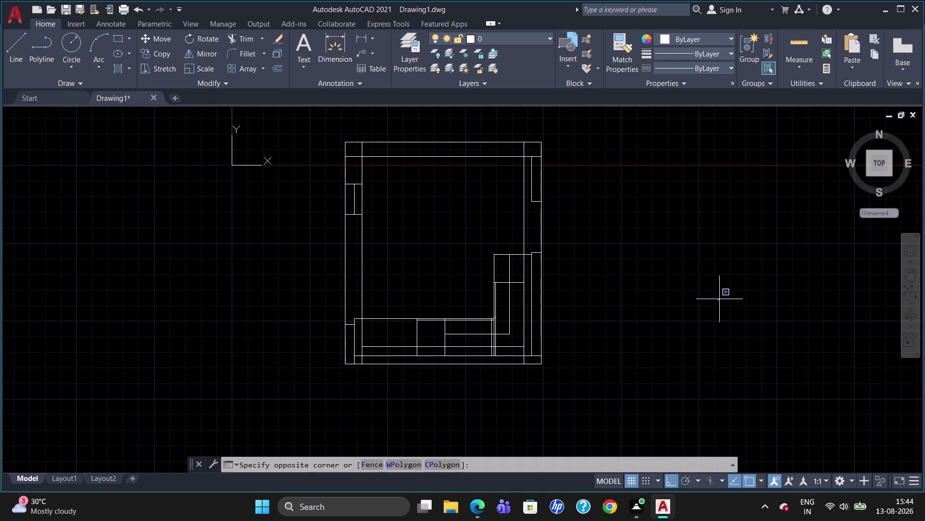
drag(720, 299, 720, 298)
drag(719, 299, 722, 299)
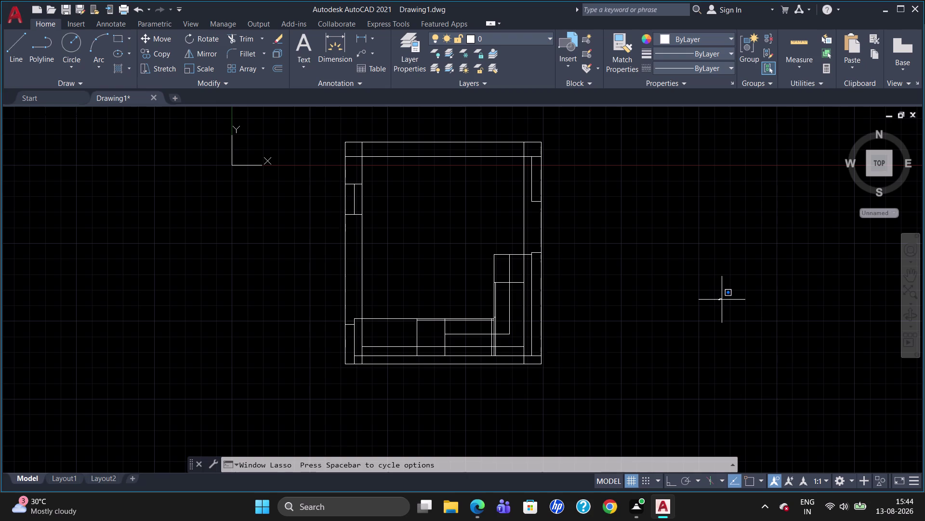
drag(722, 299, 725, 300)
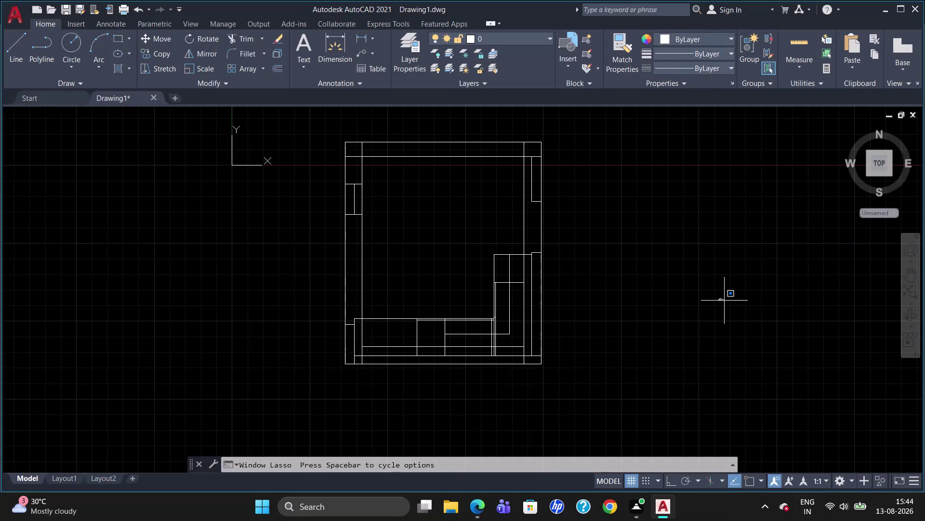
drag(724, 301, 726, 302)
drag(726, 302, 726, 302)
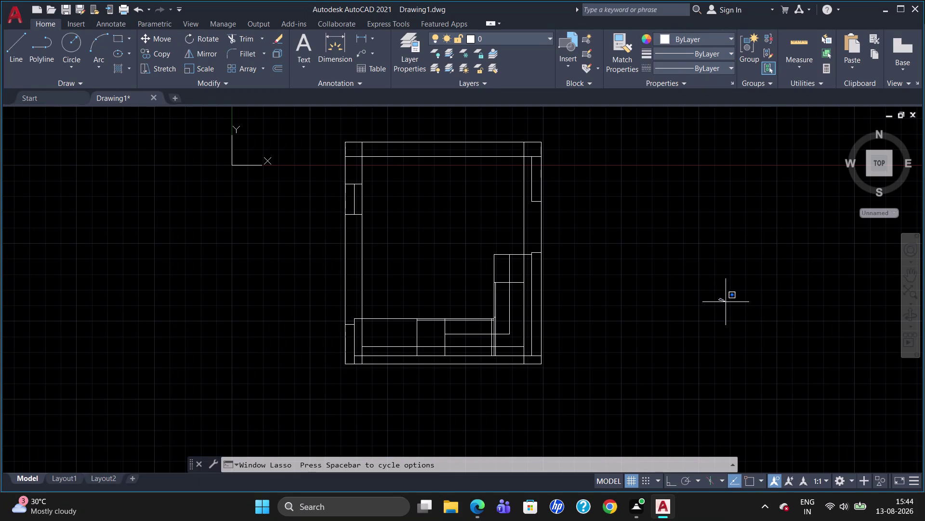
drag(726, 302, 729, 301)
drag(729, 301, 730, 302)
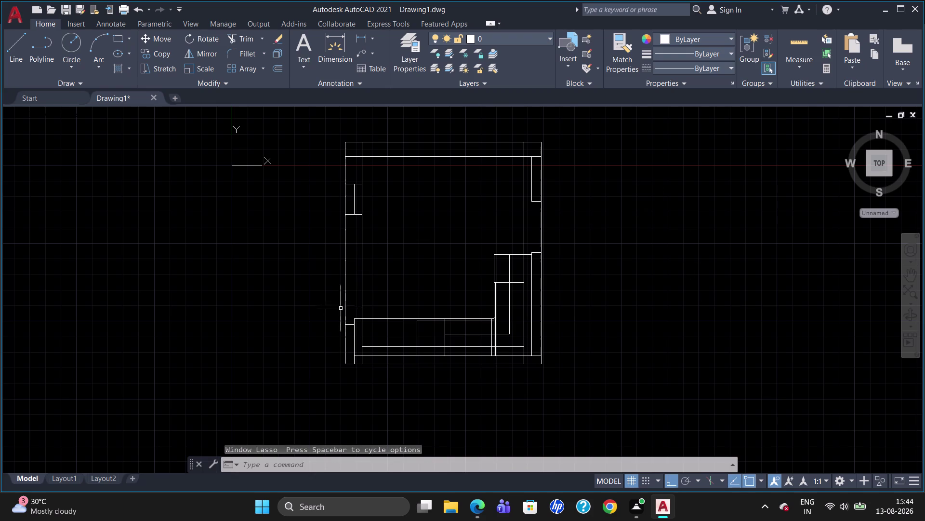
scroll(up, 3)
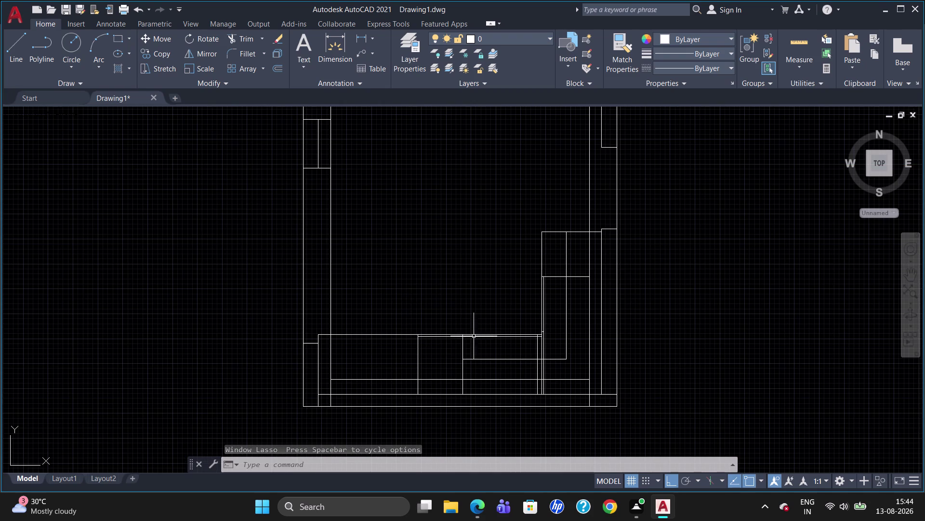
scroll(down, 3)
scroll(up, 3)
scroll(down, 3)
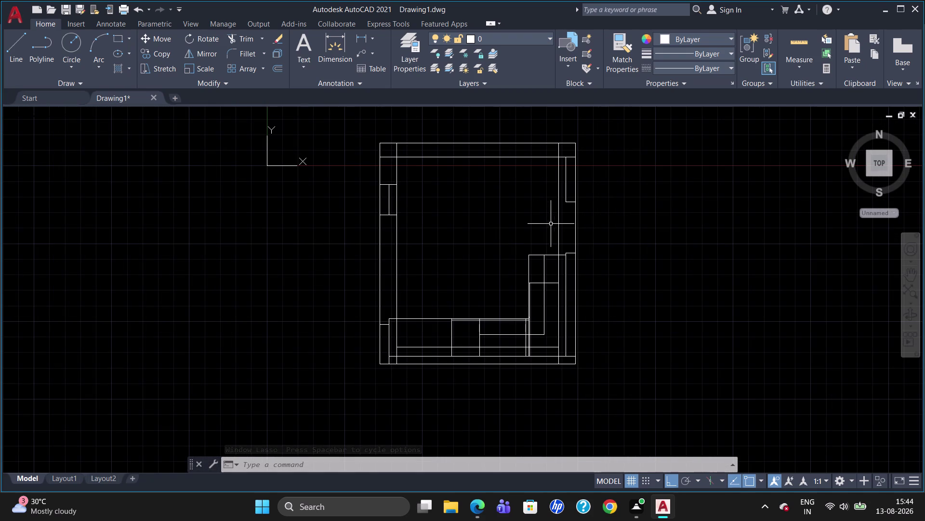
scroll(up, 3)
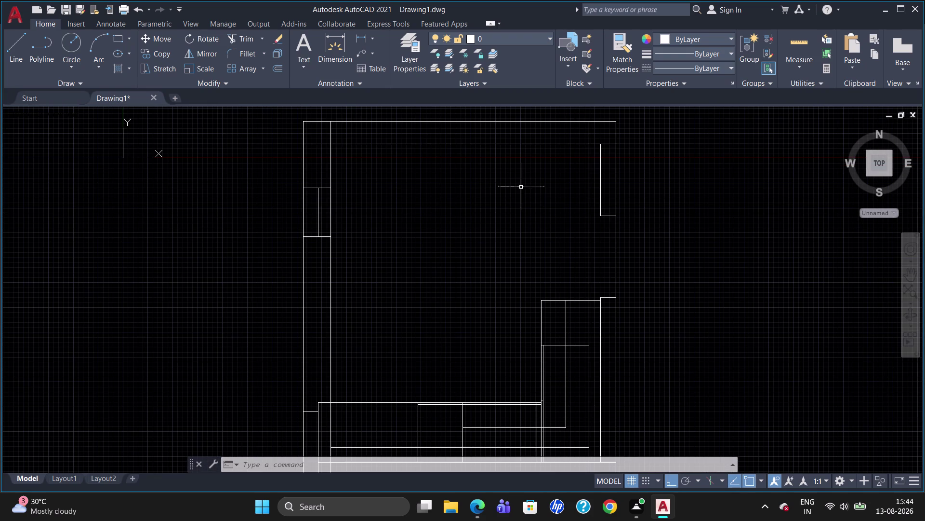
text(dli)
key(Return)
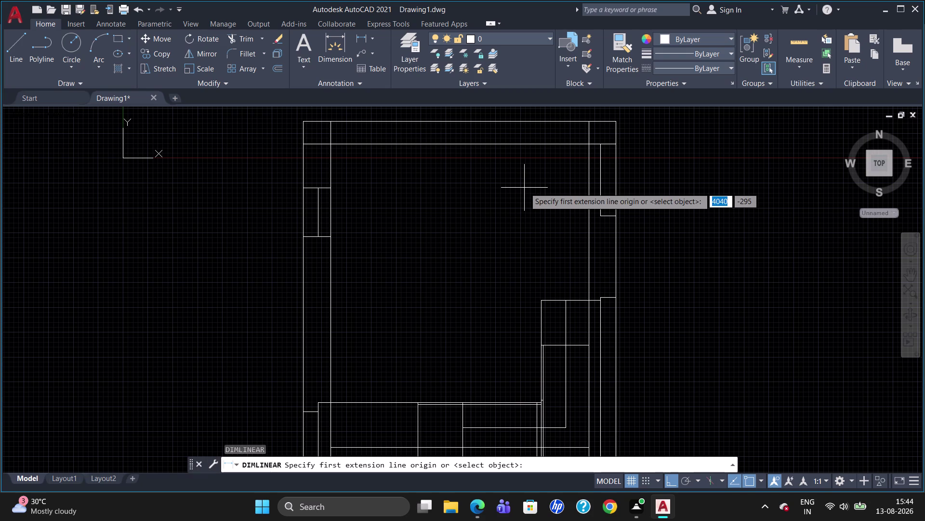
click(514, 118)
click(516, 142)
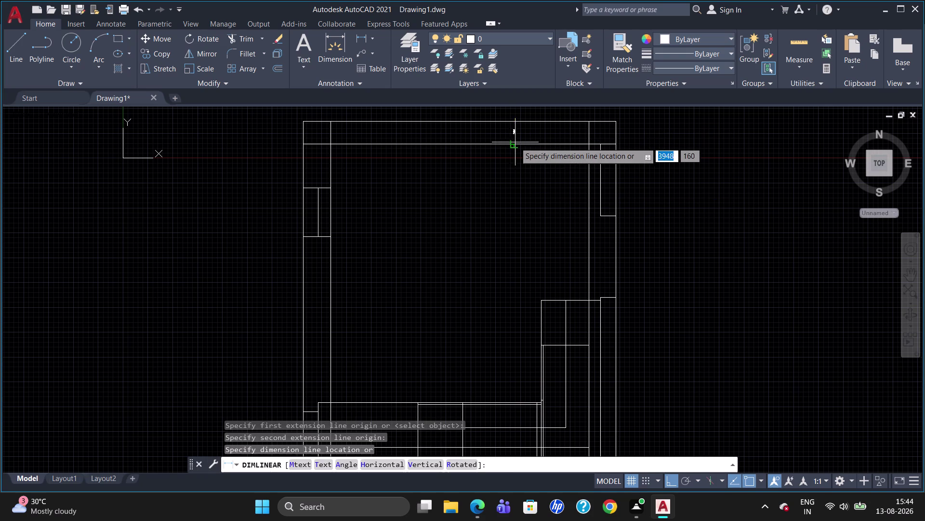
click(730, 160)
scroll(up, 3)
scroll(down, 3)
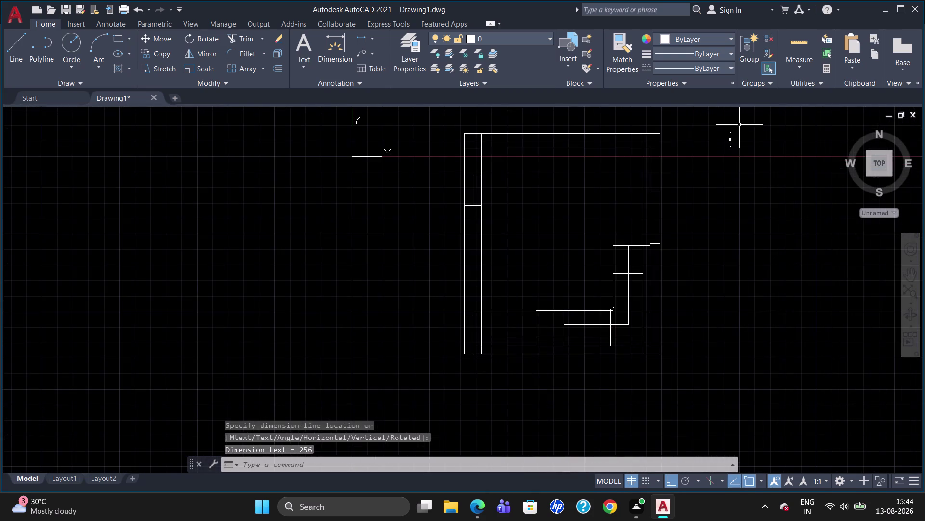
scroll(up, 3)
scroll(up, 3)
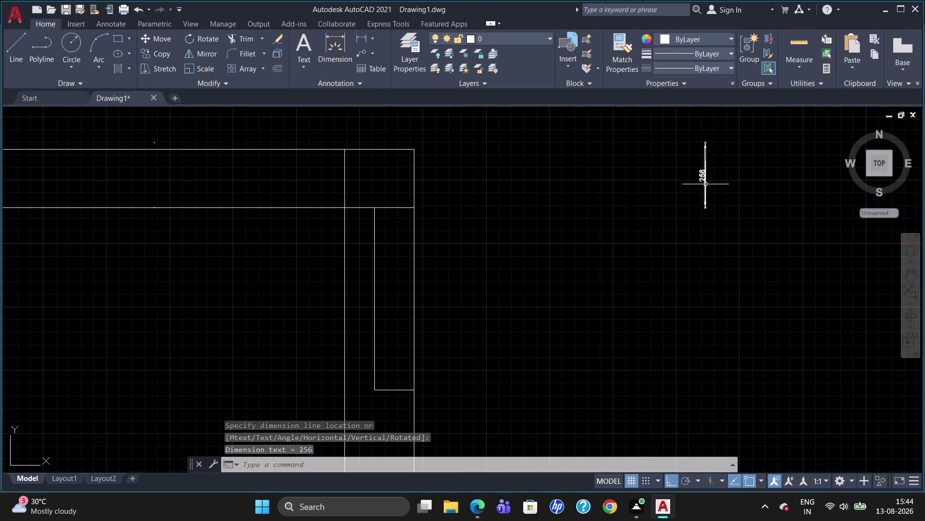
click(706, 184)
key(Delete)
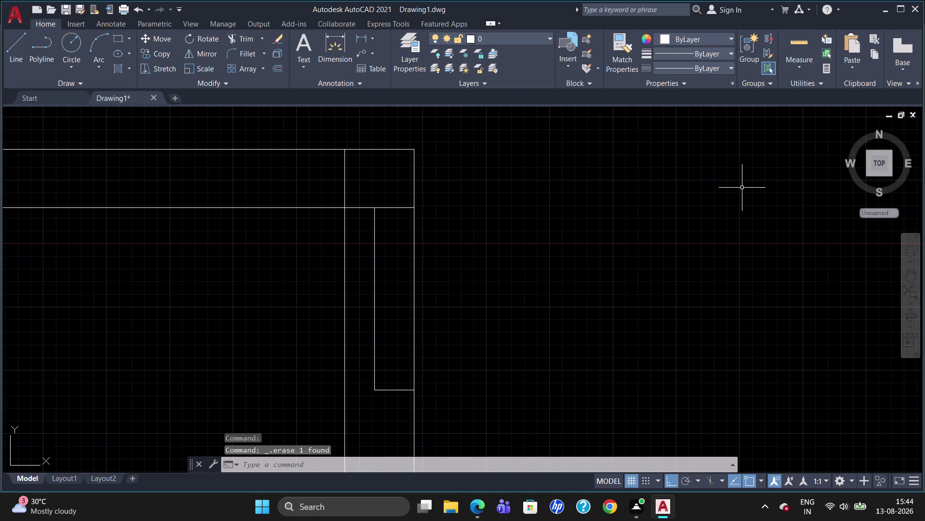
scroll(down, 3)
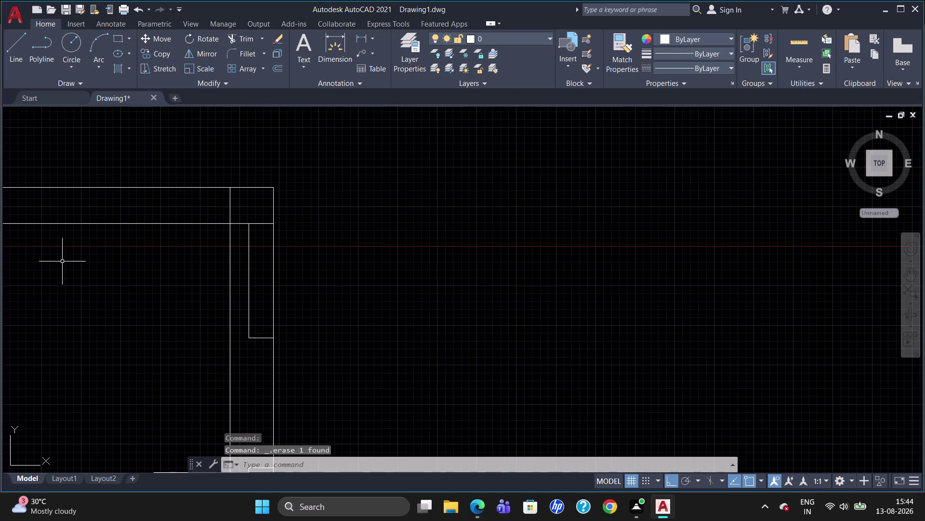
scroll(down, 3)
scroll(up, 3)
scroll(down, 3)
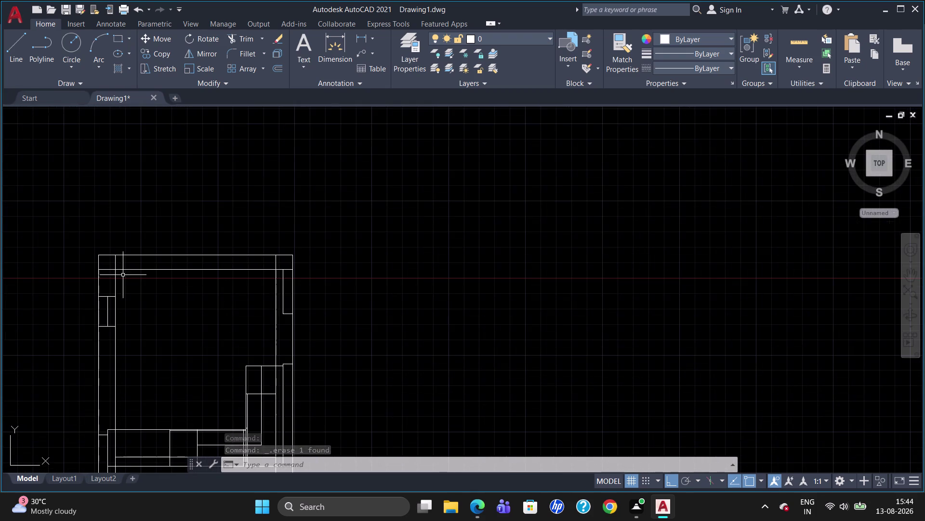
scroll(up, 3)
Erase the top wall's inner line pieces.
click(243, 259)
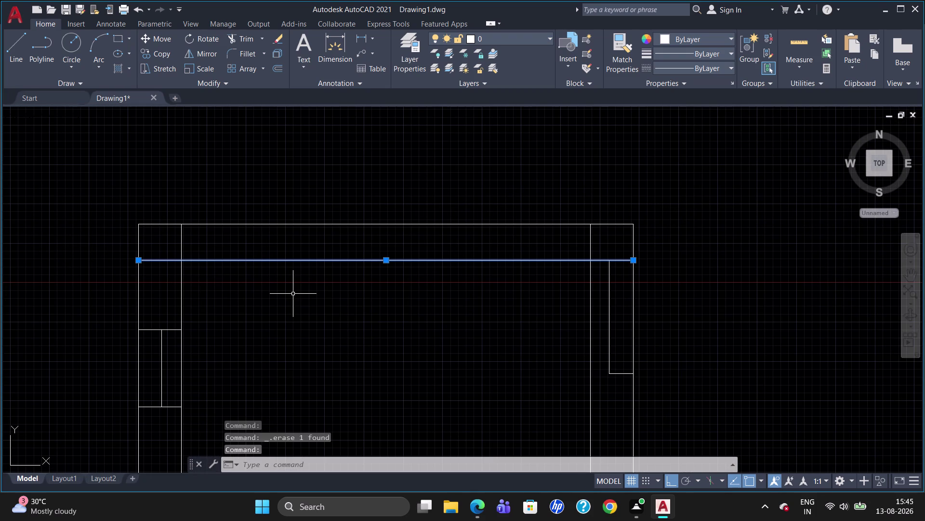
key(Delete)
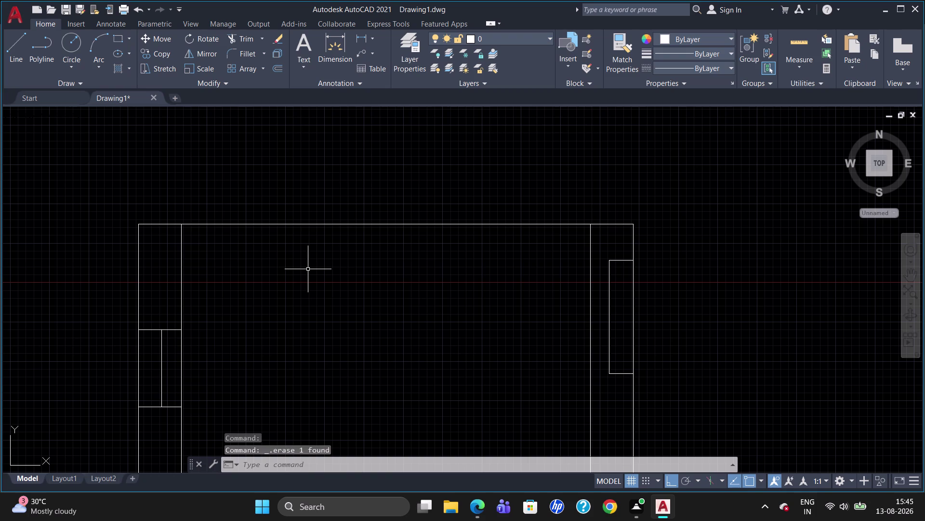
click(621, 260)
key(Delete)
Offset the top wall's outer line 273 units downward.
key(o)
key(Return)
text(2)
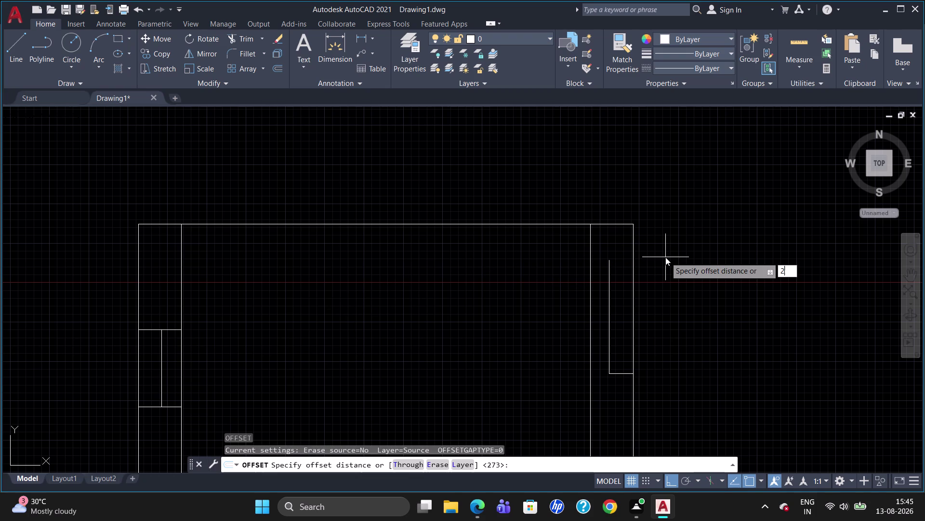
text(73)
key(Return)
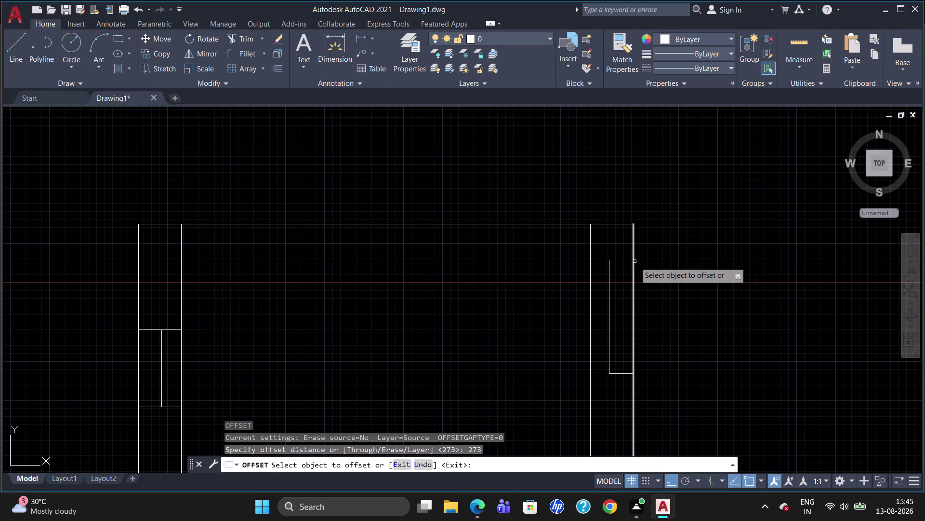
click(476, 224)
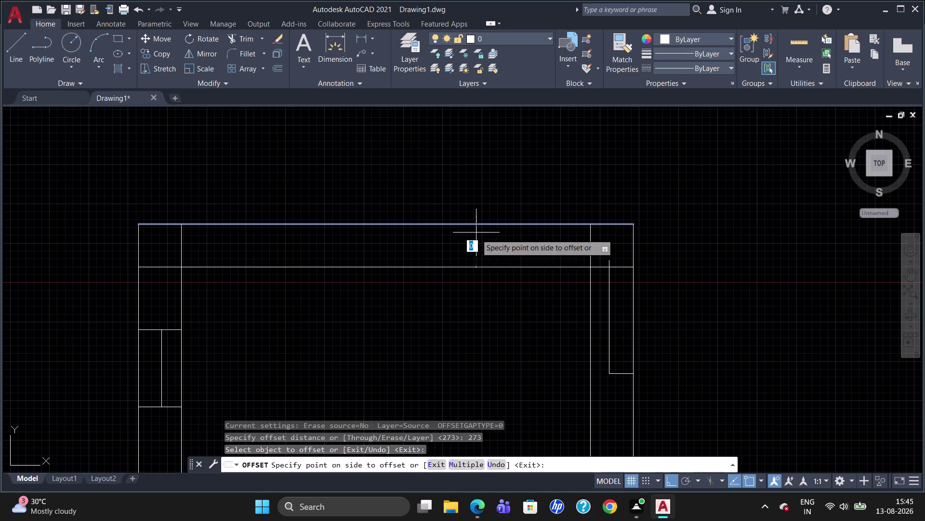
click(480, 267)
key(Escape)
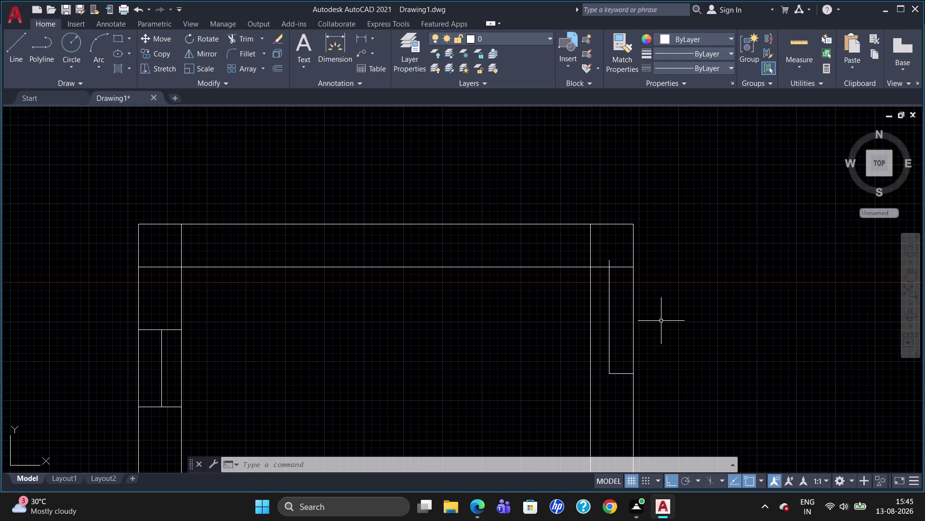
Trim the right vertical stub overshooting the new offset line.
text(tr)
key(Return)
key(Return)
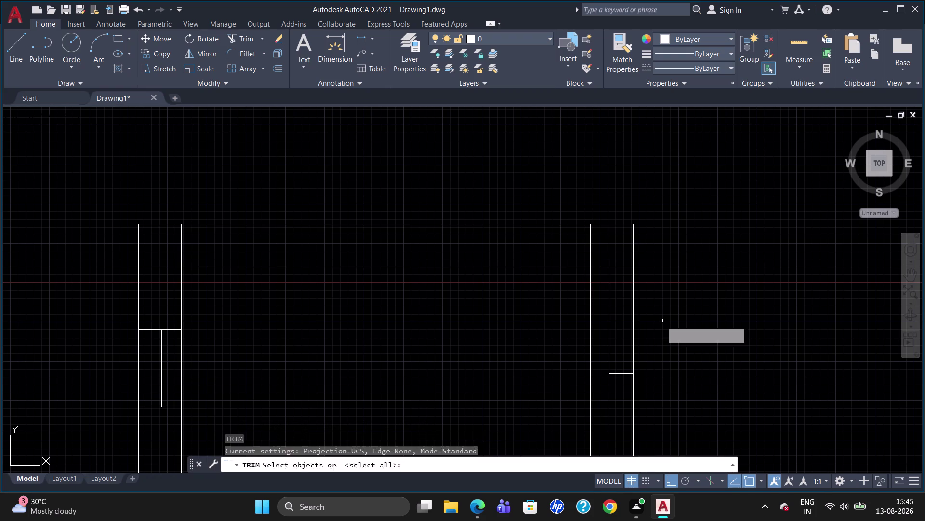
click(609, 263)
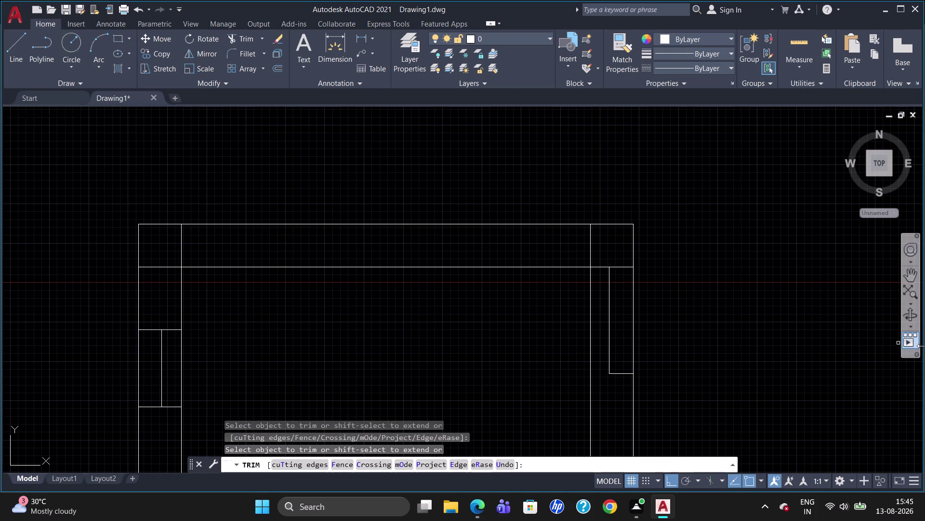
key(Escape)
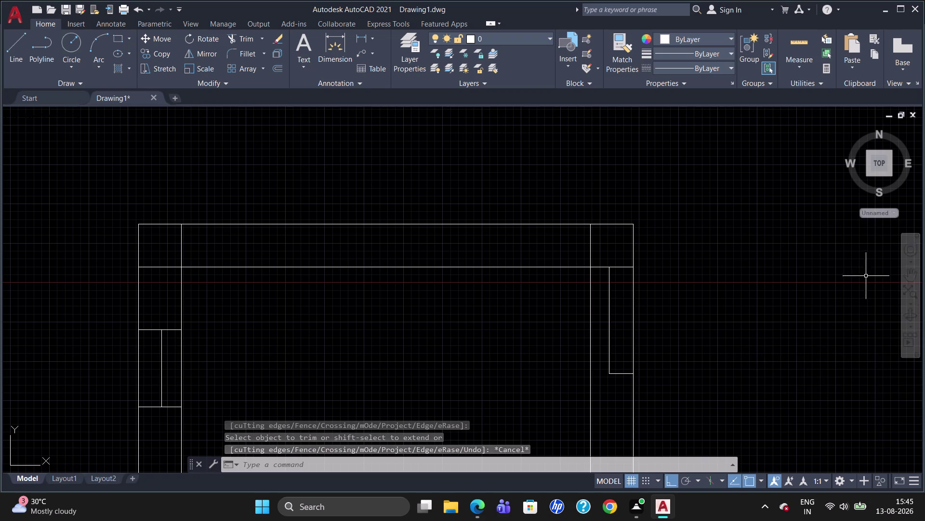
scroll(down, 3)
scroll(up, 3)
scroll(down, 3)
scroll(up, 3)
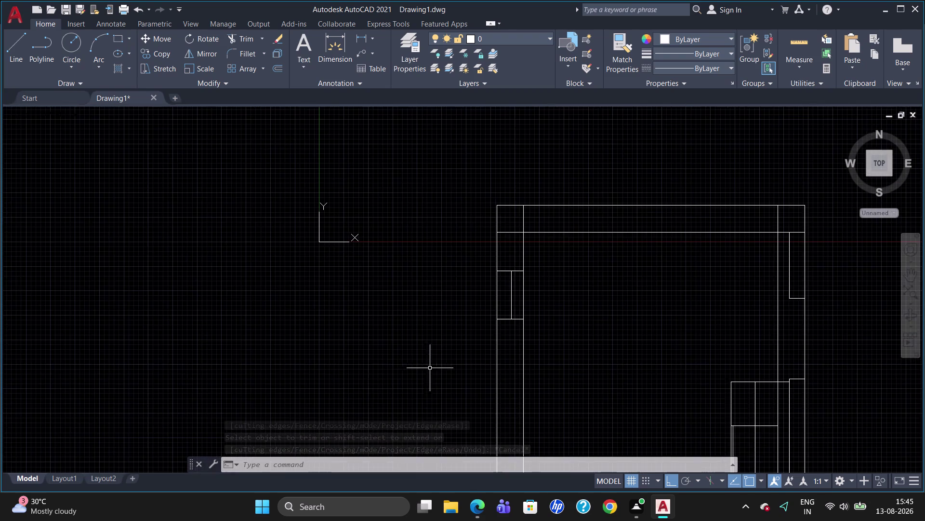
scroll(down, 3)
scroll(up, 3)
scroll(down, 3)
scroll(up, 3)
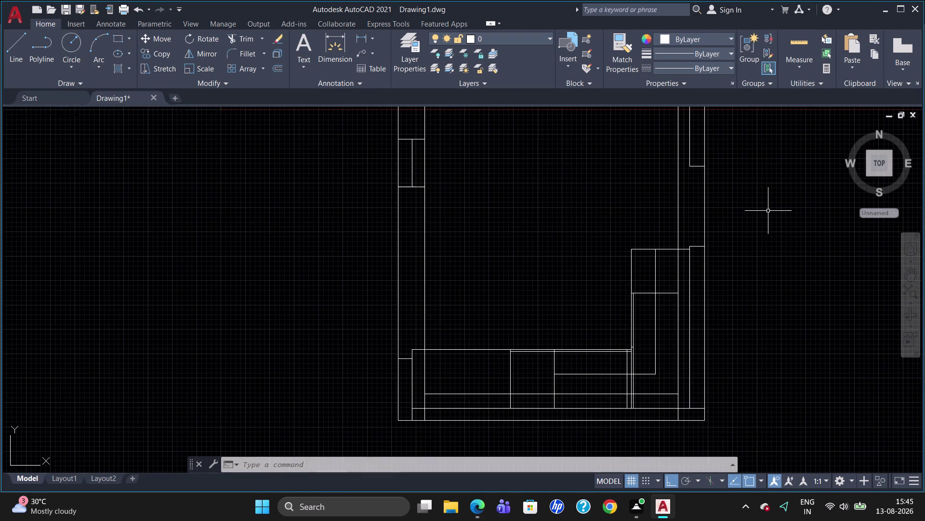
scroll(down, 3)
scroll(up, 3)
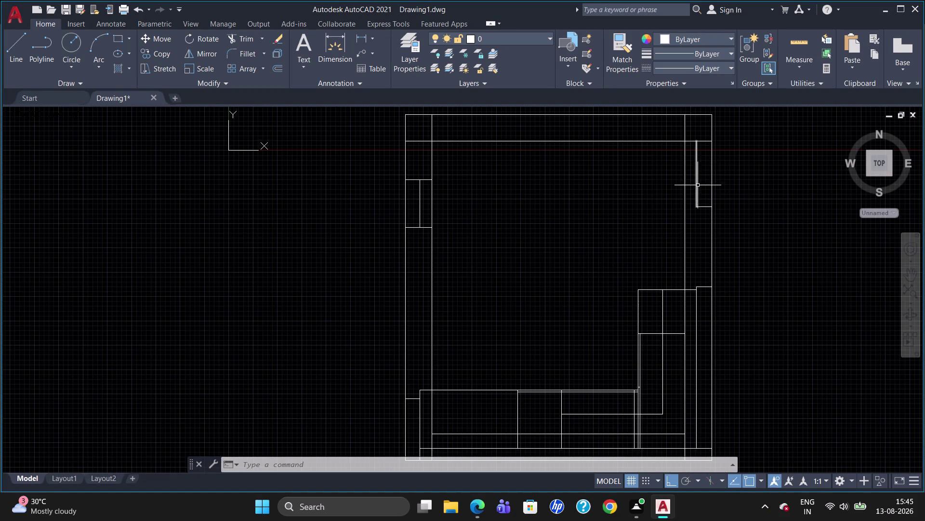
Erase the small L-shaped stub on the upper right wall.
click(698, 185)
click(707, 207)
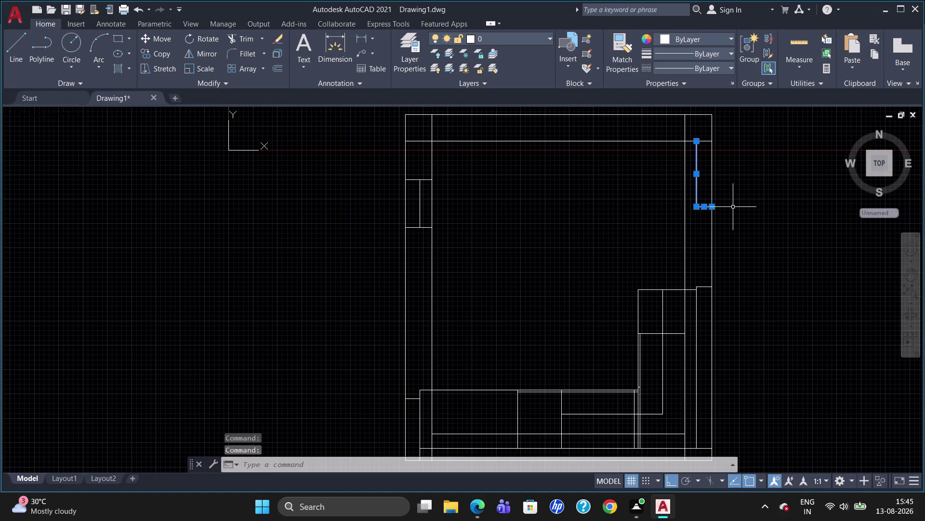
key(Delete)
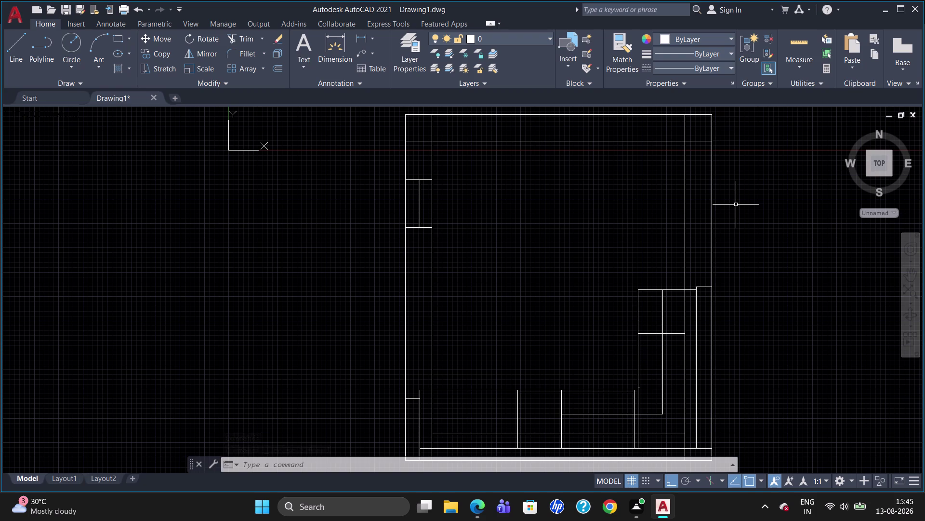
Draw a line of 155- and 720-unit segments from the upper right wall corner.
key(l)
key(Return)
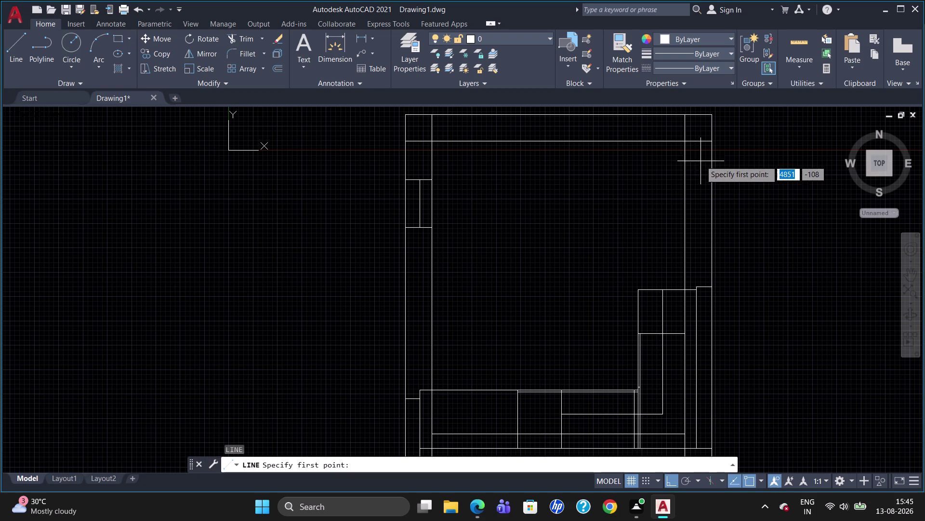
click(710, 144)
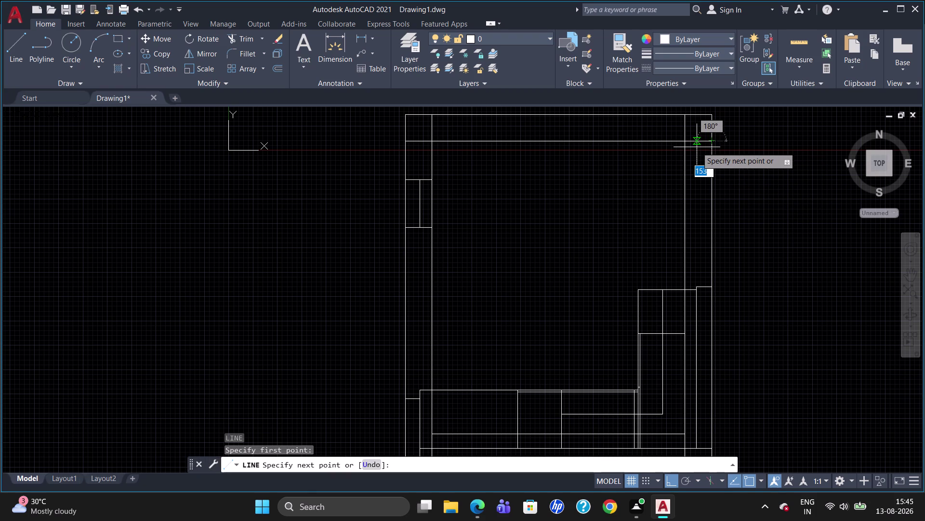
text(155)
key(Return)
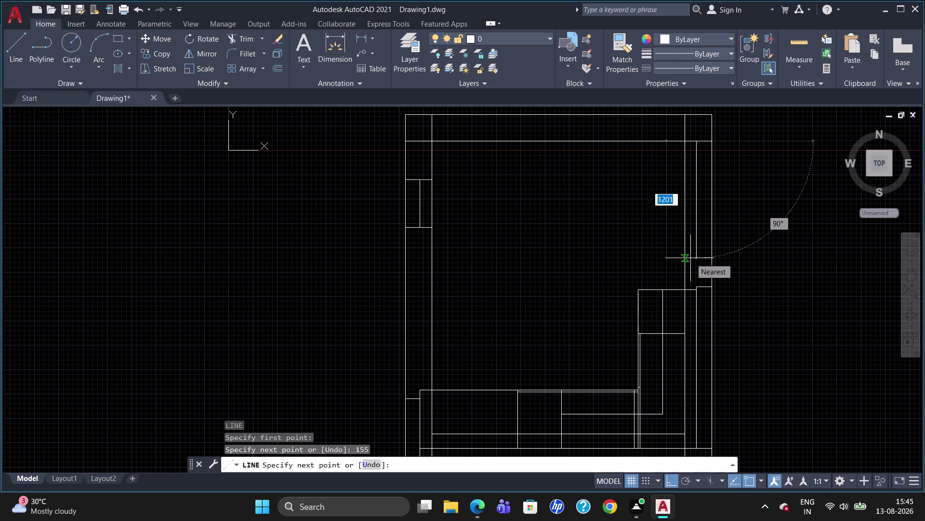
text(720)
key(Return)
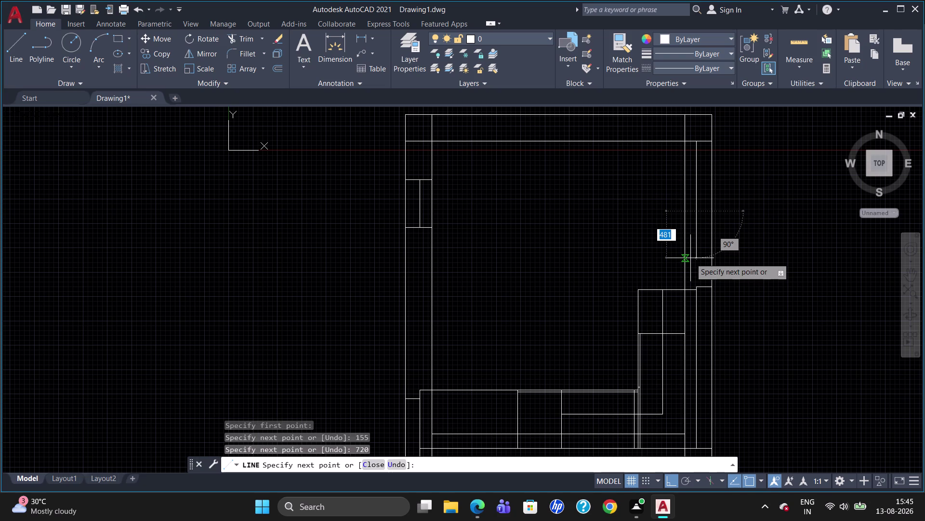
click(756, 240)
key(Escape)
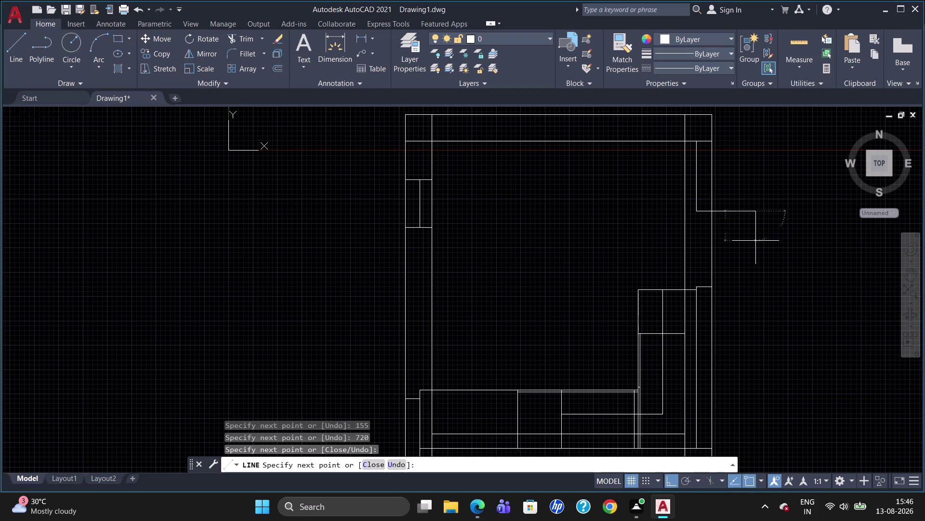
text(tr)
key(Return)
key(Return)
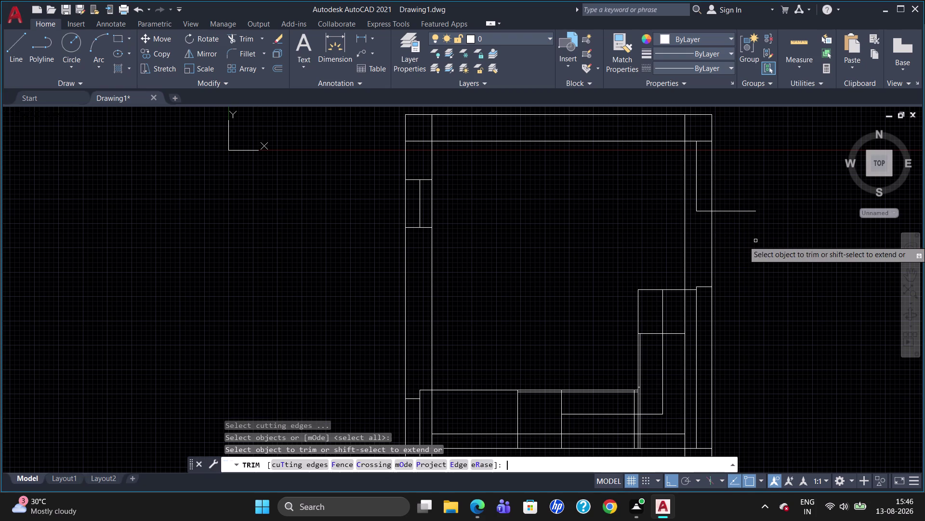
click(728, 211)
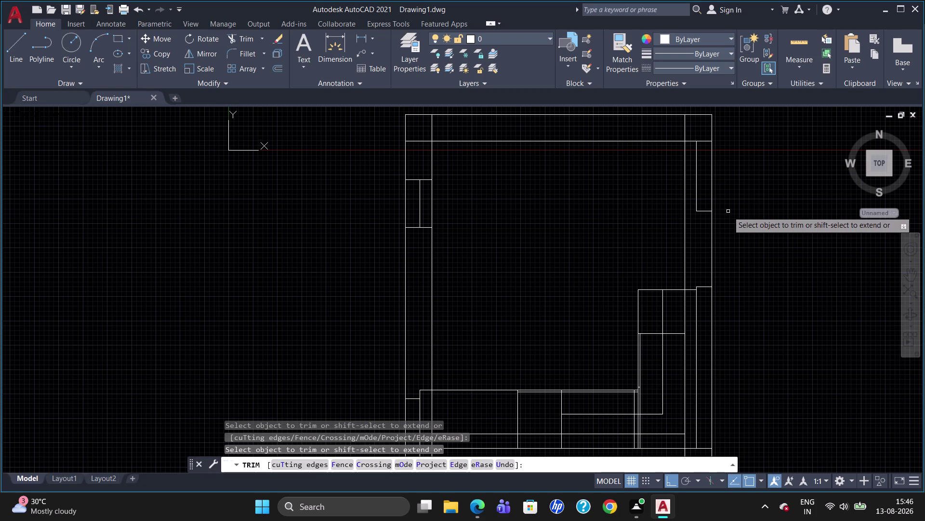
key(Escape)
text(d)
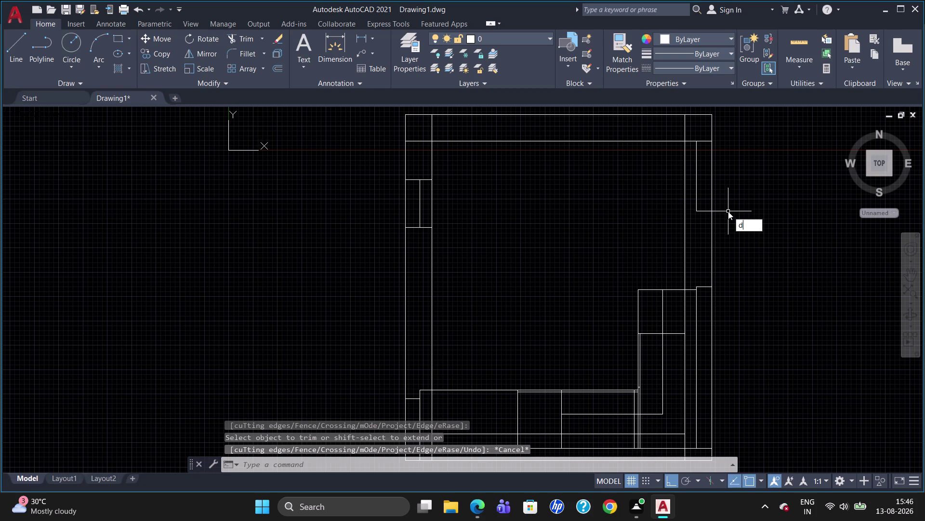
text(li)
key(Return)
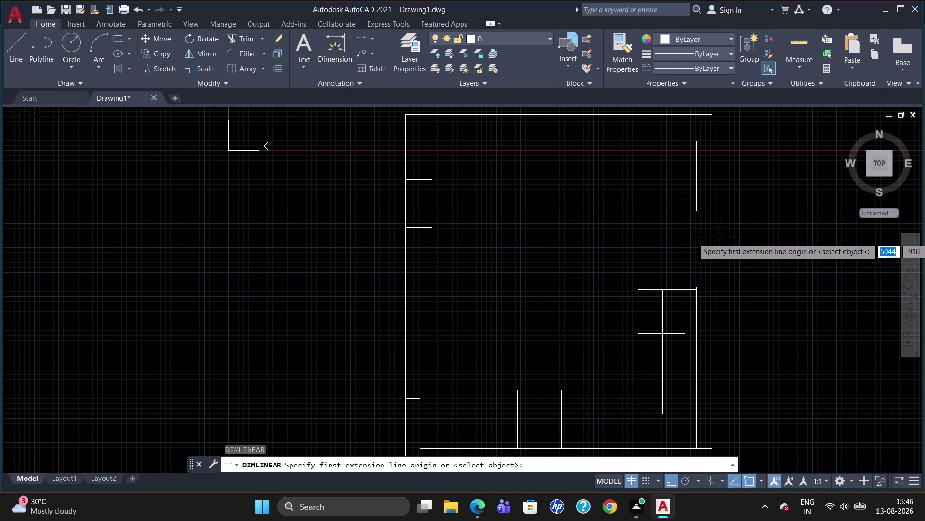
click(715, 209)
click(713, 287)
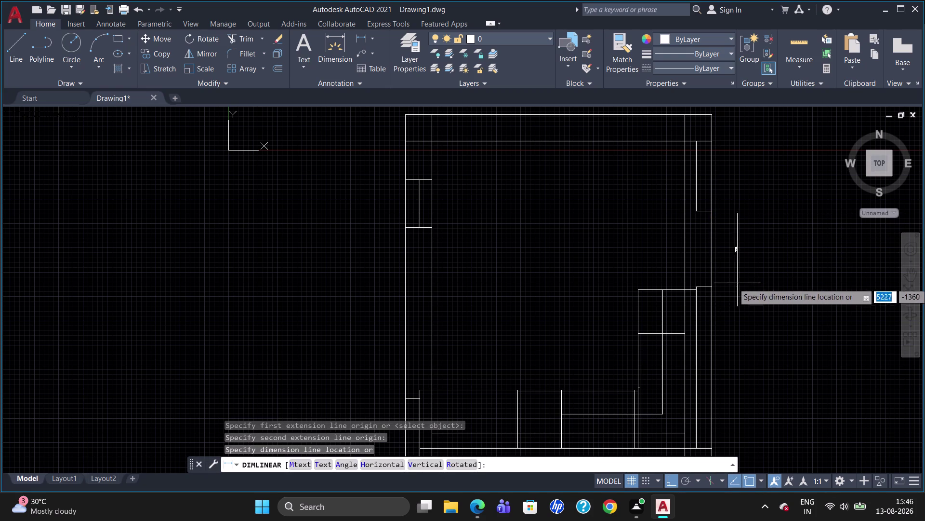
click(738, 283)
scroll(up, 3)
click(739, 250)
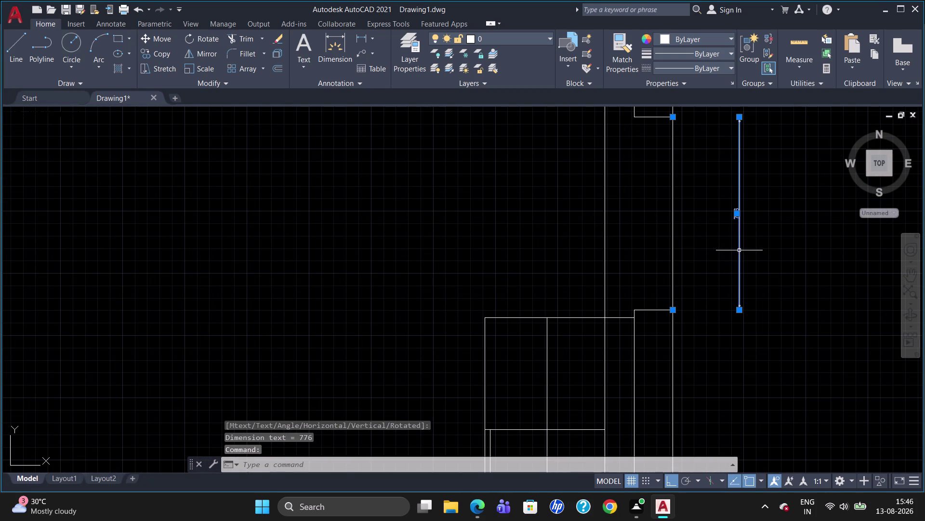
key(Delete)
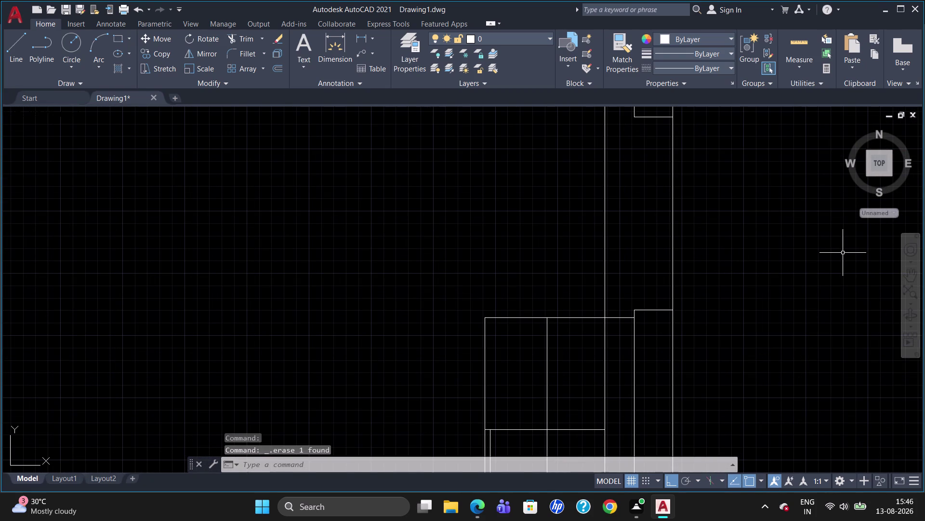
scroll(down, 3)
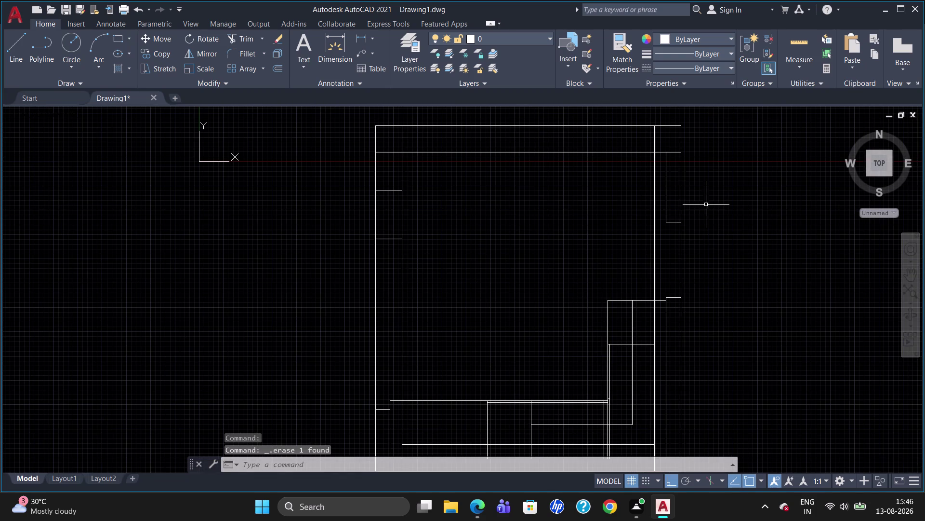
scroll(up, 3)
scroll(down, 3)
scroll(down, 3)
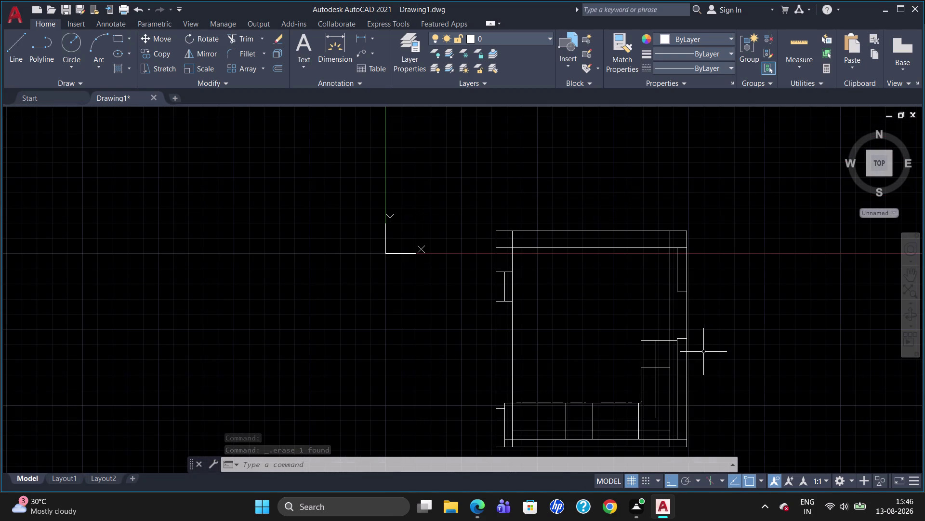
scroll(up, 3)
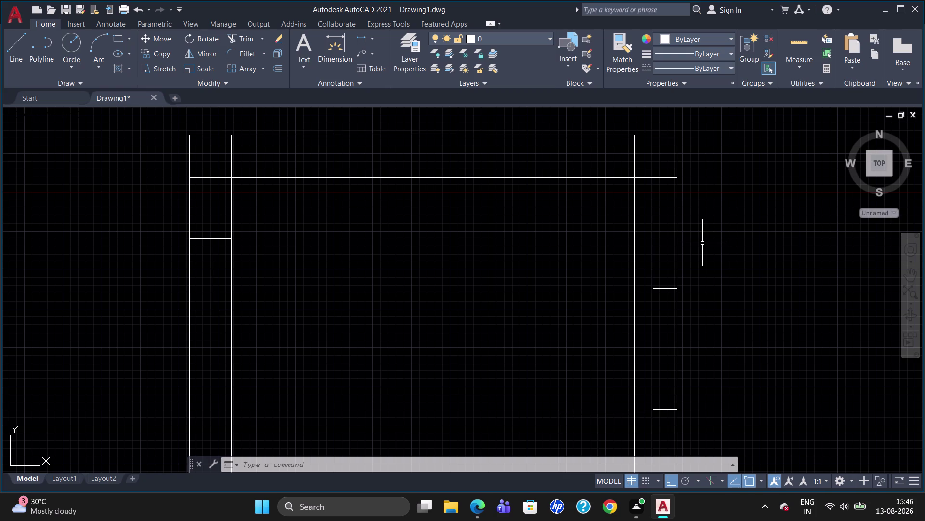
text(dli)
key(Return)
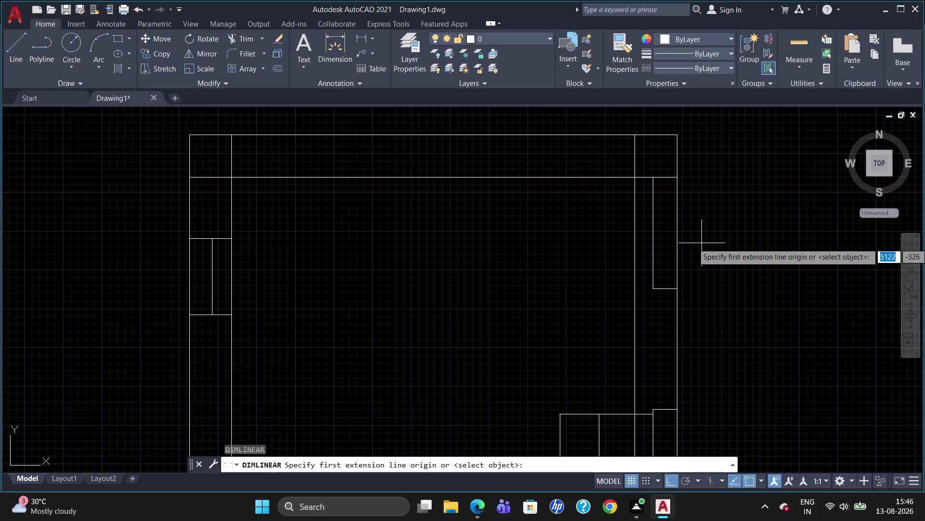
click(677, 180)
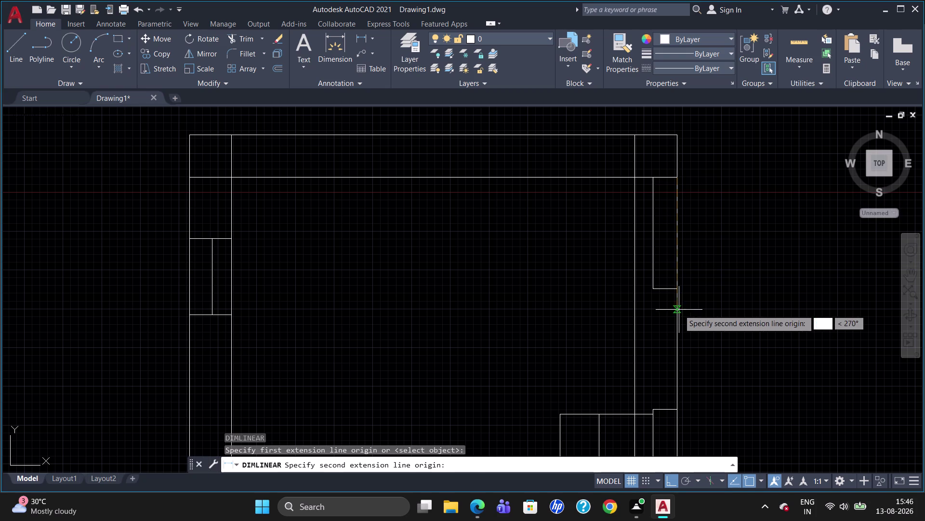
click(679, 288)
click(709, 283)
scroll(up, 3)
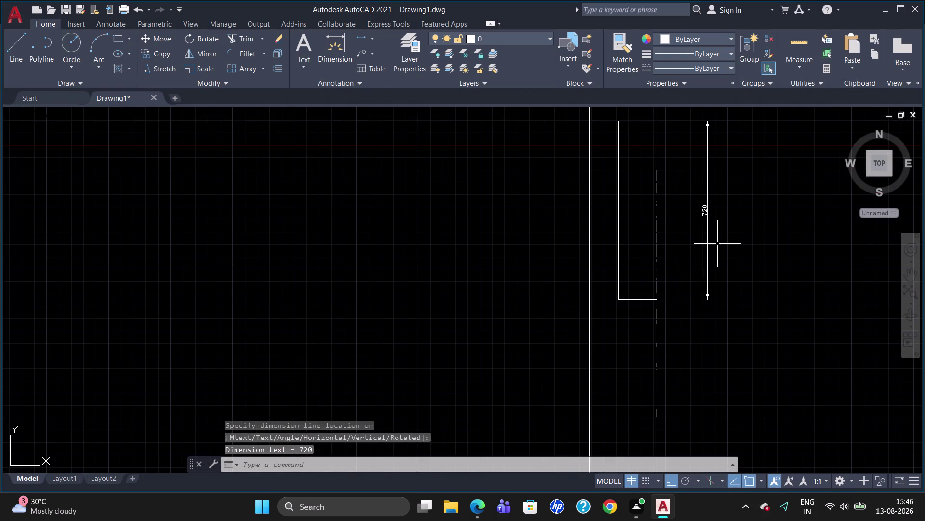
click(709, 237)
key(Delete)
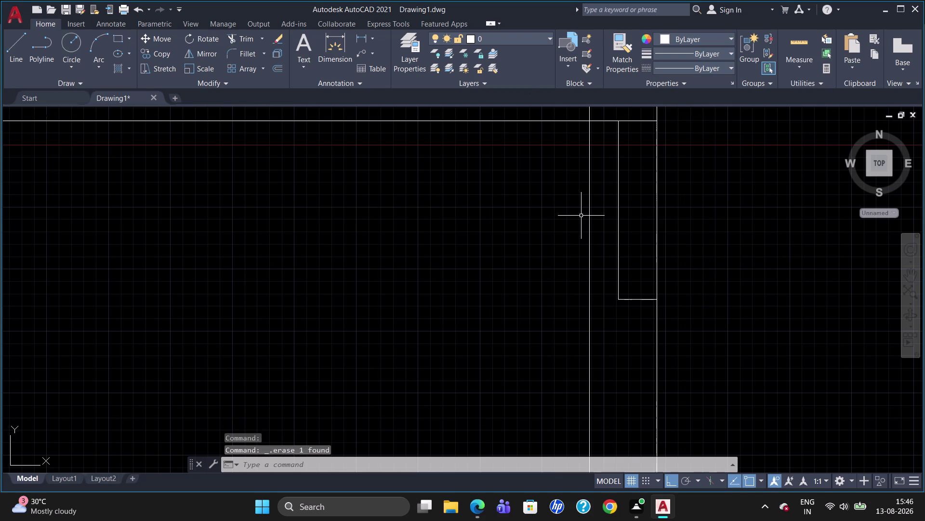
scroll(down, 3)
scroll(up, 3)
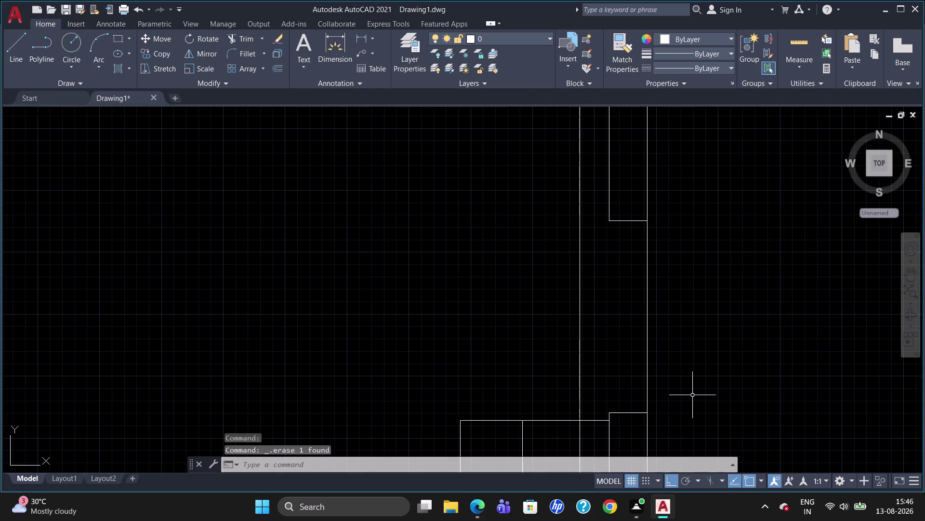
key(d)
key(semicolon)
key(BackSpace)
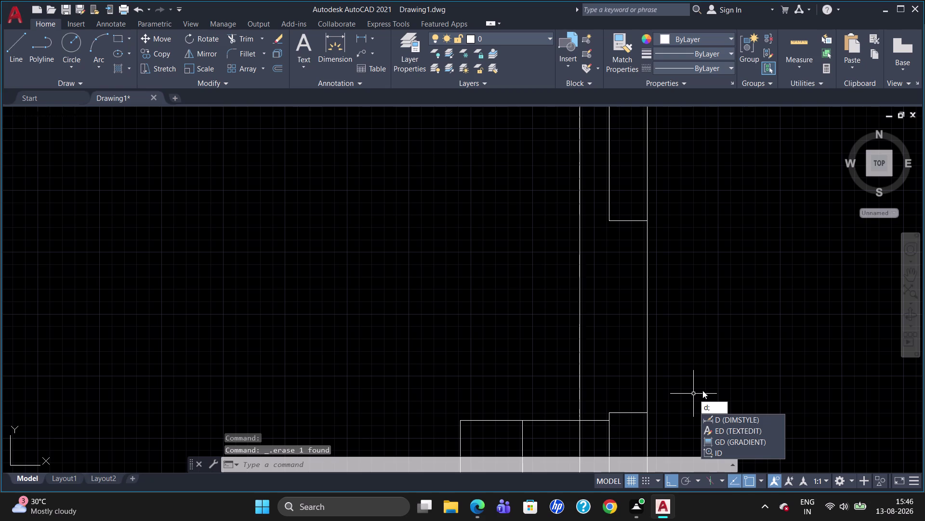
text(li)
key(Return)
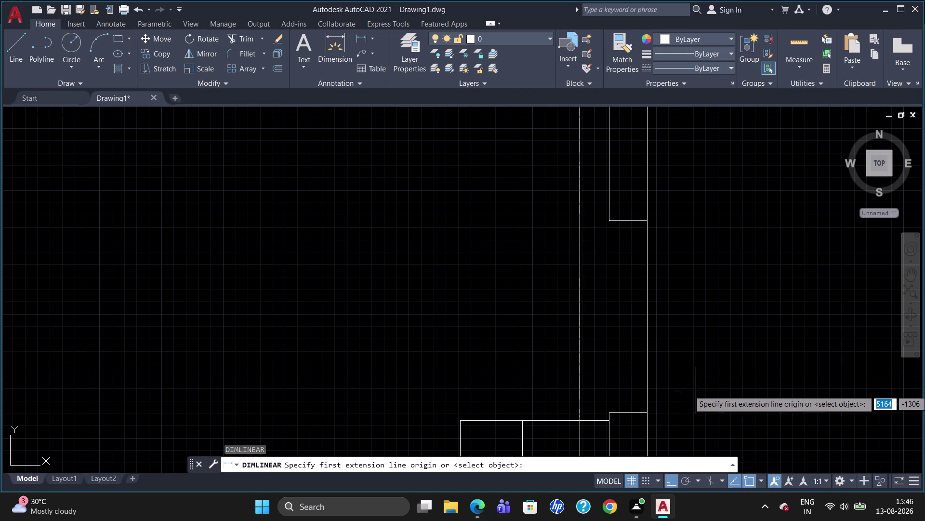
click(648, 223)
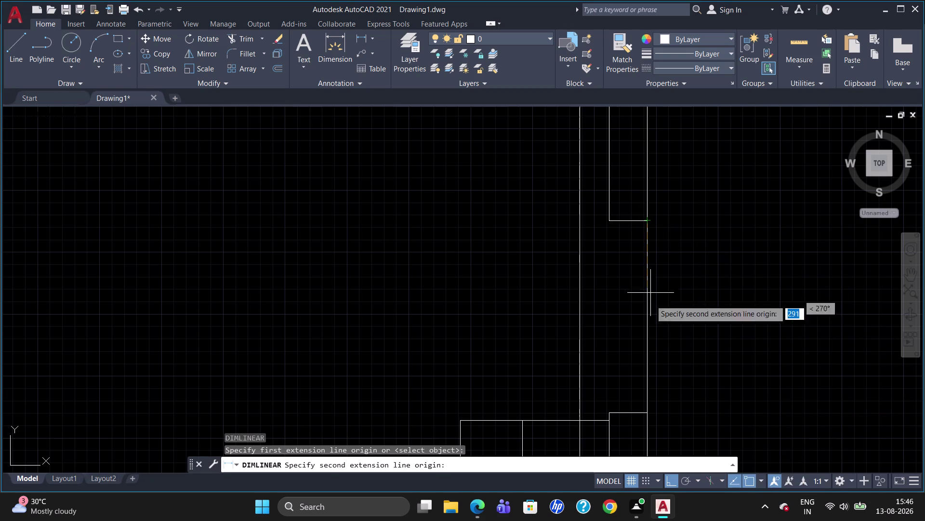
click(650, 413)
click(701, 409)
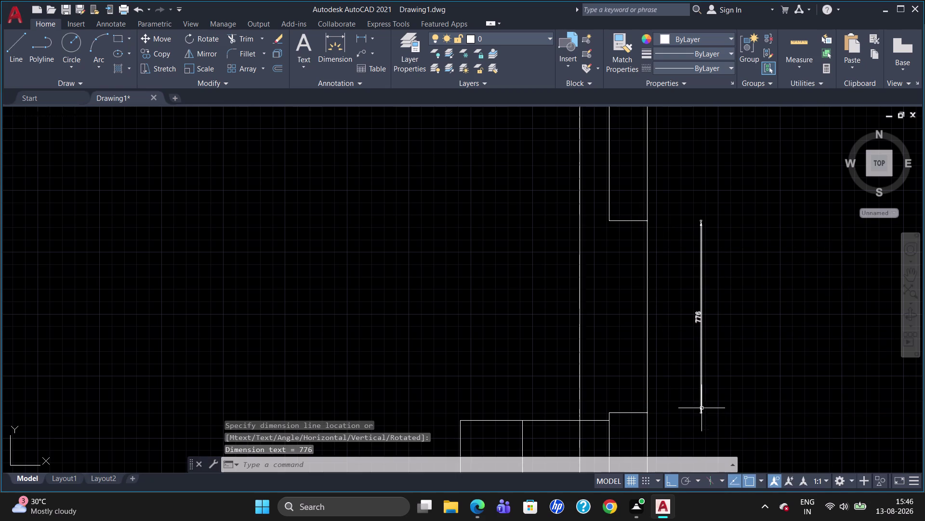
click(703, 355)
key(Delete)
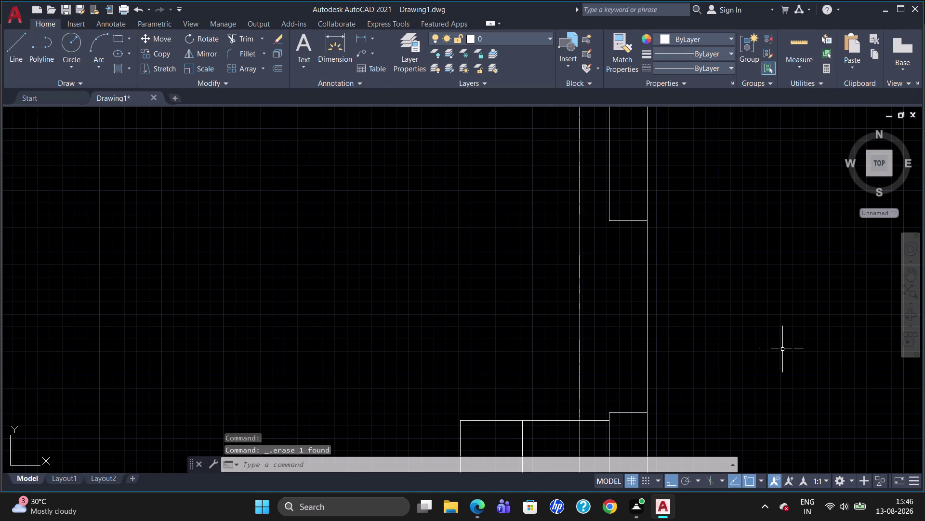
scroll(down, 3)
scroll(up, 3)
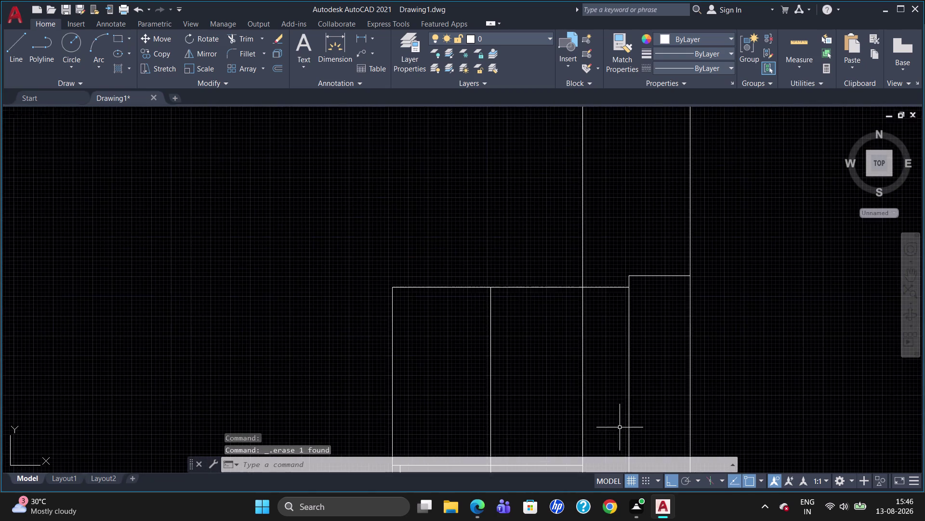
scroll(down, 3)
scroll(up, 3)
scroll(down, 3)
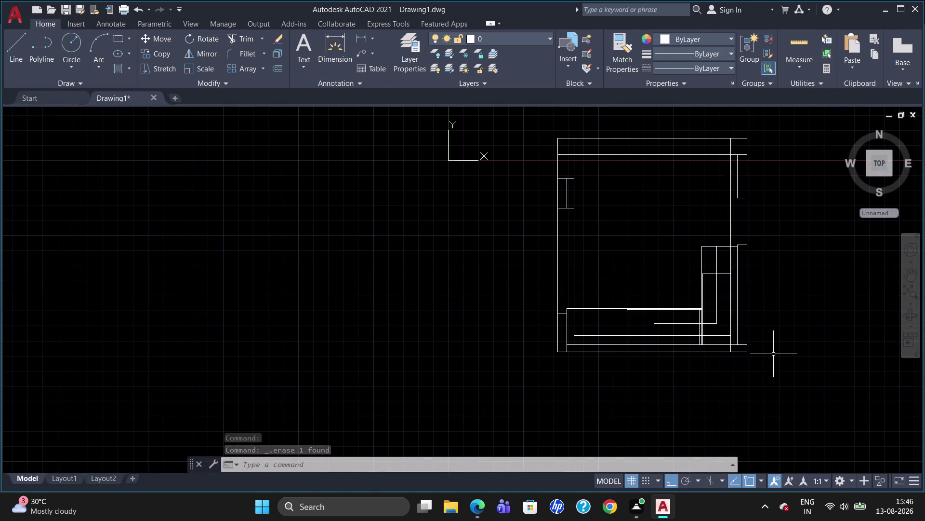
scroll(up, 3)
scroll(down, 3)
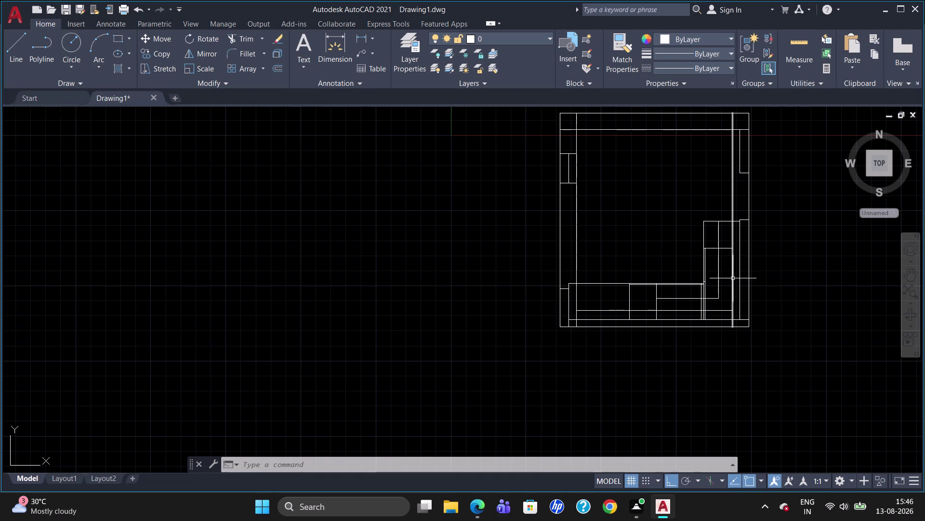
scroll(up, 3)
scroll(down, 3)
scroll(up, 3)
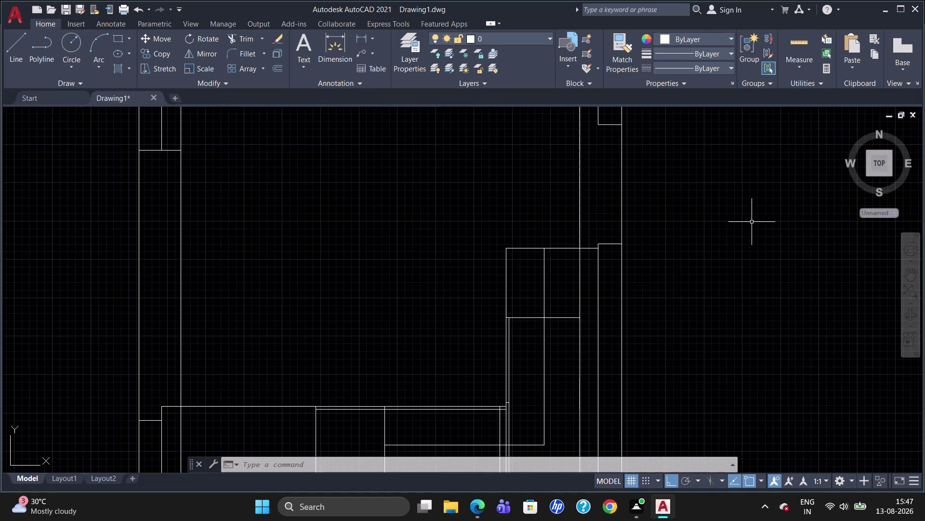
scroll(down, 3)
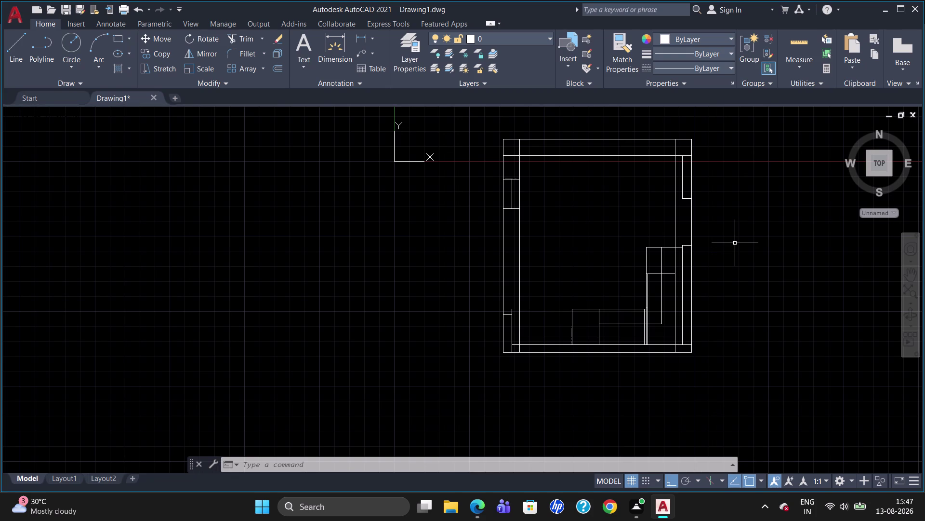
Place a trial 993 linear dimension beside the right wall, then delete it.
text(dli)
key(Return)
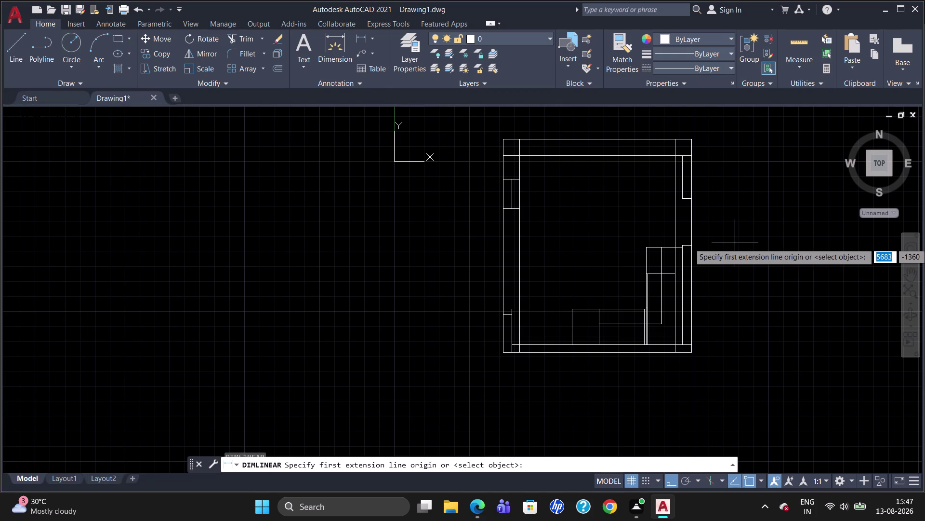
click(692, 139)
click(693, 198)
click(762, 202)
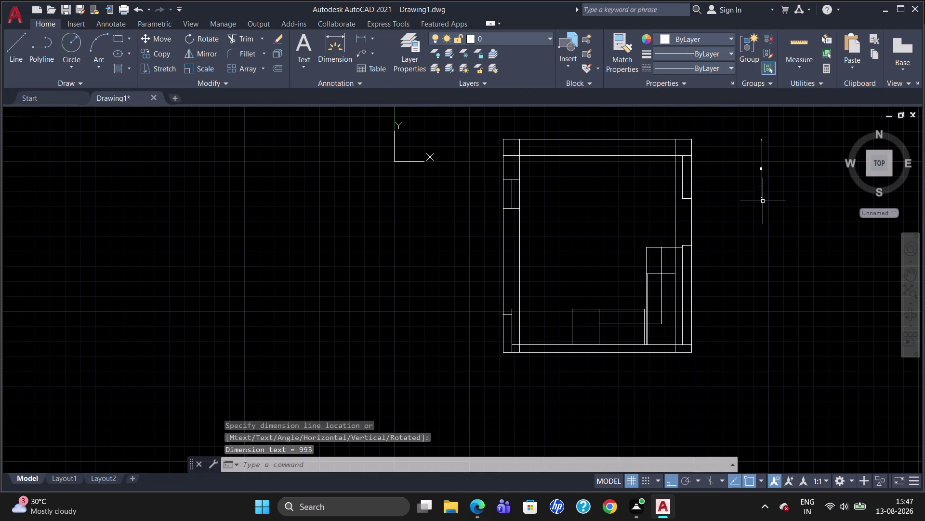
scroll(up, 3)
click(733, 169)
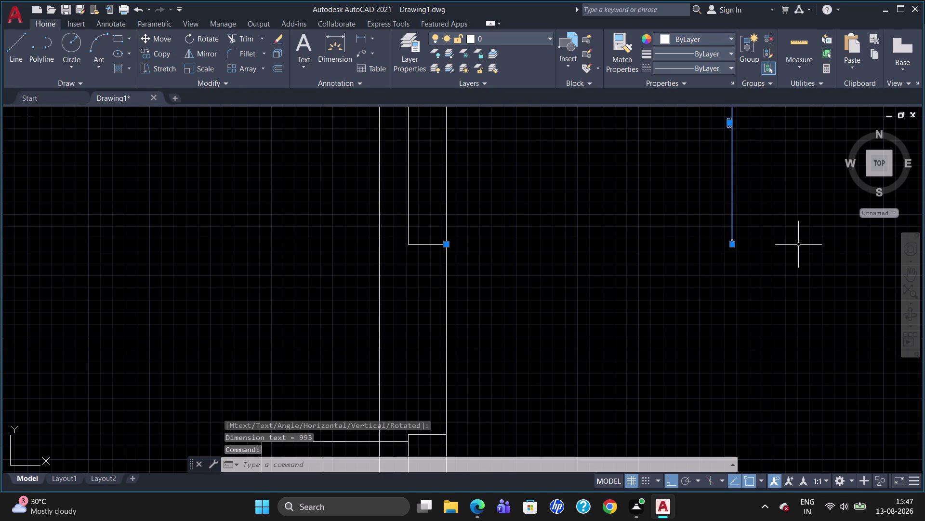
key(Delete)
scroll(down, 3)
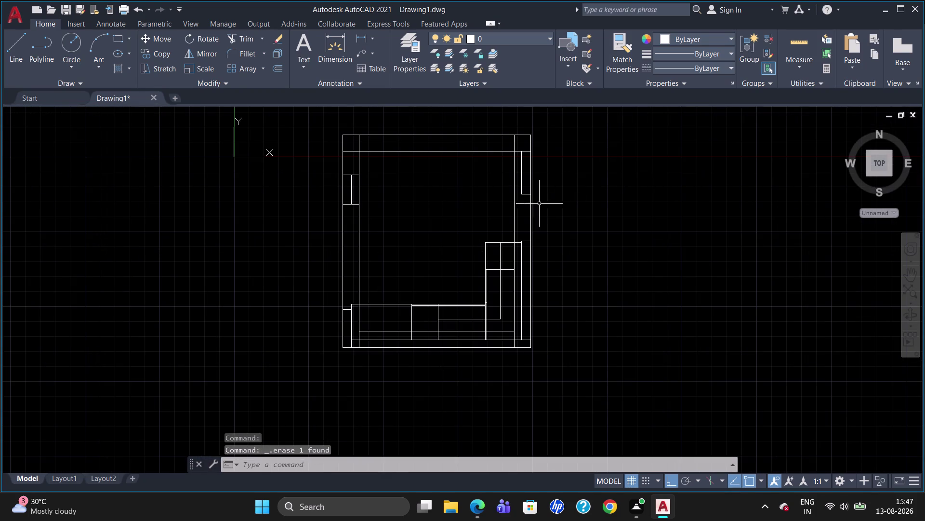
scroll(up, 3)
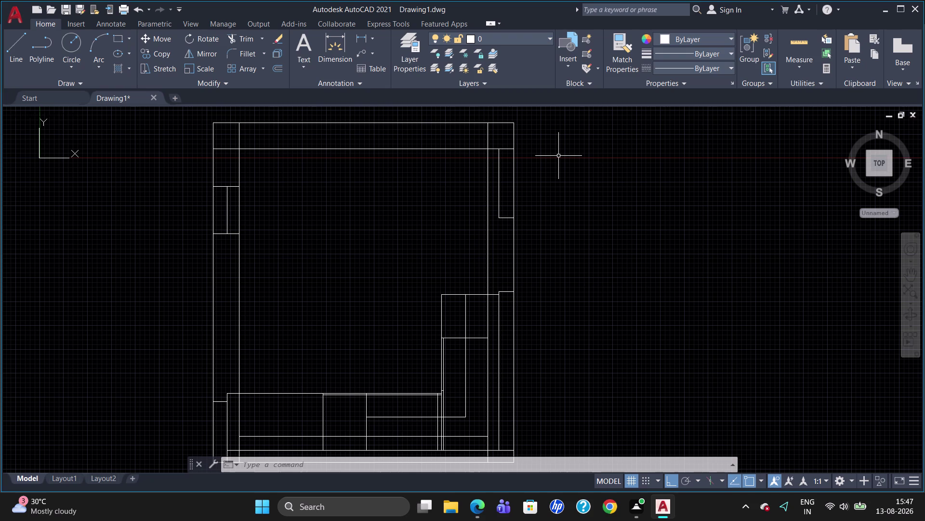
Delete the extra line at the top of the right wall.
click(469, 149)
key(Delete)
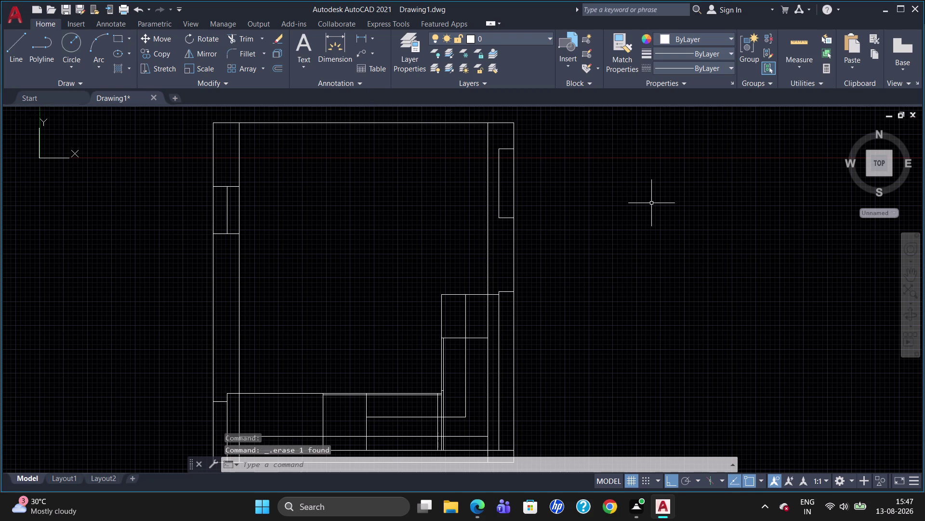
key(o)
key(Return)
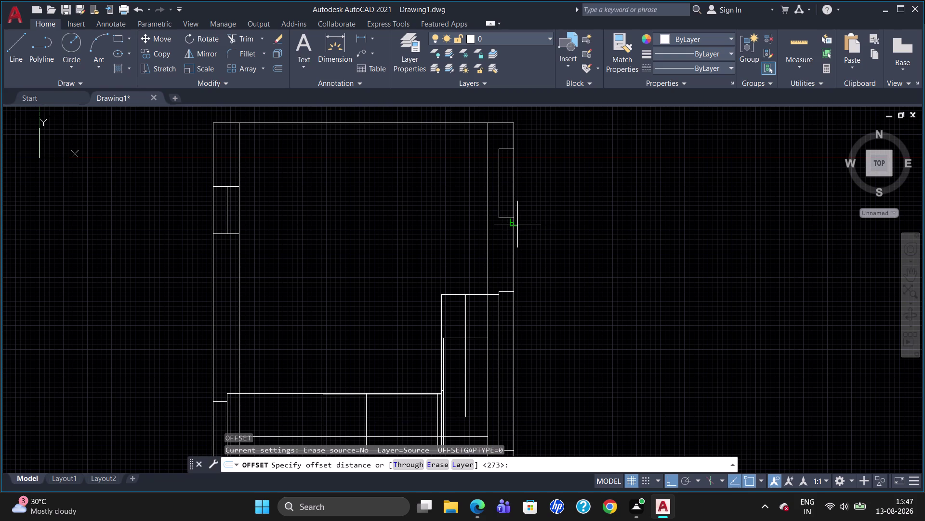
Offset a wall line by 229 units to make a parallel line near the top wall.
text(229)
key(Return)
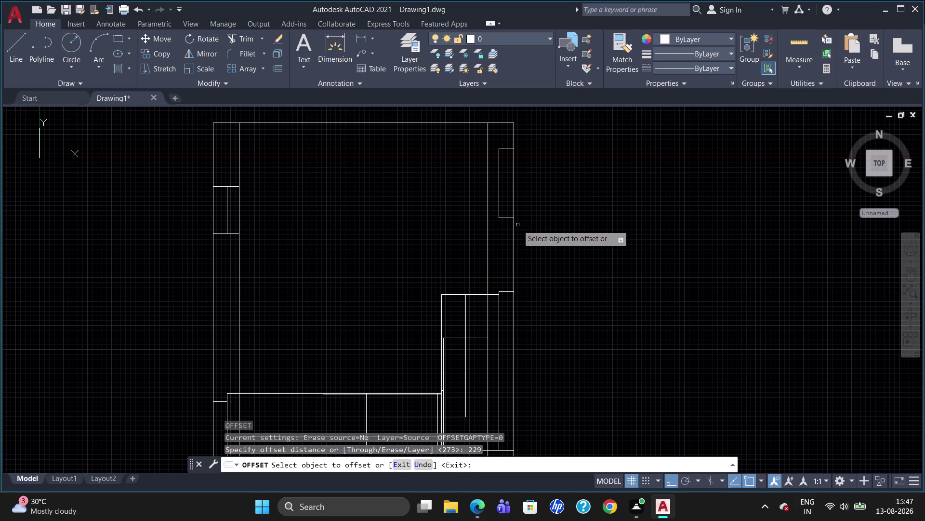
click(399, 122)
click(396, 147)
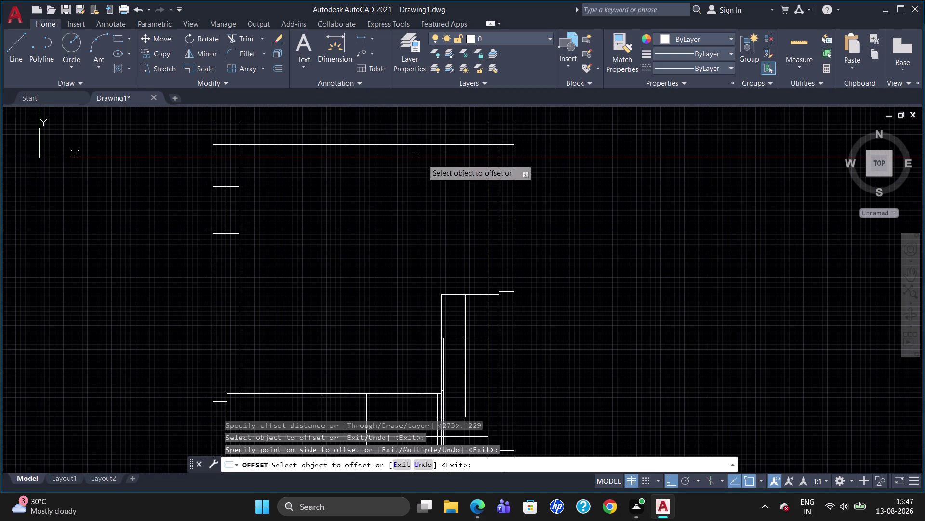
key(Escape)
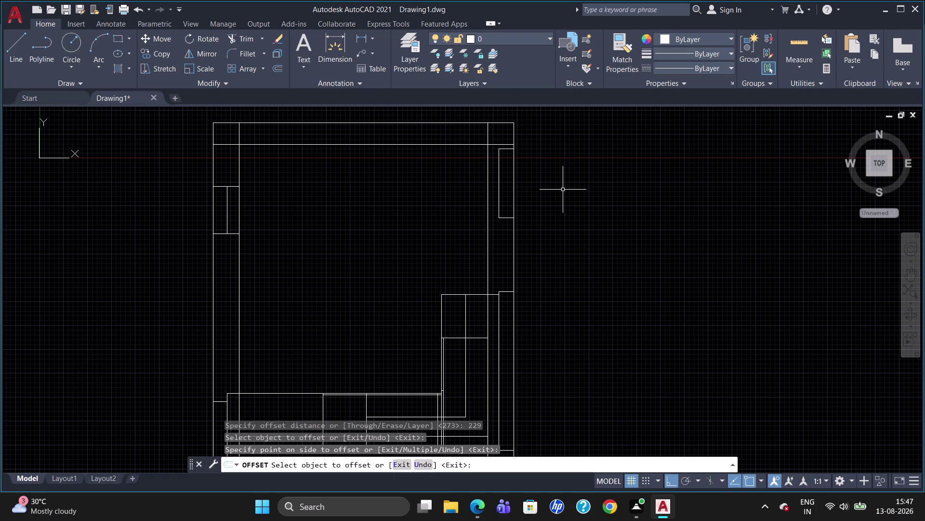
Erase the three lines of the upper right wall notch.
click(499, 166)
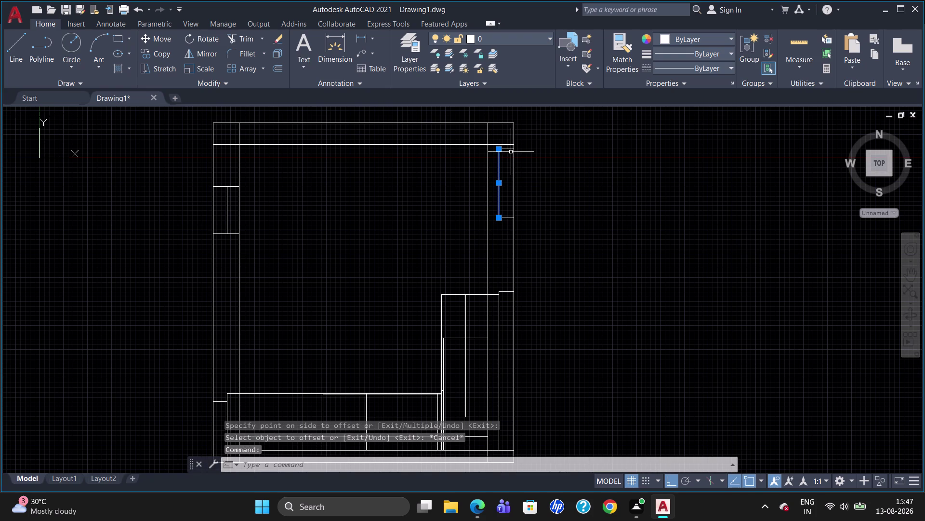
click(509, 149)
click(505, 218)
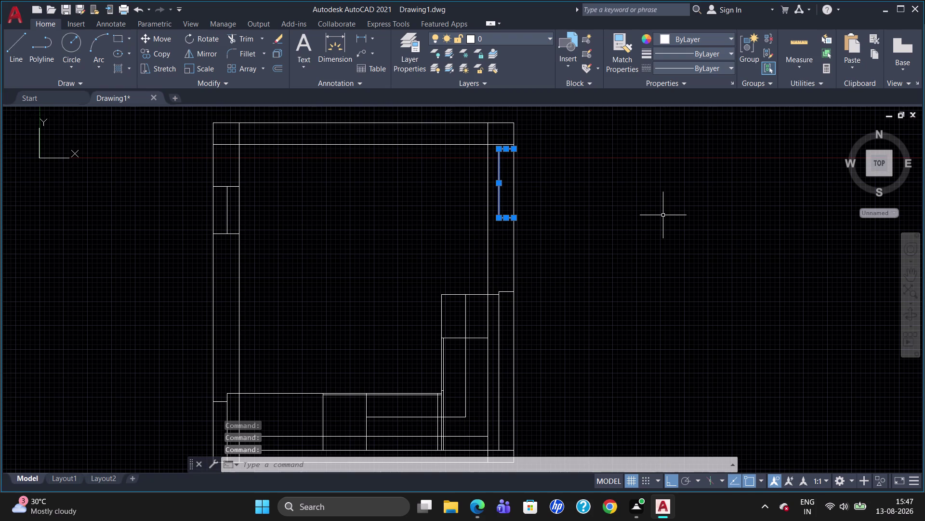
key(Delete)
key(l)
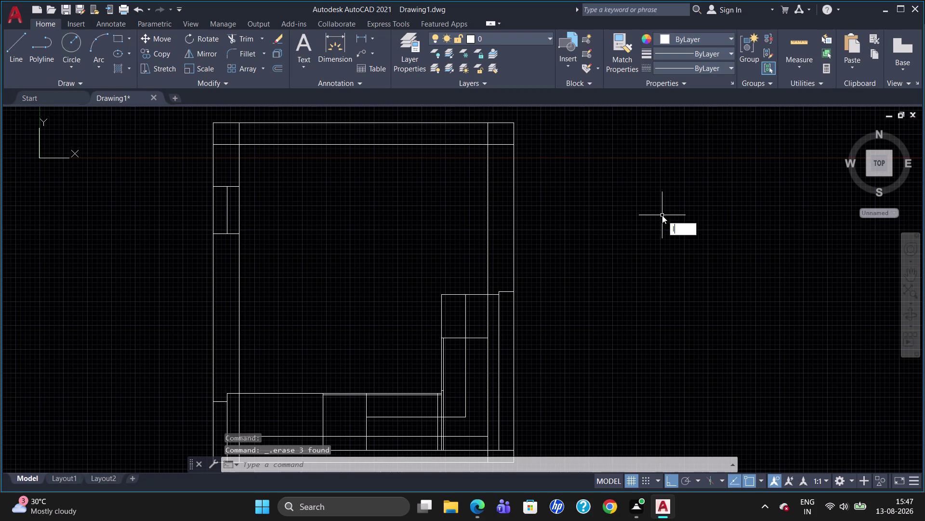
key(Return)
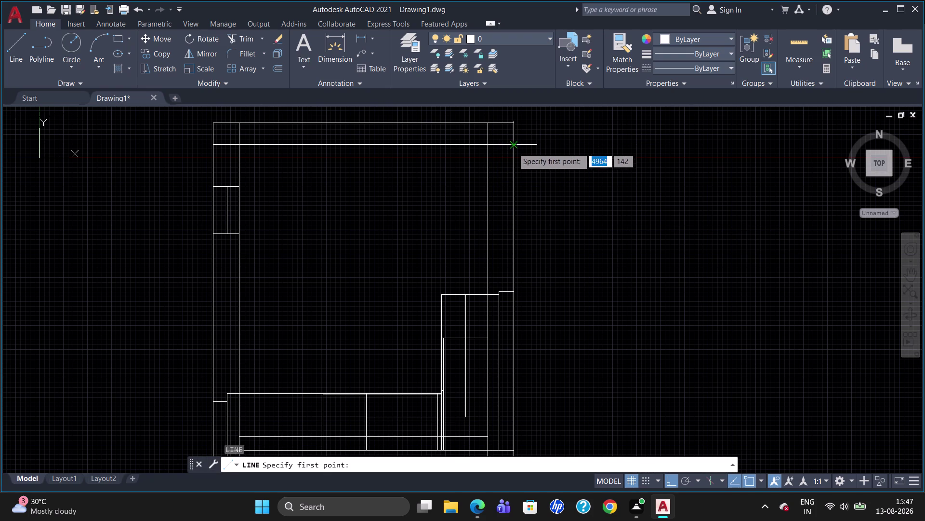
Draw a line of 155- and 720-unit legs from the inner wall top.
click(513, 148)
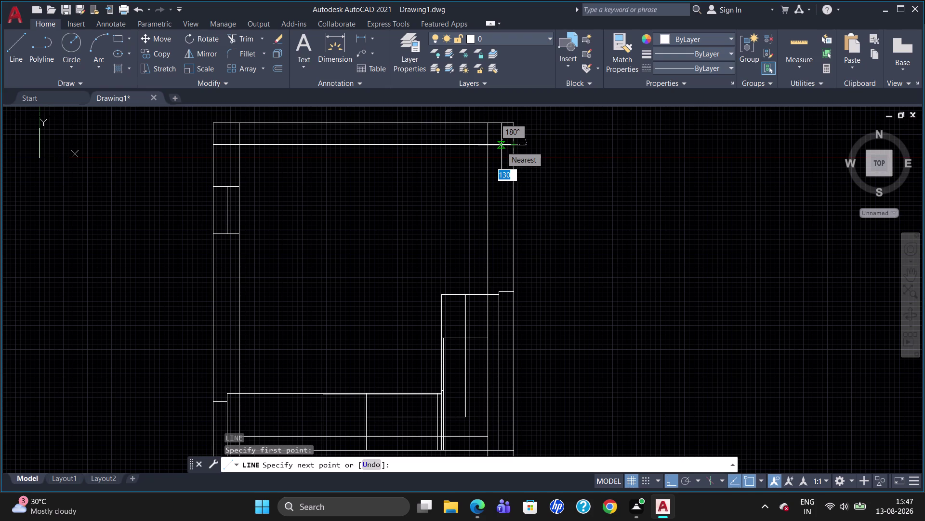
text(155)
key(Return)
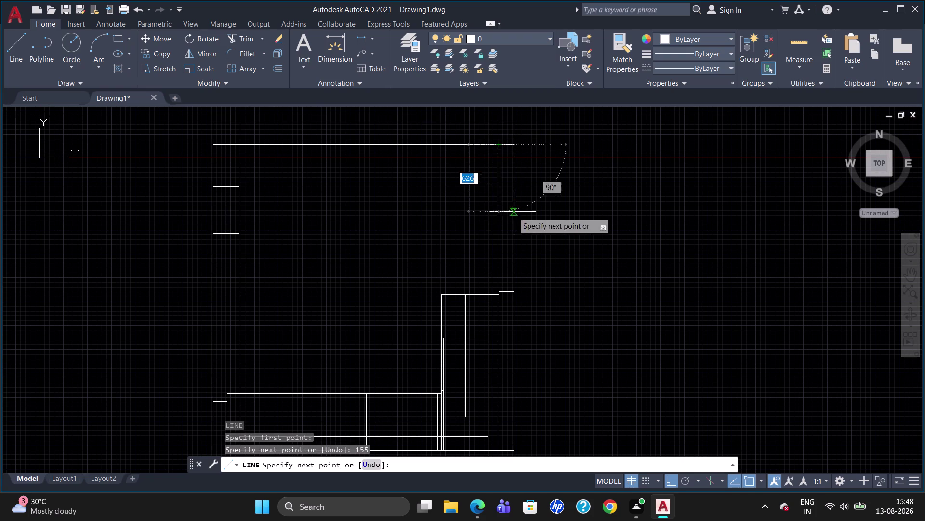
text(72)
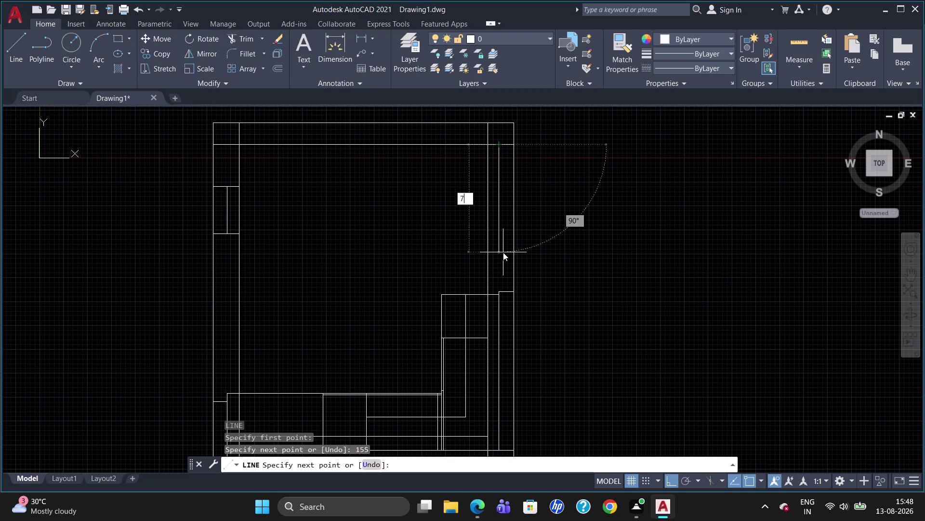
text(0)
key(Return)
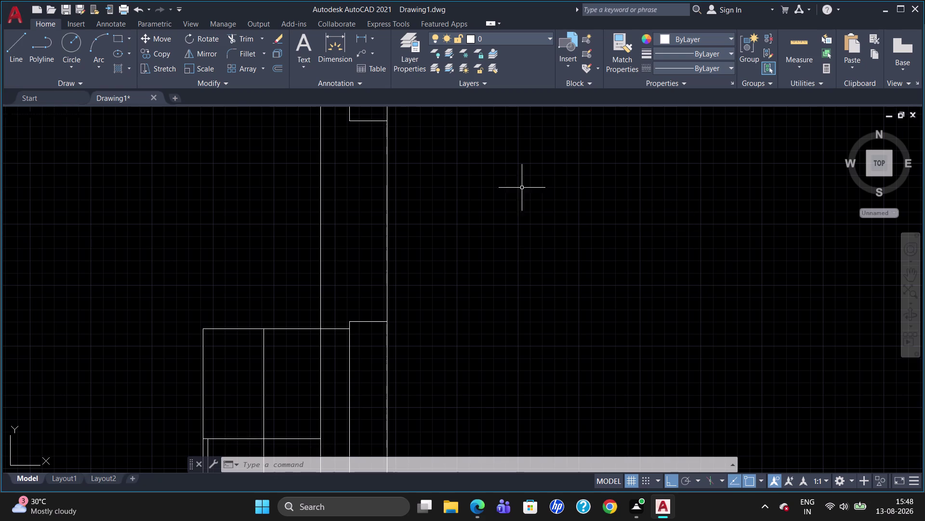
scroll(down, 3)
scroll(up, 3)
scroll(down, 3)
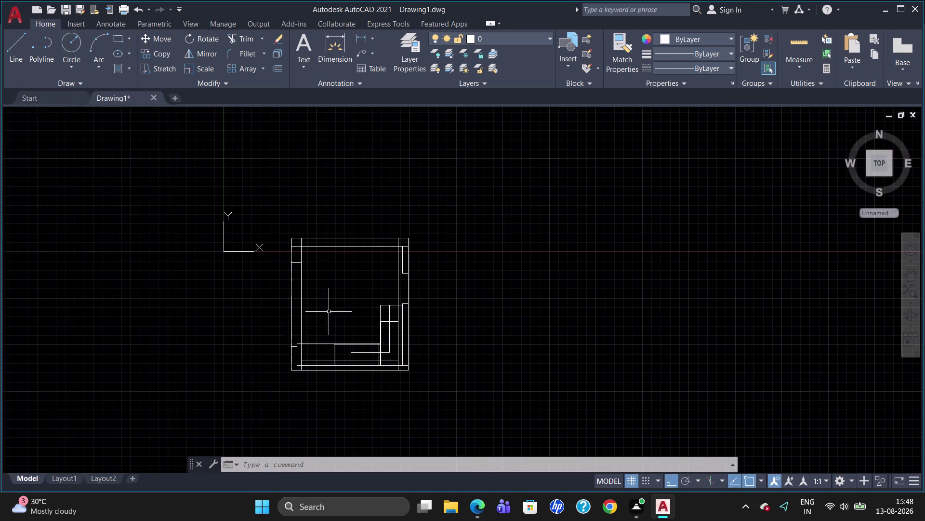
scroll(up, 3)
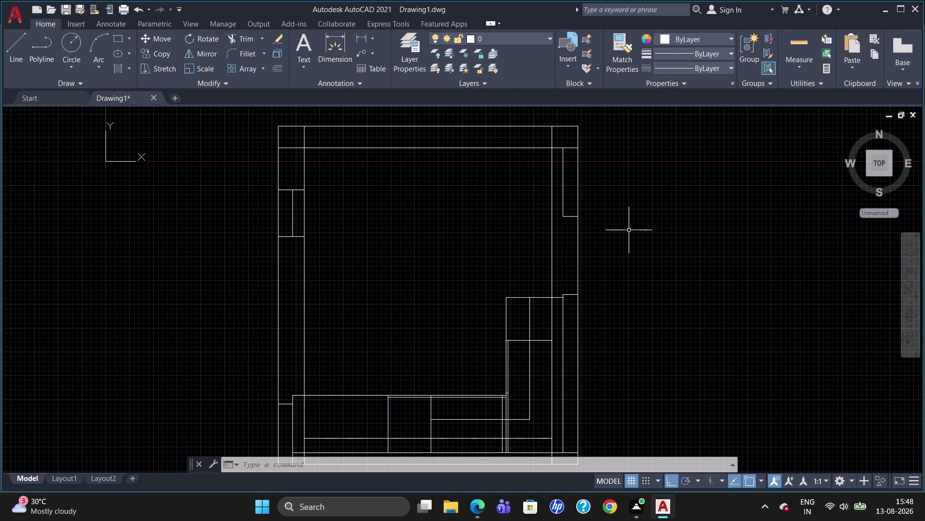
scroll(up, 3)
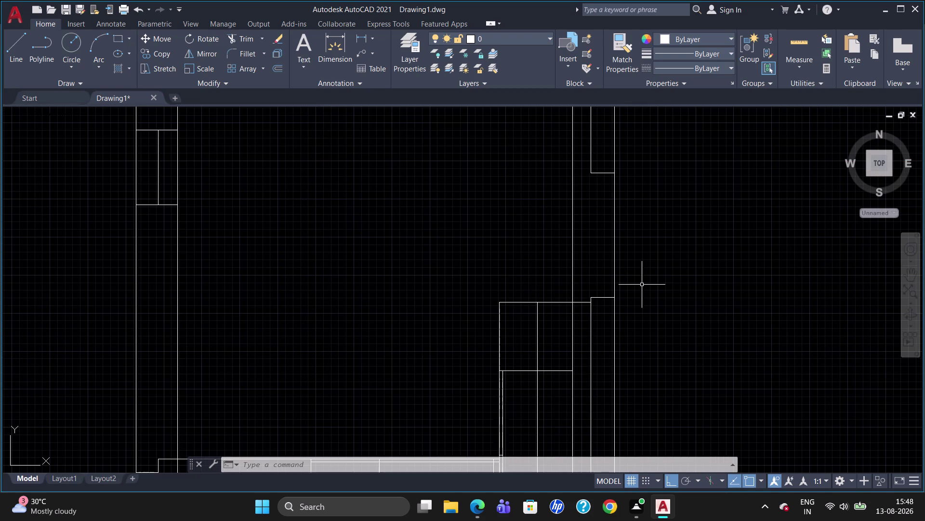
text(dli)
key(Return)
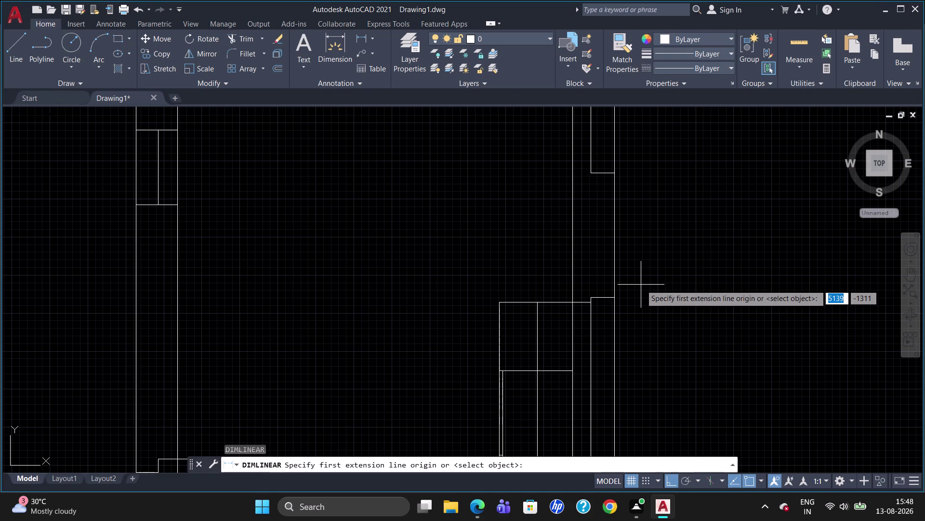
click(590, 176)
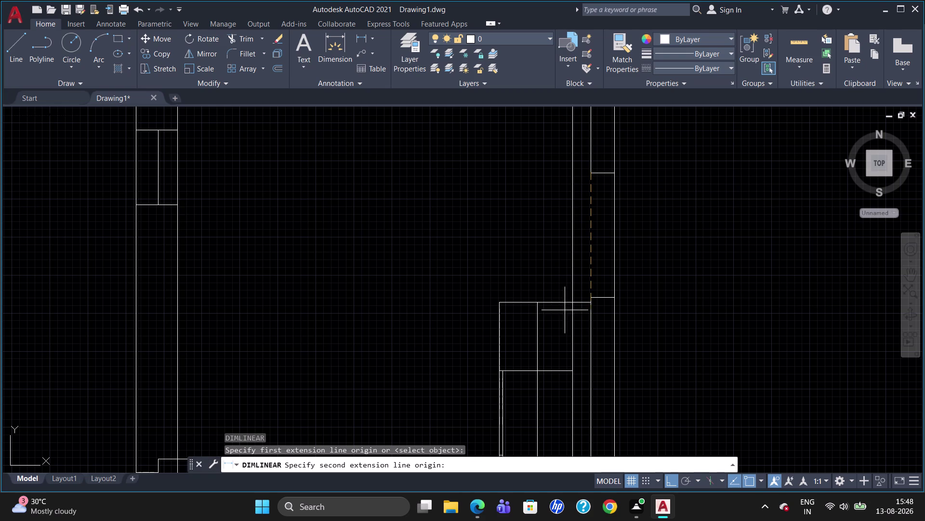
click(593, 297)
click(683, 318)
scroll(up, 3)
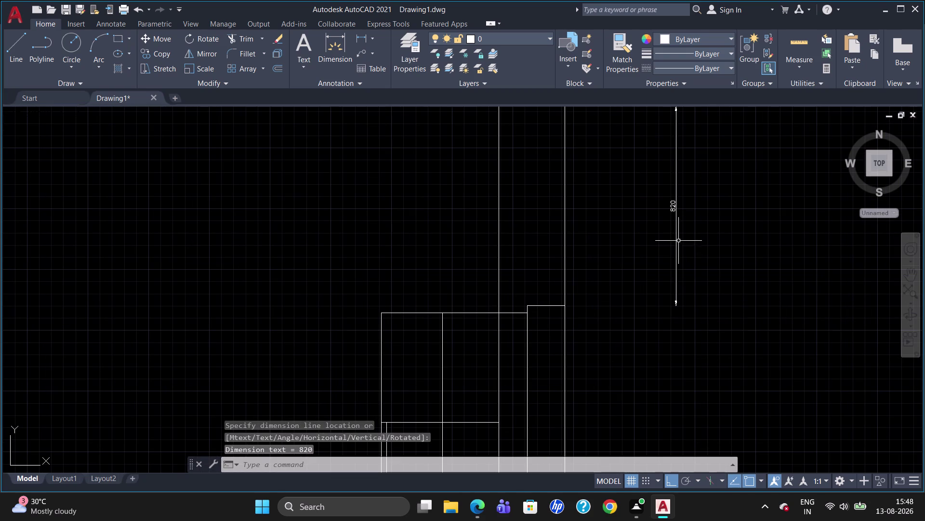
click(678, 240)
click(675, 218)
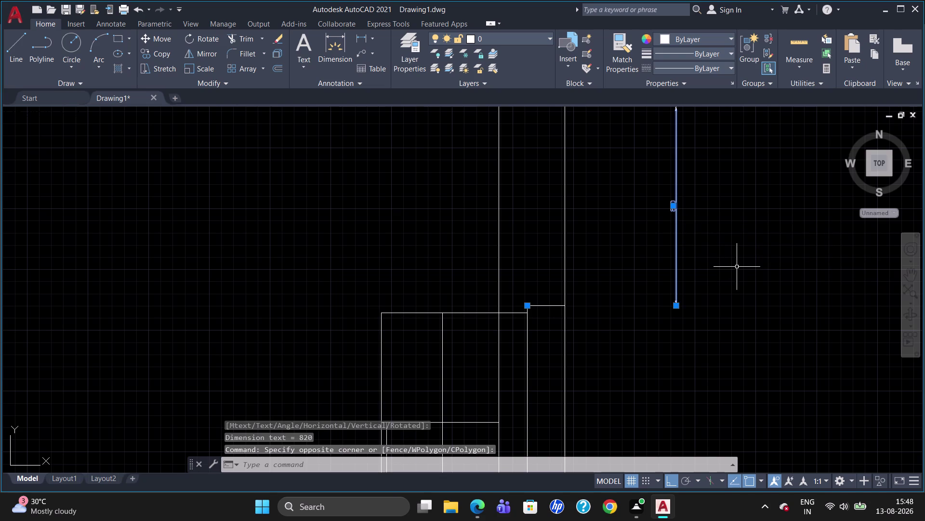
key(Delete)
scroll(down, 3)
scroll(up, 3)
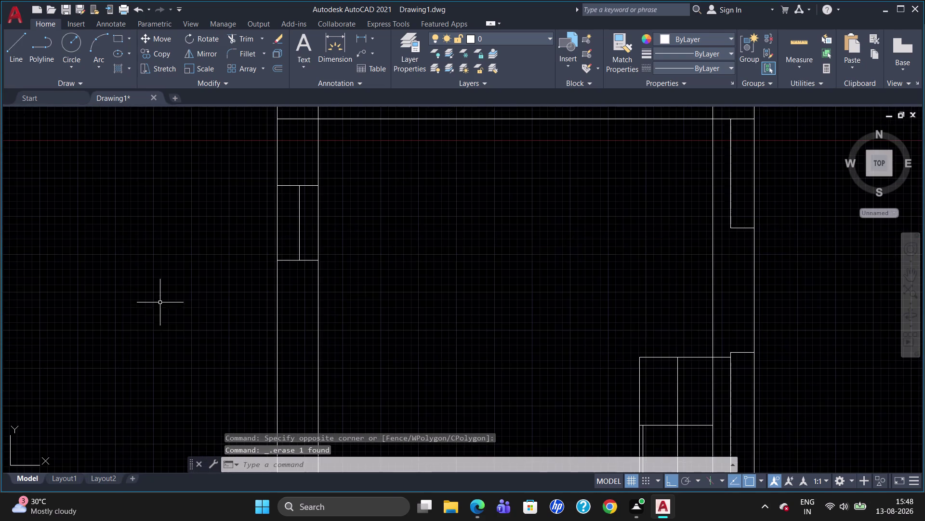
scroll(down, 3)
scroll(up, 3)
scroll(down, 3)
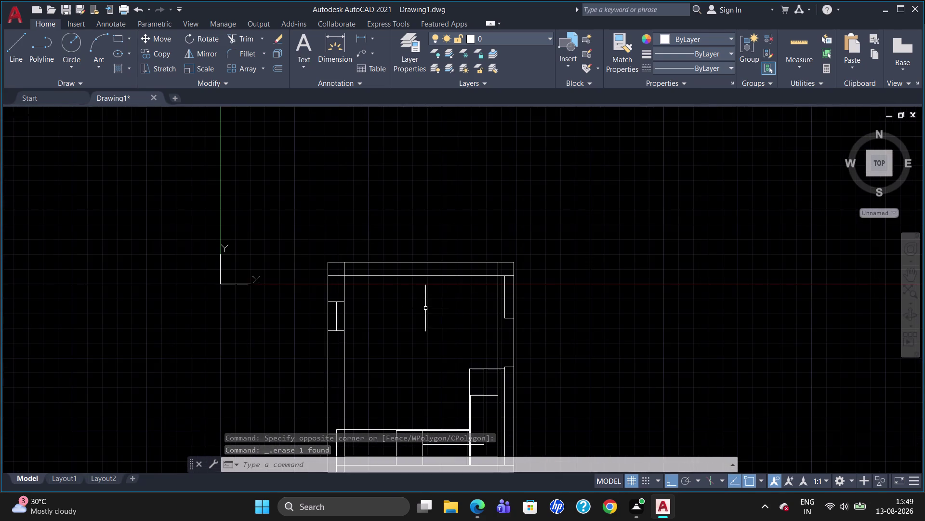
scroll(up, 3)
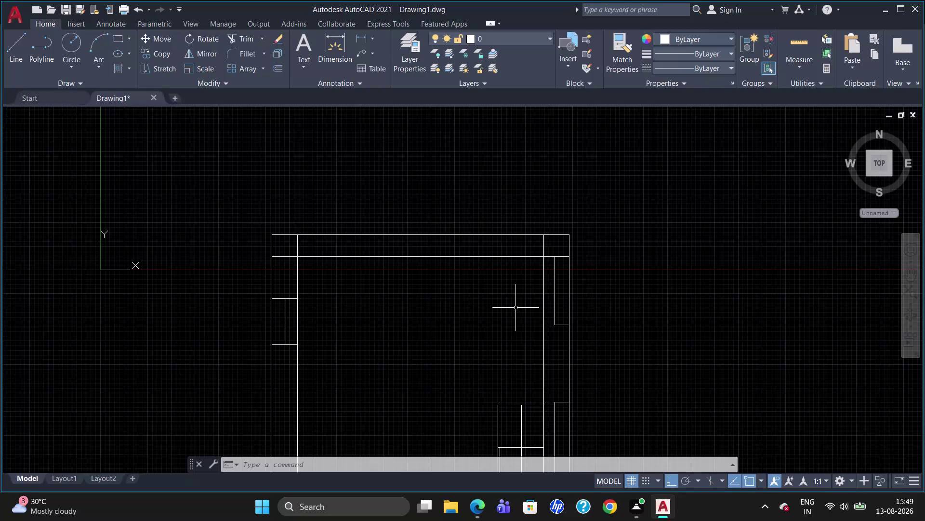
Offset the top wall's outer line 273 units inward toward the room.
key(o)
key(Return)
text(2)
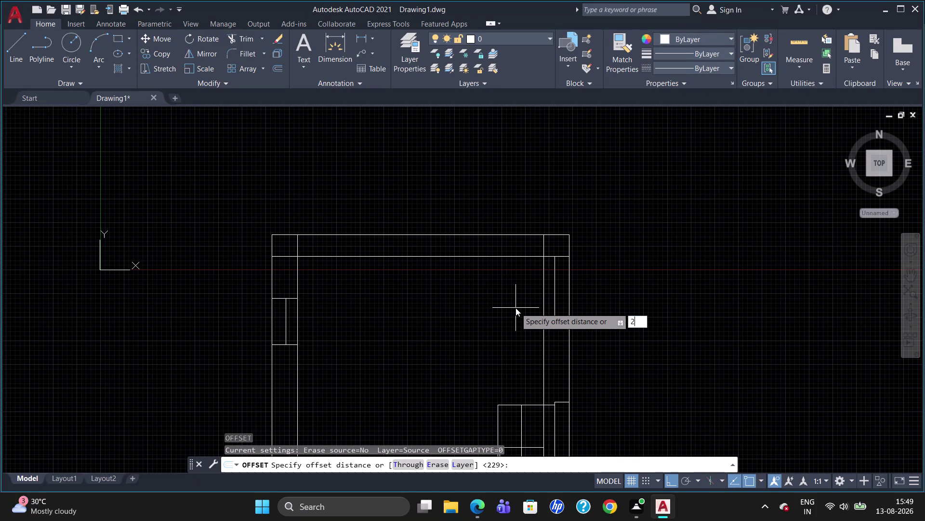
text(73)
key(Return)
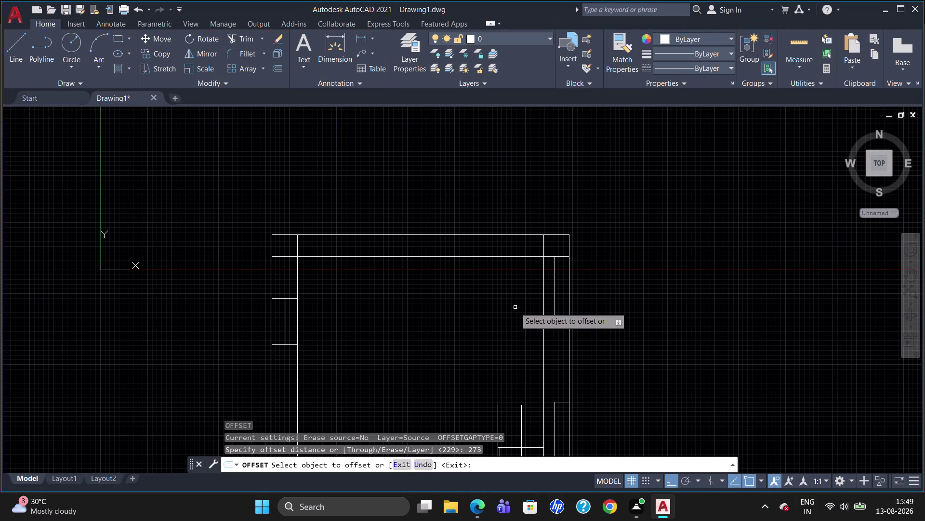
click(475, 232)
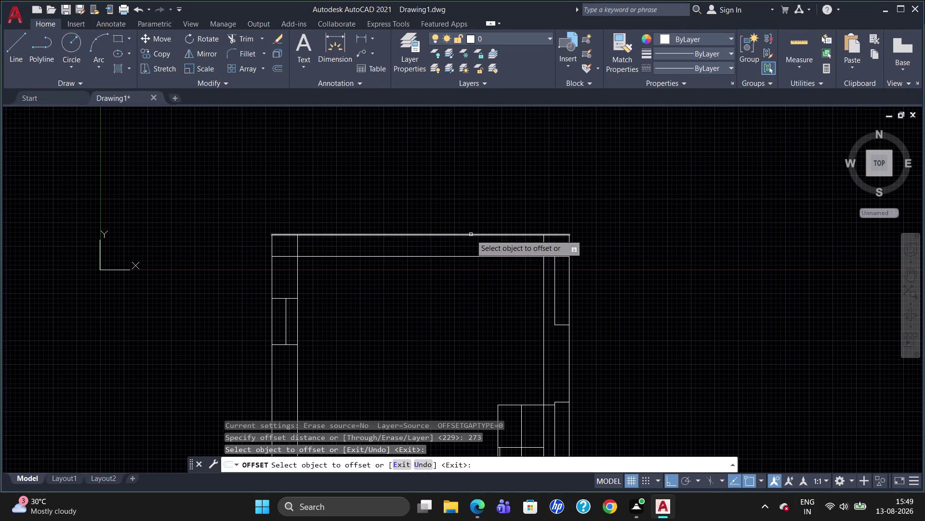
click(471, 234)
click(469, 292)
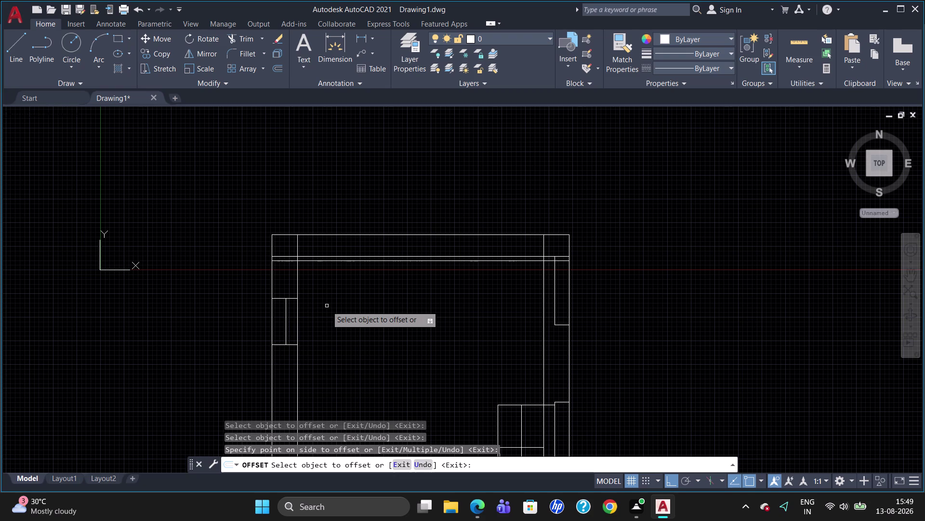
text(tr)
key(Return)
key(Return)
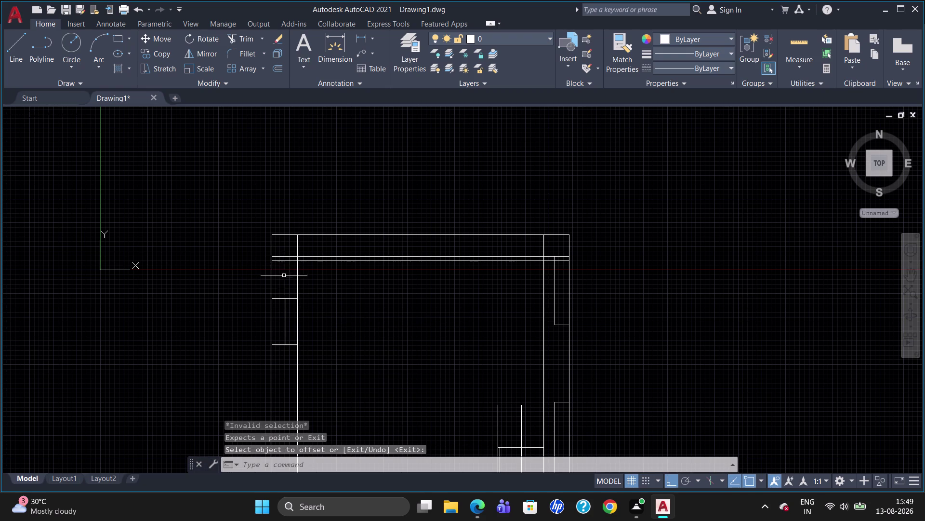
Trim the leftover line ends at the top-left corner where the new top-wall line meets the left wall.
key(Escape)
text(tr)
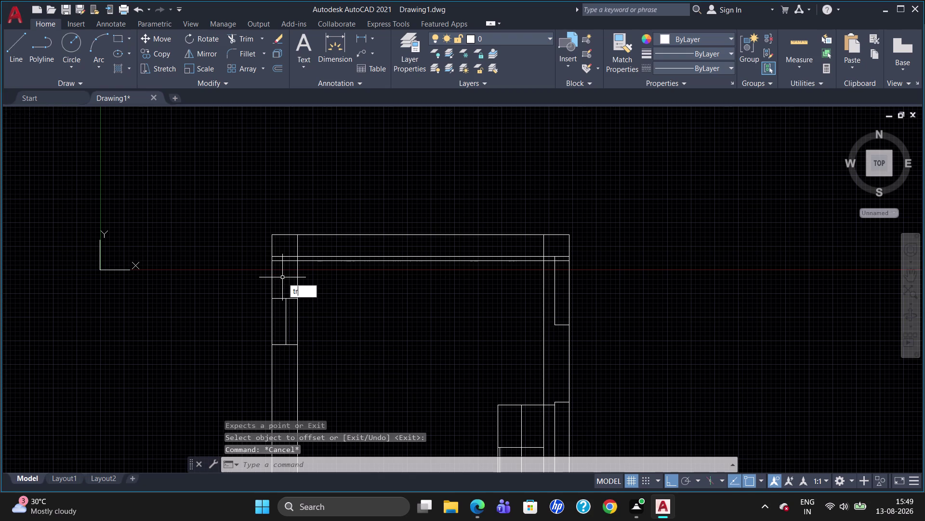
key(Return)
key(Return)
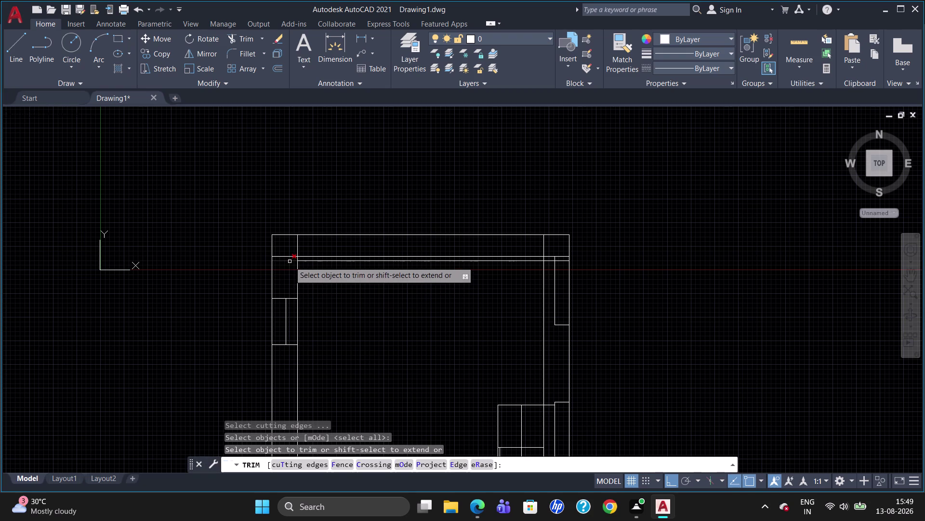
click(290, 261)
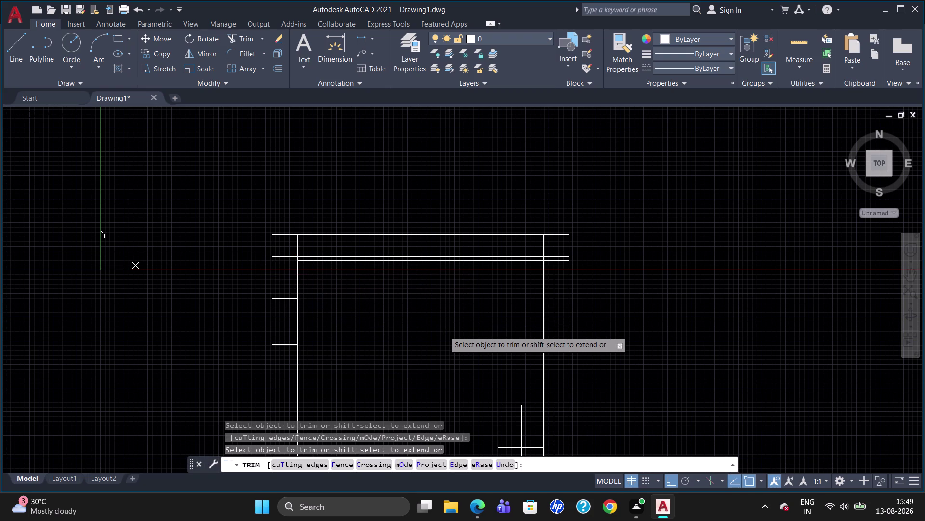
click(550, 261)
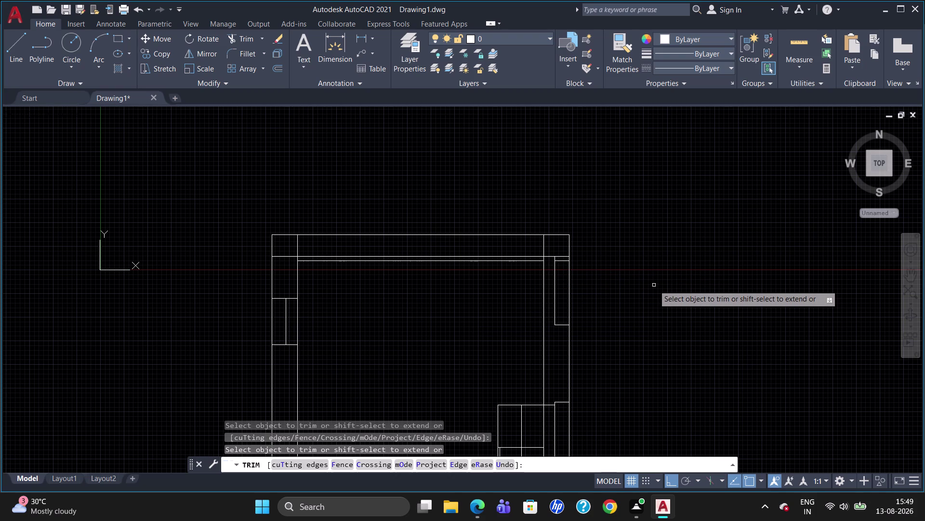
key(Escape)
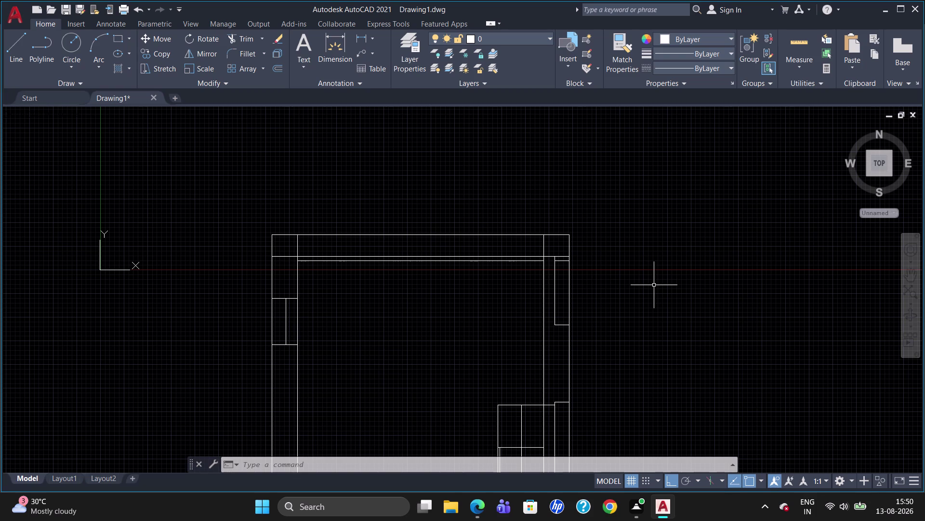
Start a 40-unit line at the top wall's right corner, cancel it, and delete a short leftover segment.
key(l)
key(Return)
click(544, 255)
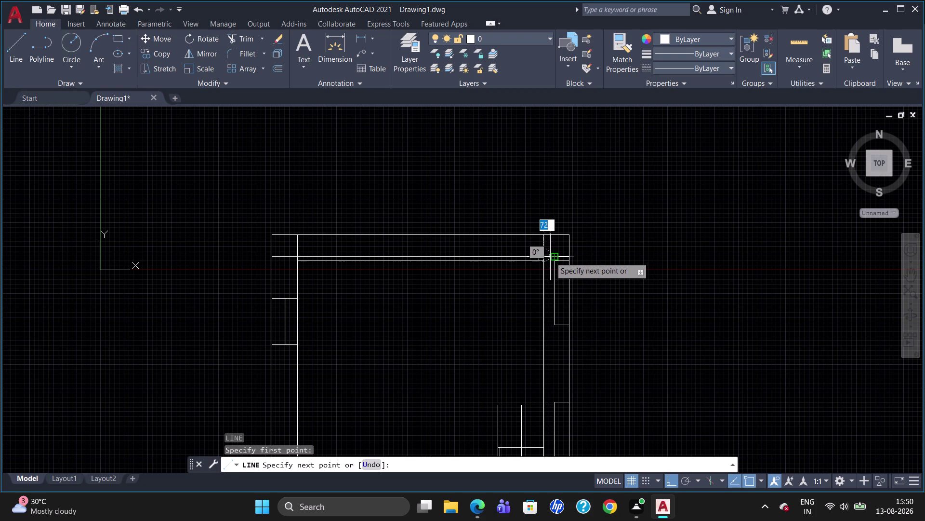
text(40)
key(Return)
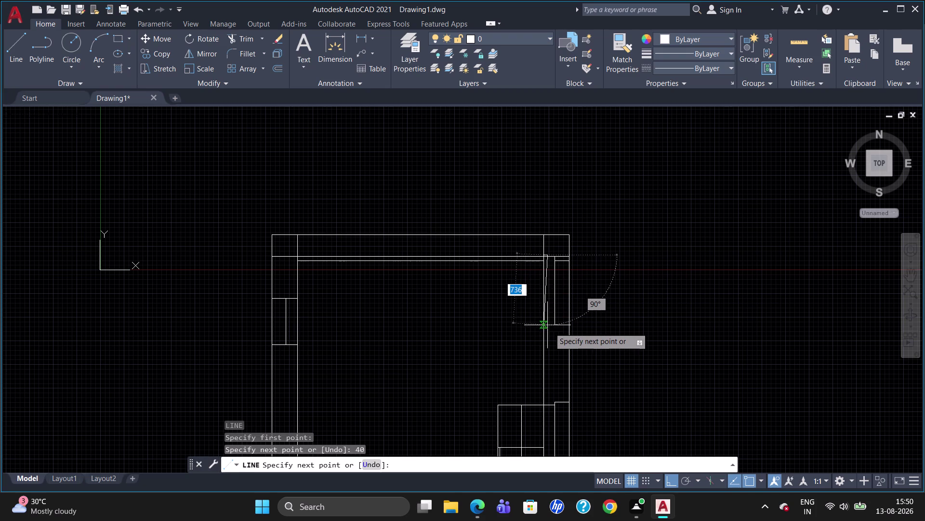
key(Escape)
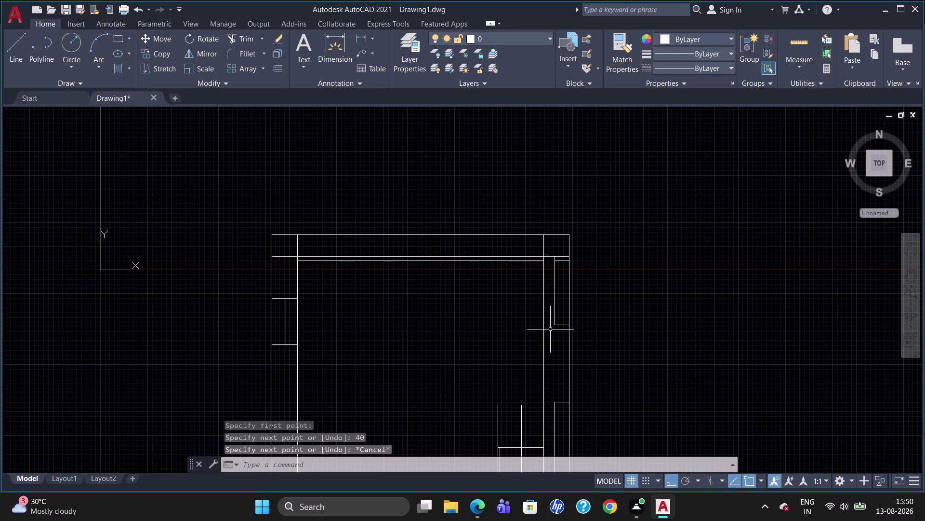
scroll(up, 3)
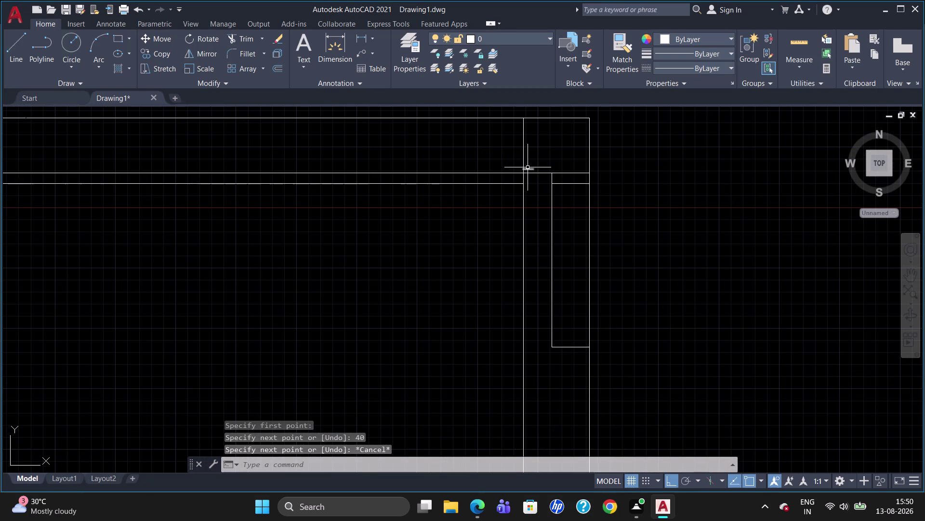
click(531, 165)
click(531, 168)
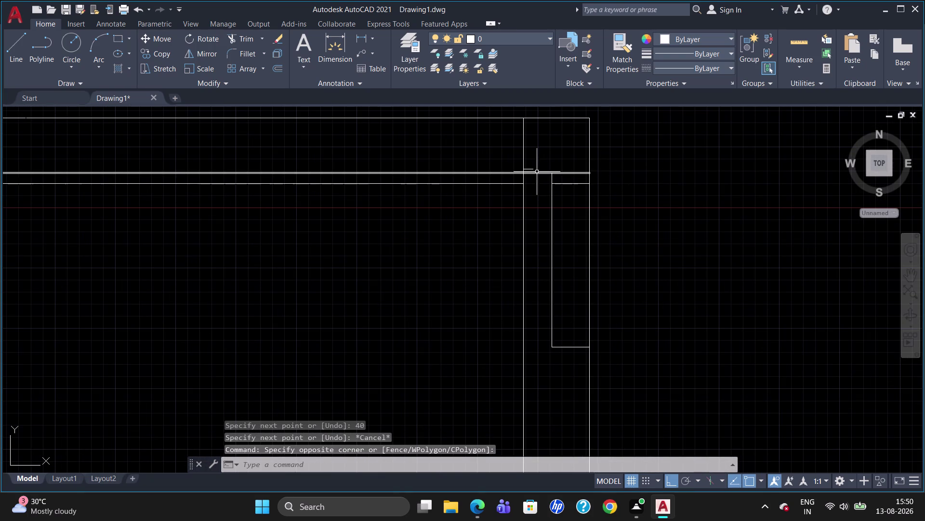
click(533, 168)
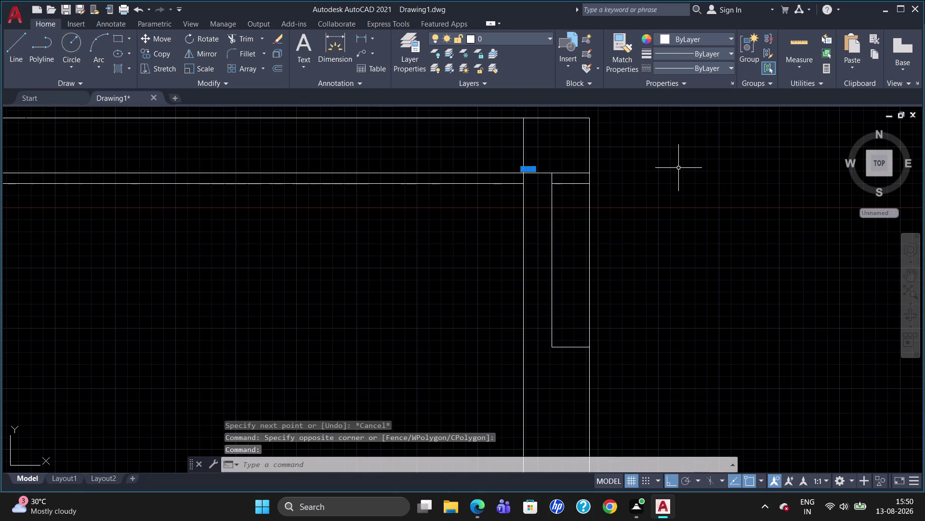
key(Delete)
Draw a 40-unit step, then a 600-unit downward line, from the top wall line.
key(l)
key(Return)
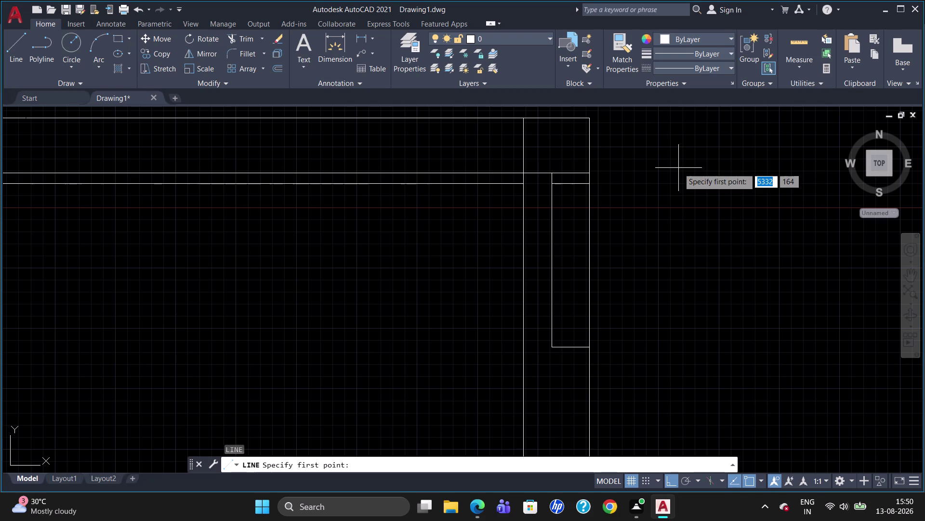
click(524, 174)
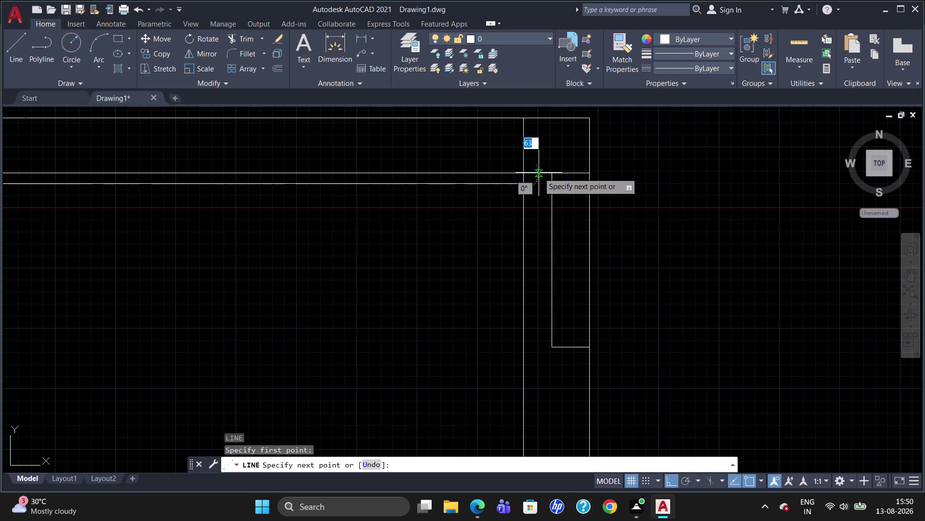
text(40)
key(Return)
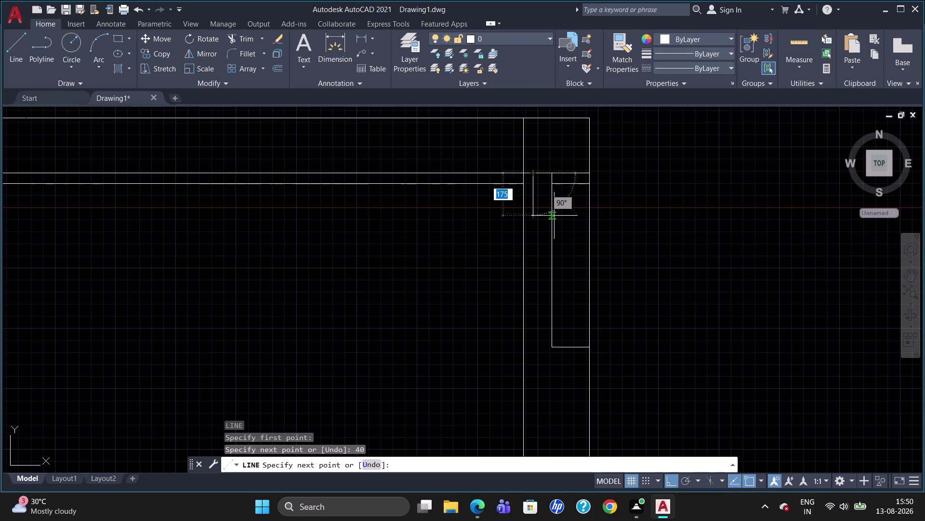
text(600)
key(Return)
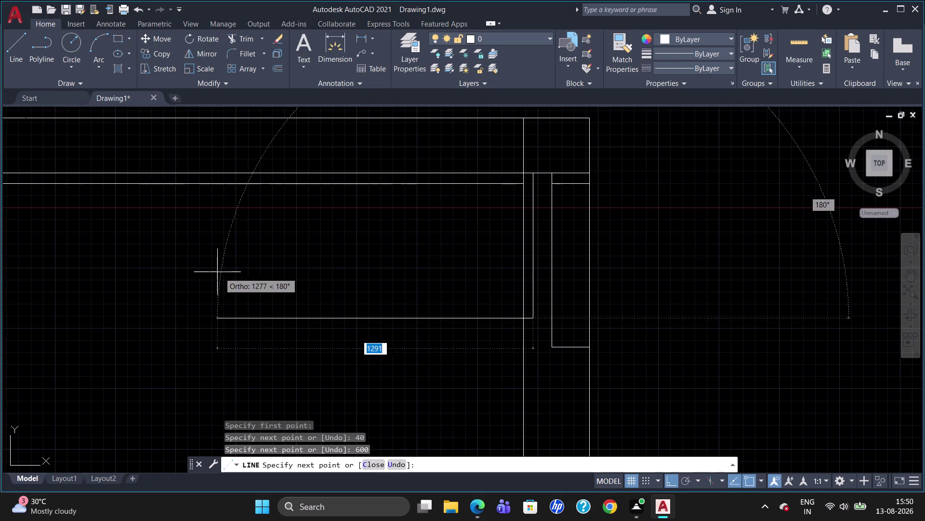
scroll(down, 3)
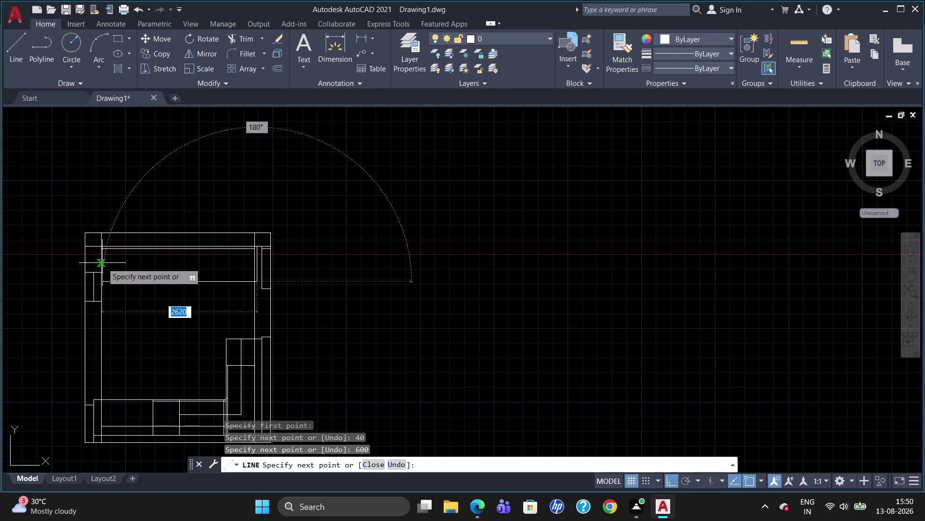
click(101, 262)
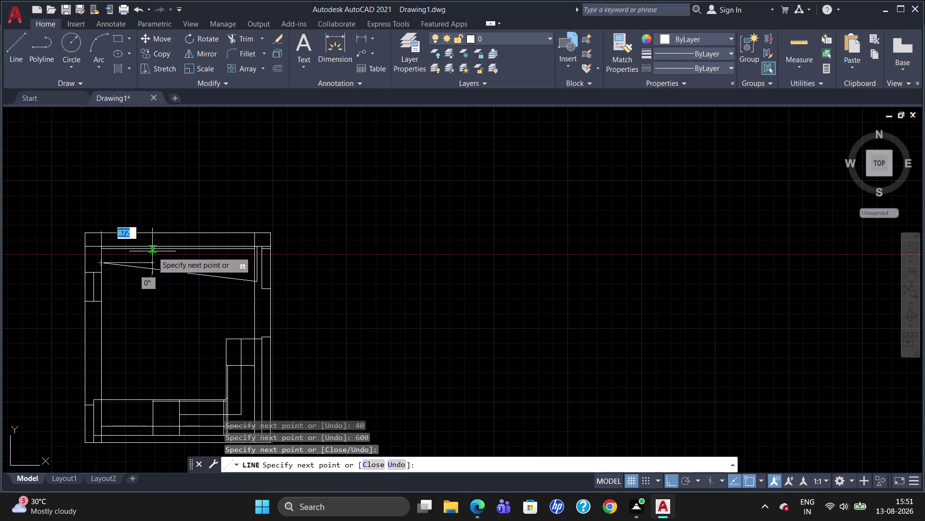
key(Escape)
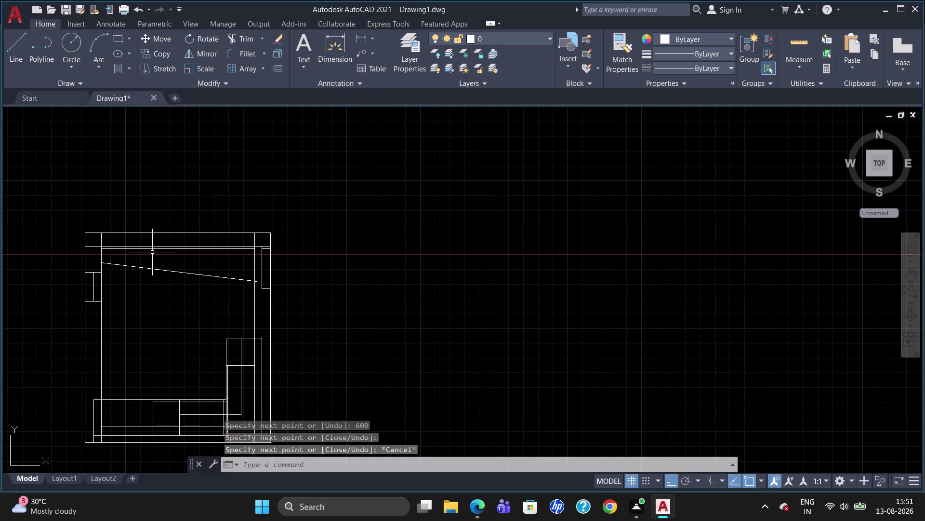
Erase the stray diagonal line near the left wall.
click(147, 266)
click(149, 270)
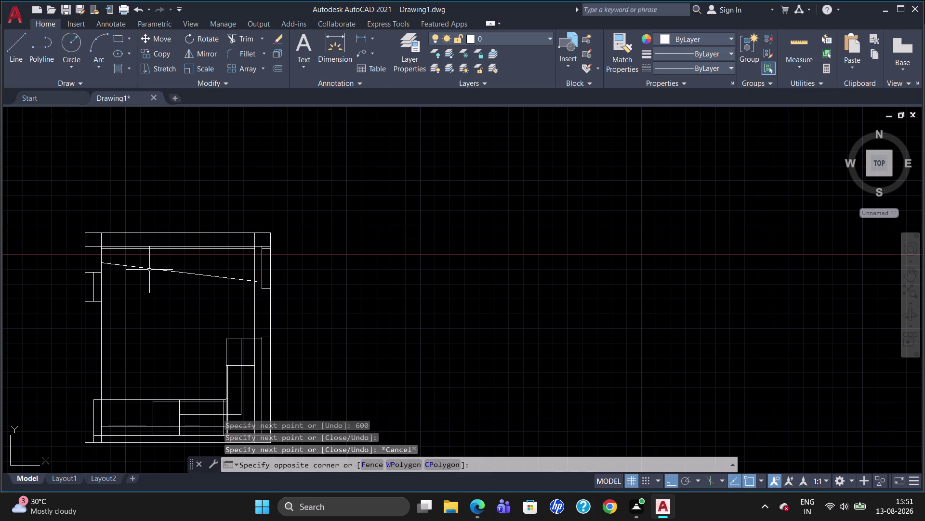
click(152, 267)
key(Delete)
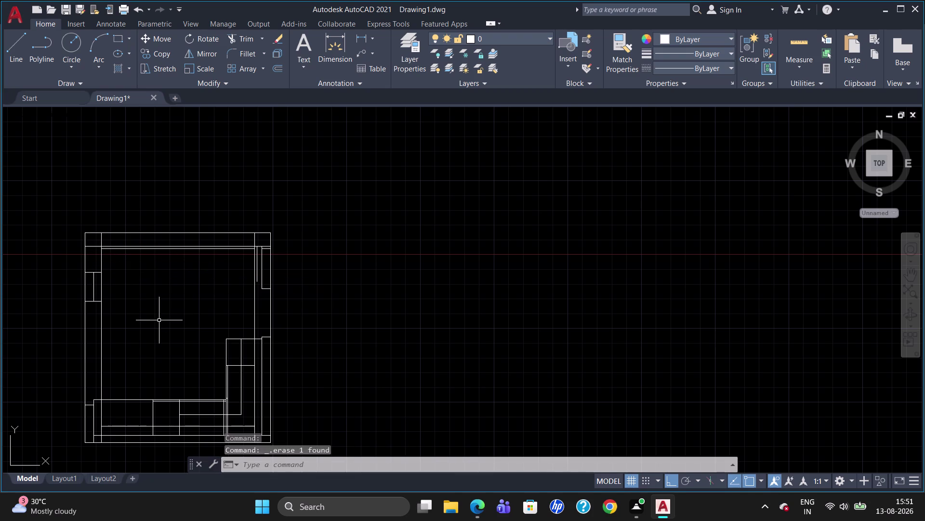
scroll(up, 3)
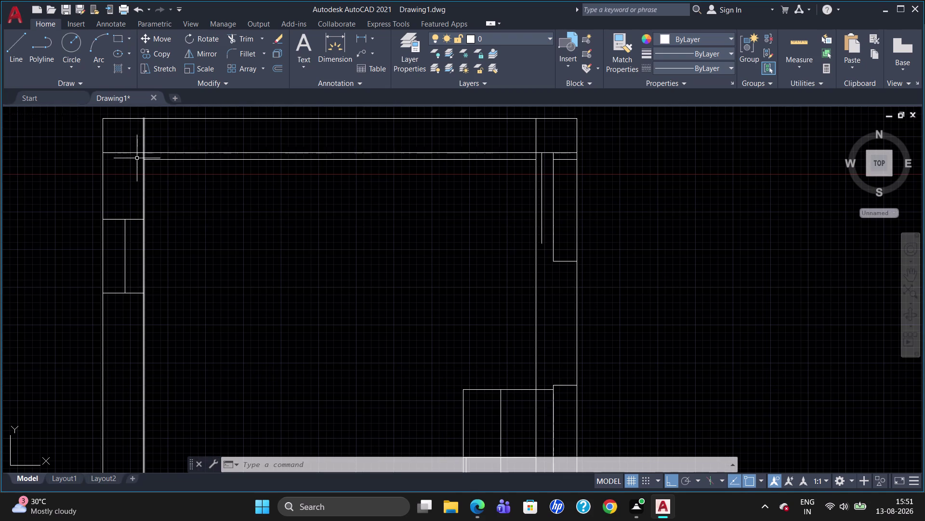
Draw a 40-unit step, then a 600-unit downward line, from the top-left inner wall corner.
key(l)
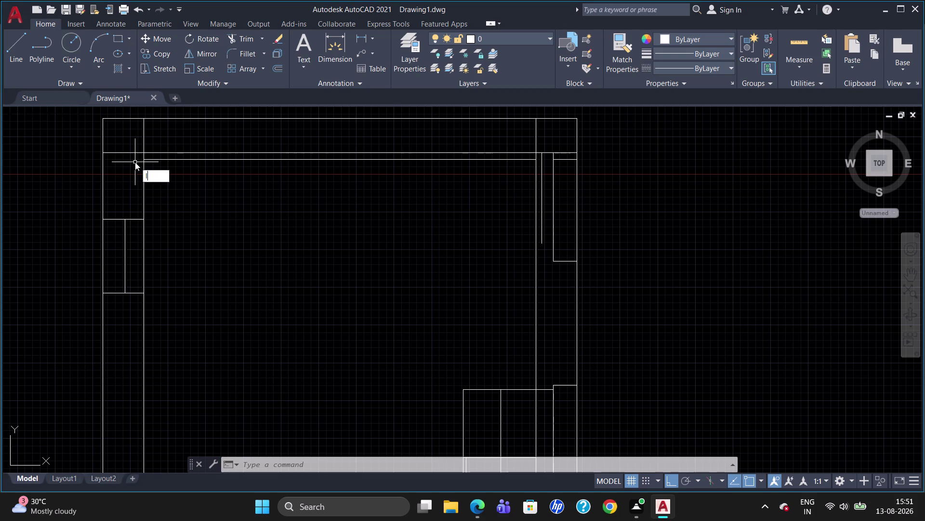
key(Return)
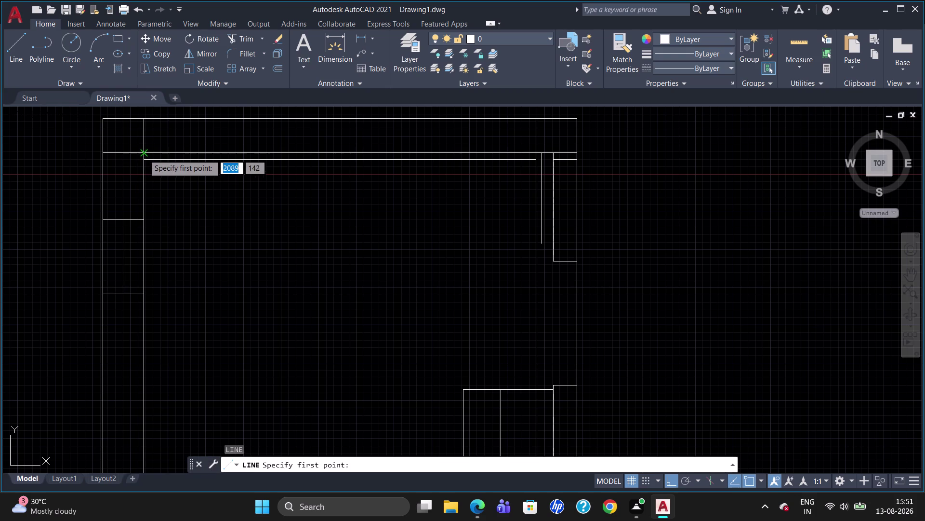
click(145, 154)
text(4)
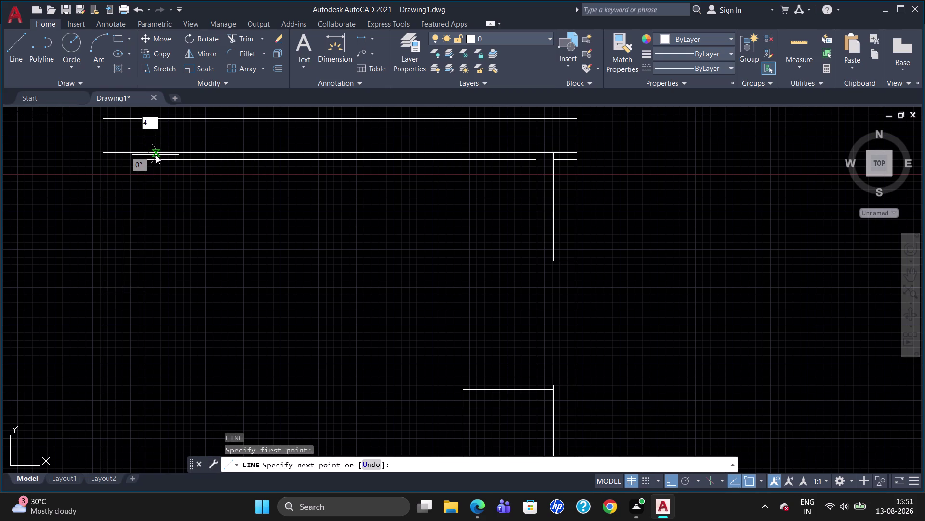
text(0)
key(Return)
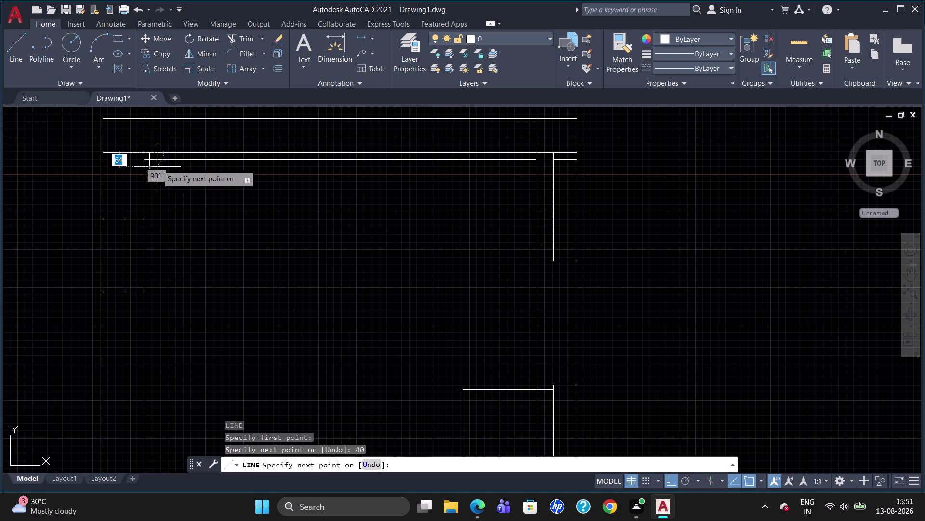
key(6)
text(0)
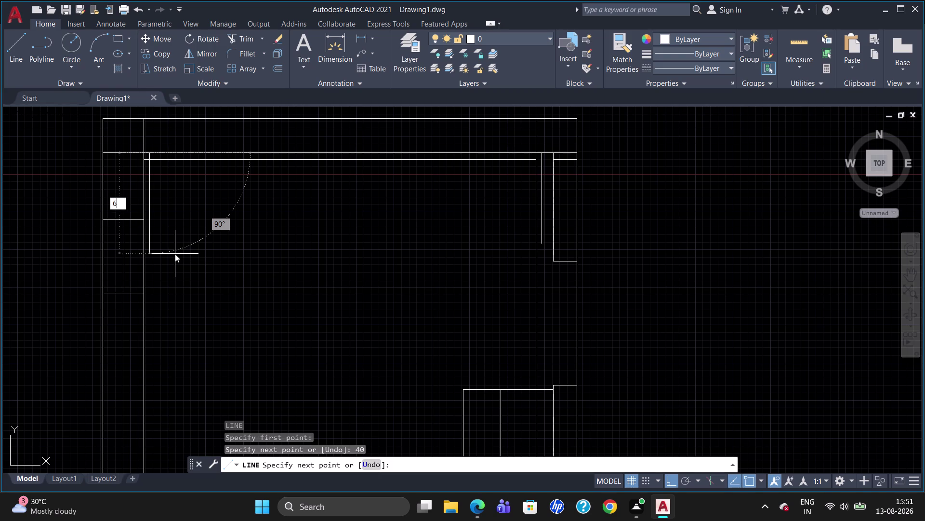
text(0)
key(Return)
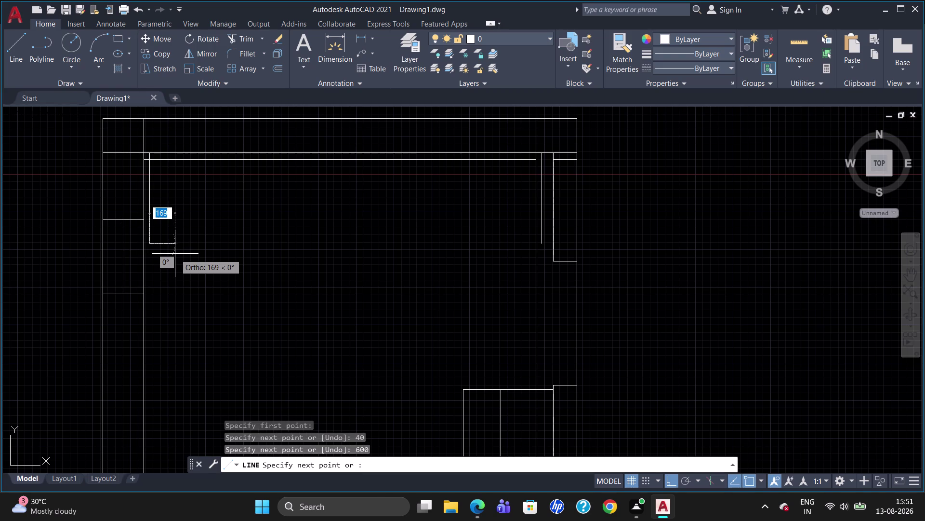
key(Escape)
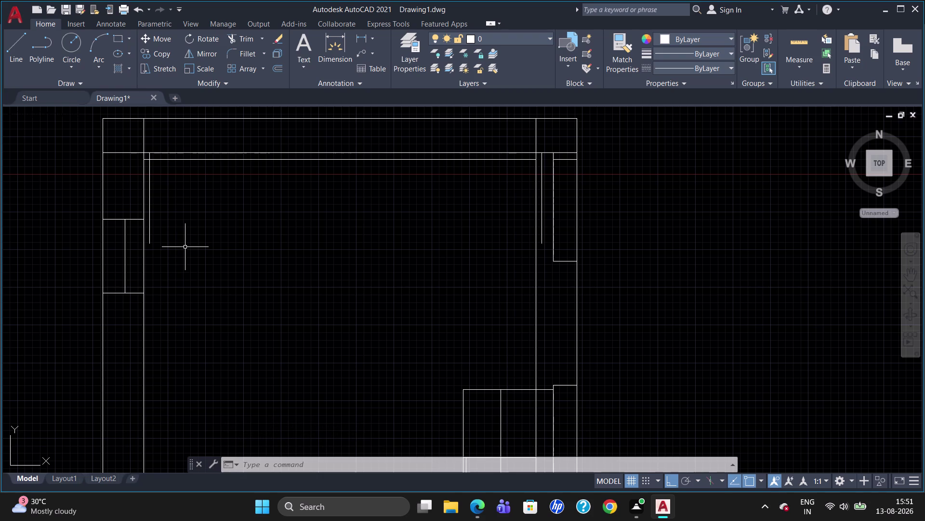
Draw the 2602-unit counter front line joining the ends of the two 600-unit lines.
key(l)
key(Return)
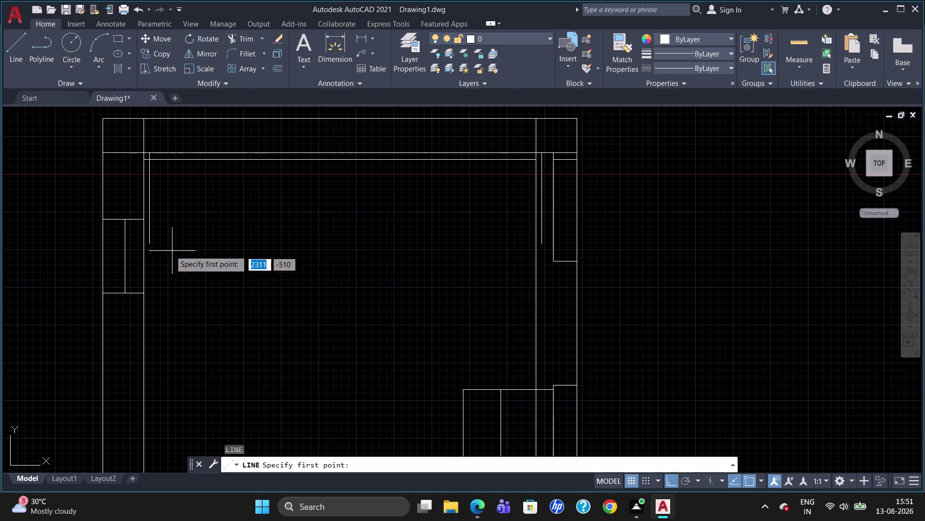
click(151, 243)
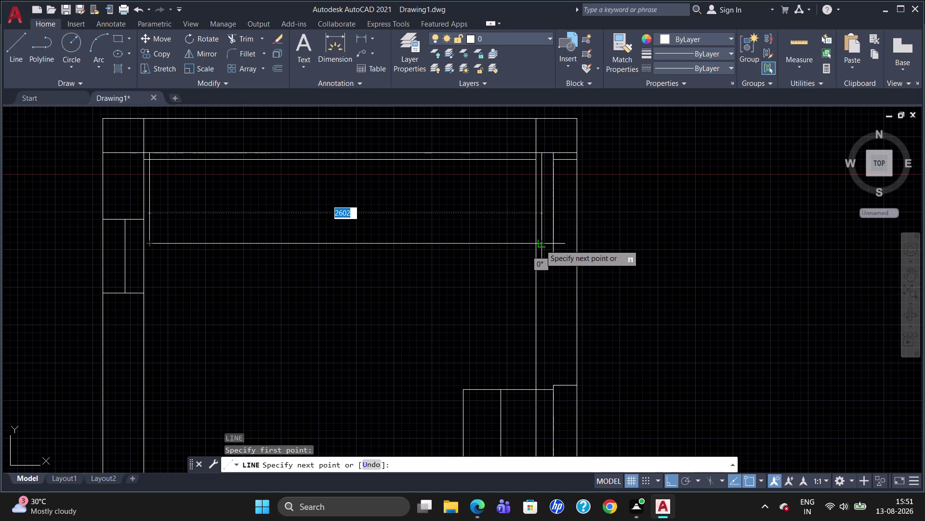
click(541, 244)
key(Escape)
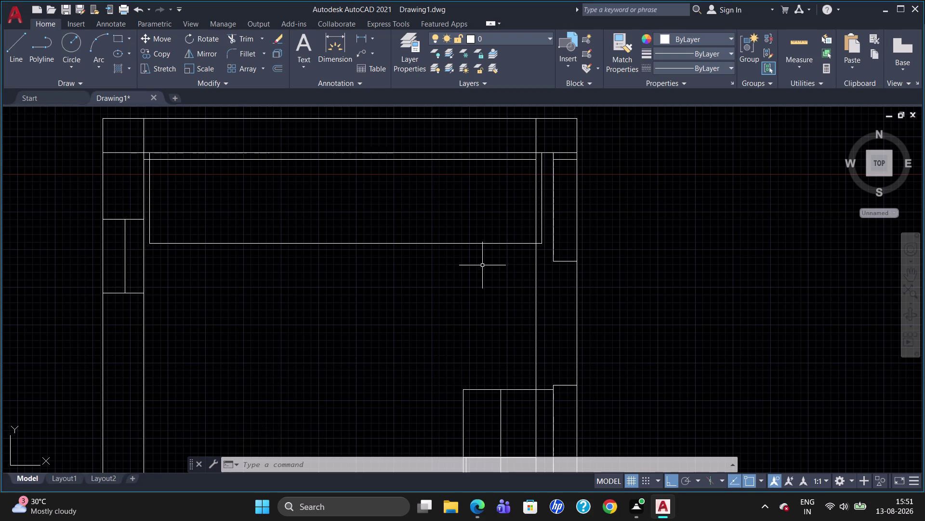
Offset the cabinet's bottom edge 20 units downward.
key(o)
key(Return)
text(2)
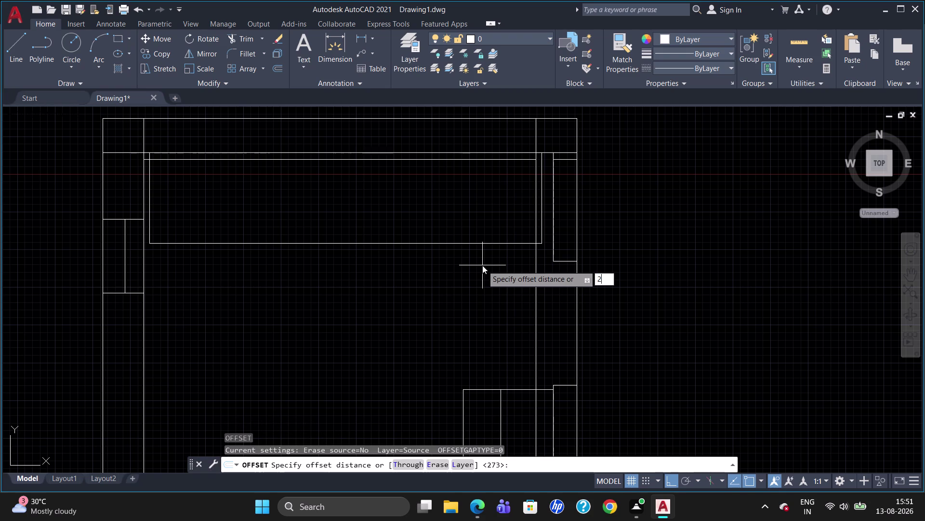
text(0)
key(Return)
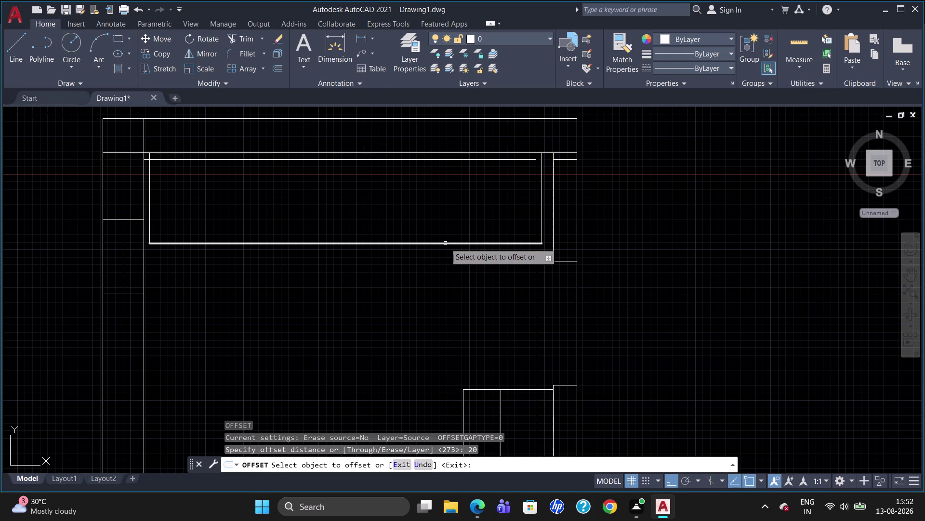
click(446, 242)
click(448, 258)
key(Escape)
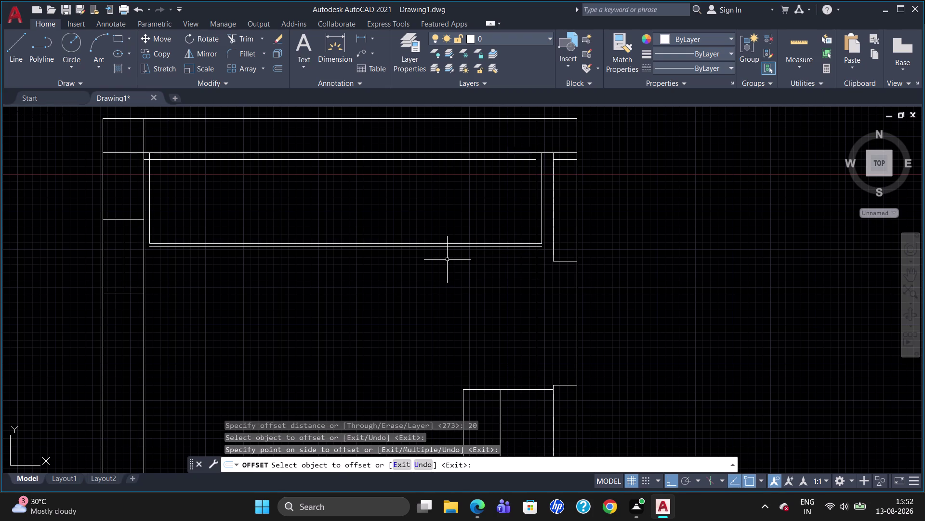
key(l)
key(Return)
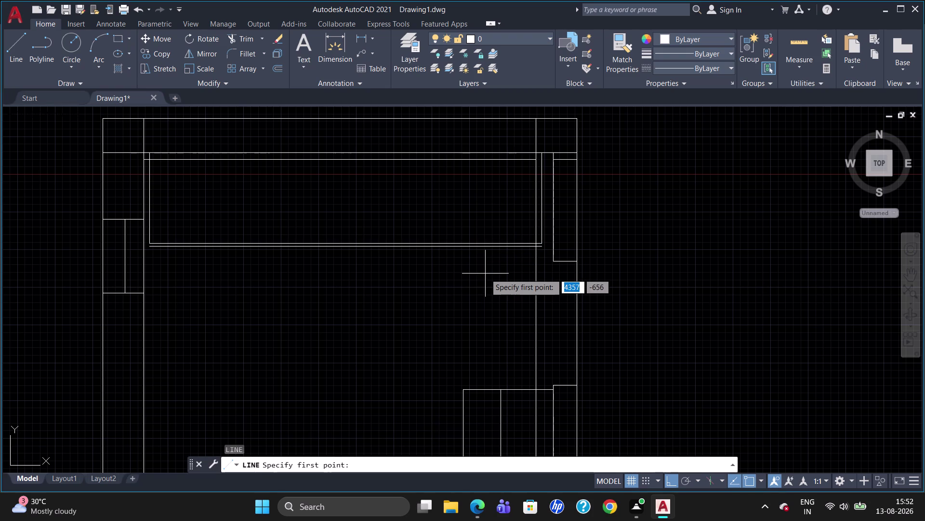
key(Escape)
text(ex)
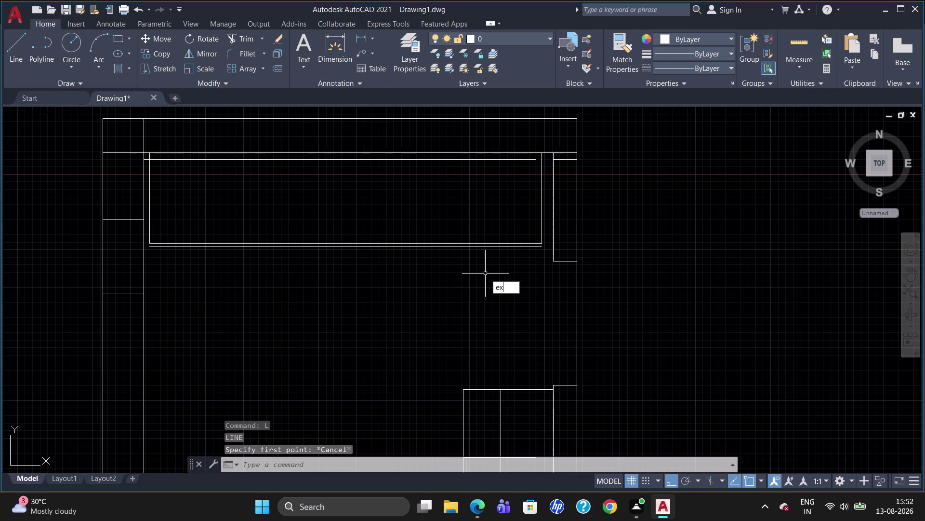
key(Return)
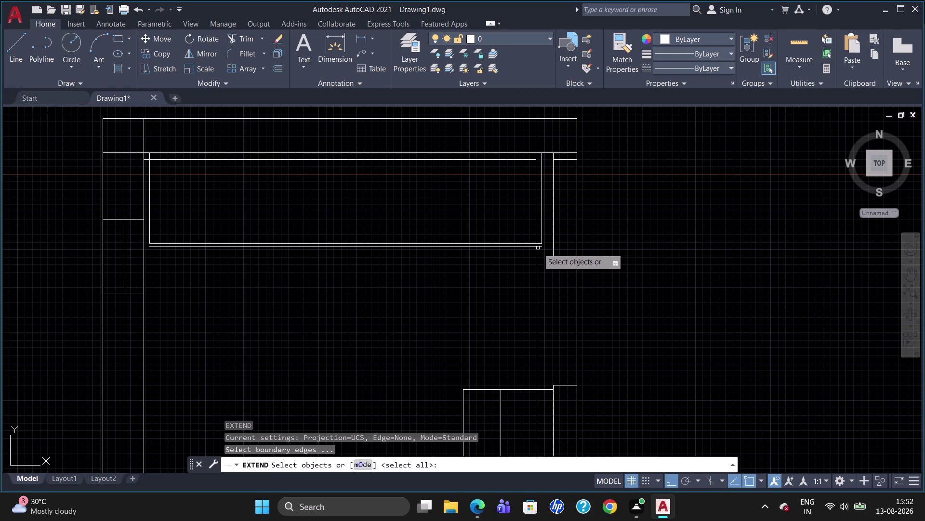
Extend both ends of the new offset line to the left and right wall lines.
click(553, 247)
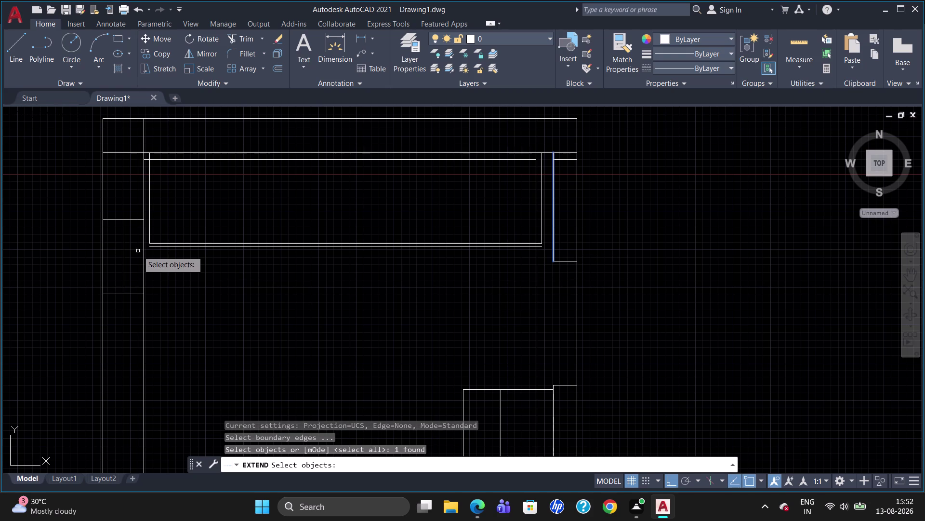
click(143, 248)
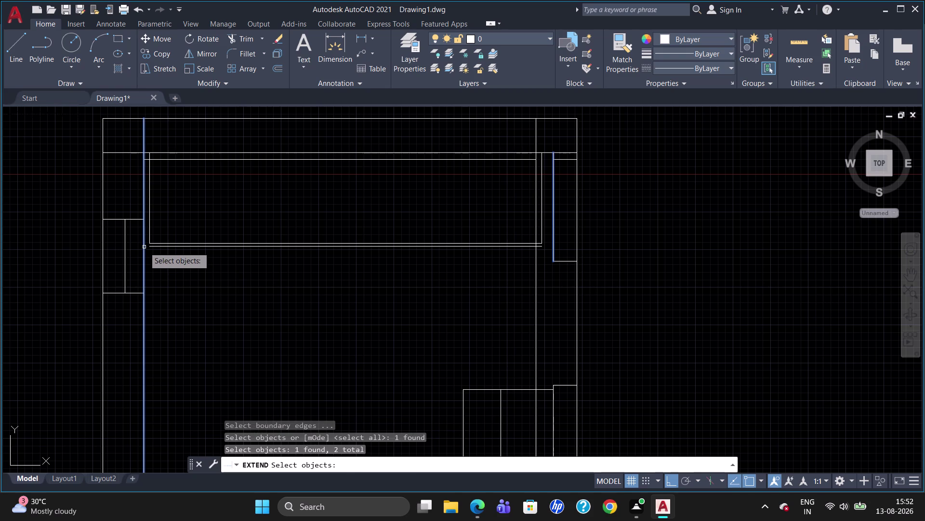
key(Return)
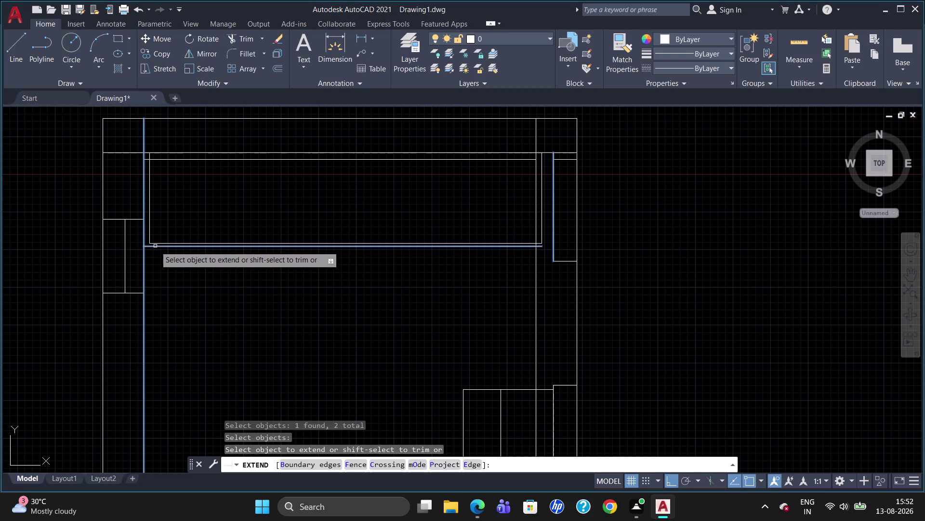
click(155, 246)
click(540, 247)
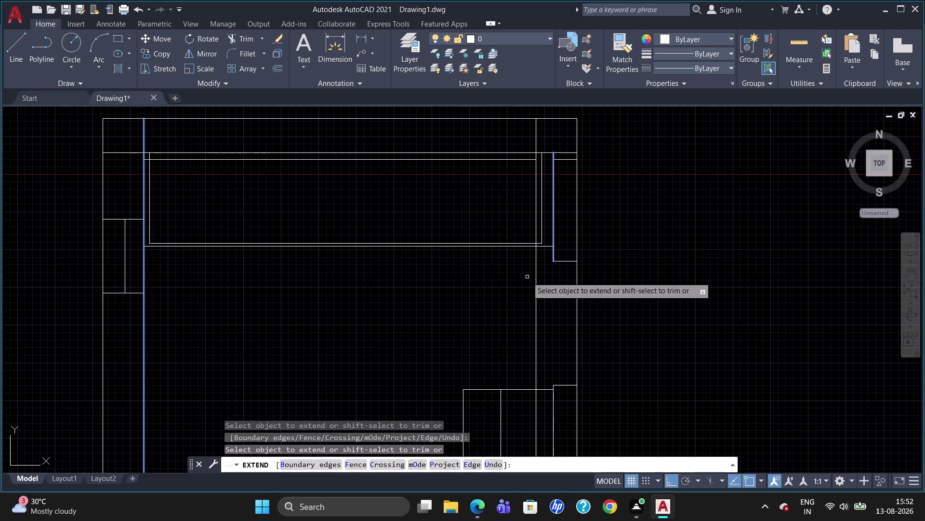
click(542, 242)
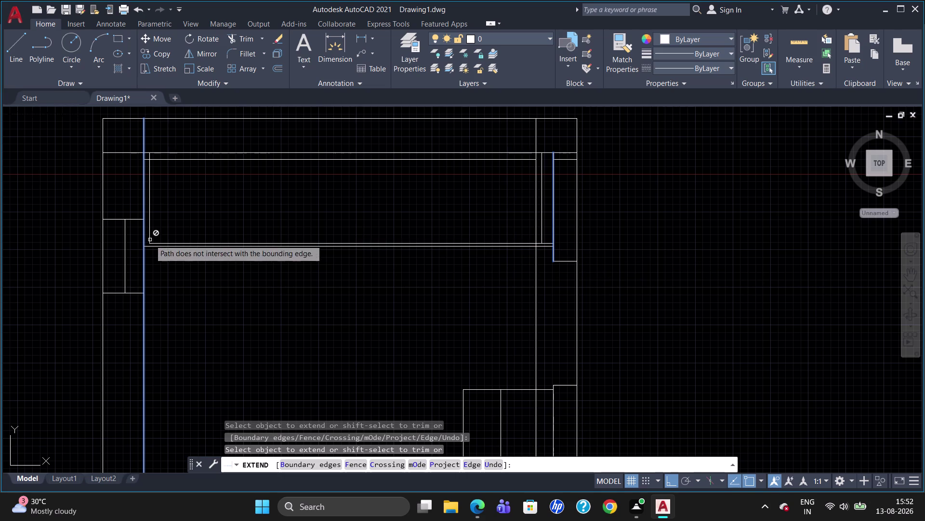
click(151, 243)
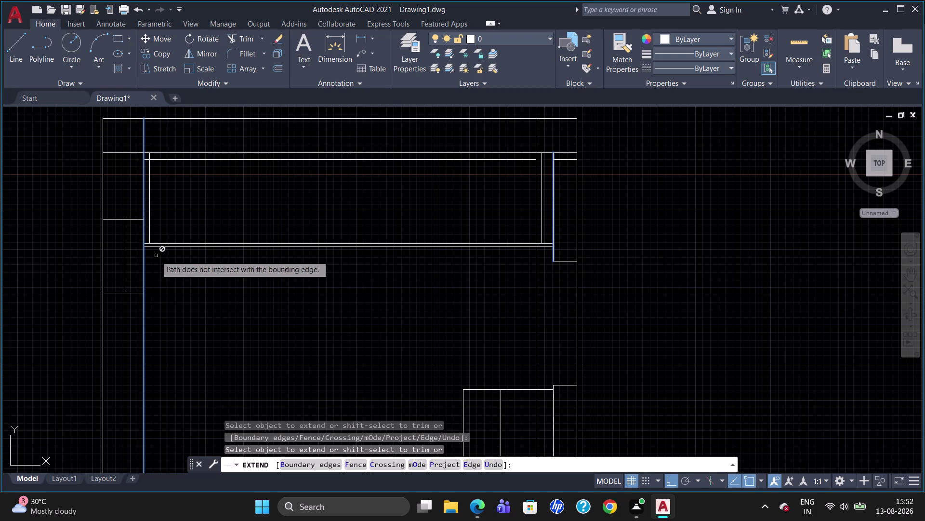
key(Escape)
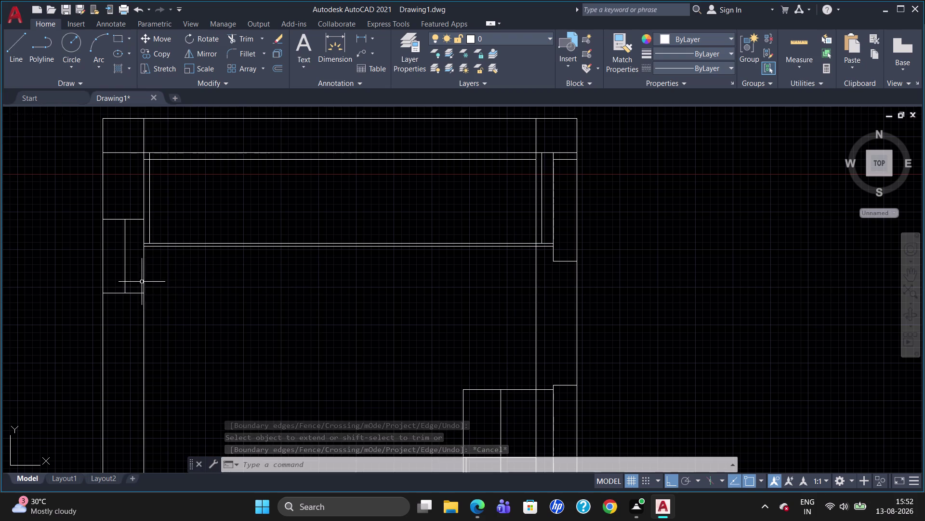
Extend the short right vertical line down to the new offset line.
scroll(up, 3)
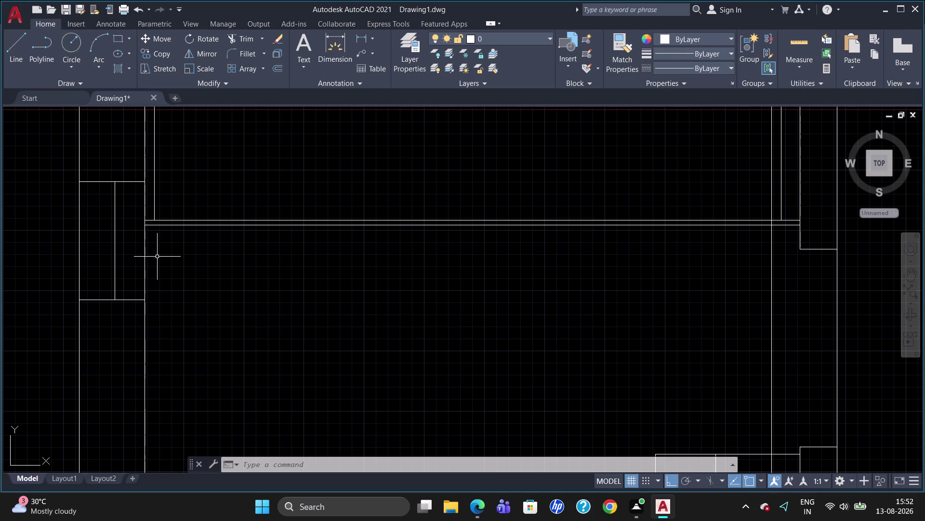
text(ex)
key(Return)
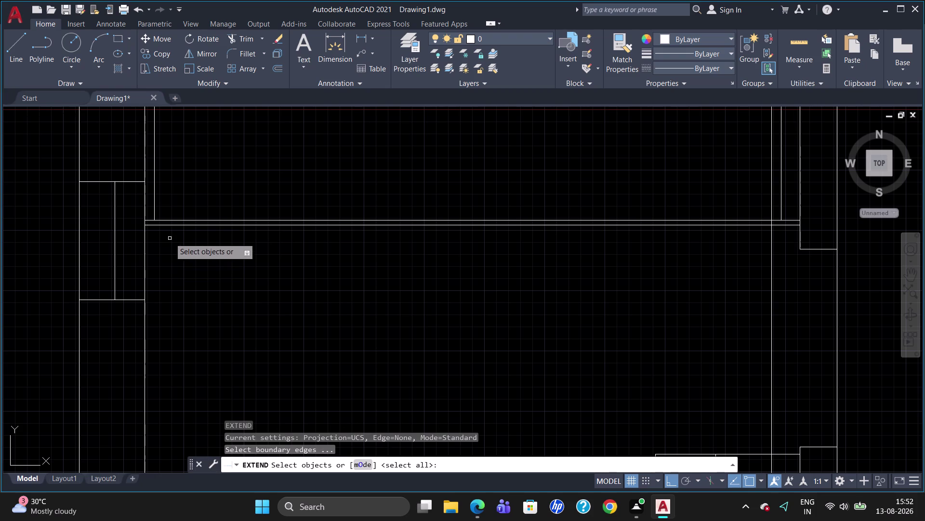
click(180, 225)
key(Return)
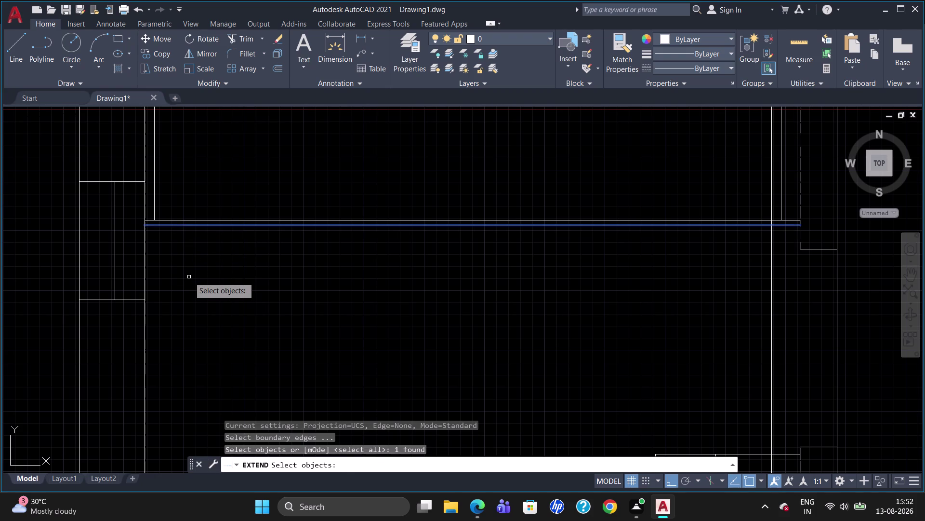
click(154, 190)
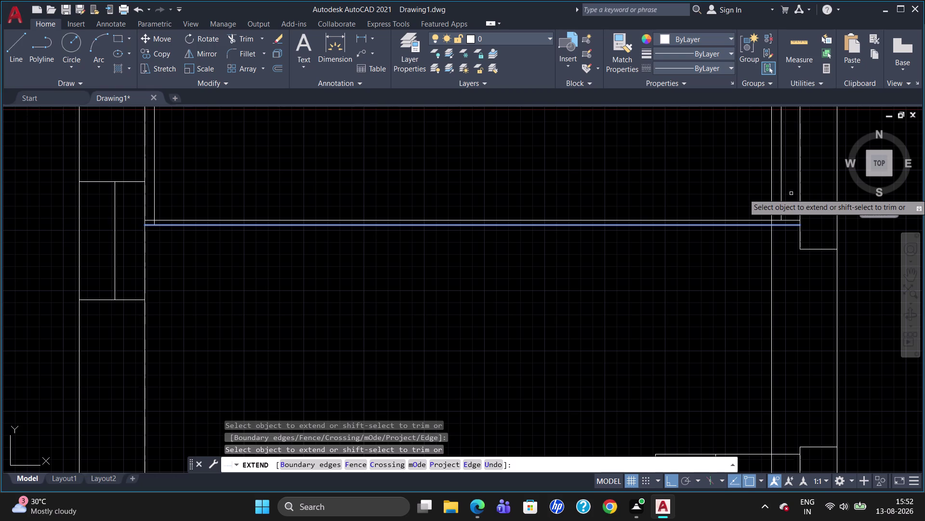
click(781, 191)
key(Escape)
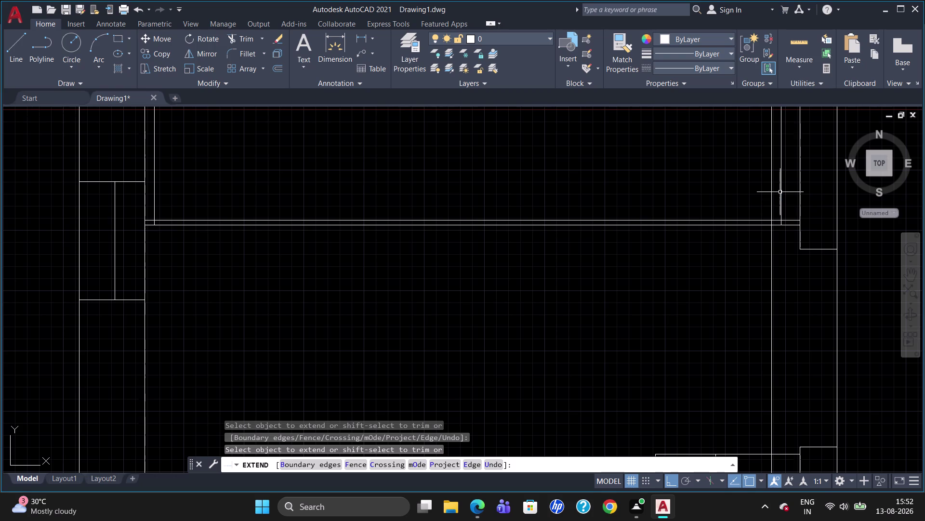
scroll(down, 3)
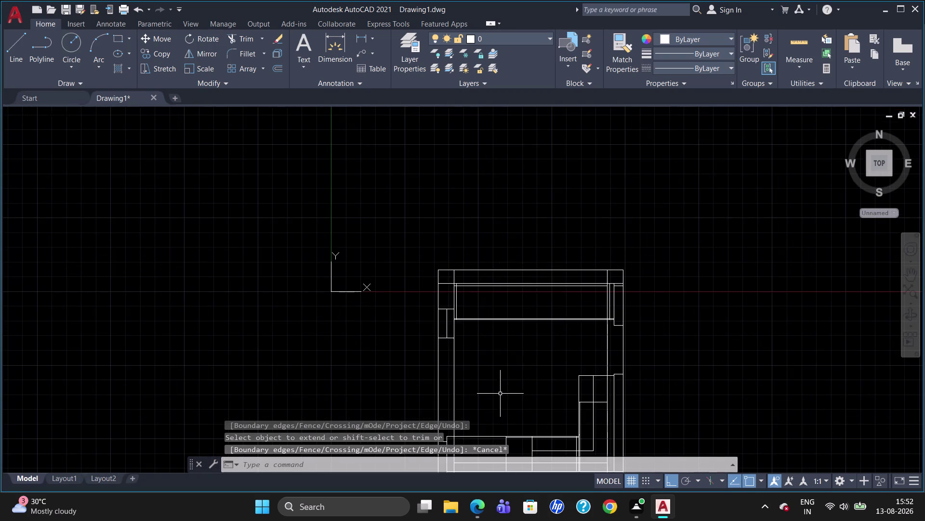
scroll(up, 3)
scroll(down, 3)
scroll(up, 3)
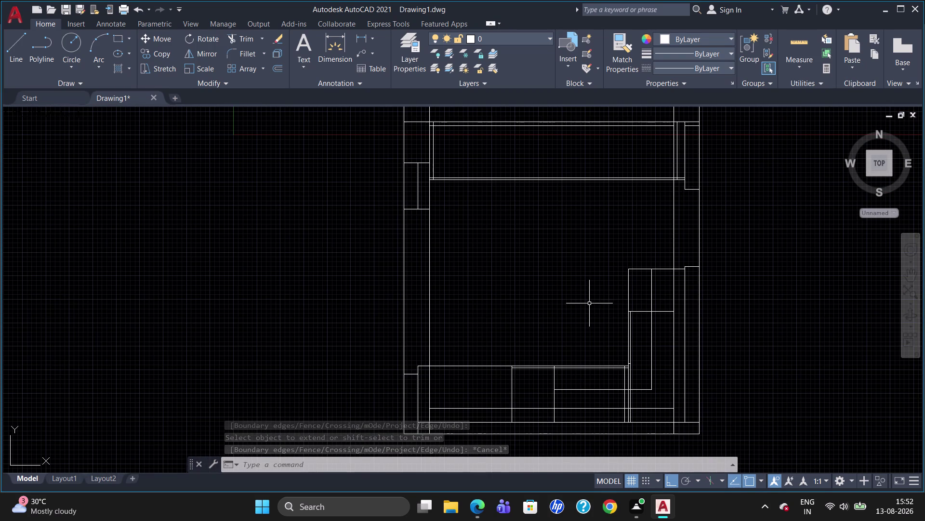
scroll(up, 3)
scroll(down, 3)
scroll(up, 3)
scroll(down, 3)
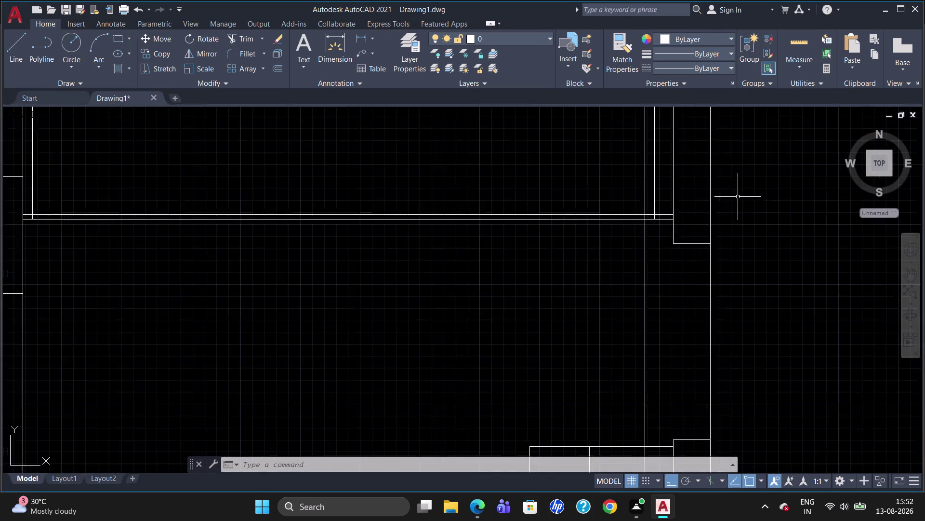
scroll(up, 3)
scroll(down, 3)
scroll(up, 3)
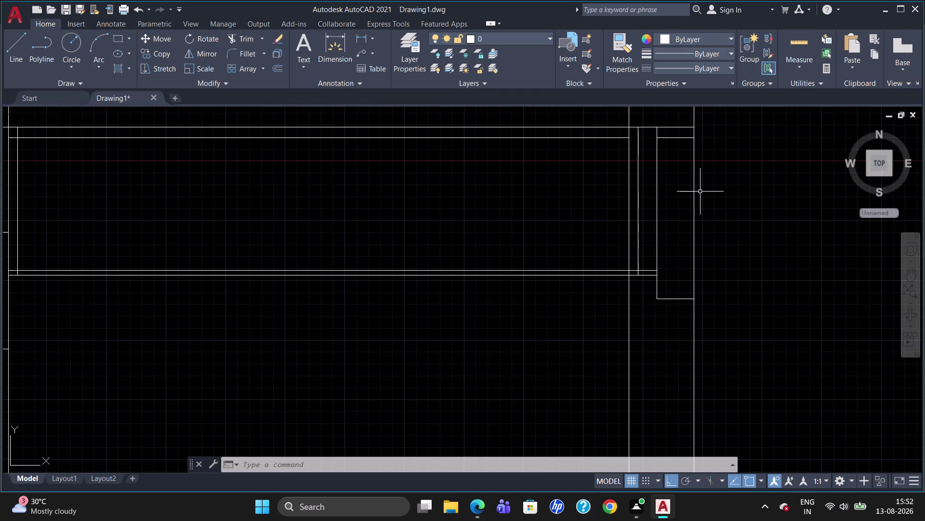
text(dl)
text(i)
key(Return)
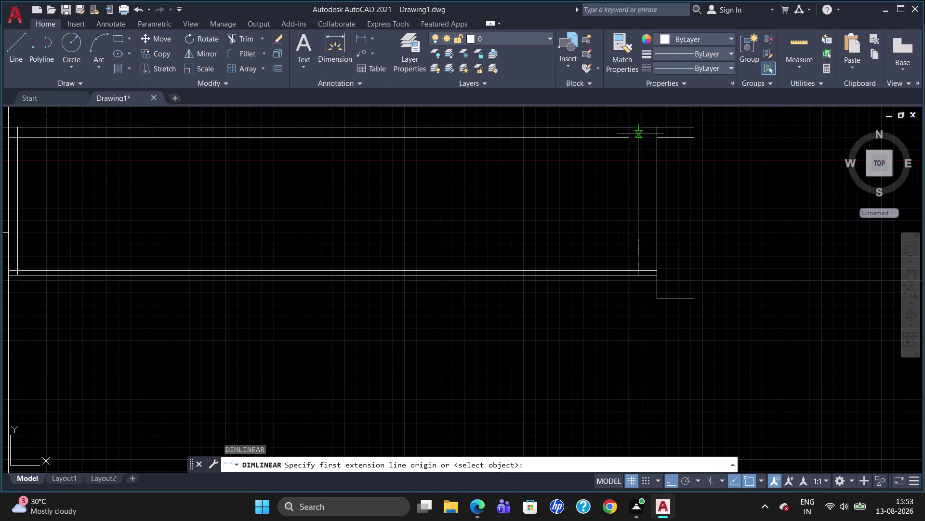
click(640, 134)
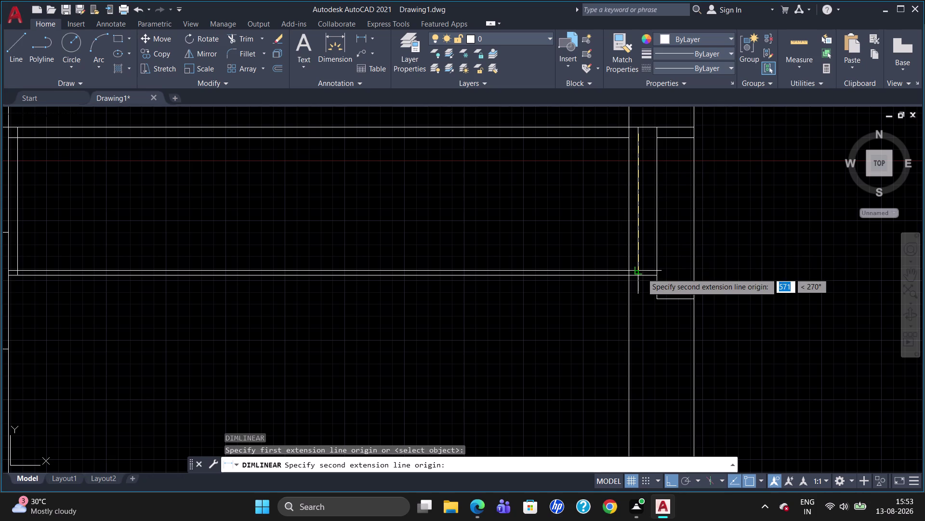
click(643, 274)
click(743, 249)
click(744, 232)
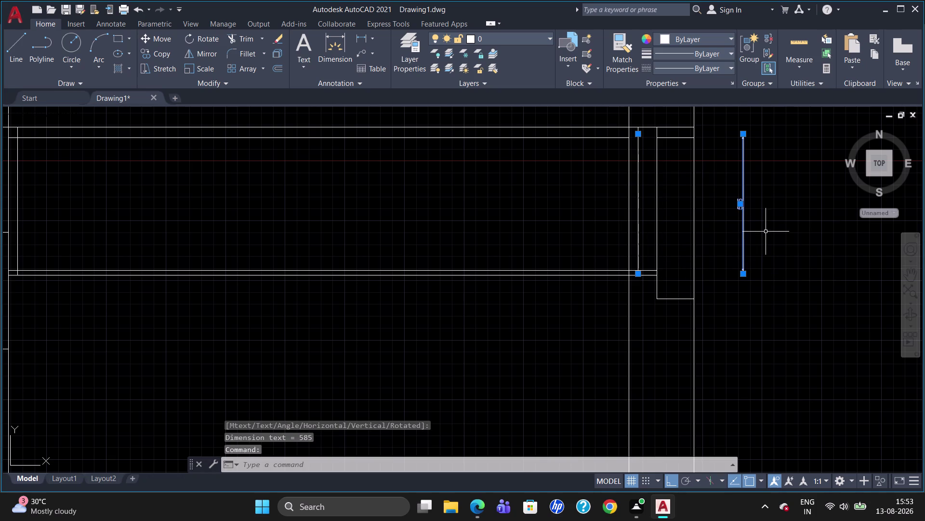
key(Delete)
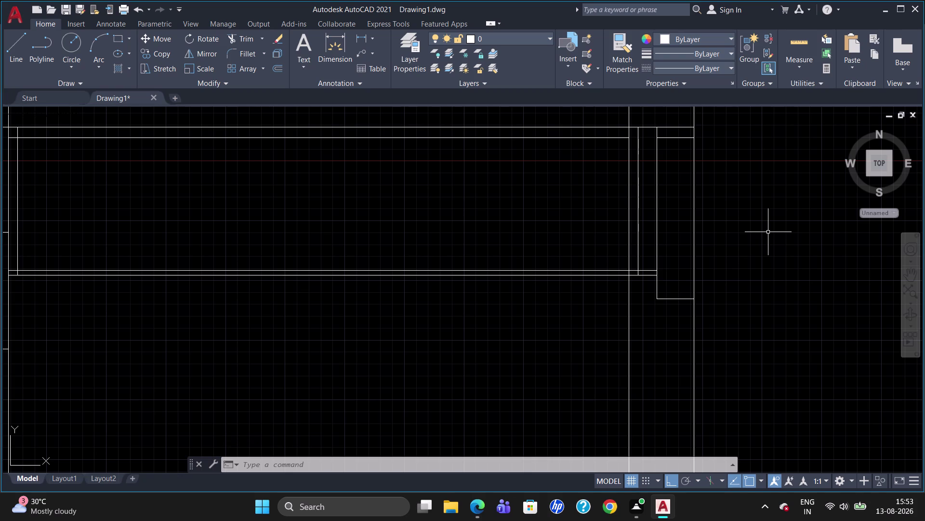
text(d)
text(li)
key(Return)
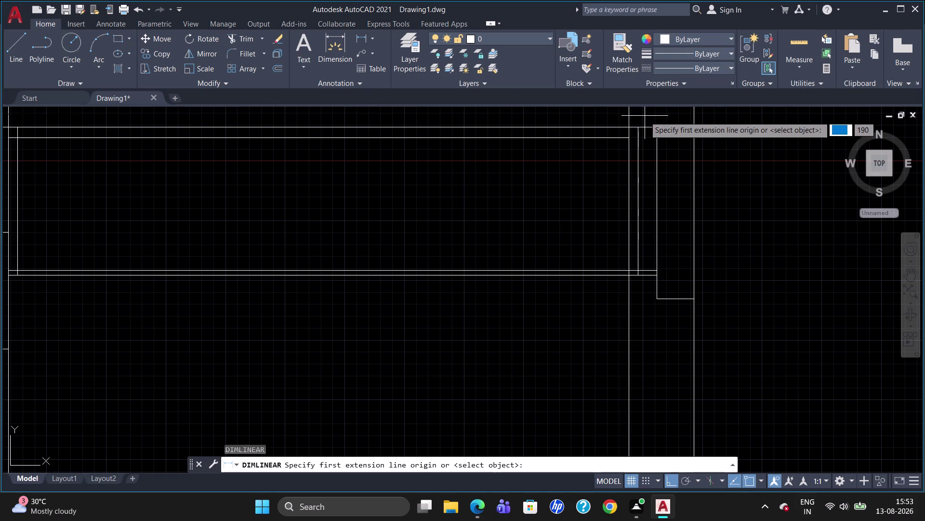
click(660, 126)
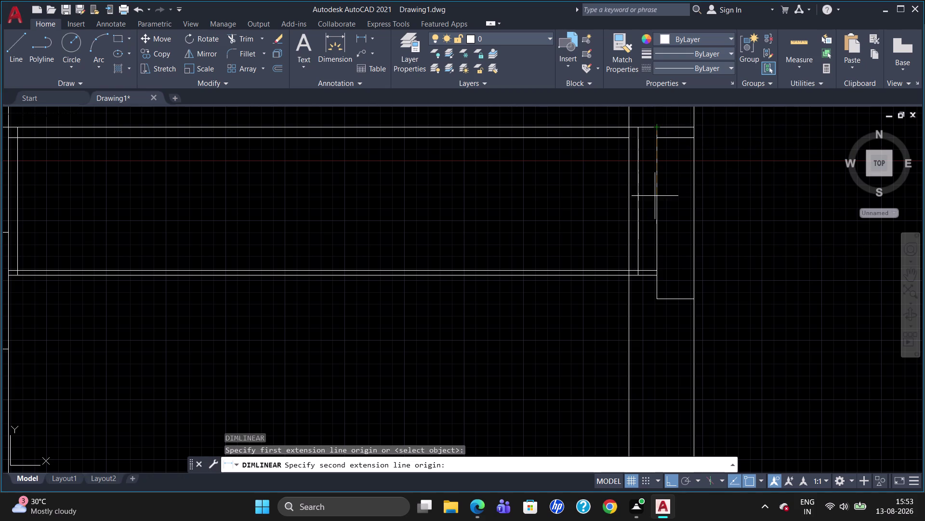
click(653, 277)
click(731, 270)
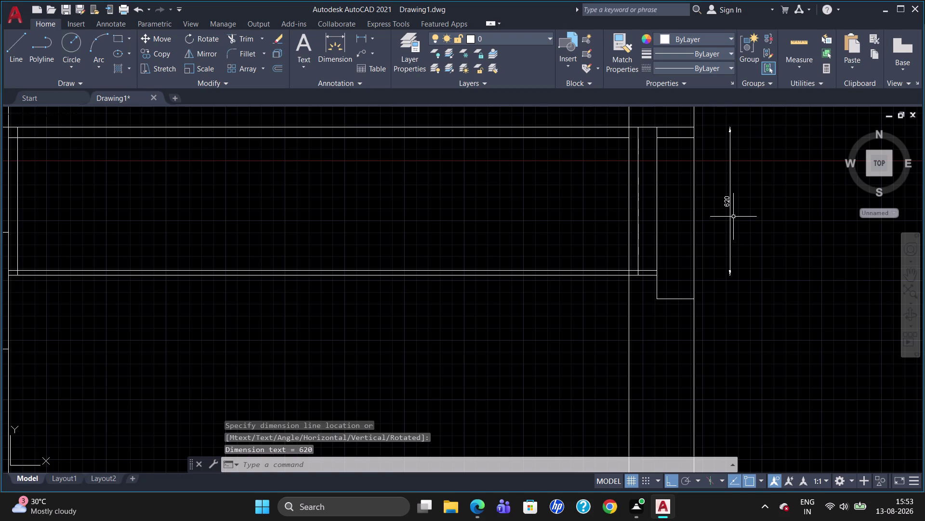
click(731, 216)
key(Delete)
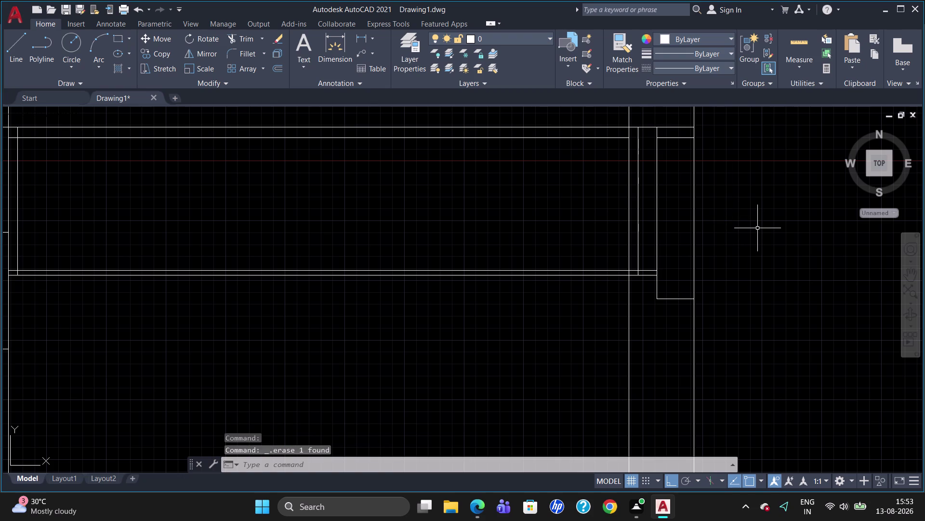
Delete the unwanted lower horizontal offset line.
click(492, 278)
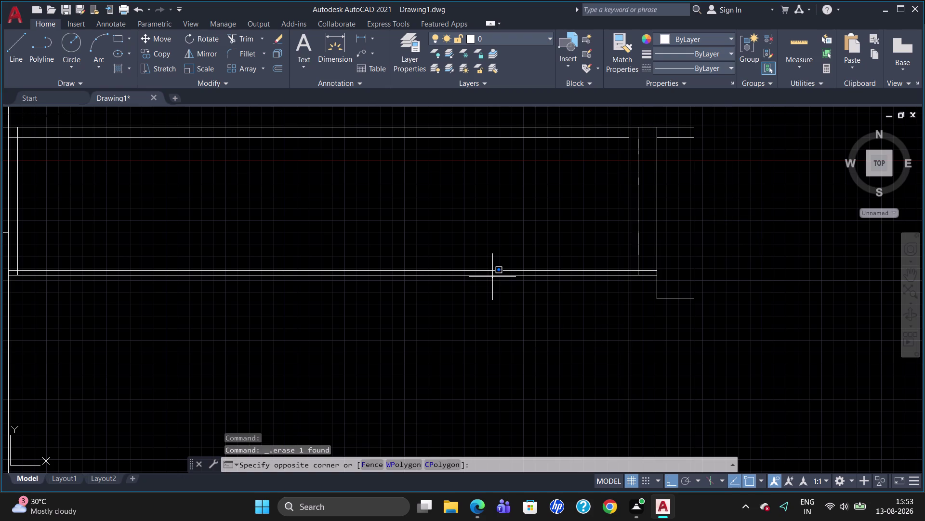
click(493, 276)
click(494, 276)
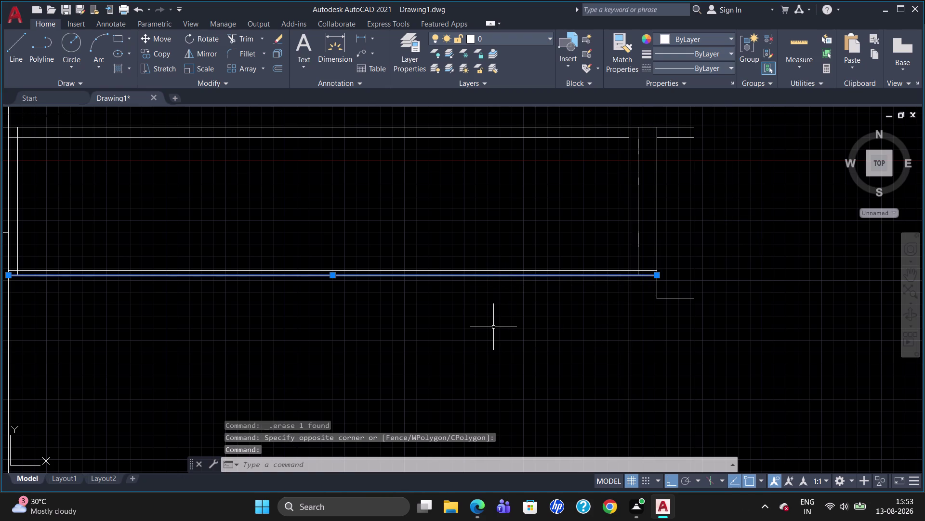
key(Delete)
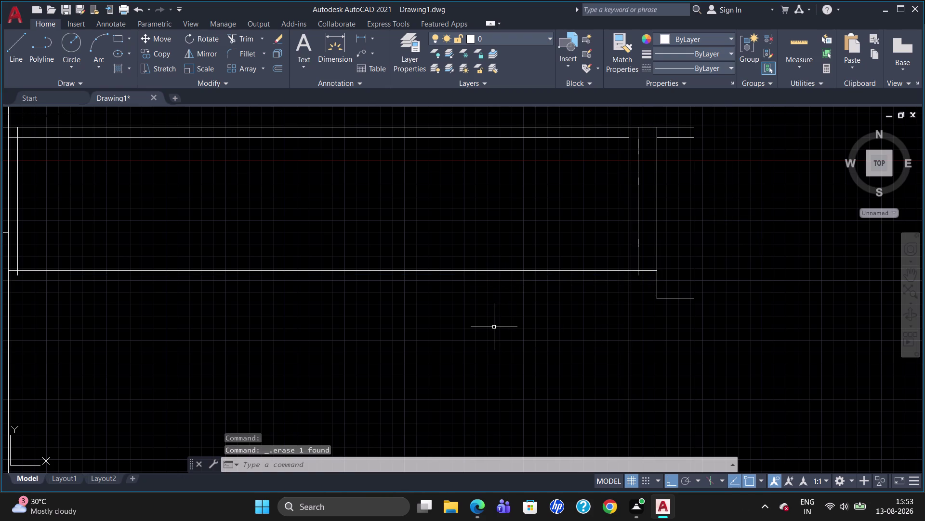
click(421, 271)
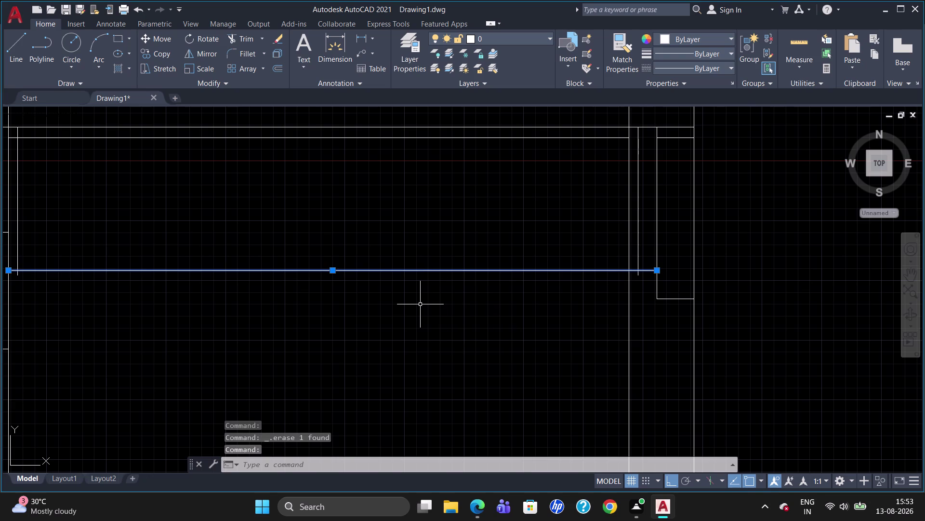
scroll(down, 3)
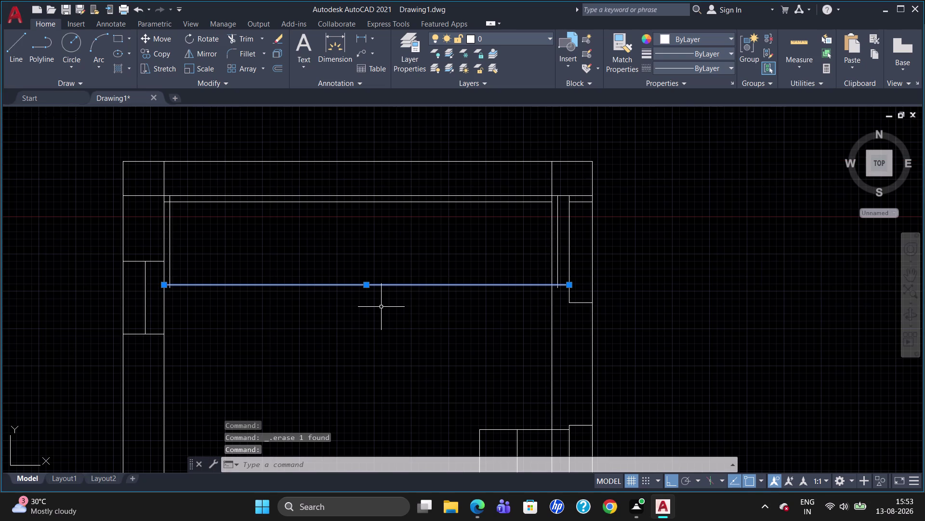
key(Escape)
Offset the top cabinets' front edge by 20 toward the inside.
key(o)
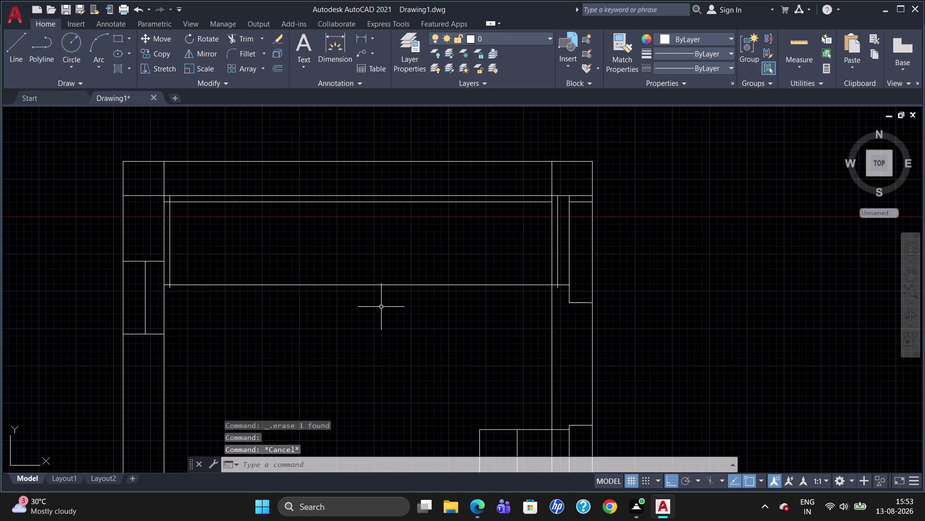
key(Return)
text(20)
key(Return)
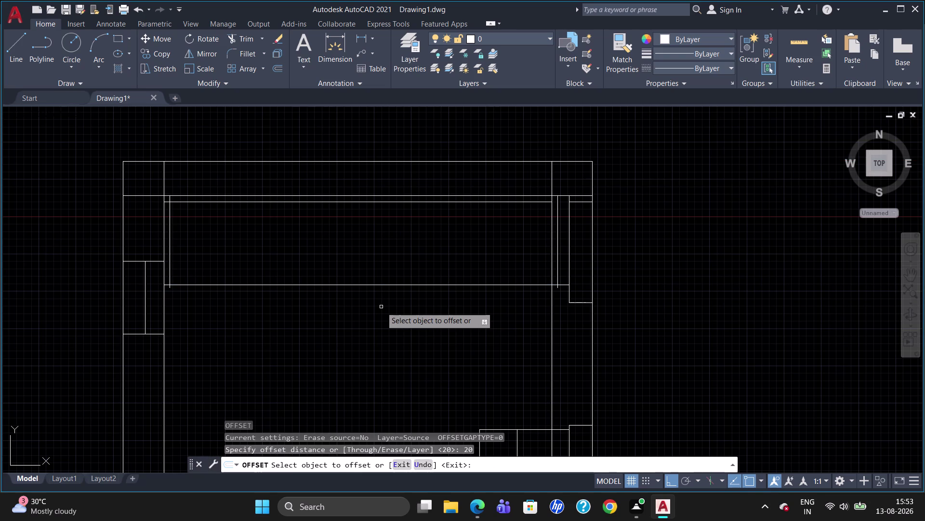
click(398, 285)
click(402, 276)
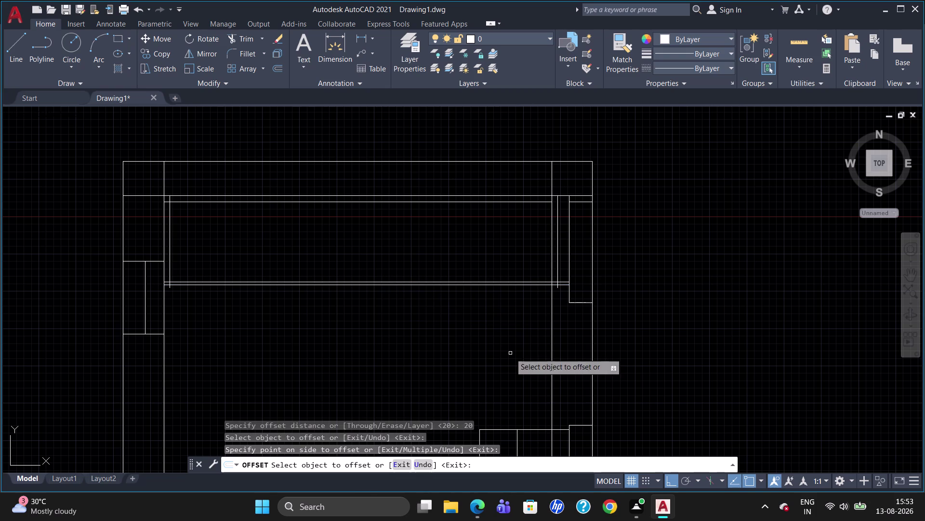
key(Escape)
Trim the new line's overhanging ends at both side walls, redoing the left trim.
text(t)
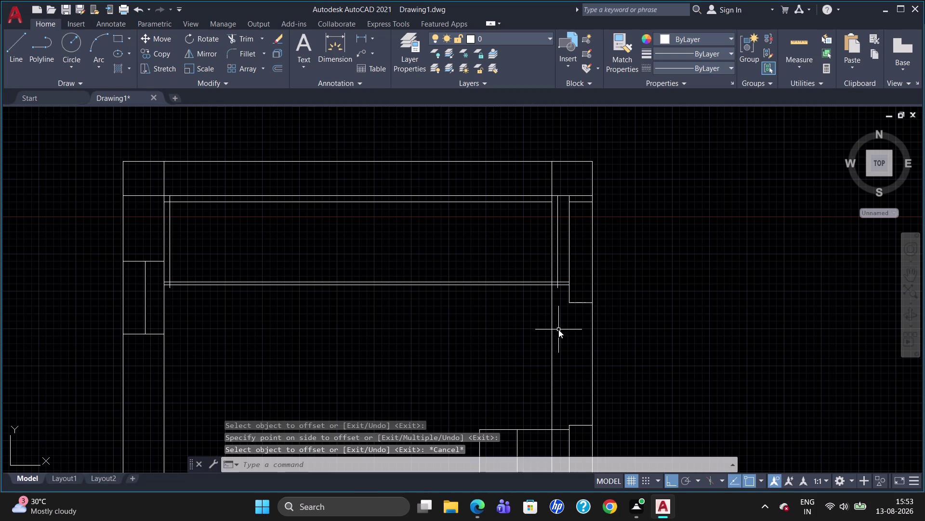
text(r)
key(Return)
key(Return)
scroll(up, 3)
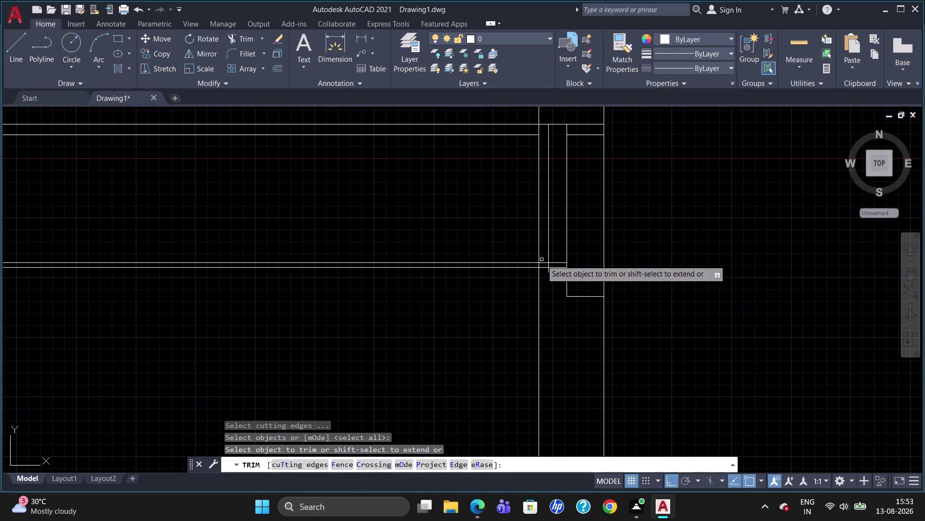
click(549, 272)
scroll(down, 3)
scroll(up, 3)
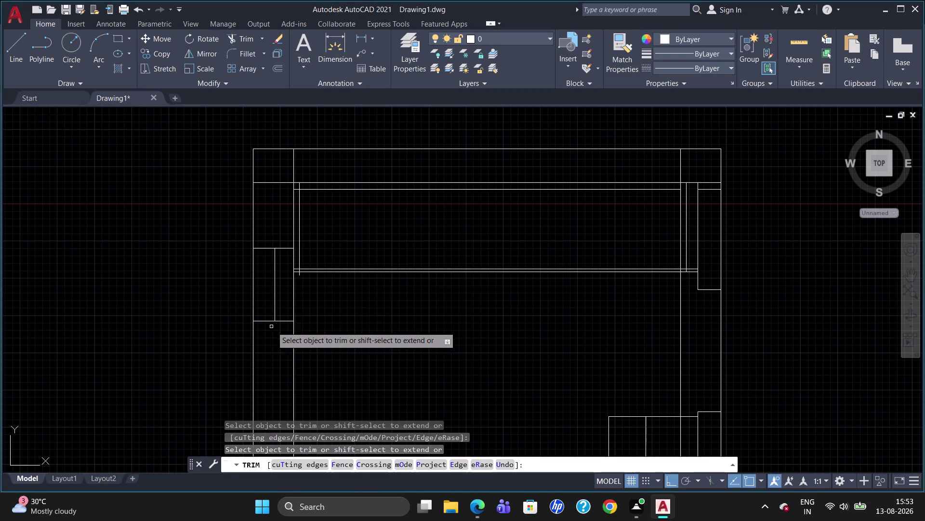
click(300, 274)
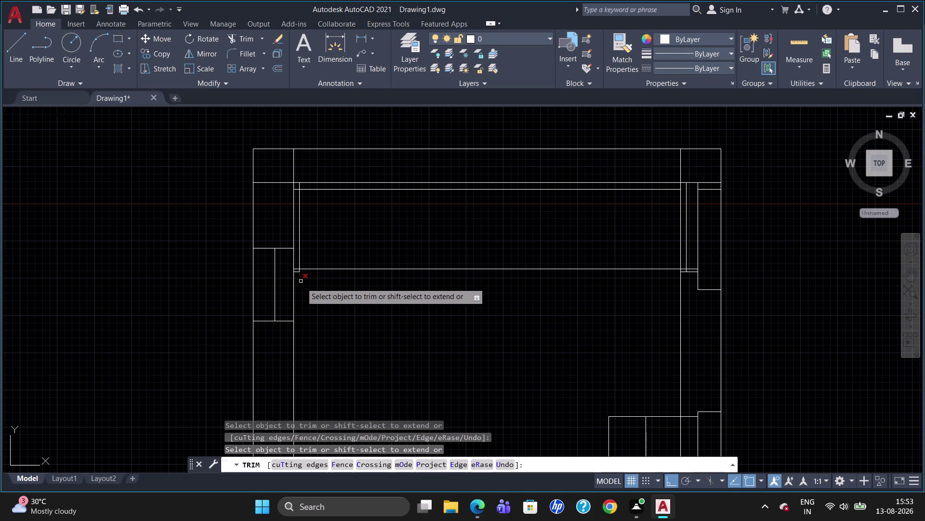
key(u)
key(Return)
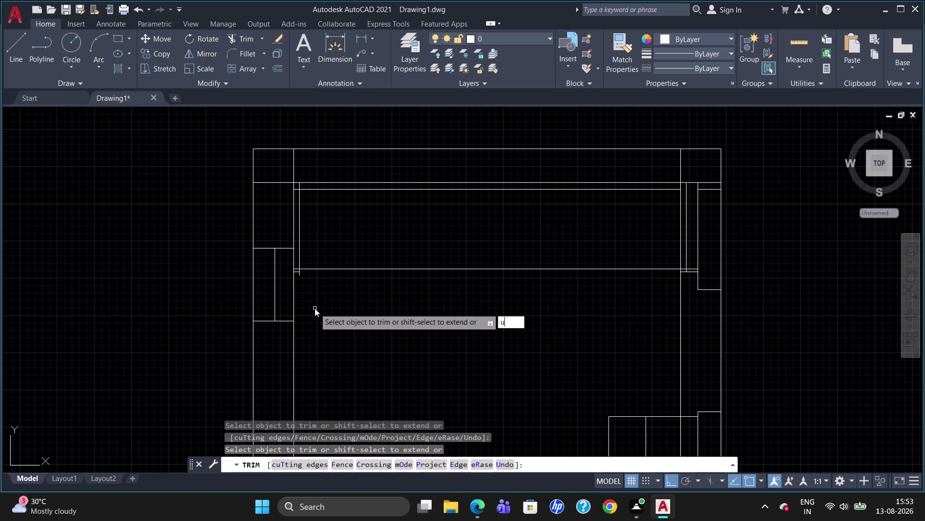
scroll(down, 3)
scroll(up, 3)
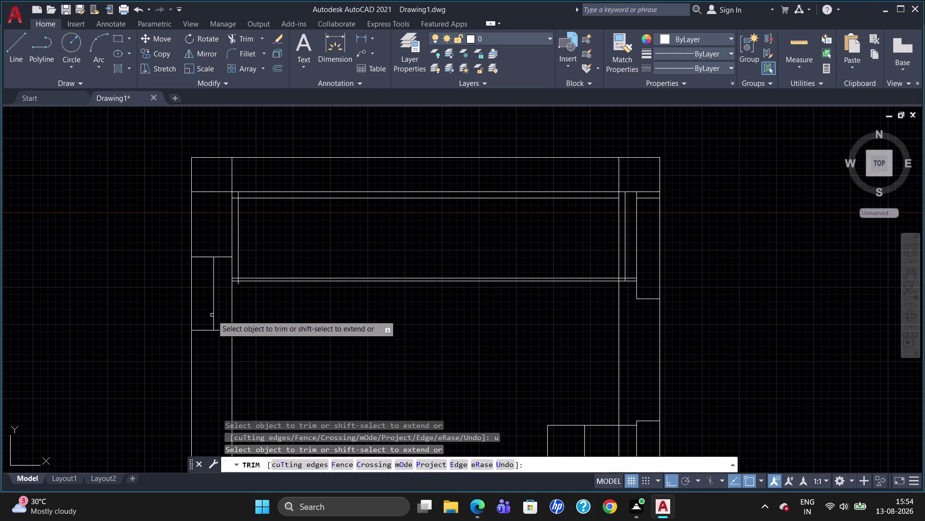
click(239, 284)
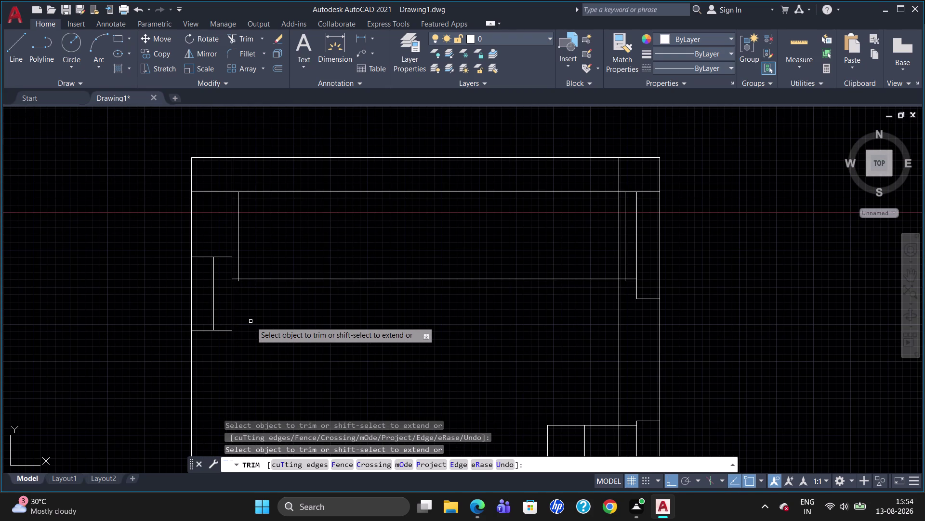
key(Escape)
text(dli)
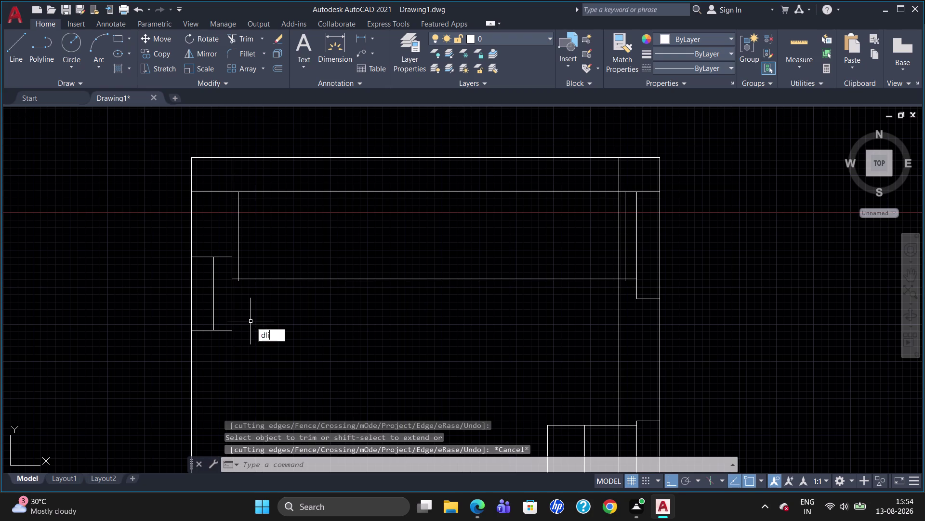
key(Return)
scroll(up, 3)
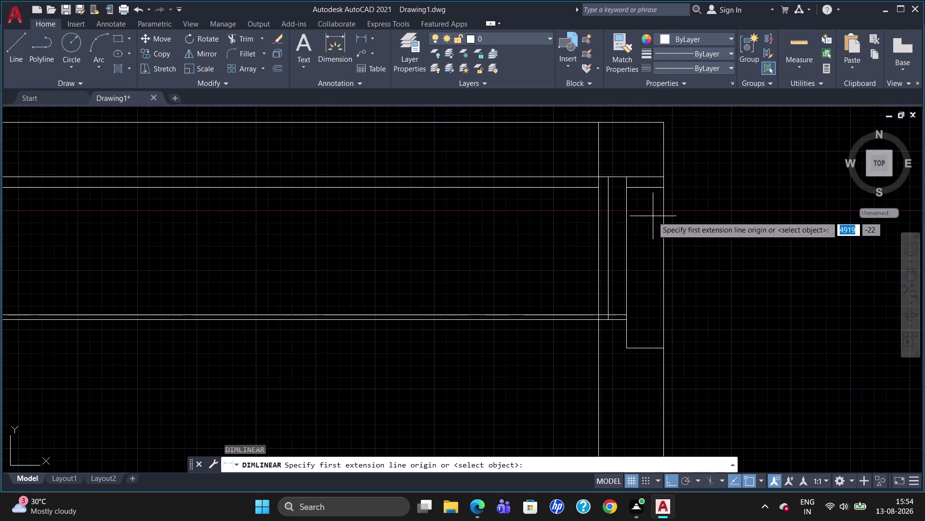
click(608, 180)
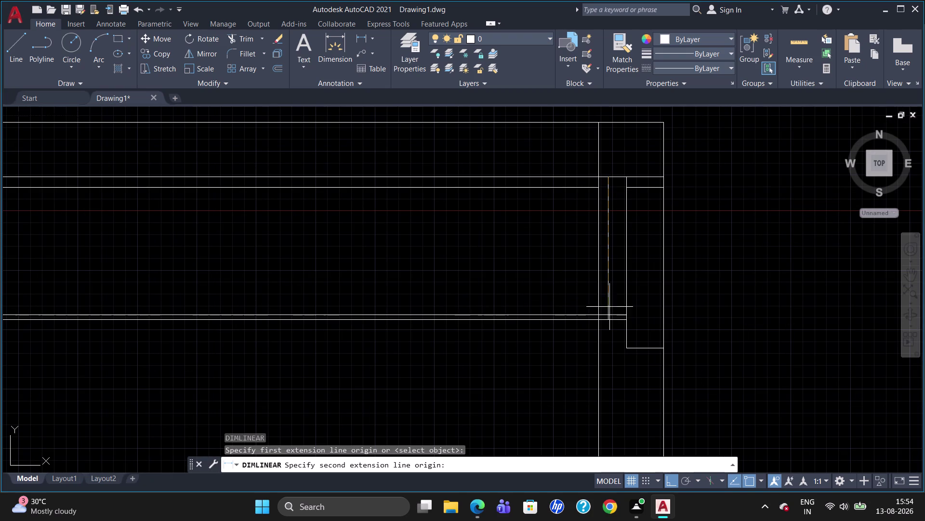
click(607, 318)
click(712, 294)
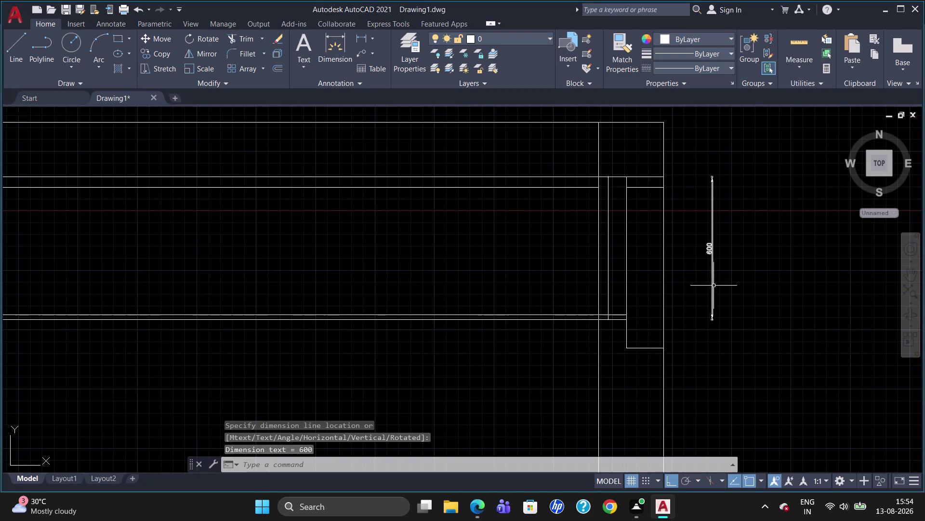
click(713, 284)
key(Delete)
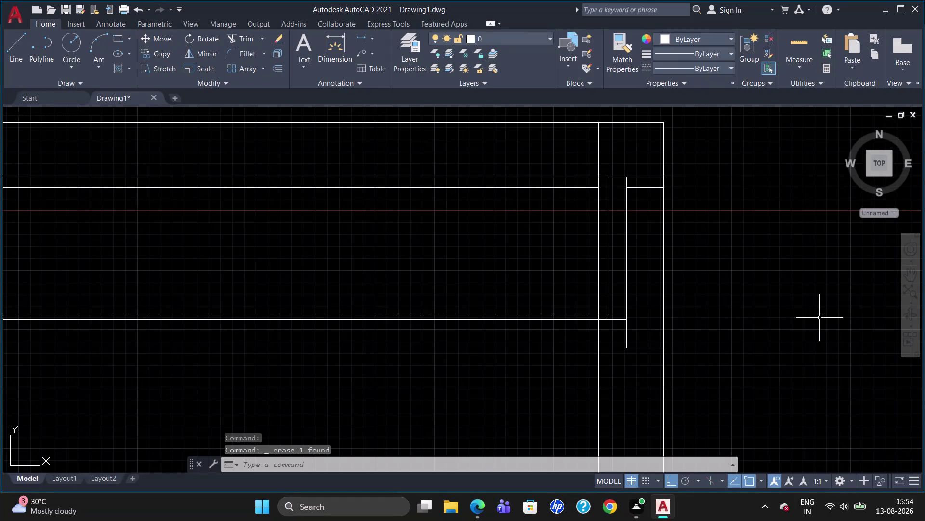
key(l)
key(Return)
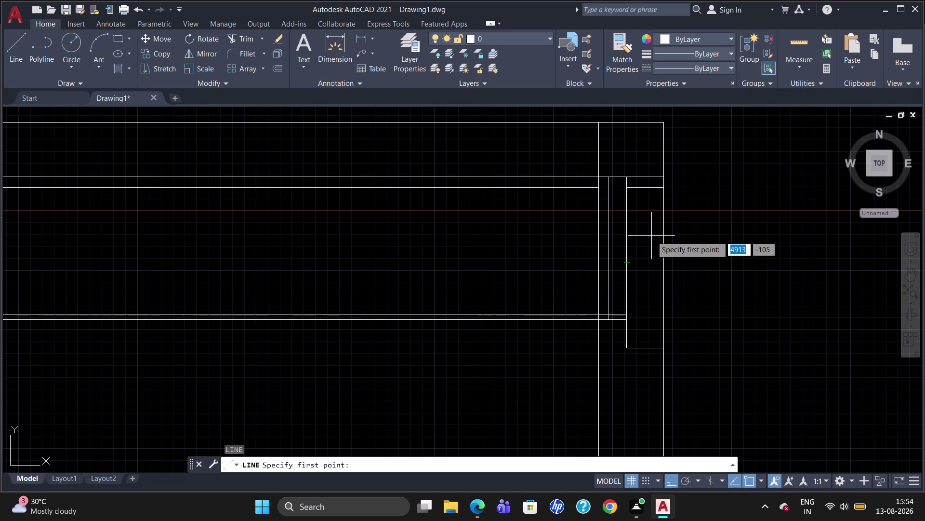
Draw a line from the wall corner 350 down, then left partway across the cabinets.
click(628, 180)
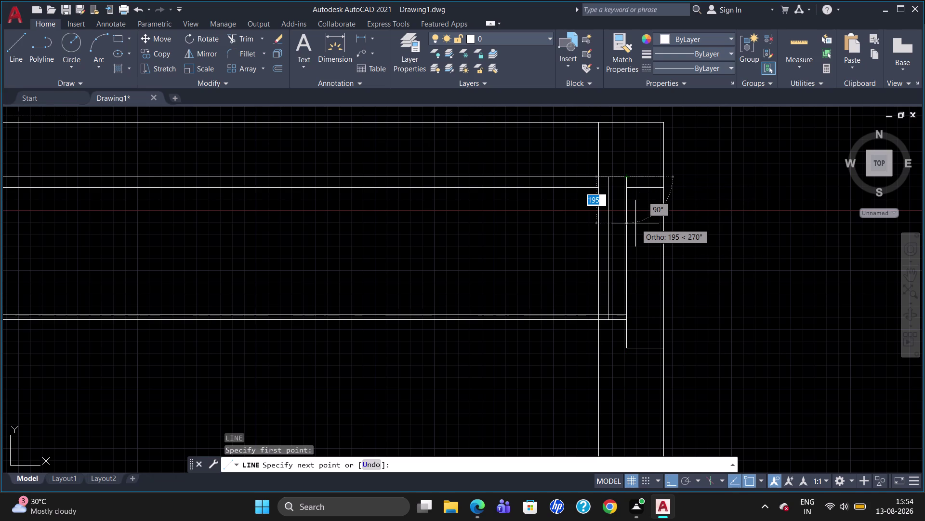
text(350)
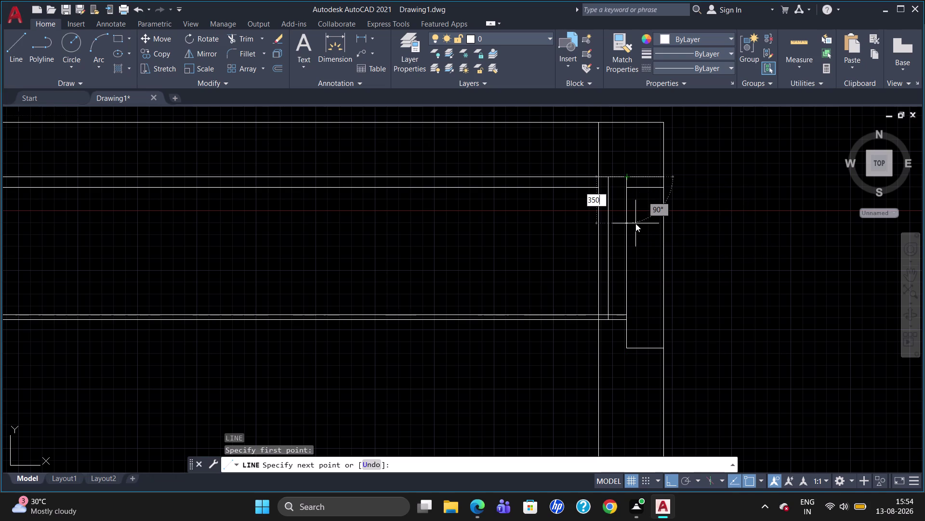
key(Return)
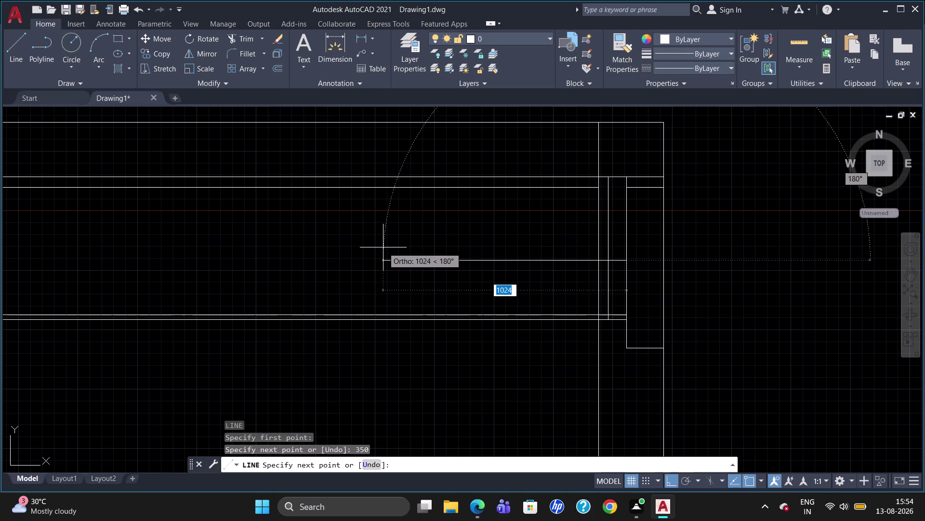
click(344, 245)
key(Escape)
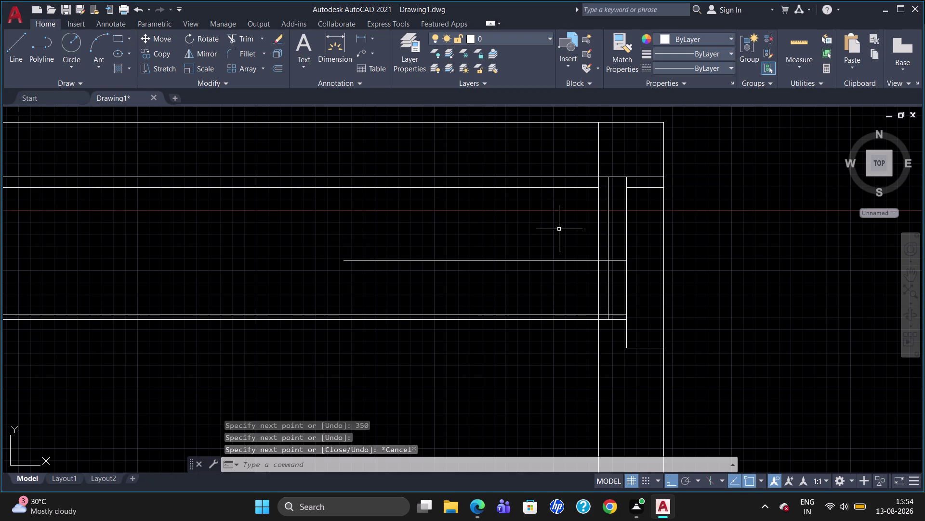
Erase the short stray segment near the wall corner.
click(640, 189)
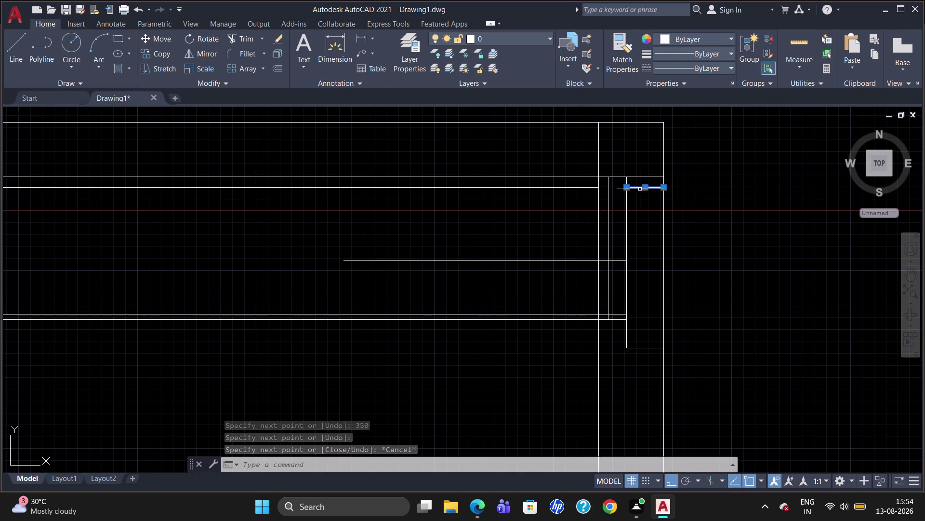
key(Delete)
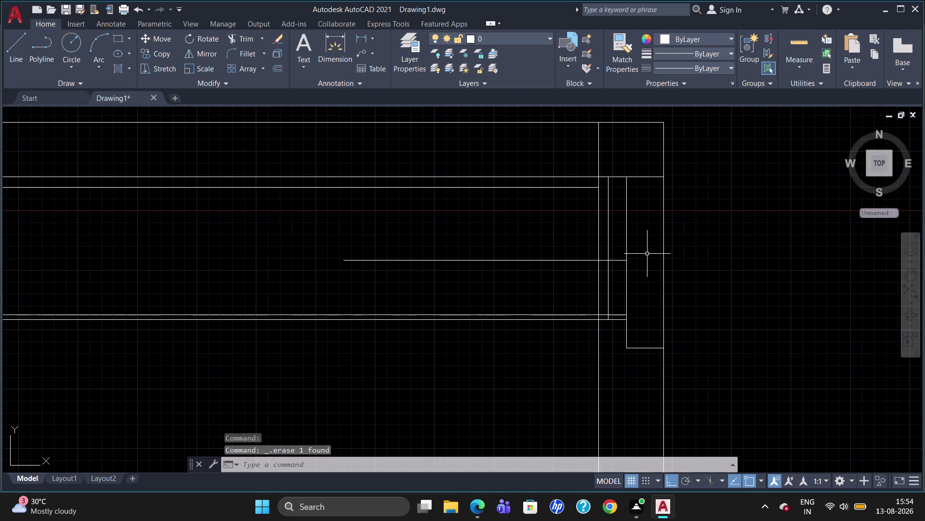
scroll(down, 3)
scroll(up, 3)
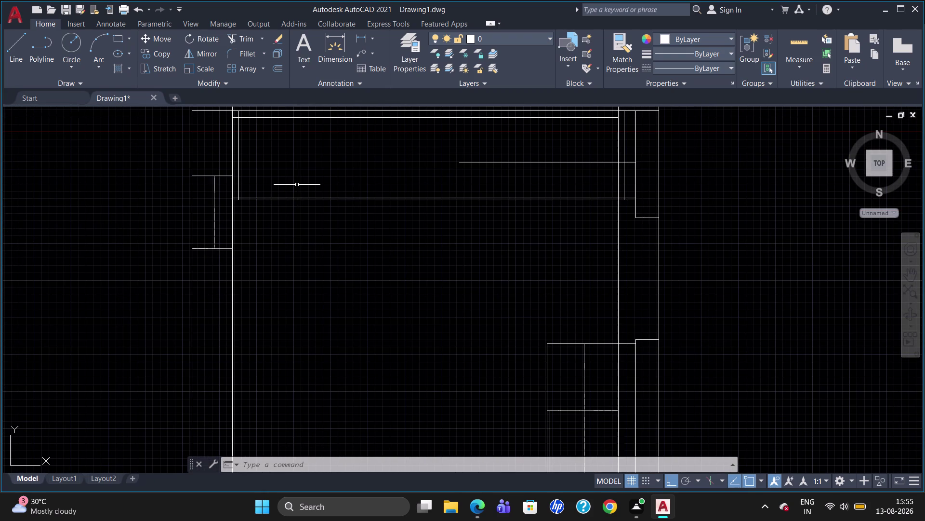
Extend the new horizontal line left to the top cabinet run's left side.
text(ex)
key(Return)
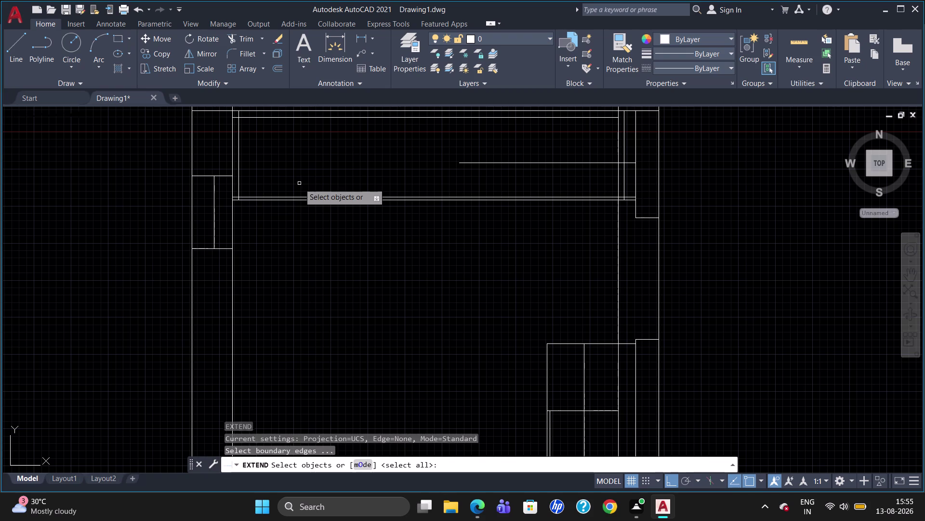
click(238, 155)
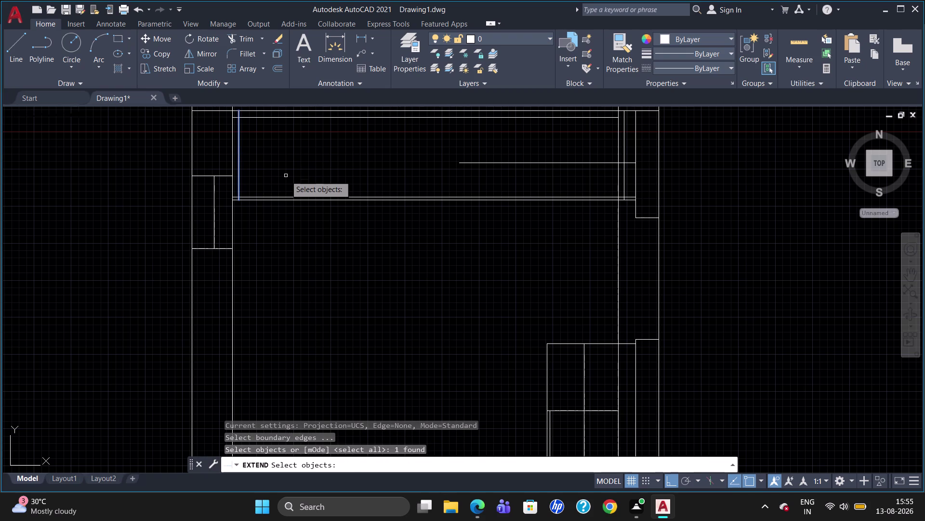
key(Return)
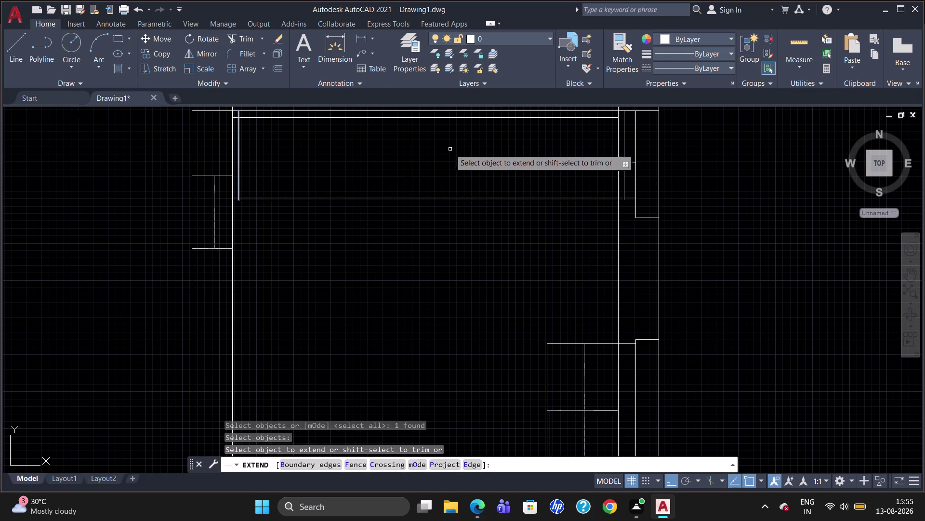
click(480, 162)
key(Escape)
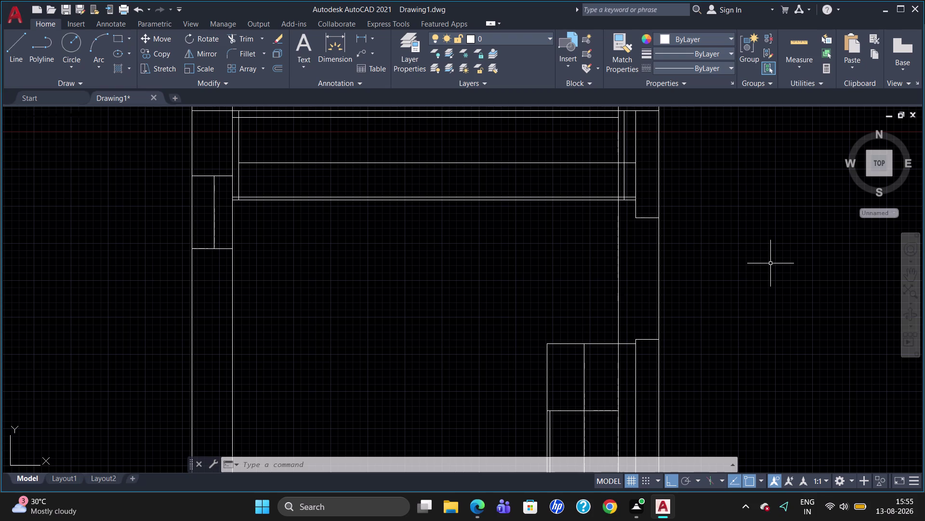
scroll(down, 3)
scroll(up, 3)
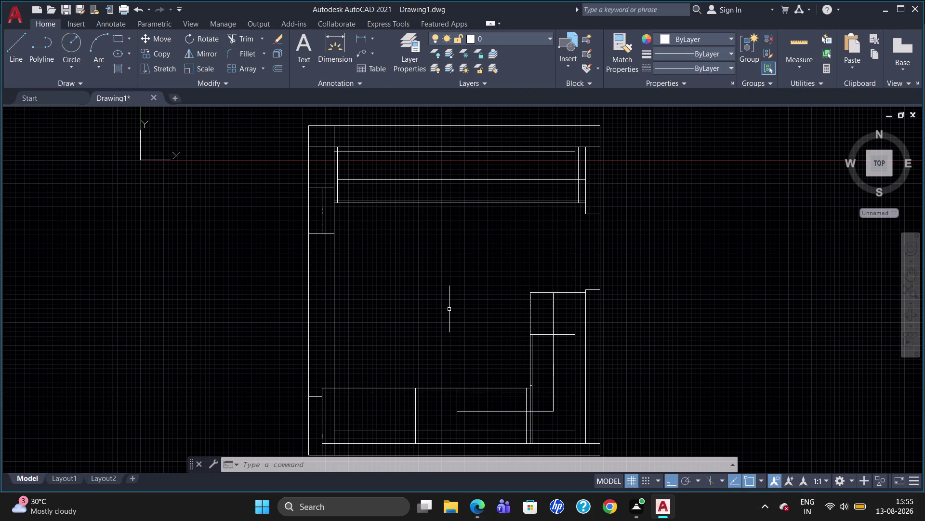
scroll(down, 3)
scroll(up, 3)
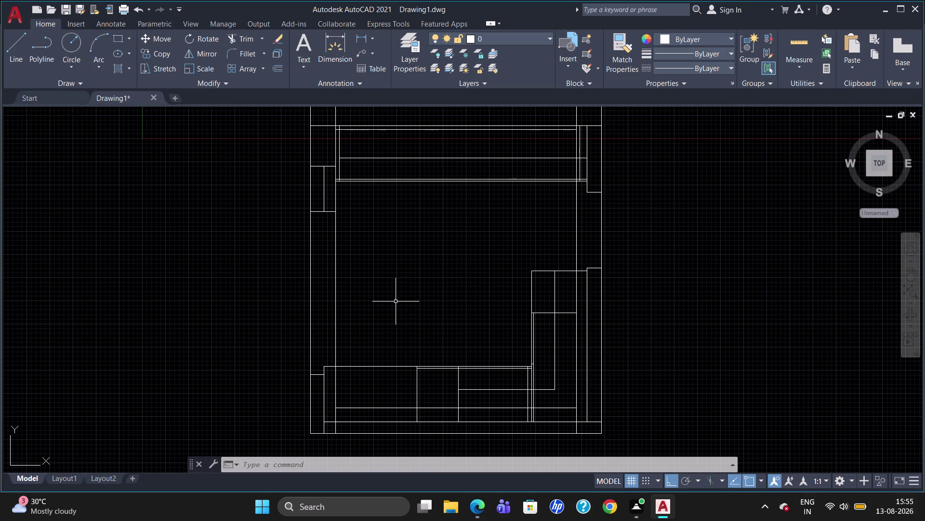
click(131, 68)
click(152, 80)
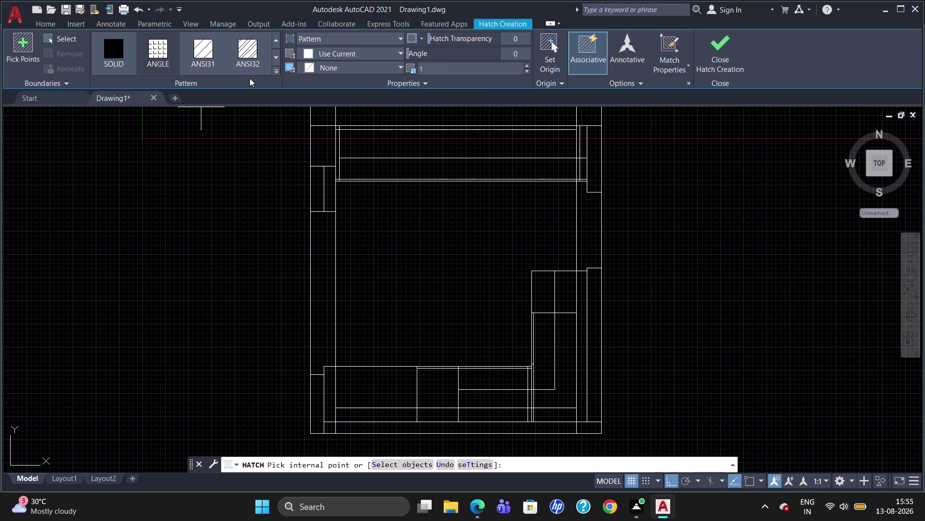
Try a top-wall hatch with ANSI32, then ANSI36, and cancel it.
click(246, 52)
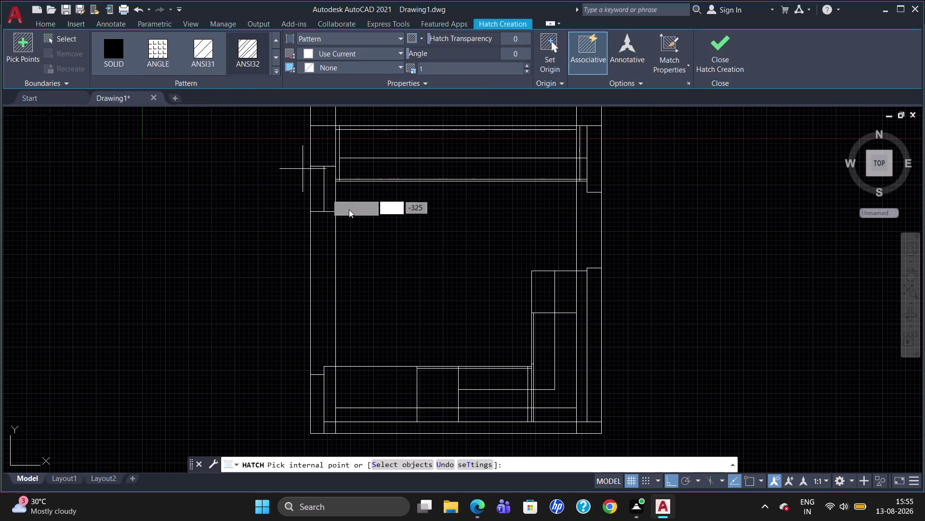
scroll(down, 3)
click(363, 174)
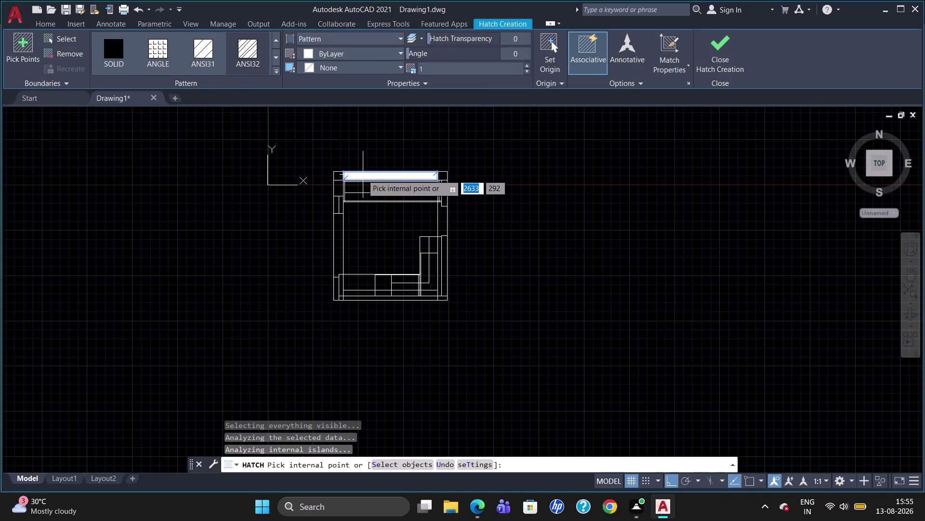
click(250, 53)
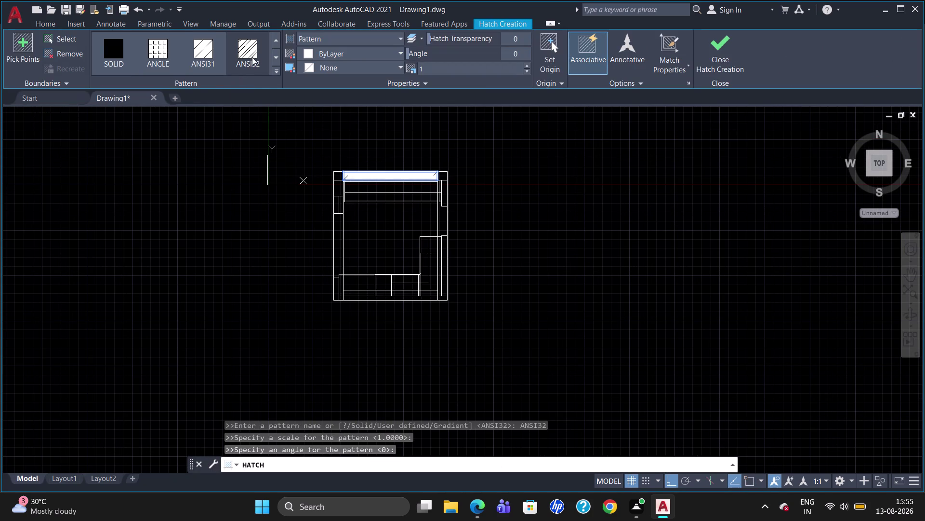
click(279, 70)
click(250, 95)
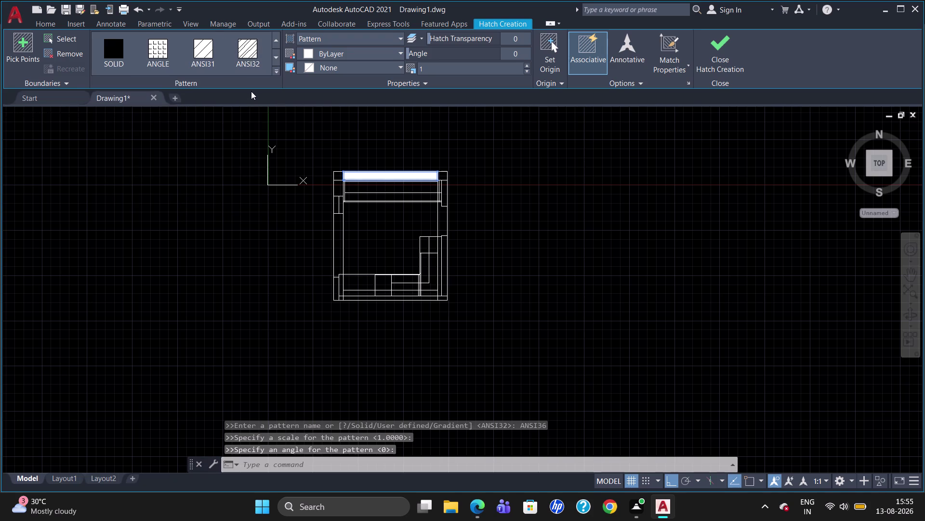
key(Escape)
key(Escape)
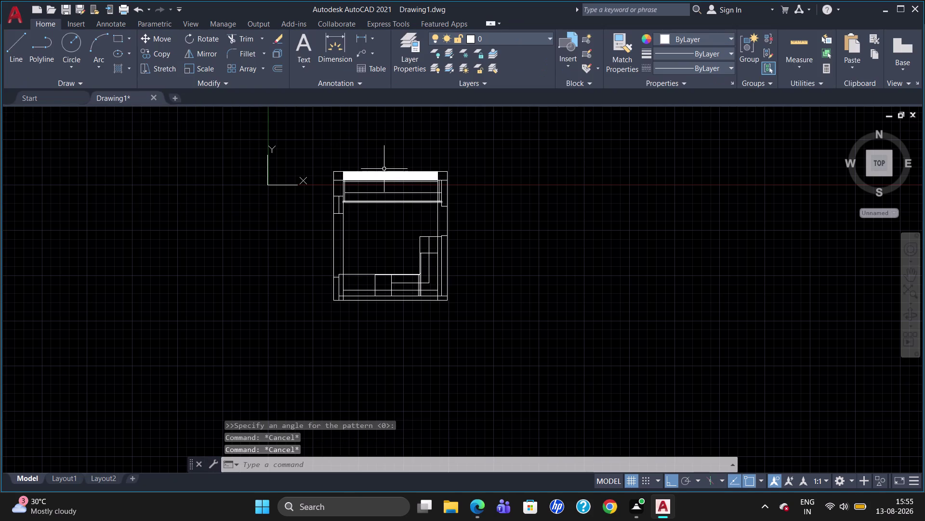
Delete the leftover hatch fill from the top wall.
click(384, 175)
key(Delete)
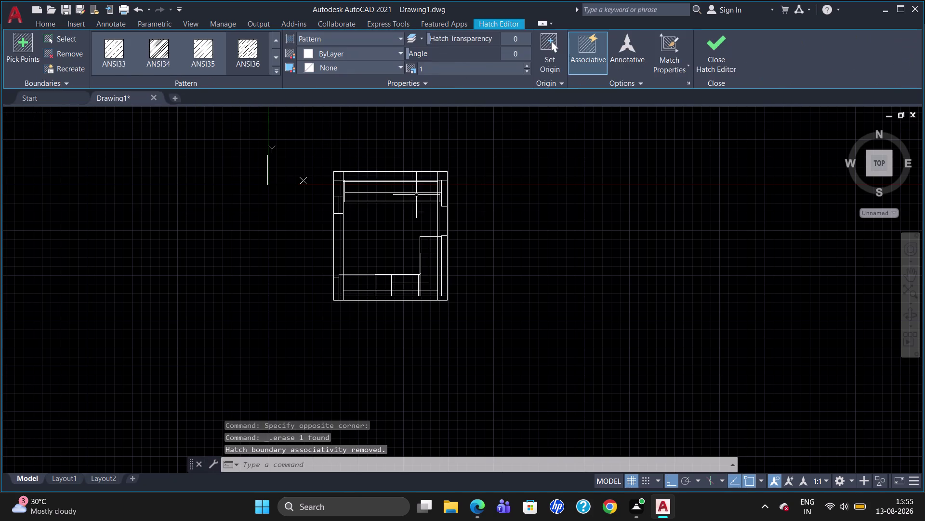
scroll(up, 3)
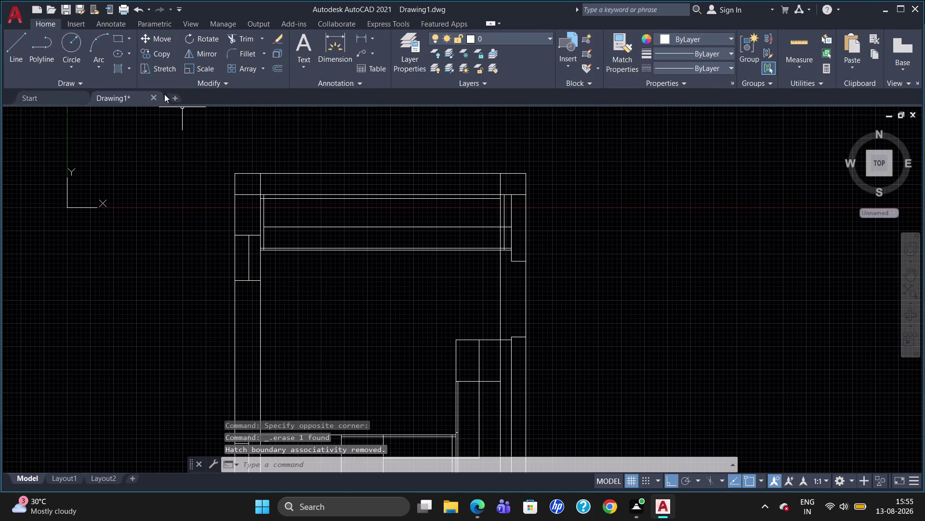
click(125, 66)
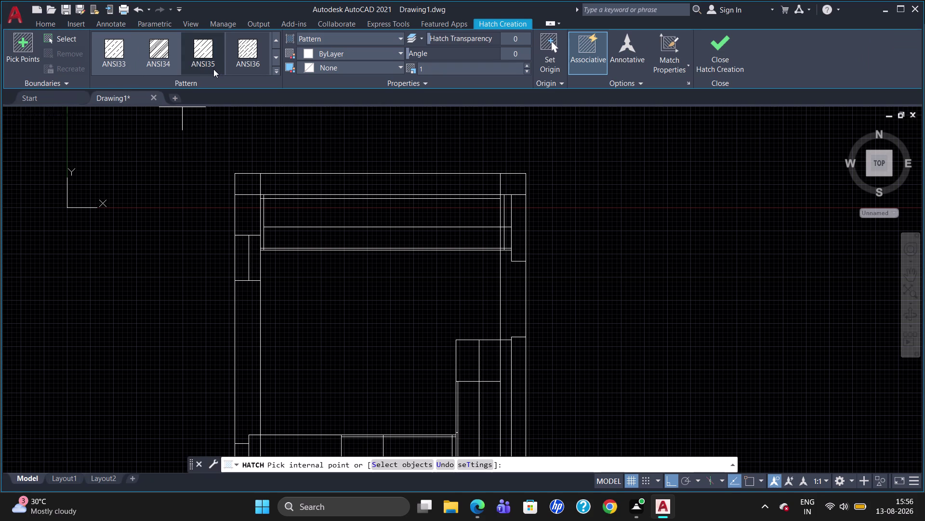
Browse the hatch pattern gallery and choose the ANSI32 diagonal-line pattern.
click(284, 69)
click(280, 71)
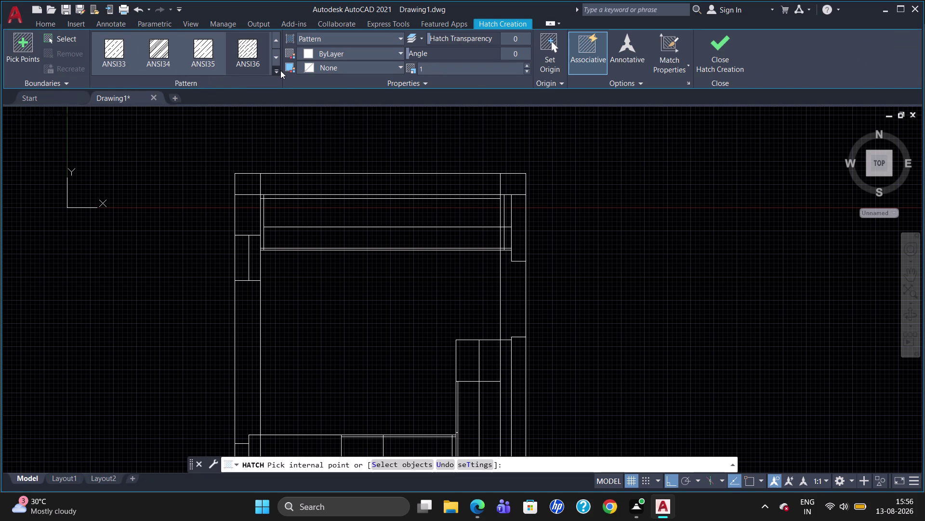
scroll(down, 3)
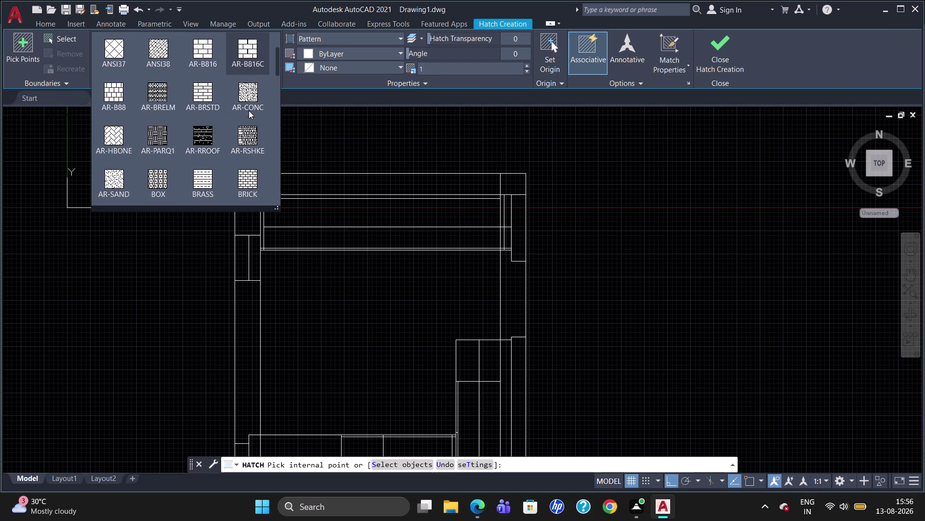
scroll(down, 3)
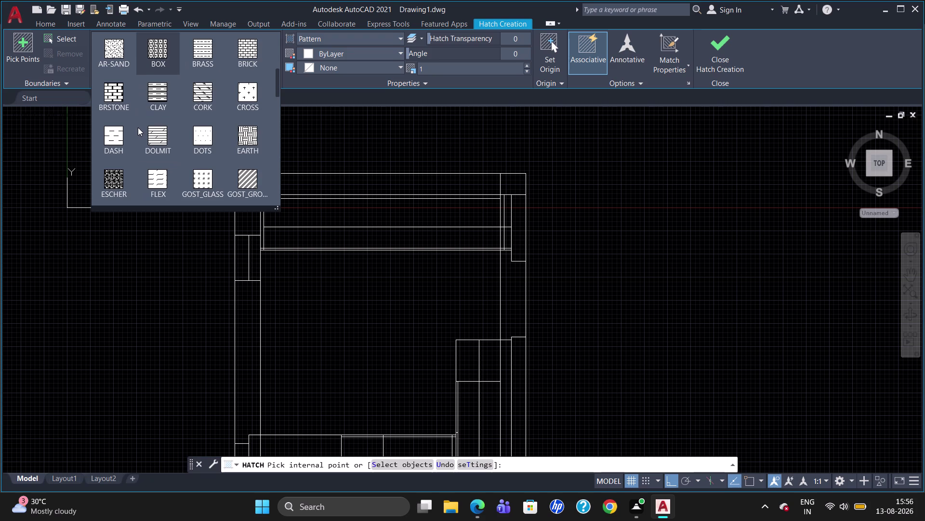
scroll(down, 3)
scroll(up, 3)
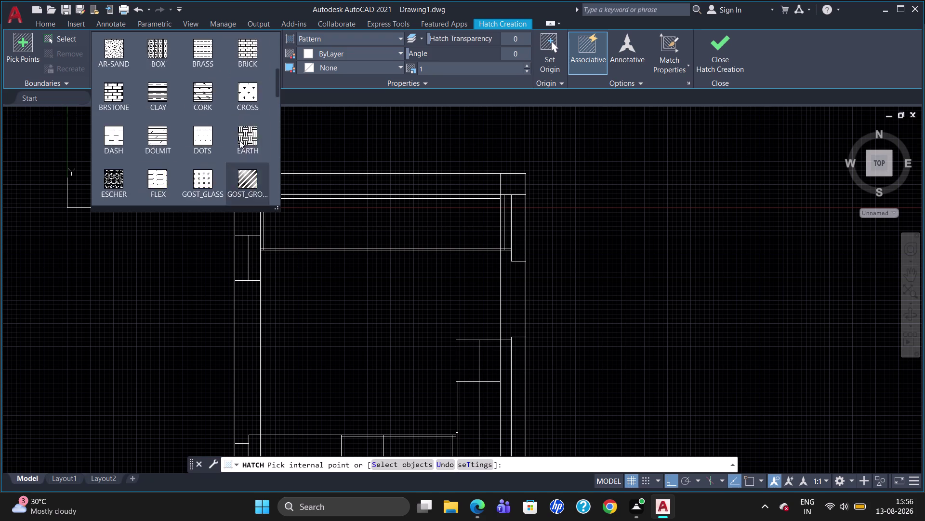
scroll(up, 3)
scroll(up, 3)
scroll(up, 3)
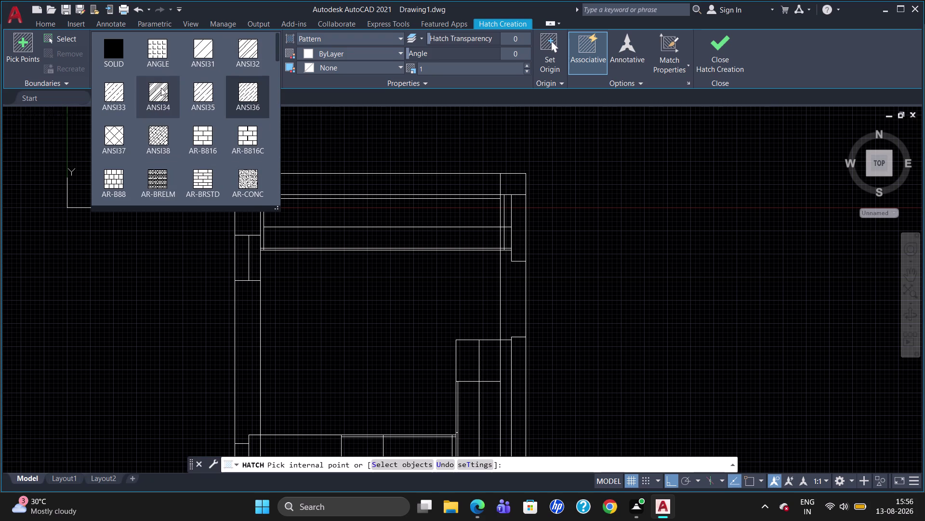
click(250, 53)
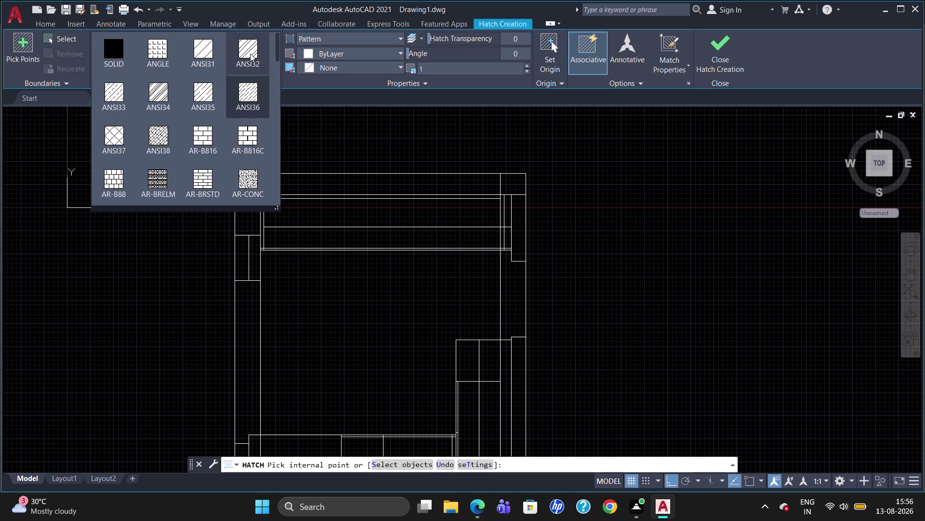
click(322, 181)
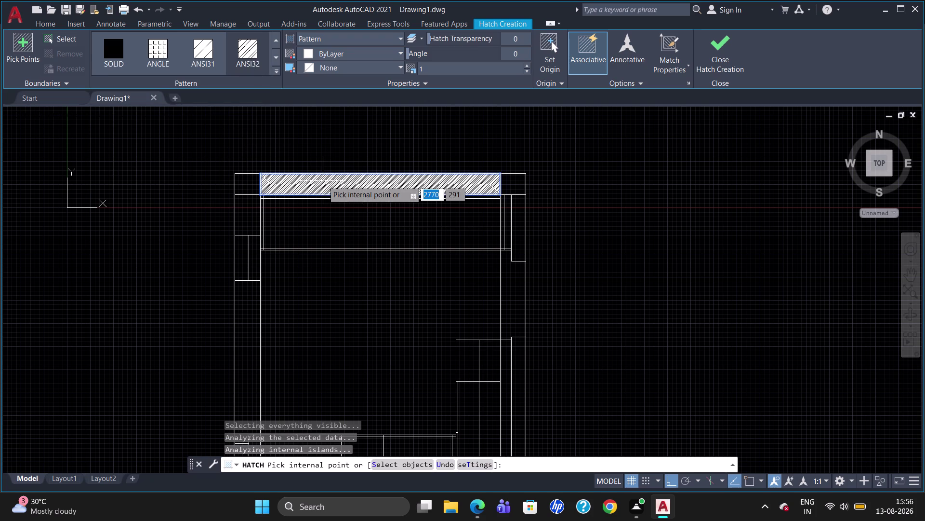
Hatch the top-left corner, the left wall sections, the bottom-left corner and the bottom wall.
click(255, 185)
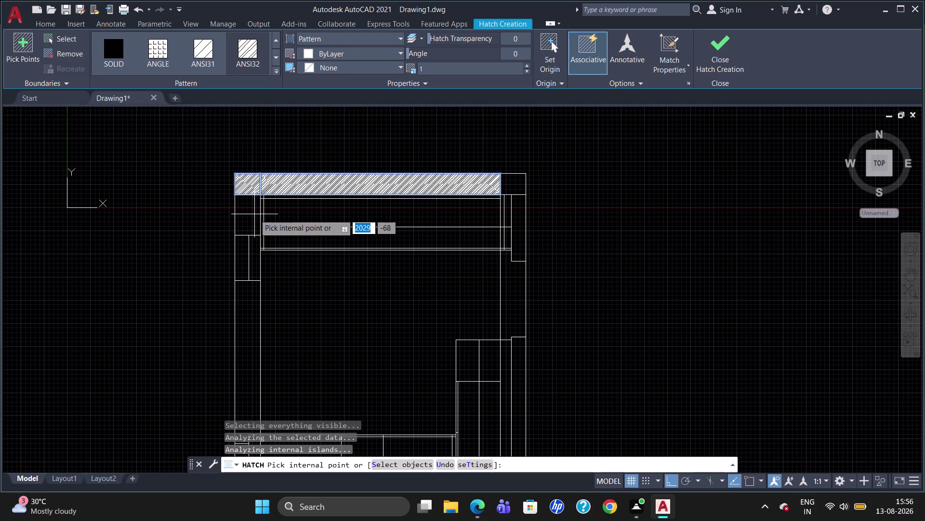
click(252, 216)
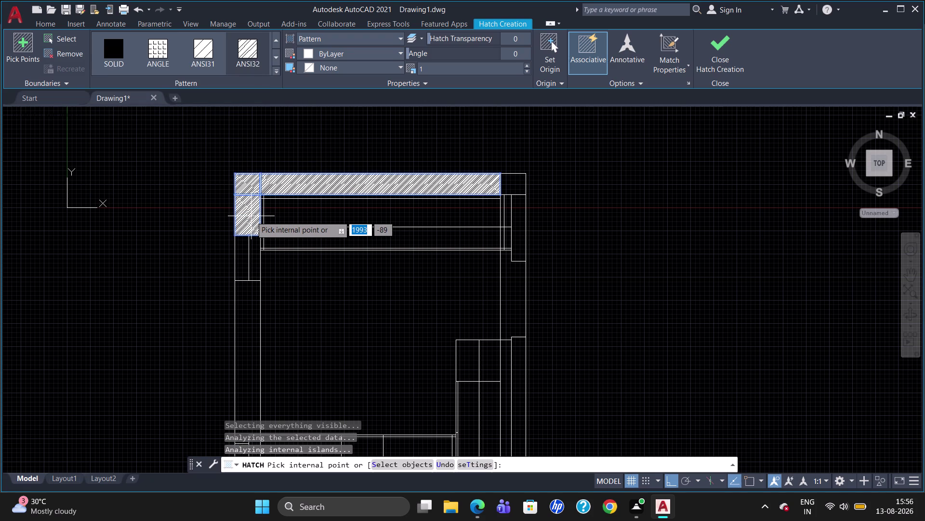
click(239, 244)
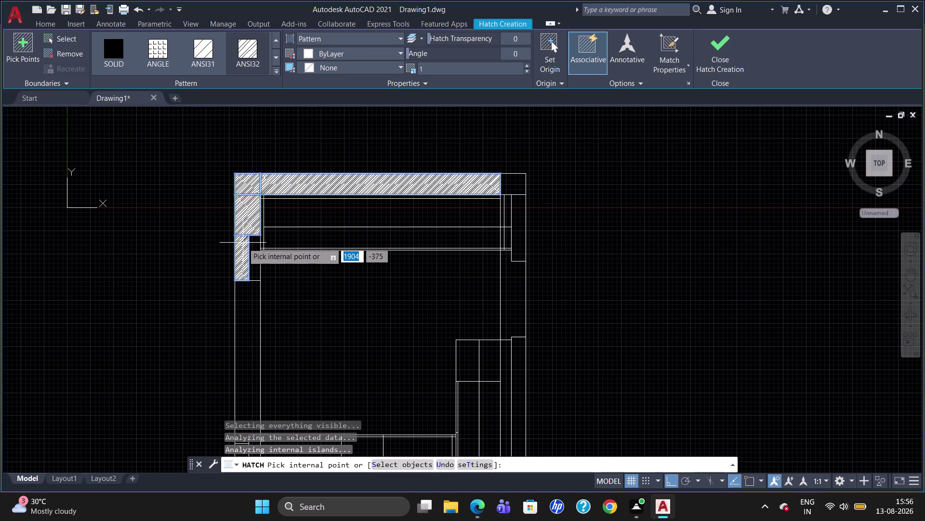
scroll(down, 3)
scroll(up, 3)
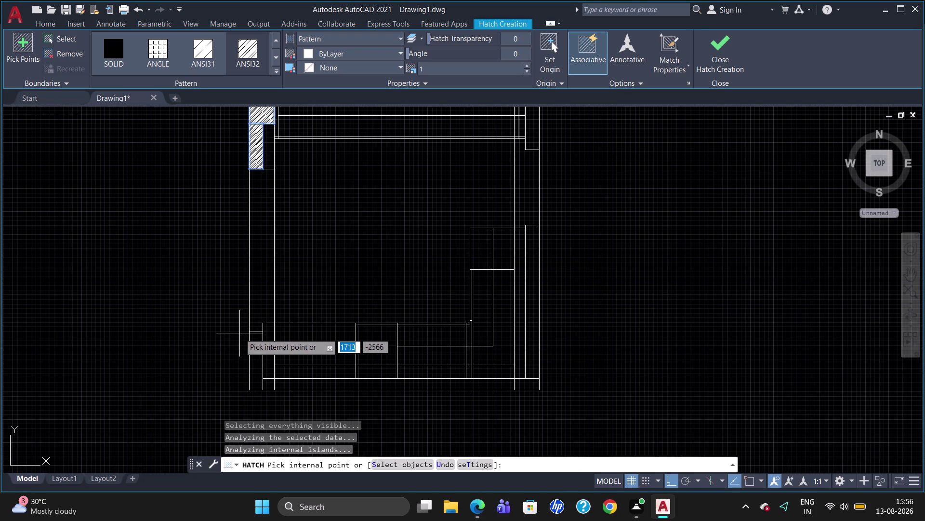
click(255, 360)
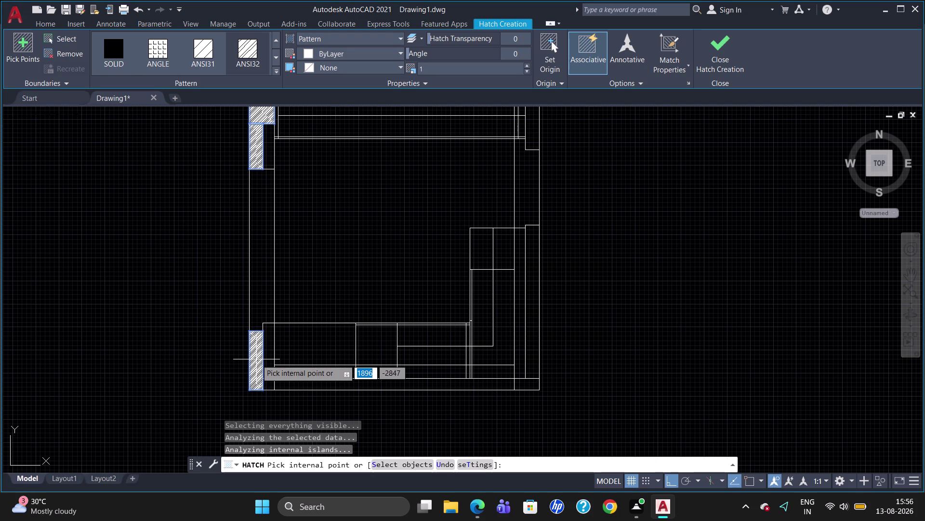
click(268, 381)
click(311, 384)
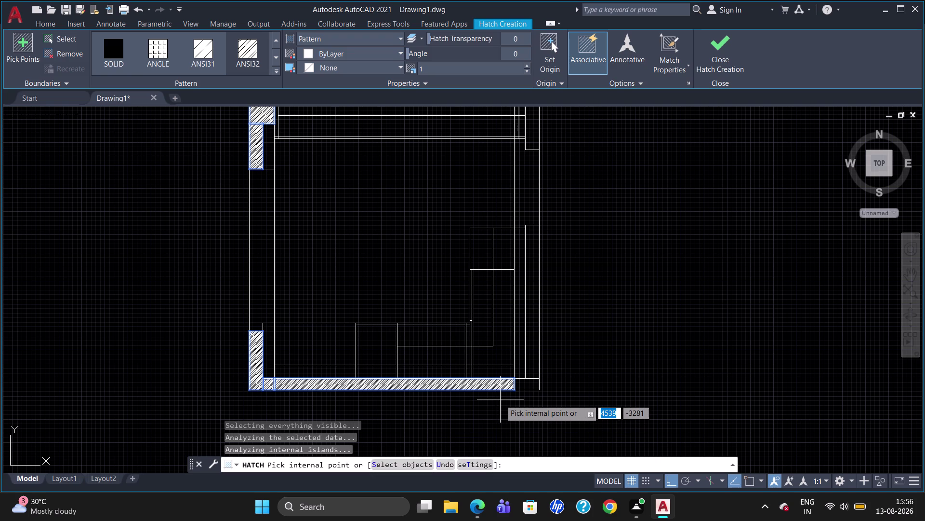
Hatch the bottom-right corner, the right wall sections and the top-right corner, then finish.
click(523, 383)
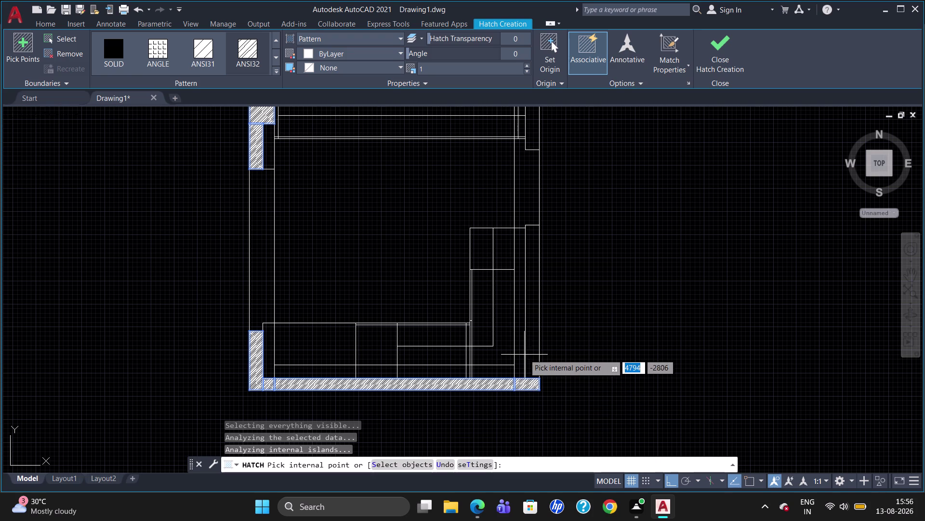
click(530, 347)
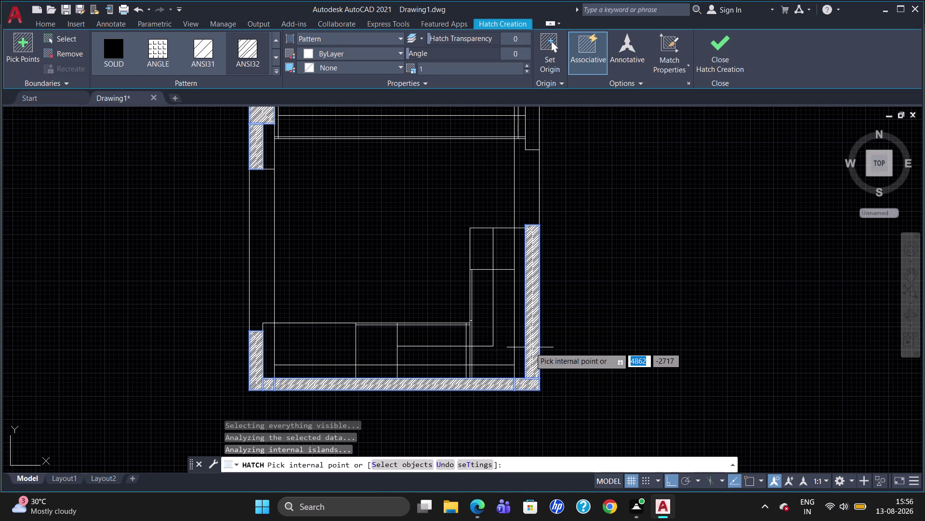
scroll(down, 3)
scroll(up, 3)
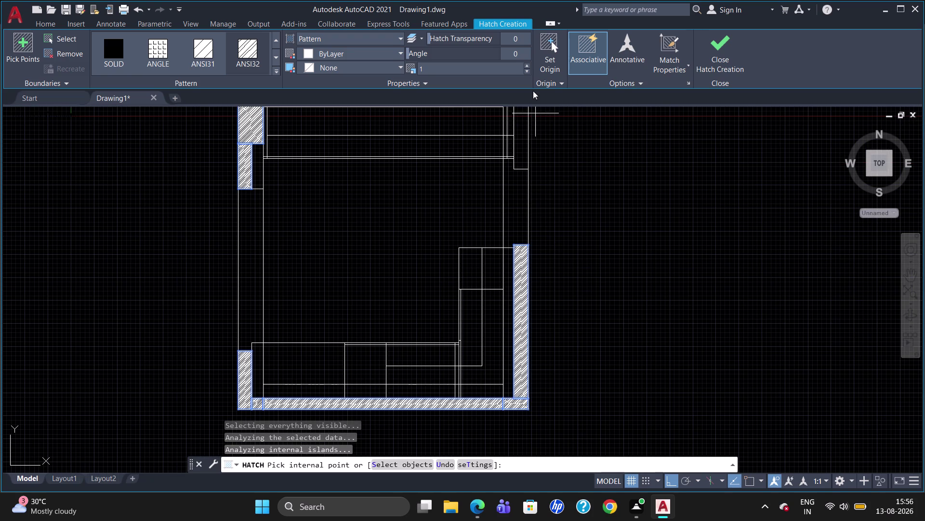
click(520, 139)
scroll(down, 3)
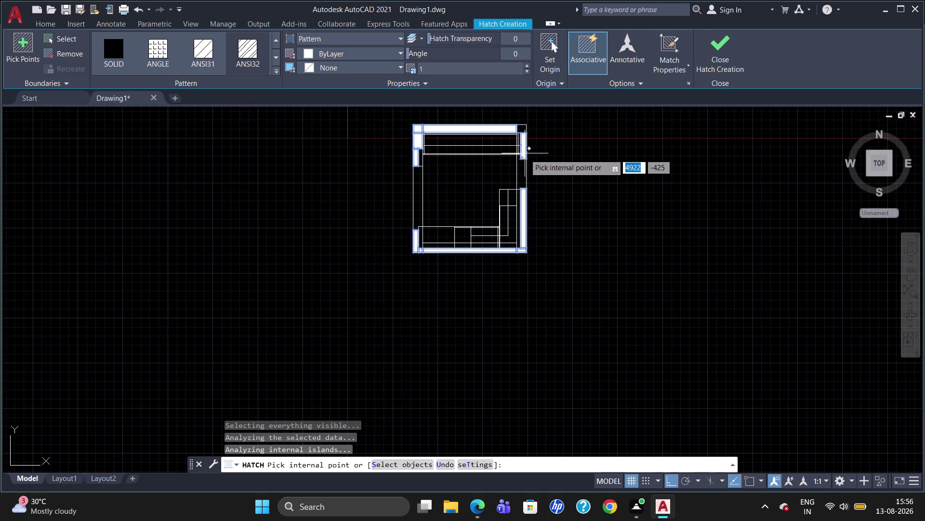
scroll(up, 3)
scroll(down, 3)
scroll(up, 3)
scroll(down, 3)
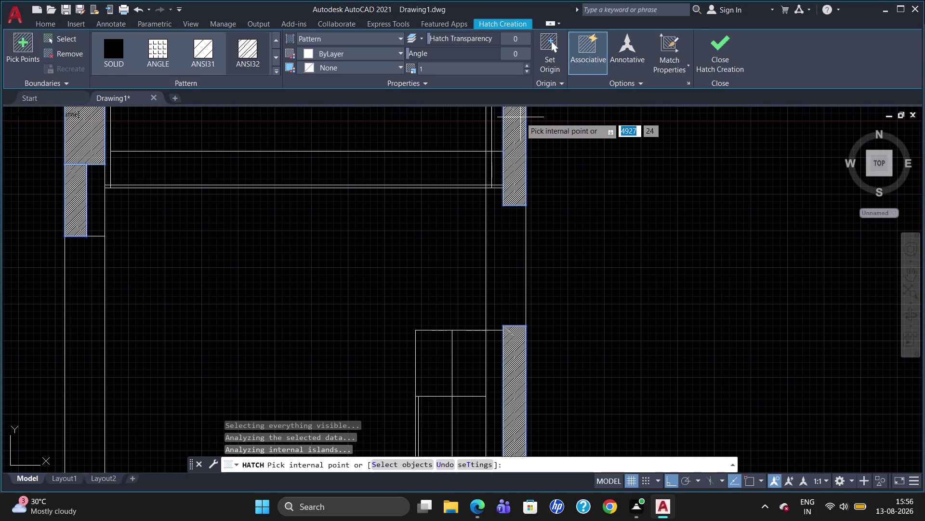
scroll(down, 3)
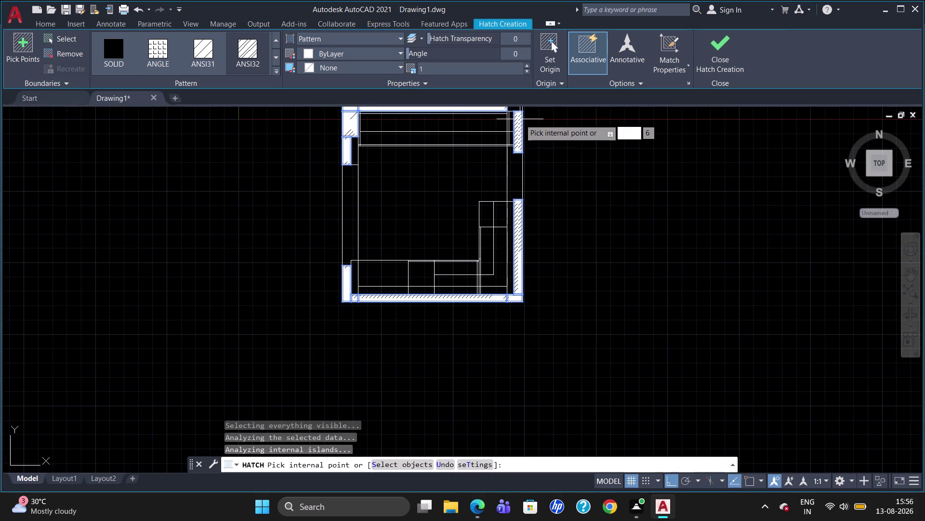
scroll(up, 3)
scroll(down, 3)
click(515, 112)
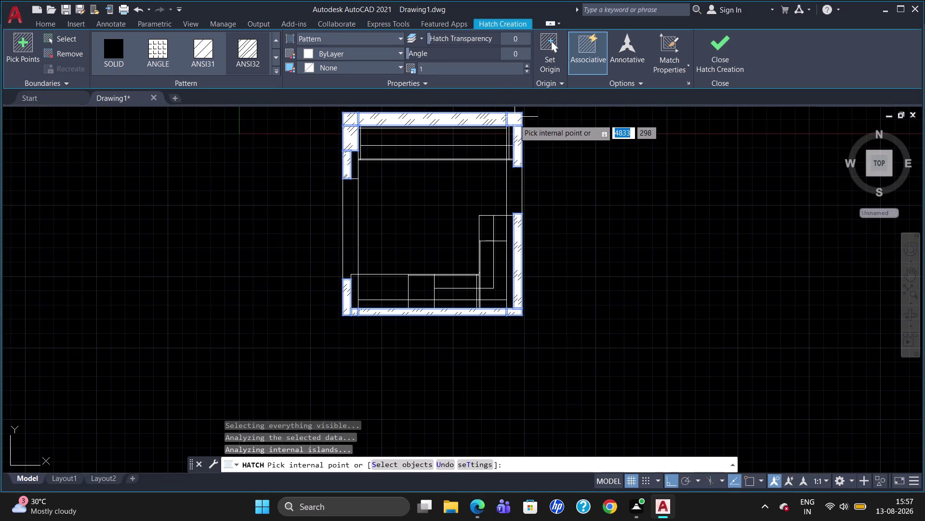
key(Escape)
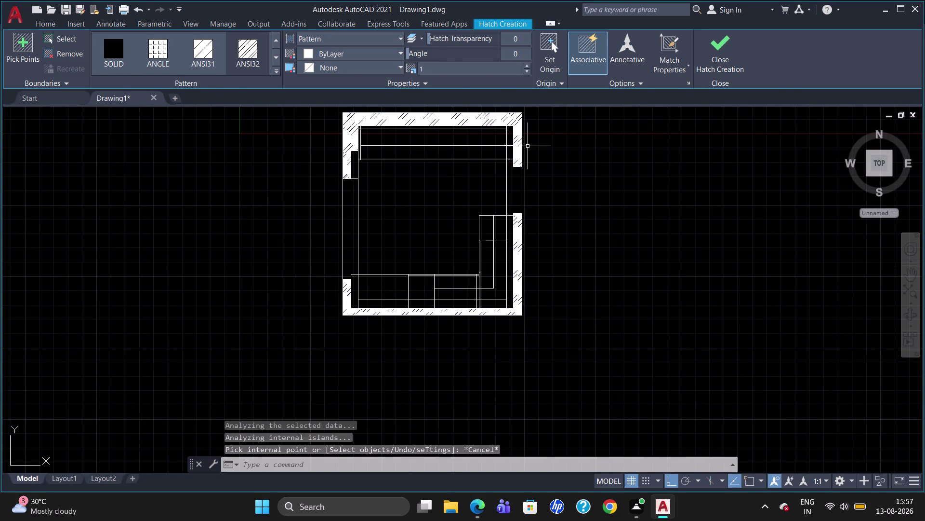
Select the wall hatch and reapply the ANSI32 pattern in the Hatch Editor.
scroll(up, 3)
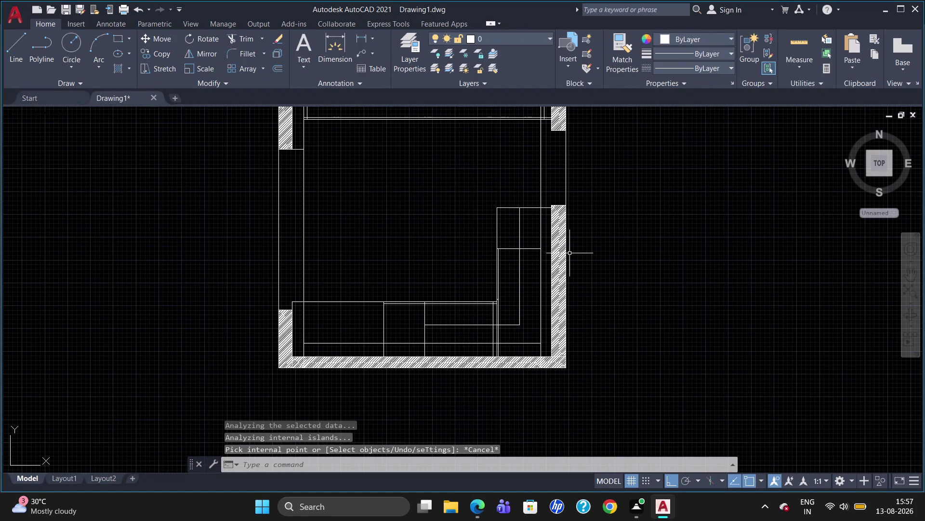
scroll(up, 3)
scroll(down, 3)
scroll(up, 3)
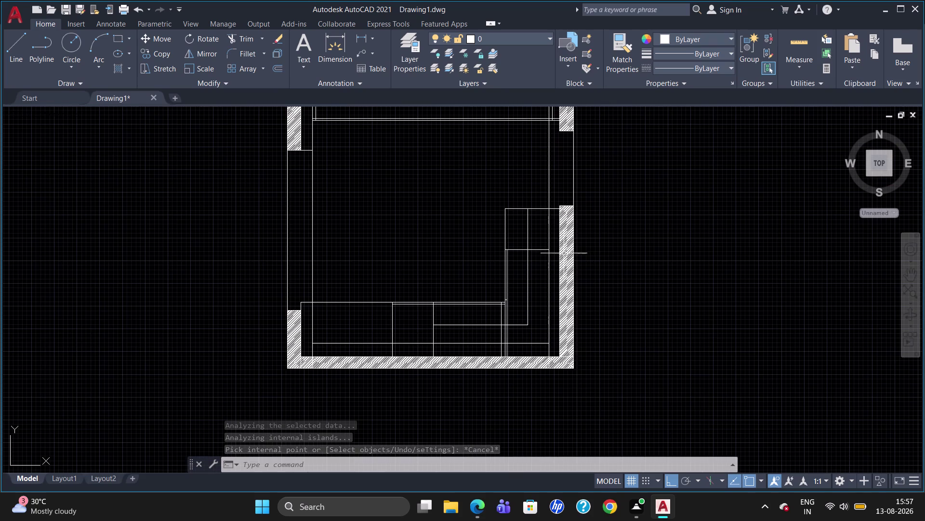
click(566, 253)
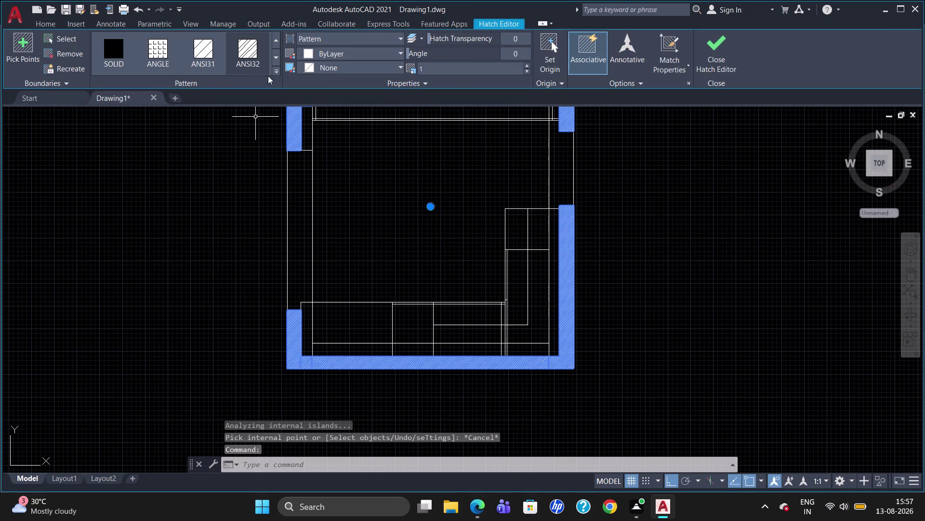
click(256, 59)
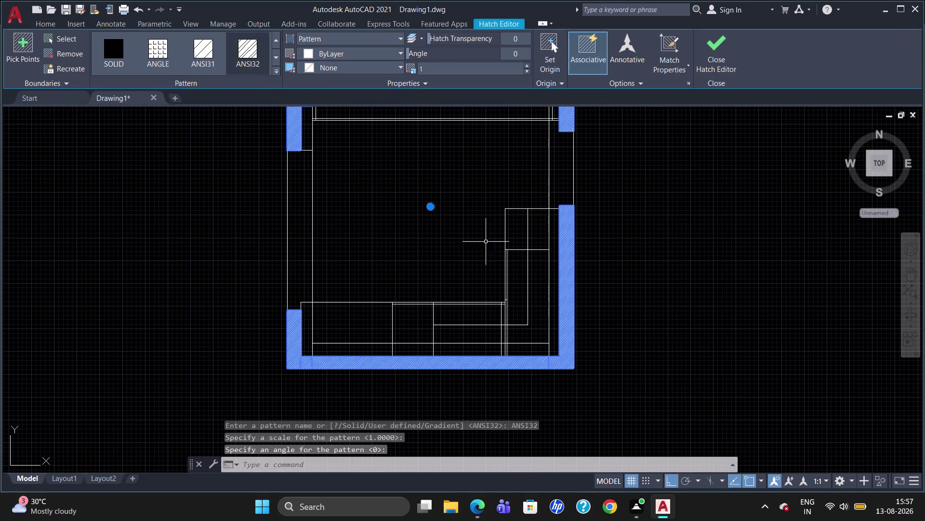
key(Escape)
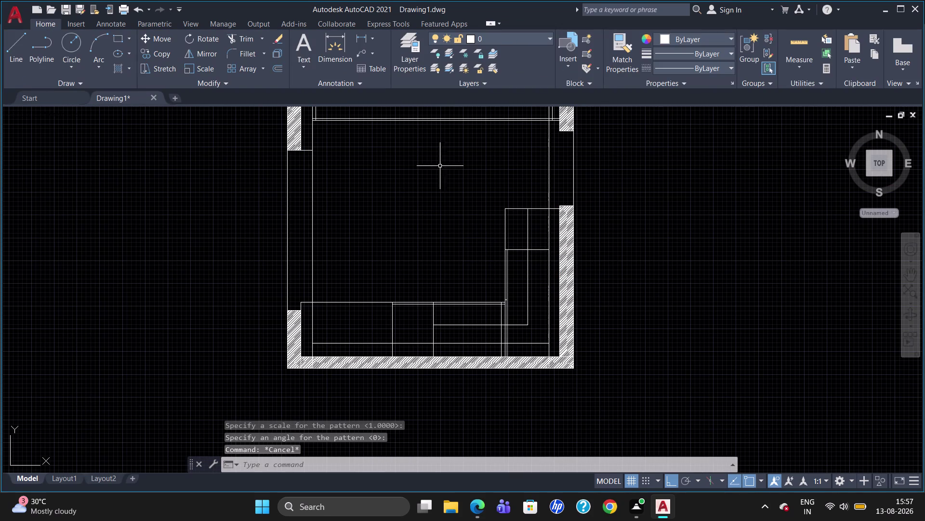
click(568, 282)
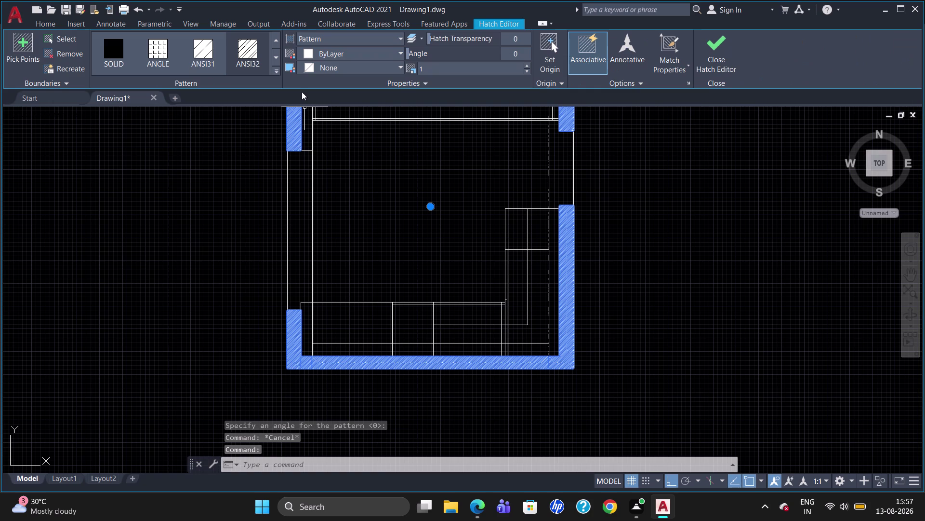
click(251, 52)
click(251, 52)
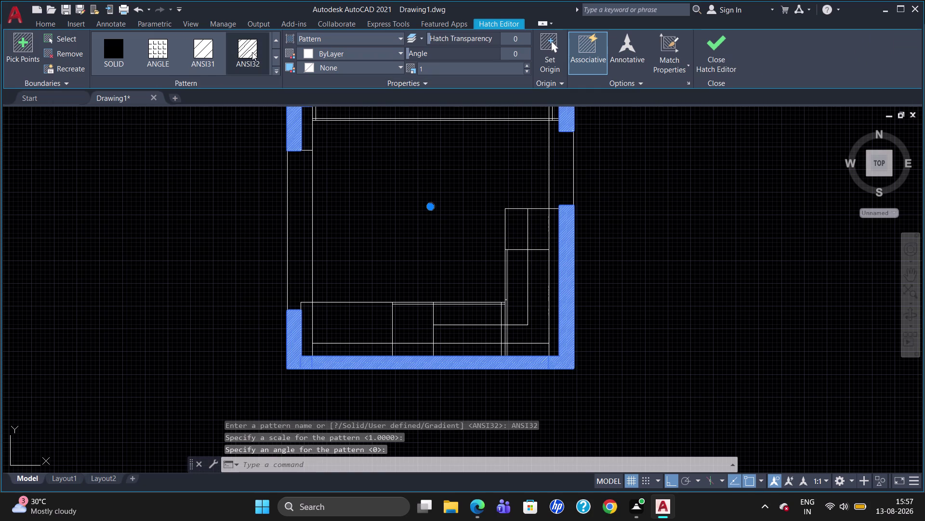
click(252, 53)
click(253, 52)
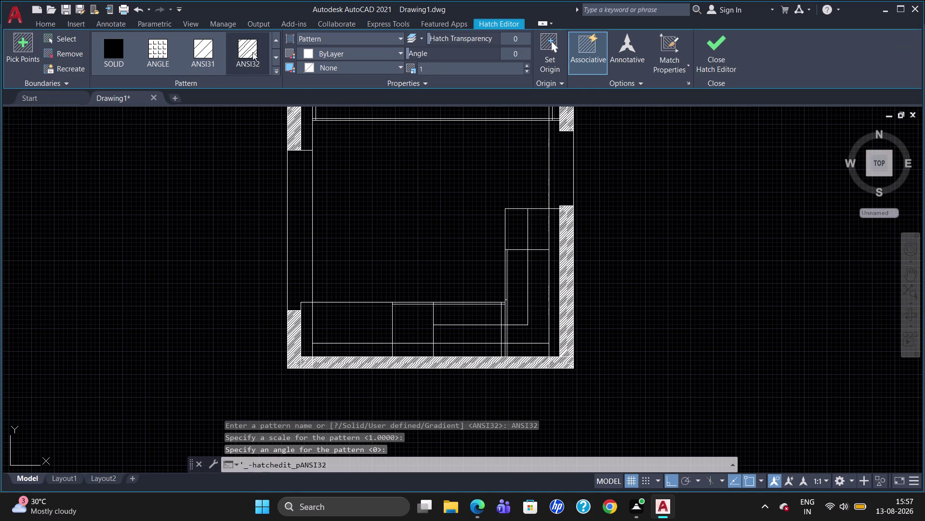
click(259, 65)
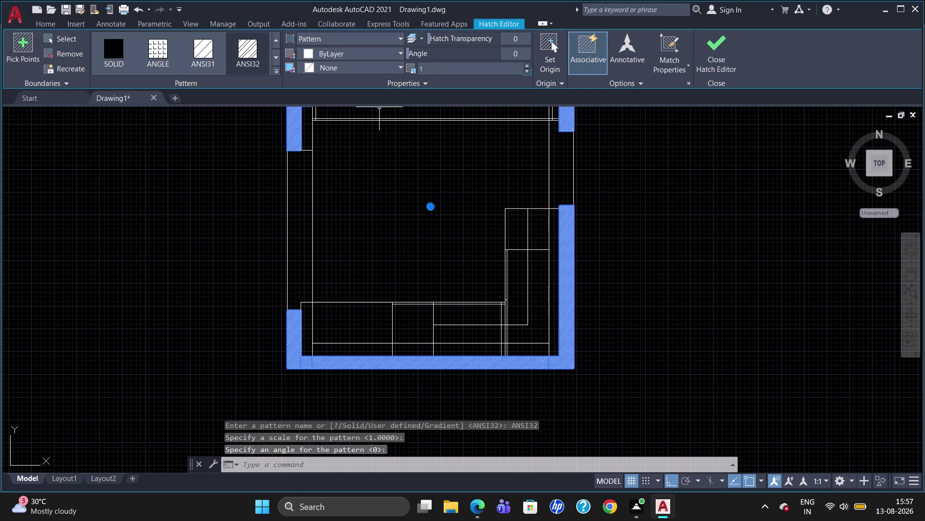
Drag the wall hatch Angle slider down to 28 degrees, then exit hatch editing.
drag(410, 52, 477, 63)
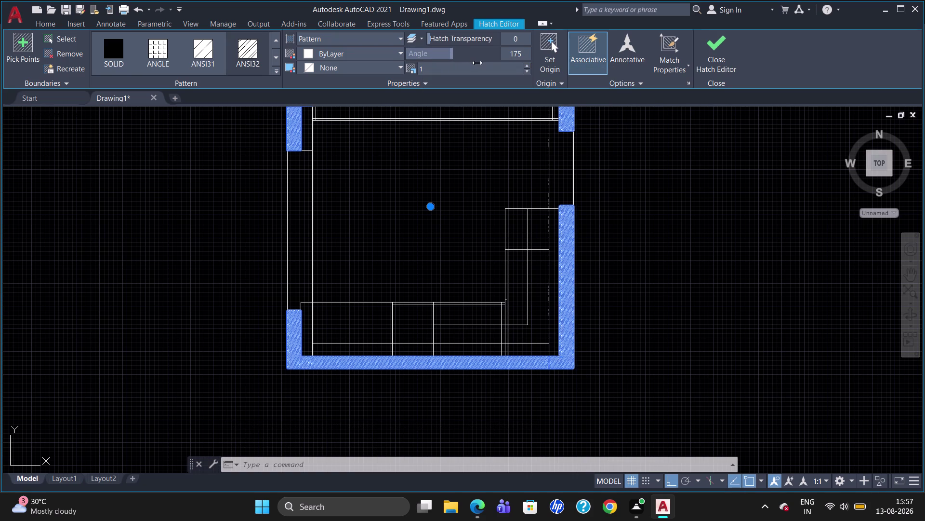
drag(478, 63, 465, 60)
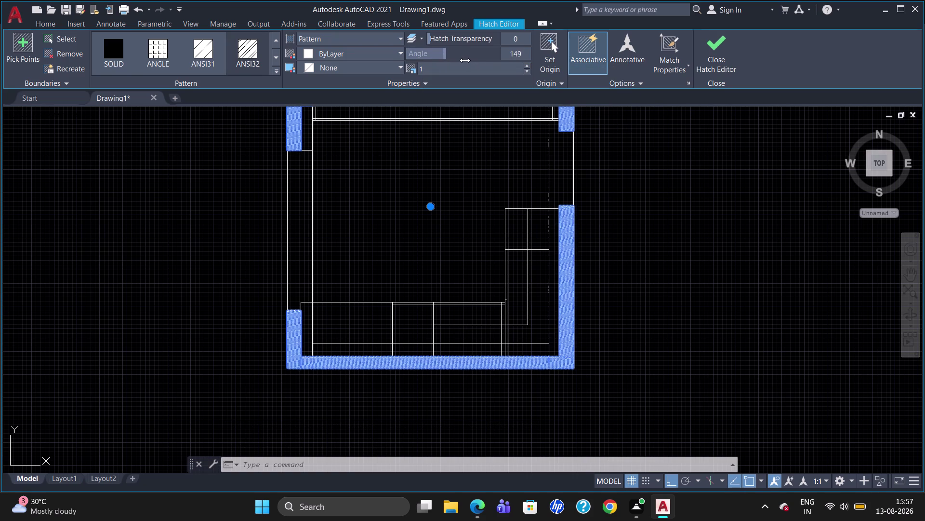
drag(465, 61, 442, 55)
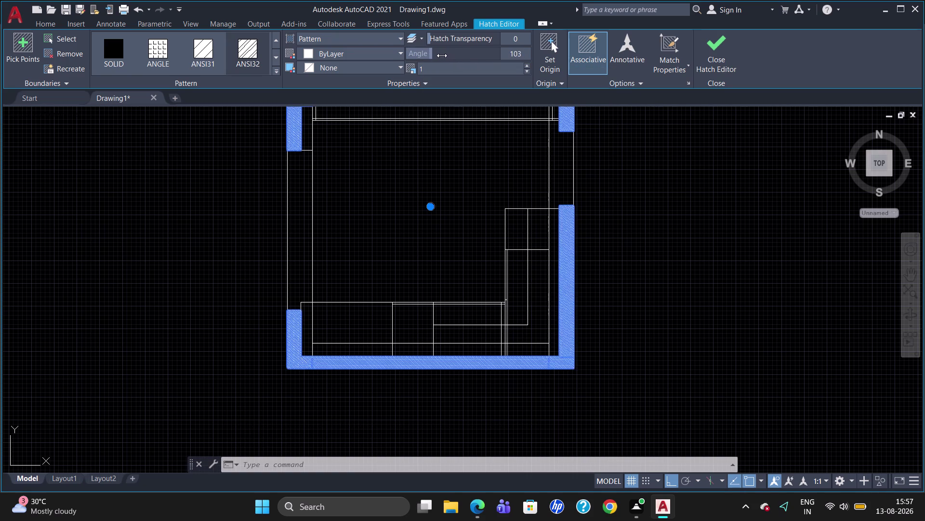
drag(442, 56, 419, 52)
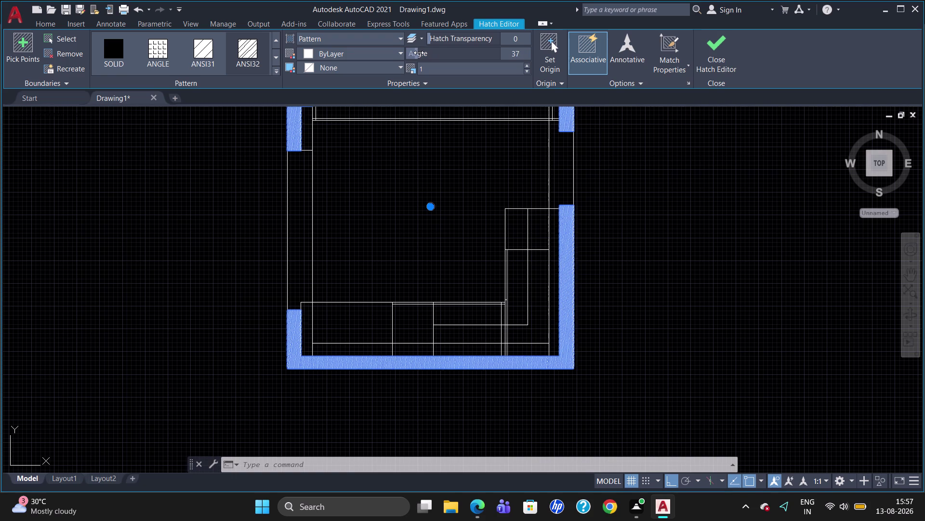
drag(419, 53, 416, 53)
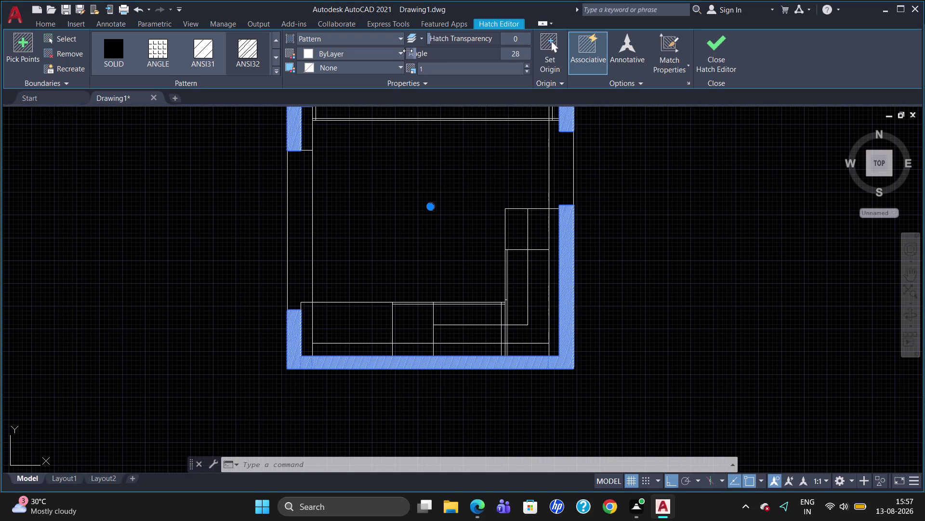
click(408, 50)
key(Escape)
key(Escape)
key(Escape)
key(Escape)
key(Return)
key(Escape)
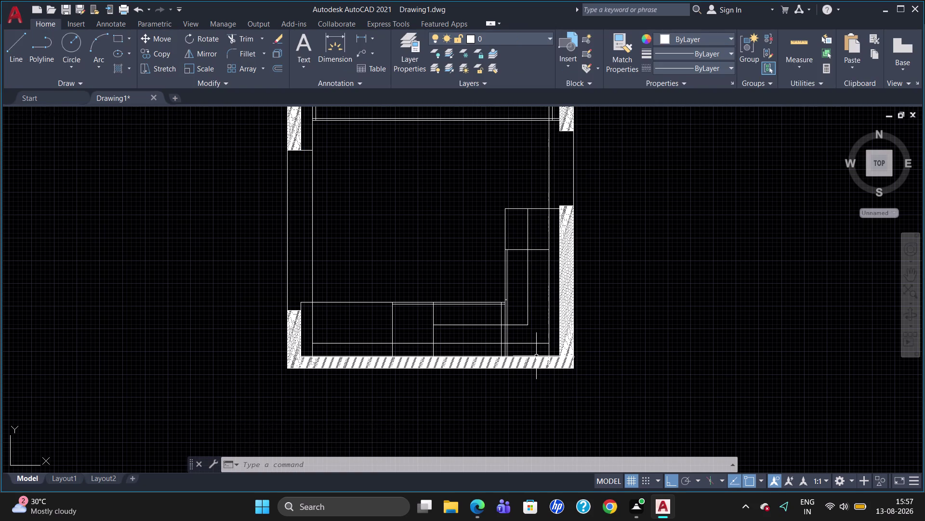
scroll(up, 3)
scroll(down, 3)
scroll(up, 3)
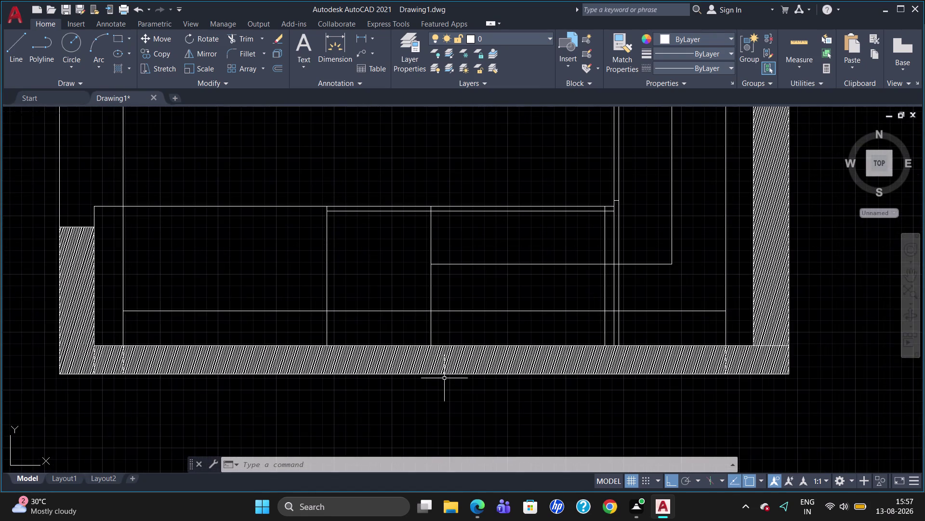
scroll(up, 3)
scroll(down, 3)
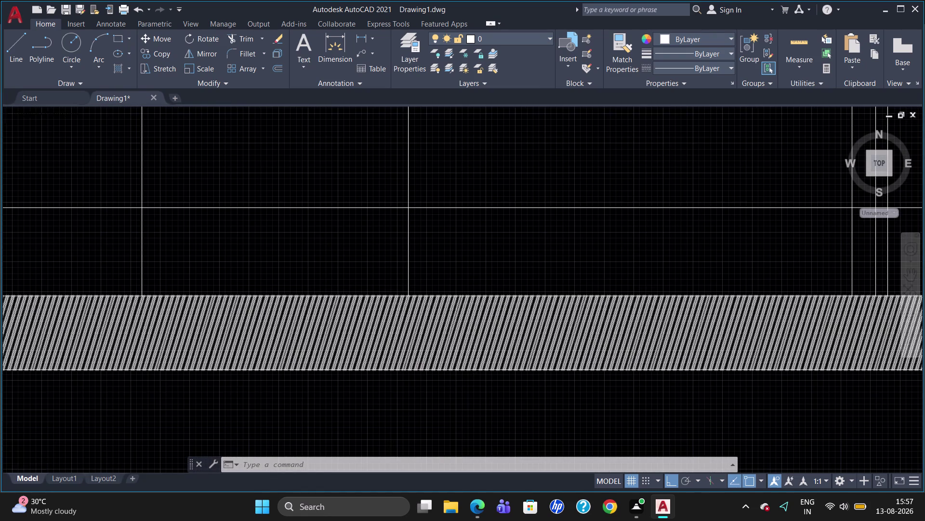
scroll(down, 3)
scroll(down, 3)
scroll(up, 3)
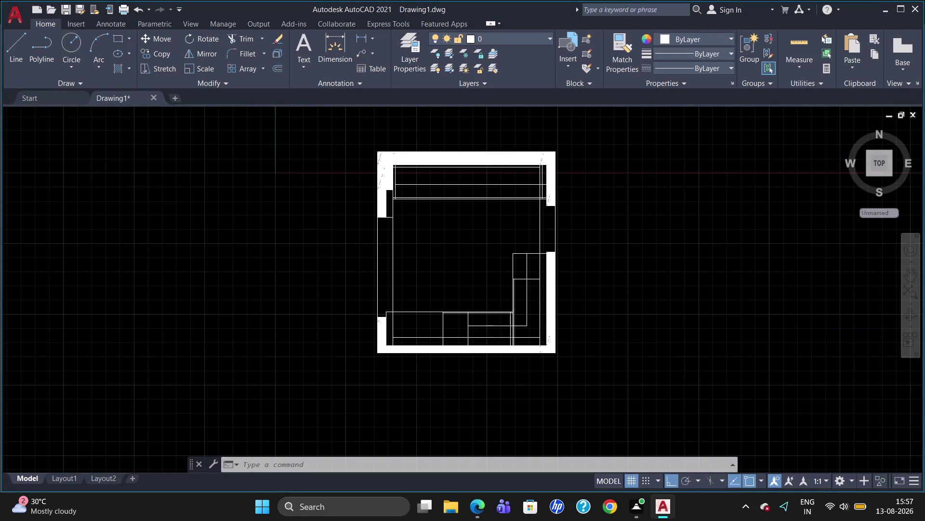
scroll(up, 3)
scroll(down, 3)
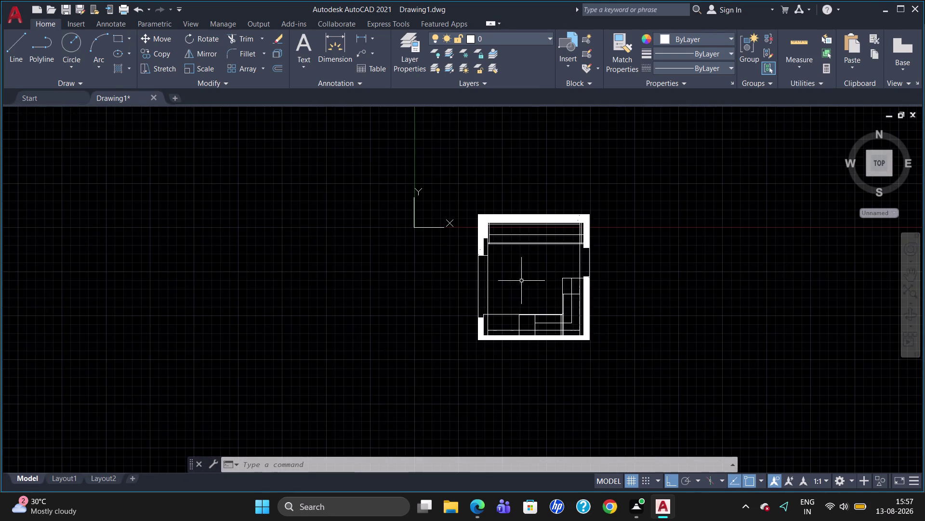
scroll(up, 3)
Reselect the wall hatch, sweep its angle through 103, 185 and 305 back to 0, then exit.
click(538, 193)
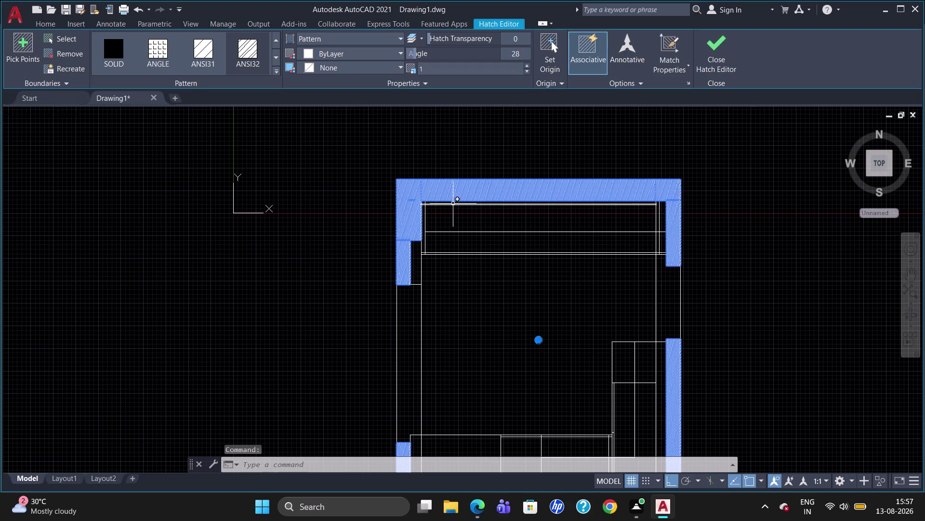
drag(418, 54, 418, 53)
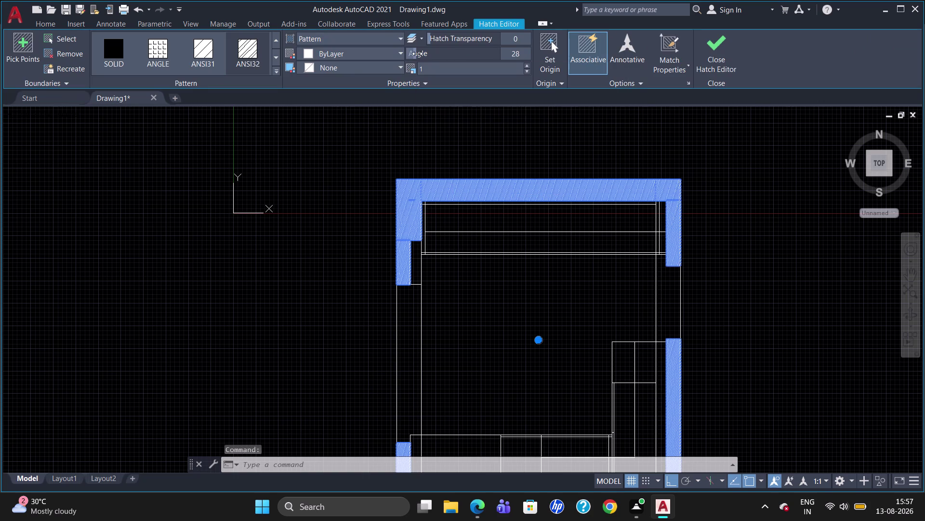
drag(417, 54, 473, 53)
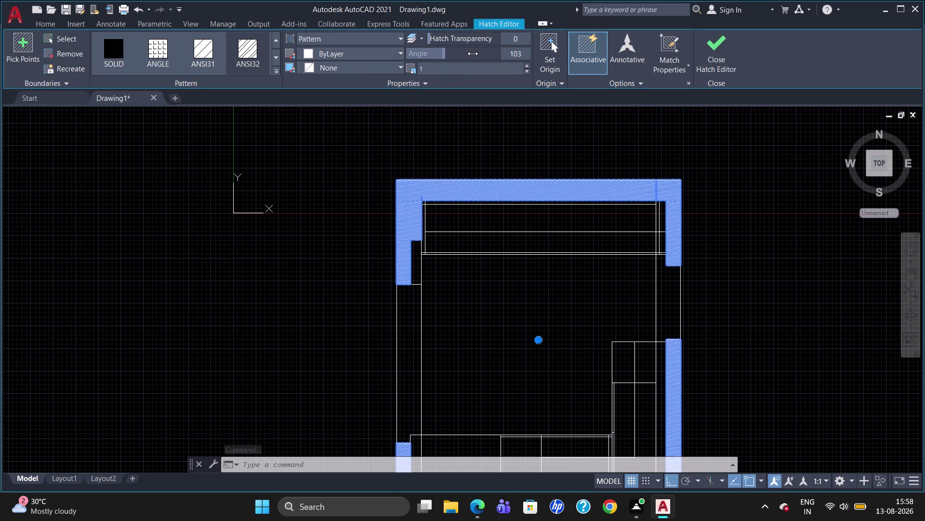
drag(473, 54, 500, 53)
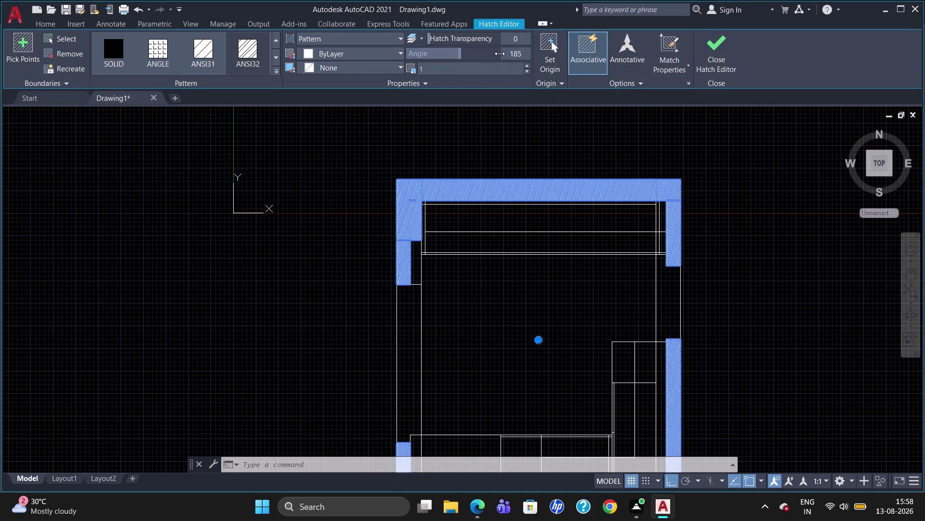
drag(499, 53, 536, 54)
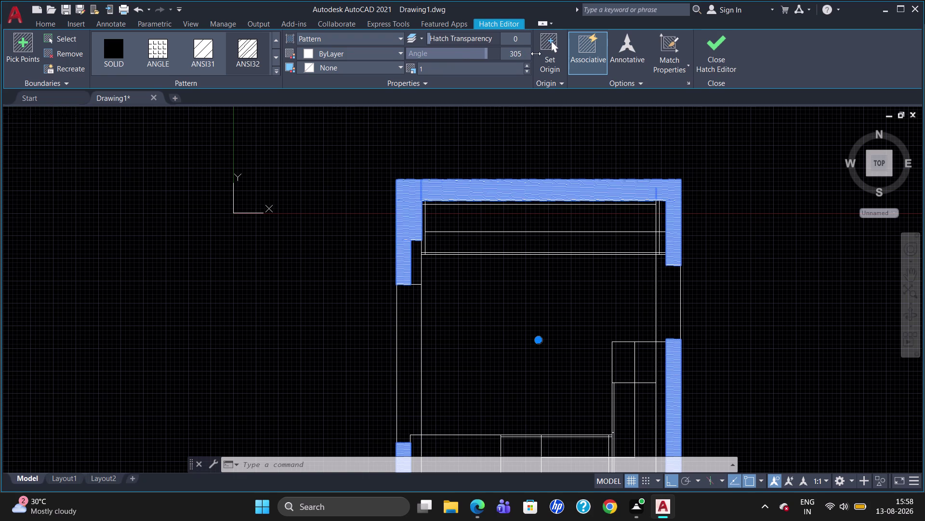
drag(535, 54, 330, 79)
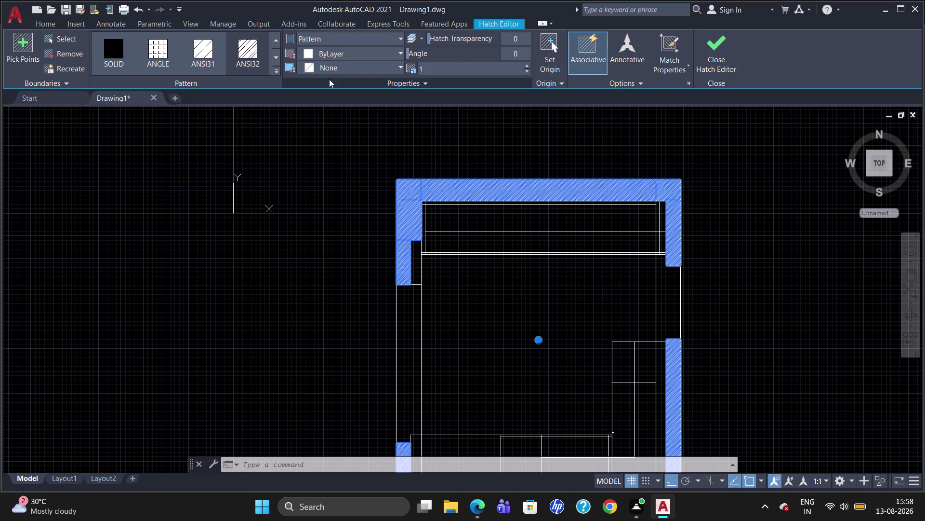
click(329, 80)
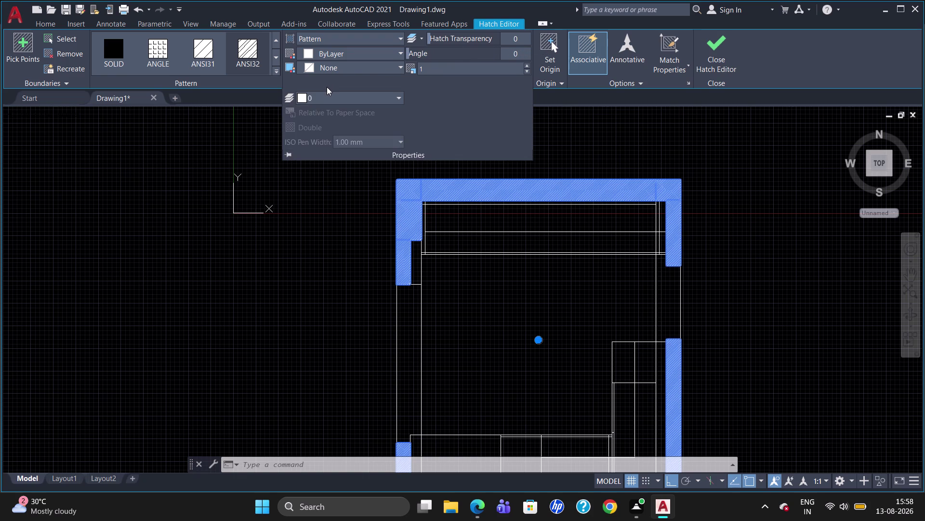
key(Escape)
key(Escape)
Zoom around the kitchen plan to inspect the wall hatch, then select the bottom wall fill.
scroll(down, 3)
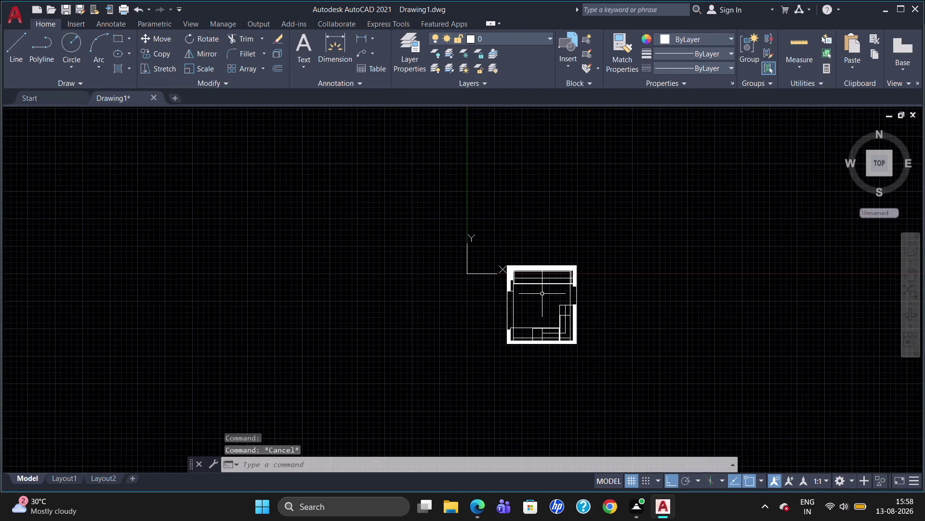
scroll(up, 3)
scroll(up, 3)
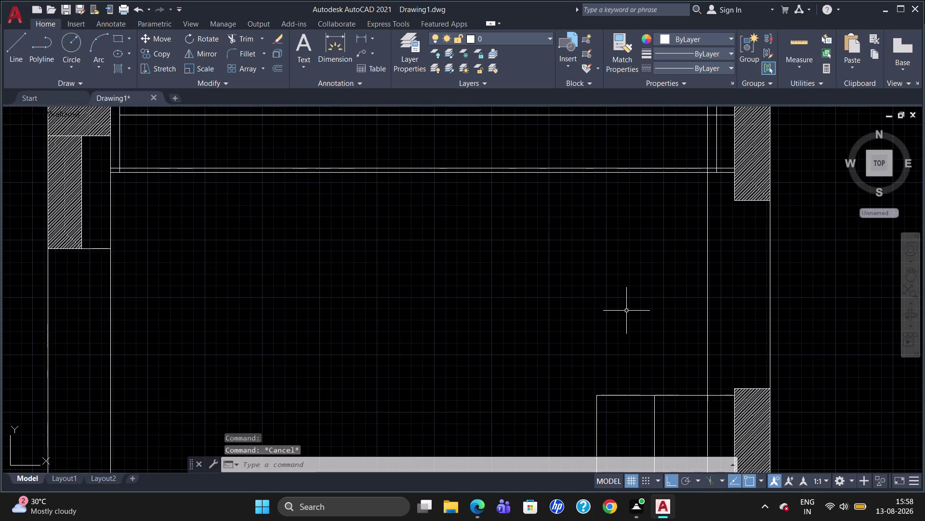
scroll(up, 3)
scroll(up, 3)
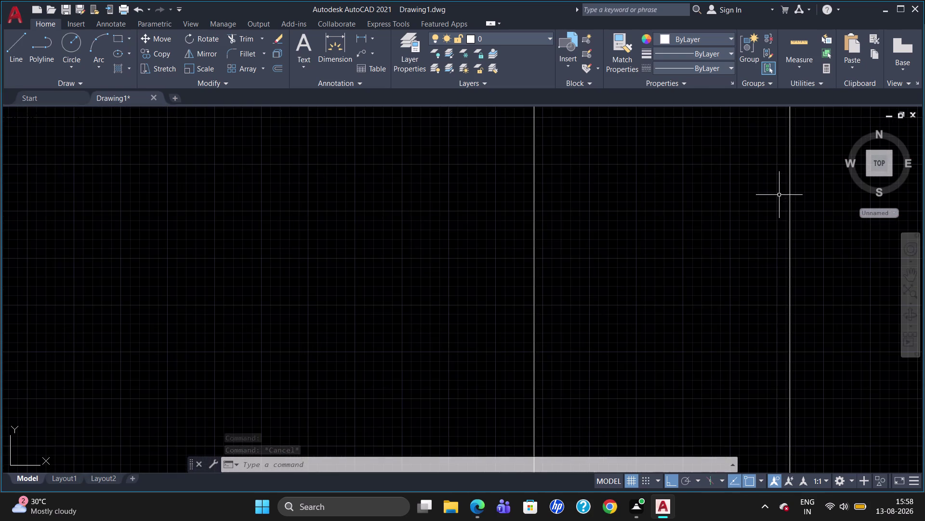
scroll(down, 3)
scroll(up, 3)
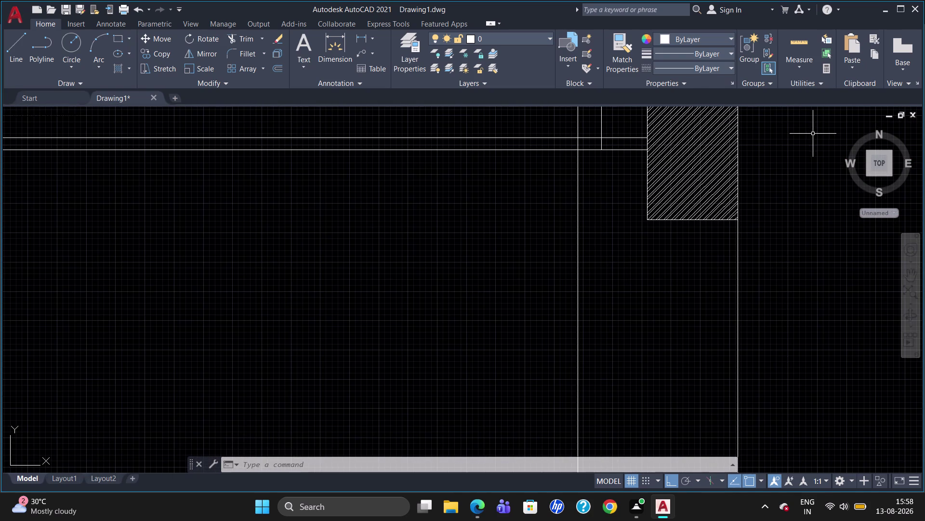
scroll(down, 3)
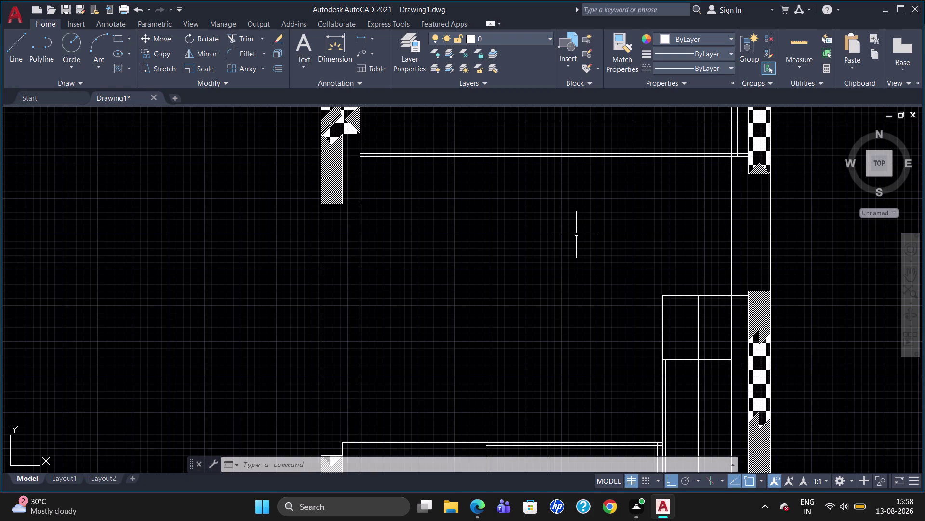
scroll(down, 3)
scroll(up, 3)
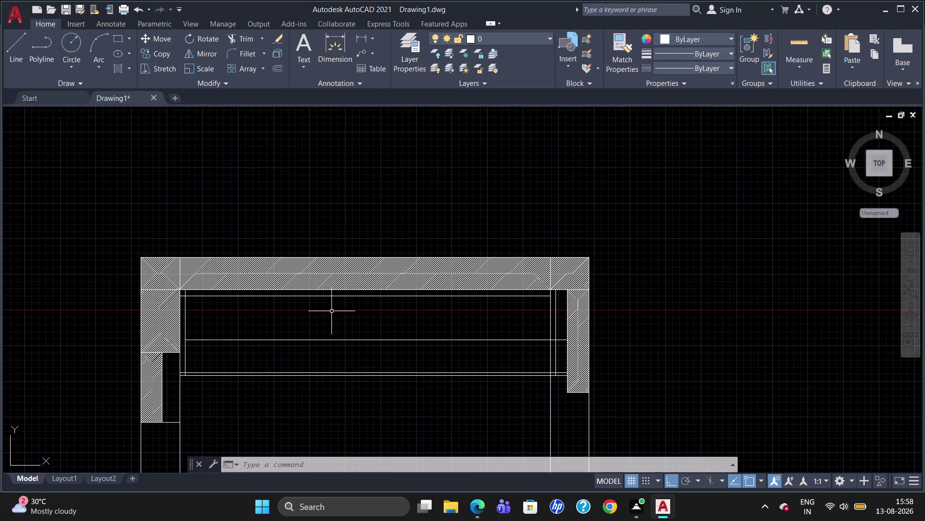
scroll(down, 3)
scroll(up, 3)
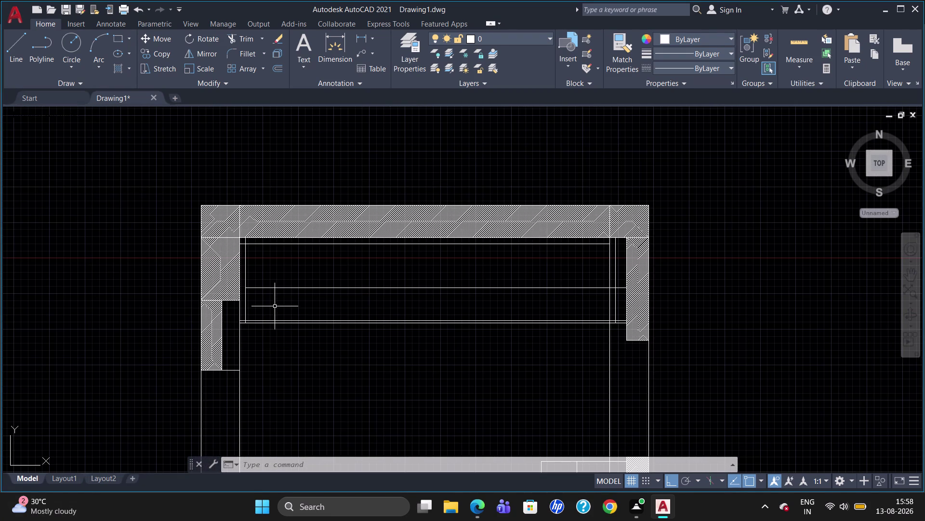
scroll(up, 3)
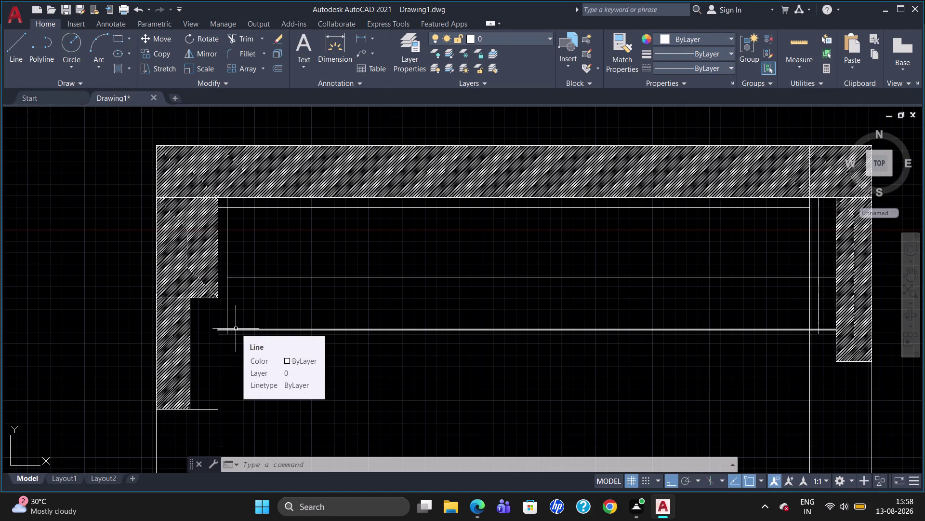
scroll(down, 3)
scroll(up, 3)
scroll(down, 3)
scroll(down, 3)
scroll(up, 3)
scroll(down, 3)
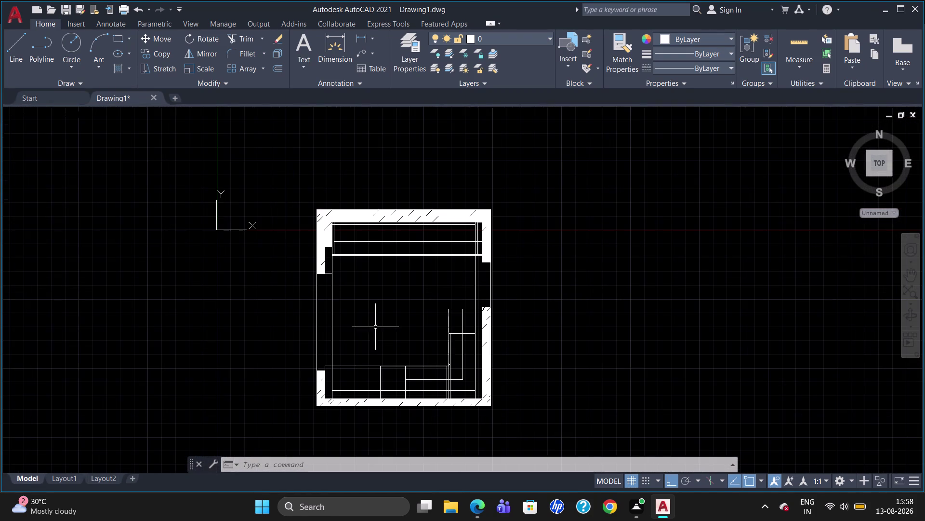
click(378, 404)
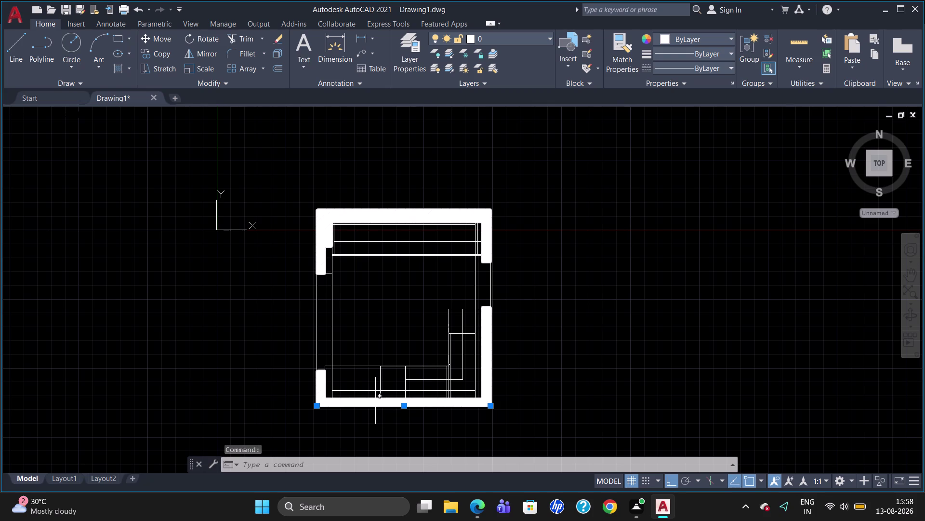
Select the whole solid wall fill and delete it.
key(Escape)
key(Escape)
click(363, 212)
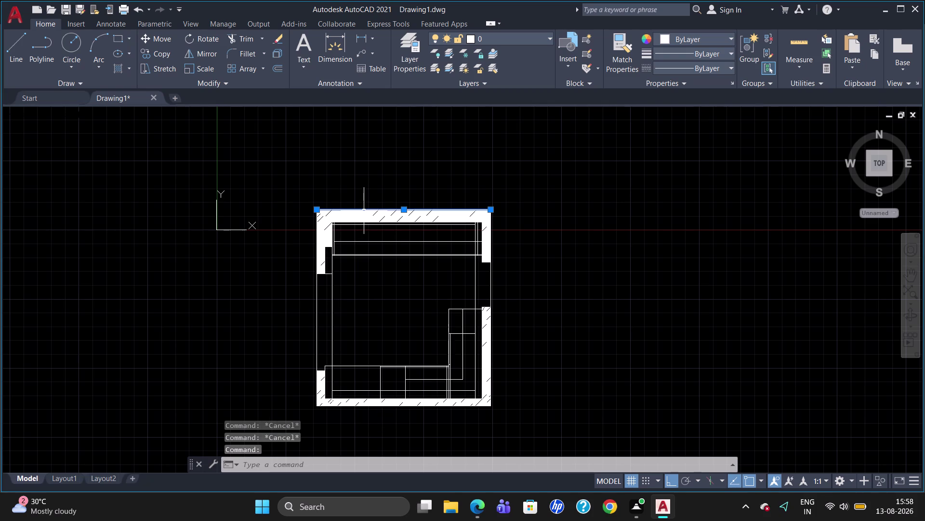
key(Escape)
scroll(up, 3)
click(378, 208)
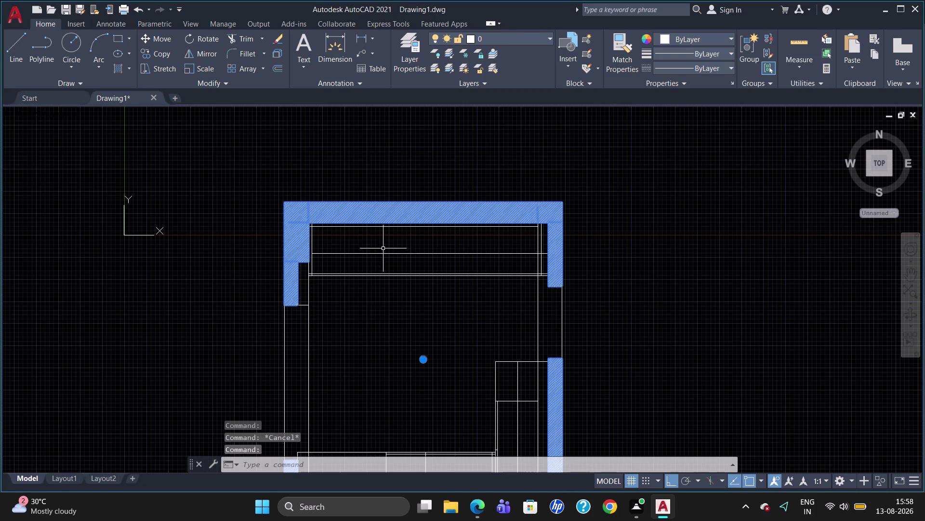
key(Delete)
scroll(down, 3)
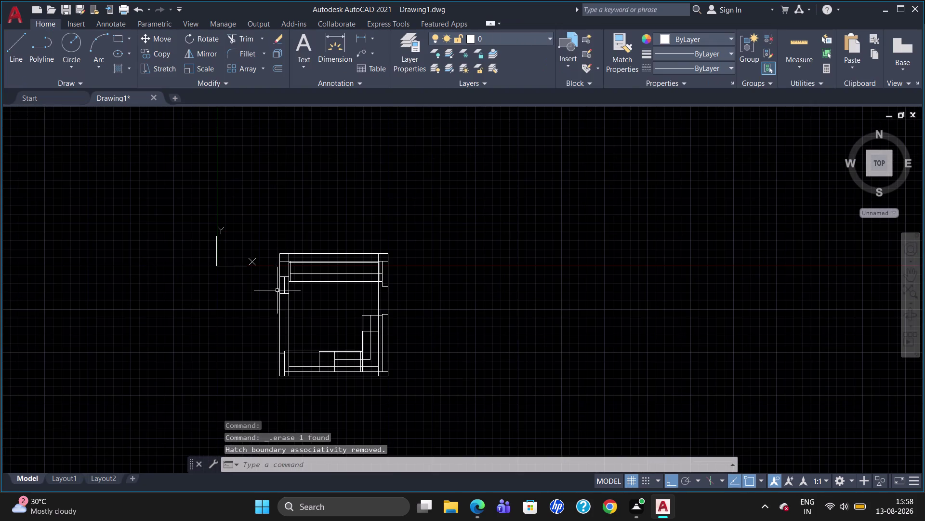
scroll(up, 3)
scroll(down, 3)
scroll(up, 3)
scroll(down, 3)
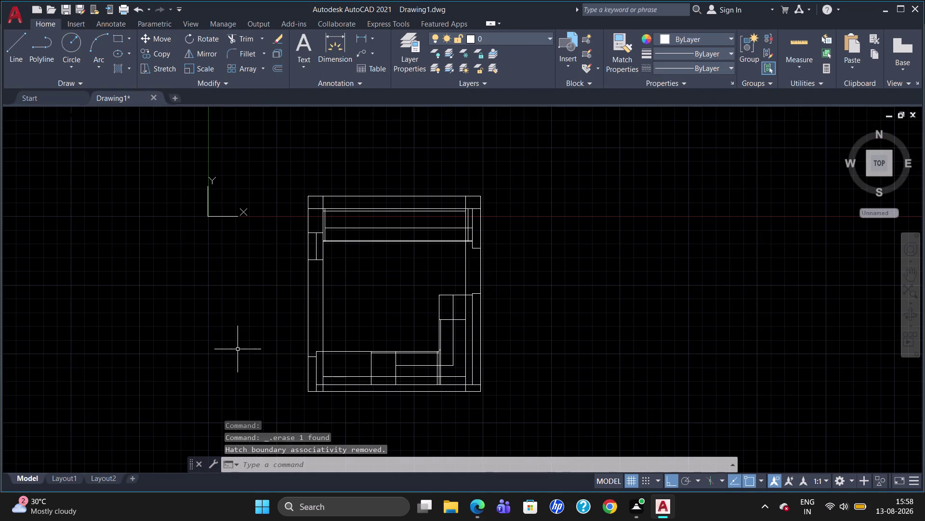
click(127, 67)
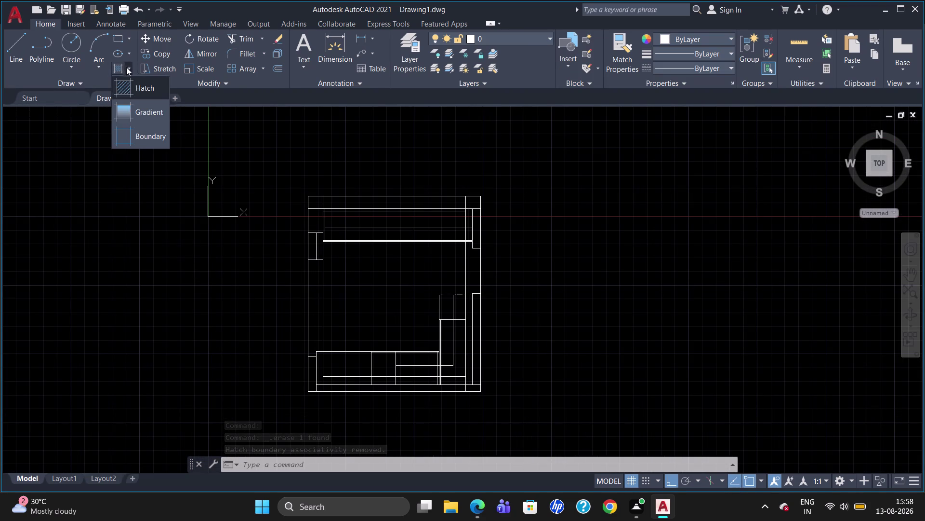
Start an ANSI31 hatch and pick points in the top wall and top-left corner.
click(132, 92)
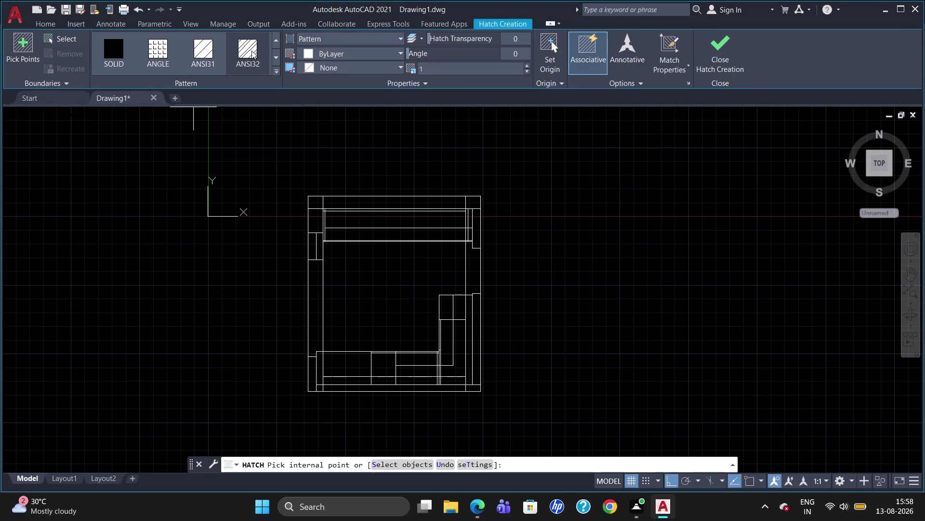
click(251, 51)
click(250, 52)
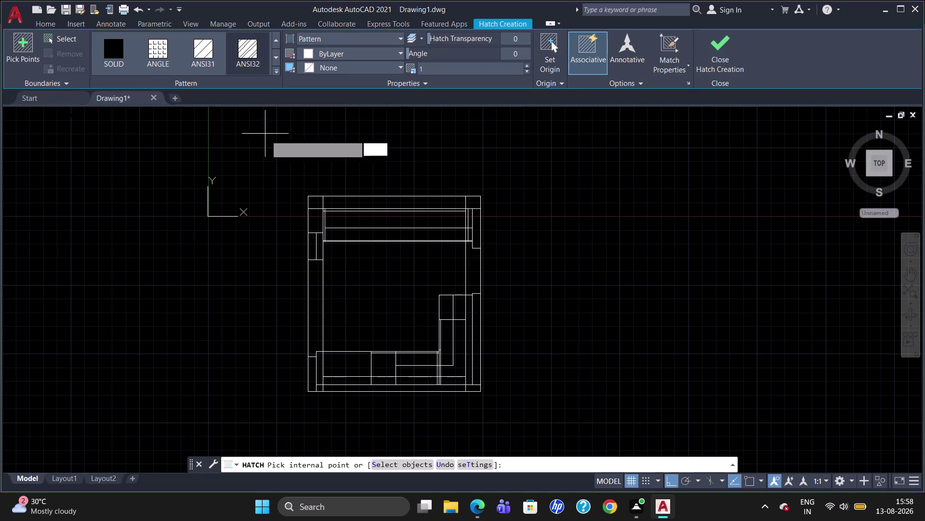
click(347, 200)
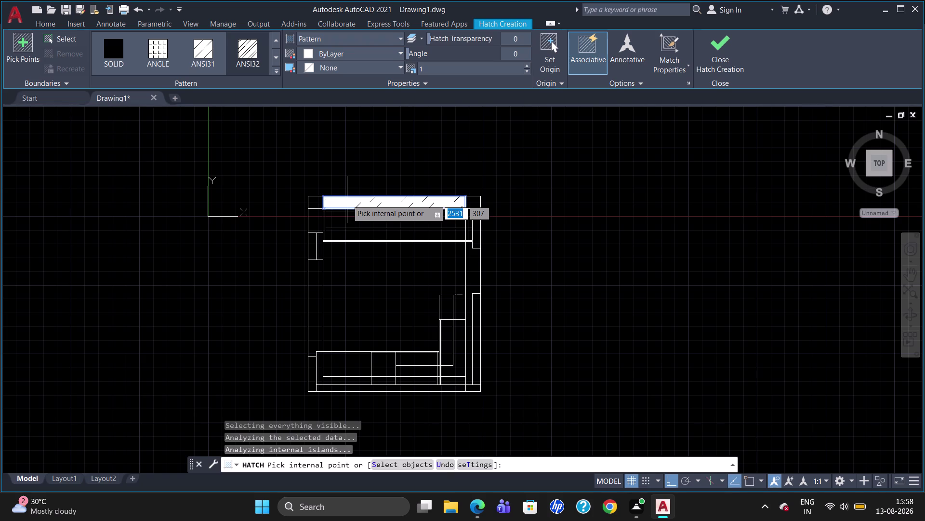
click(314, 207)
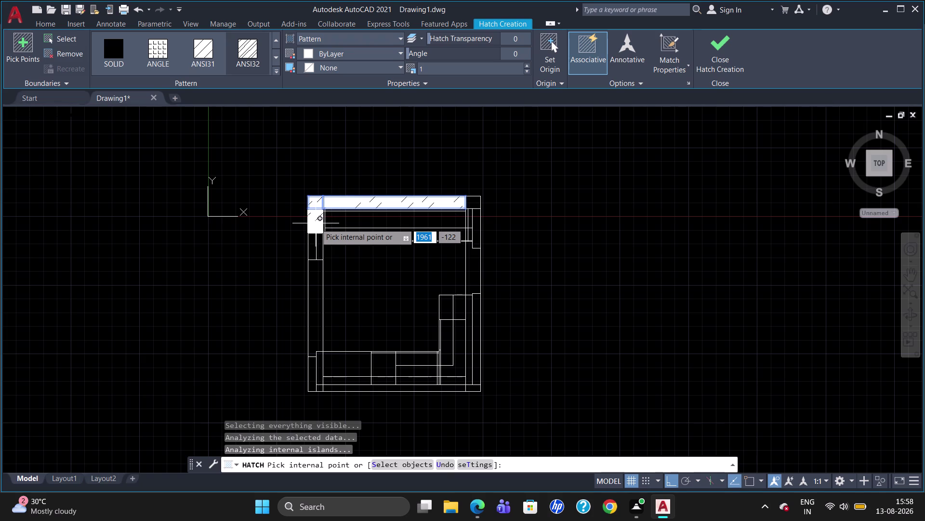
click(316, 223)
Add the remaining left, bottom and right wall strips to the hatch.
click(311, 246)
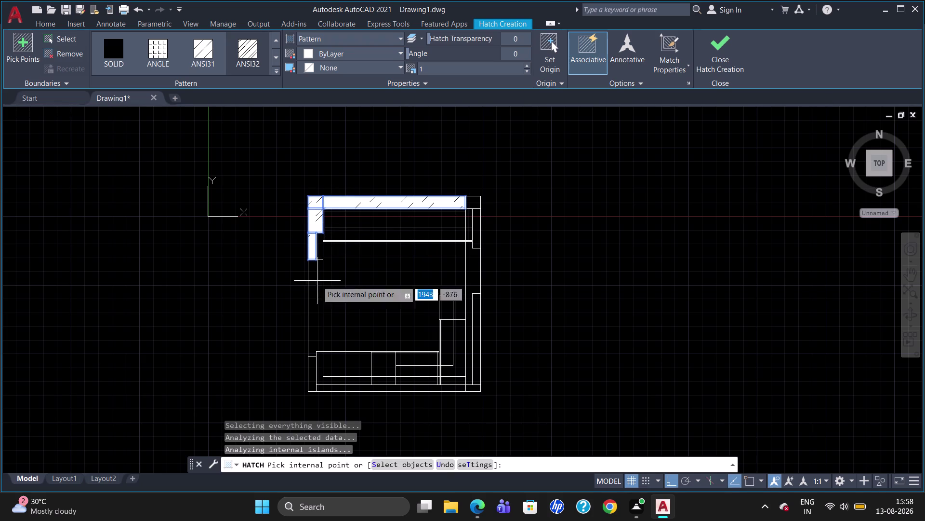
click(311, 373)
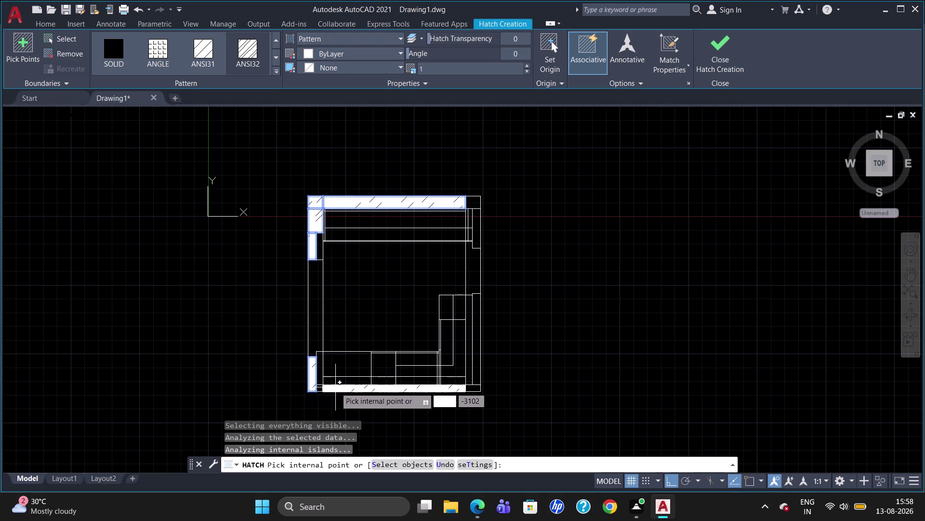
click(336, 387)
click(320, 387)
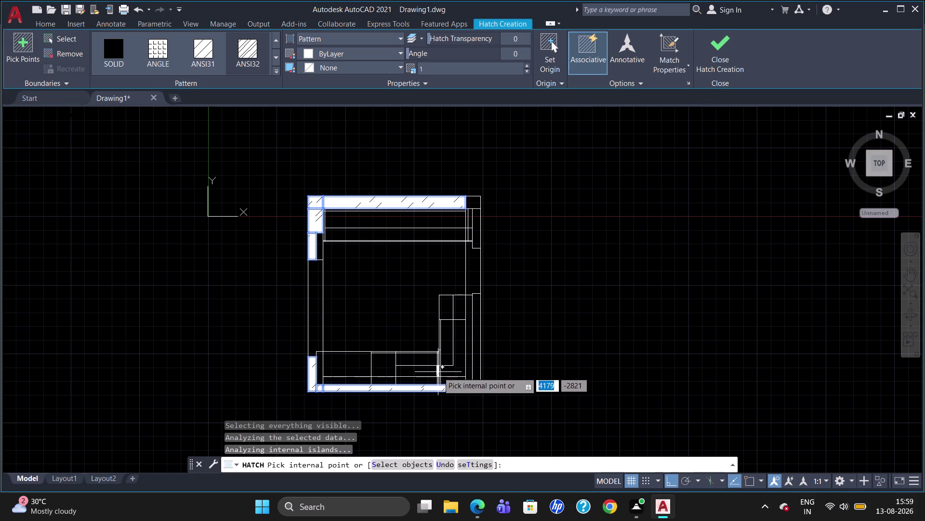
click(476, 387)
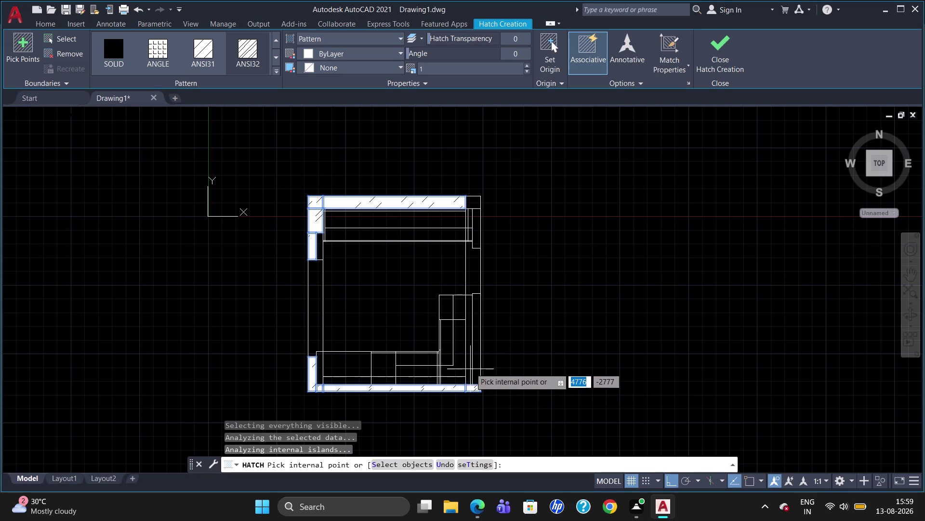
click(477, 350)
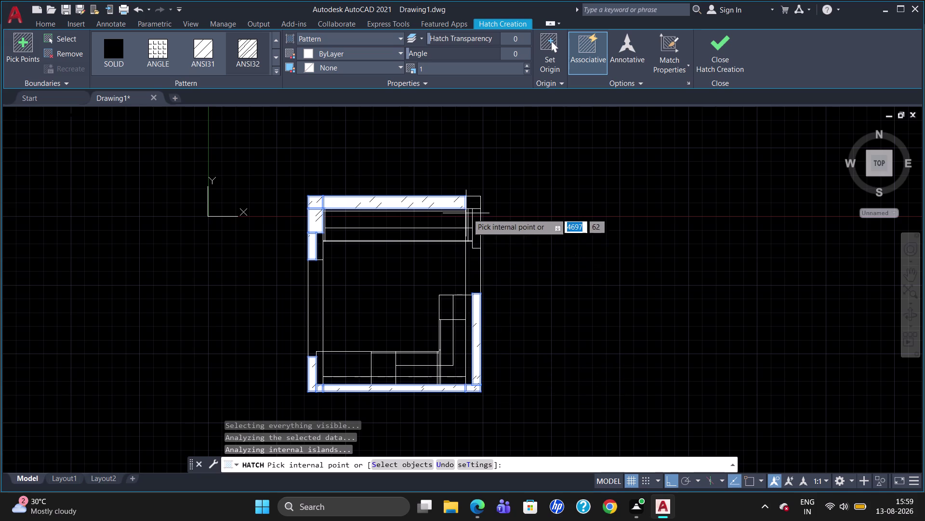
click(477, 226)
click(475, 202)
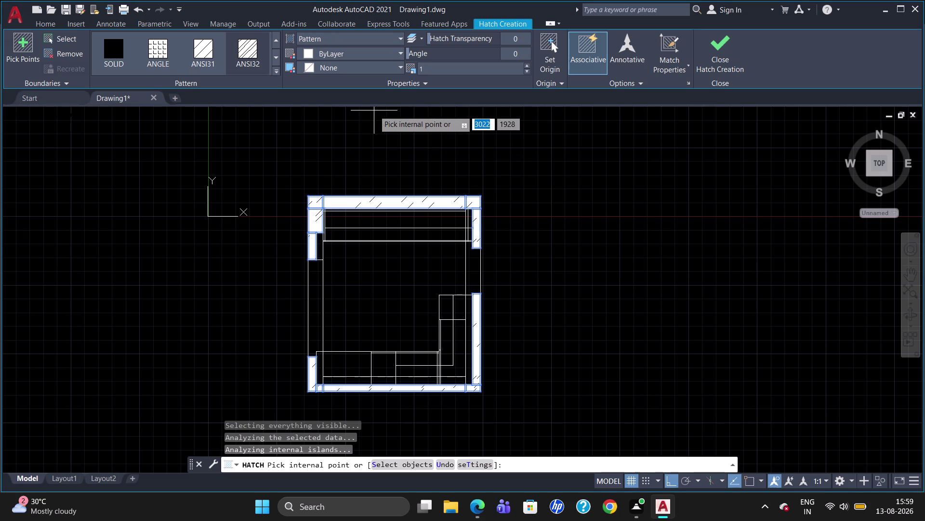
scroll(up, 3)
scroll(up, 3)
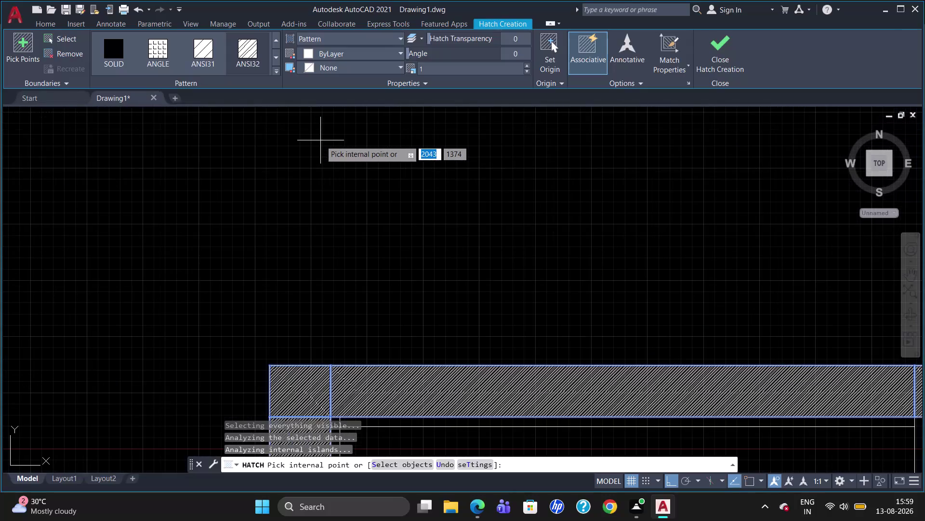
scroll(down, 3)
scroll(up, 3)
scroll(up, 3)
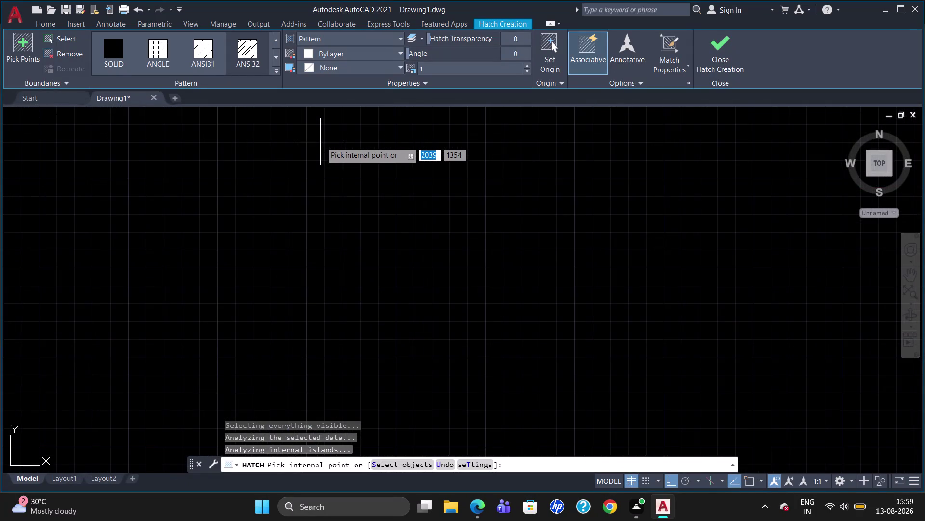
scroll(down, 3)
scroll(up, 3)
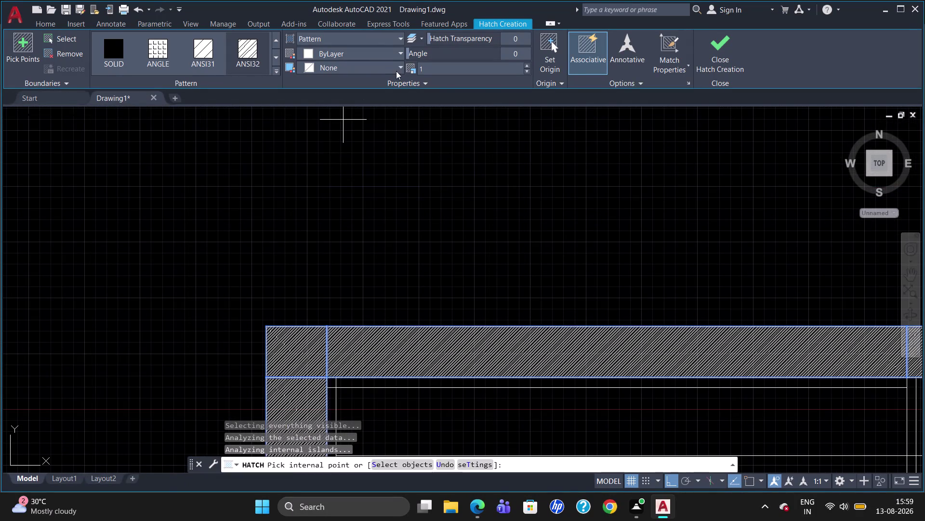
Give the new wall hatch scale 10 and angle 0, then finish it.
drag(412, 53, 486, 52)
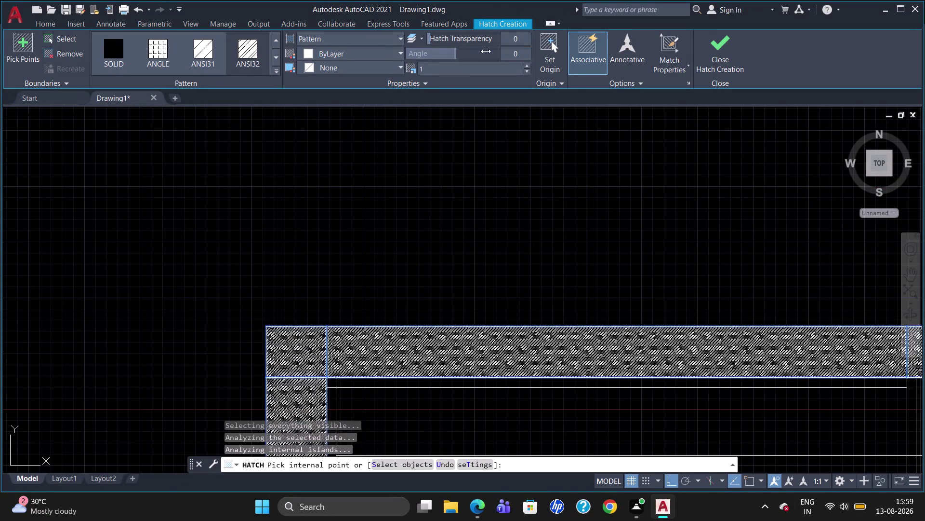
drag(486, 52, 580, 40)
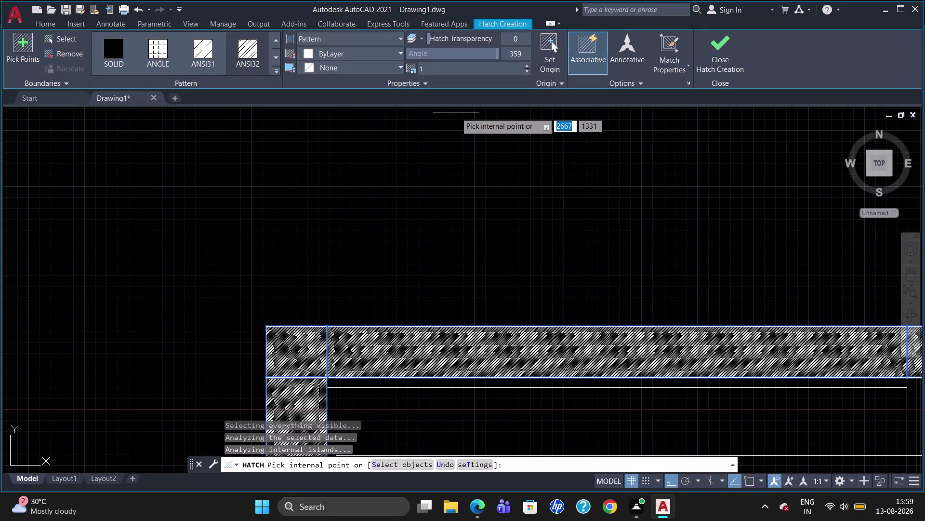
click(424, 70)
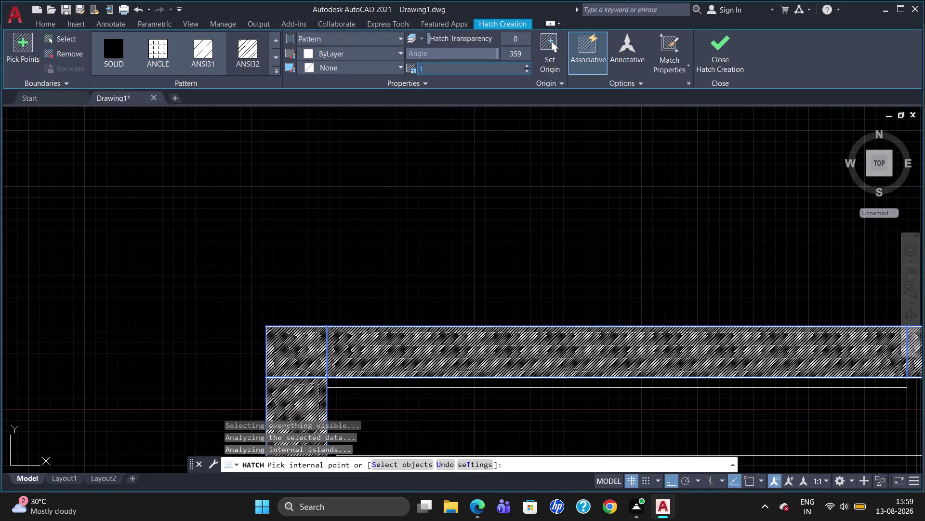
key(Delete)
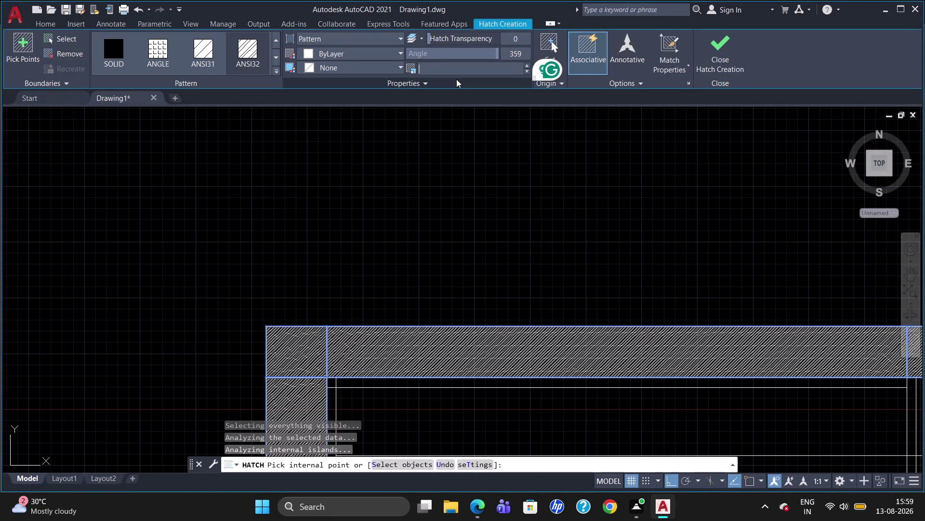
key(1)
key(0)
key(Return)
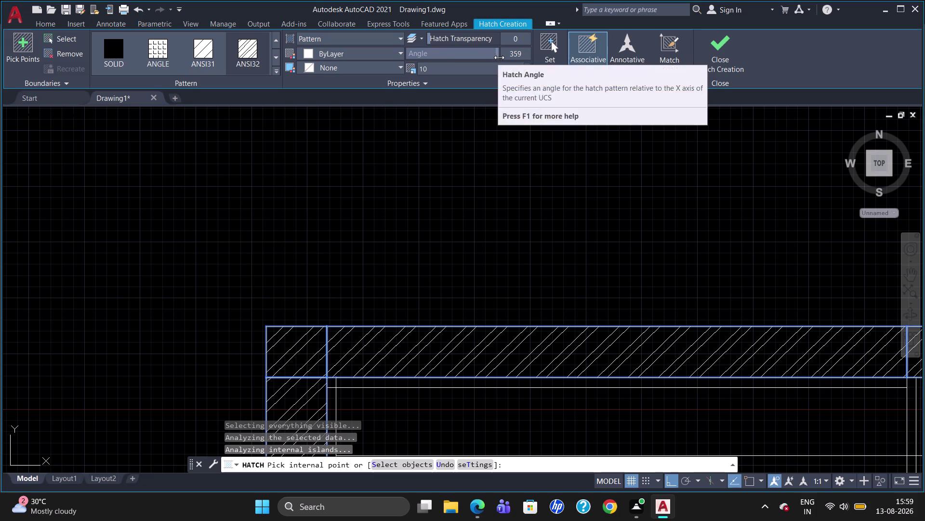
drag(498, 55, 407, 53)
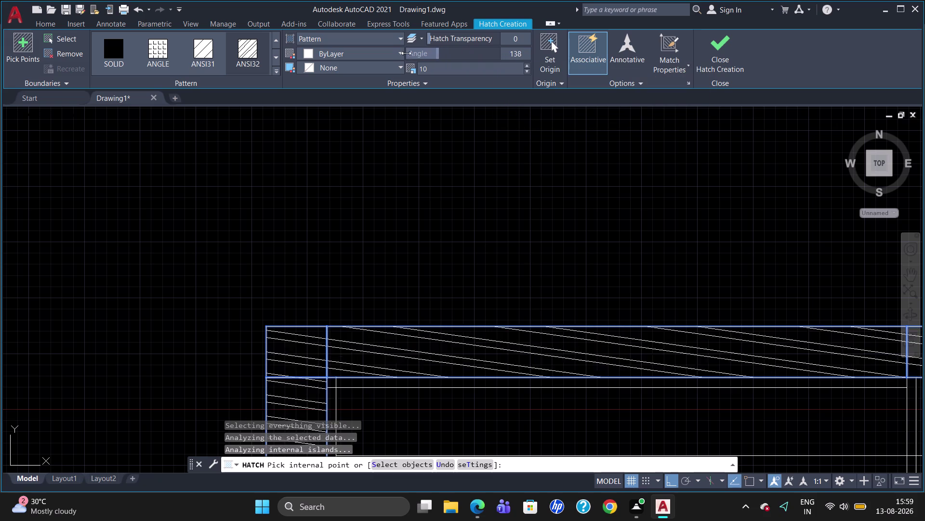
drag(406, 53, 371, 52)
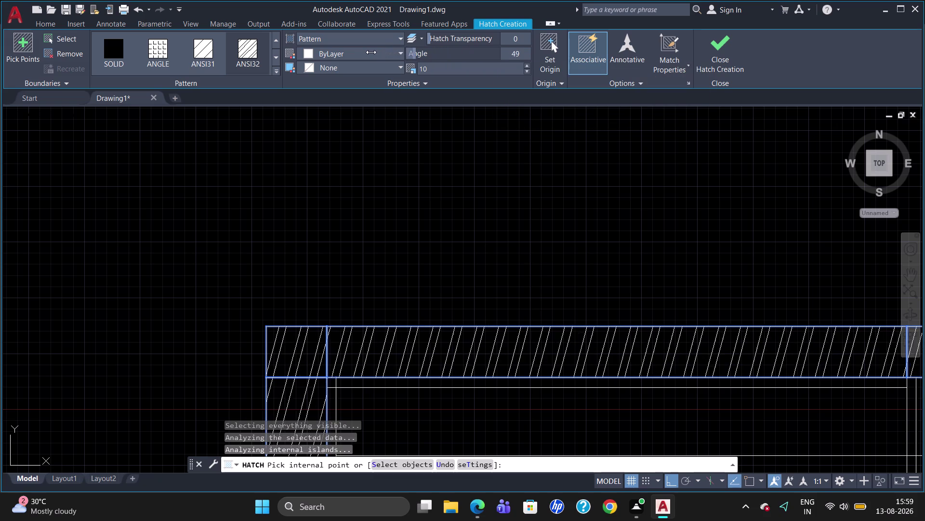
drag(371, 52, 329, 56)
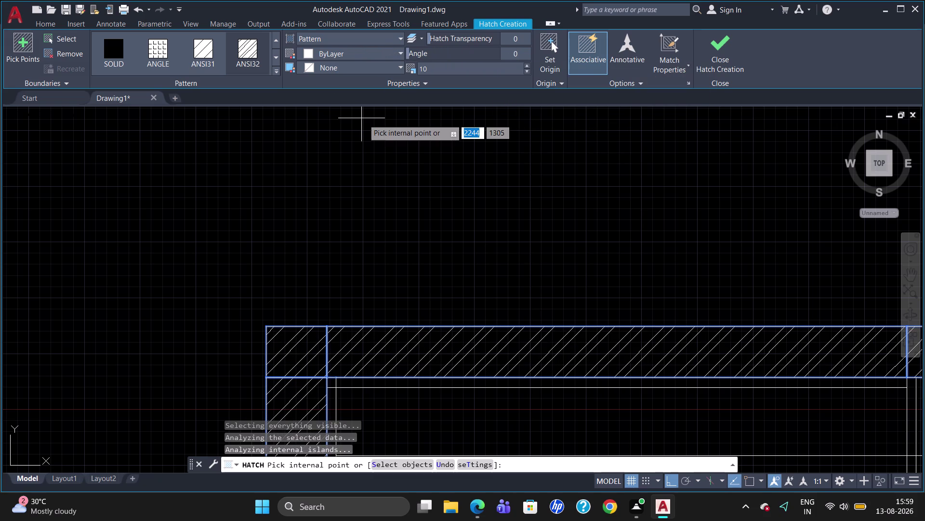
key(Escape)
scroll(down, 3)
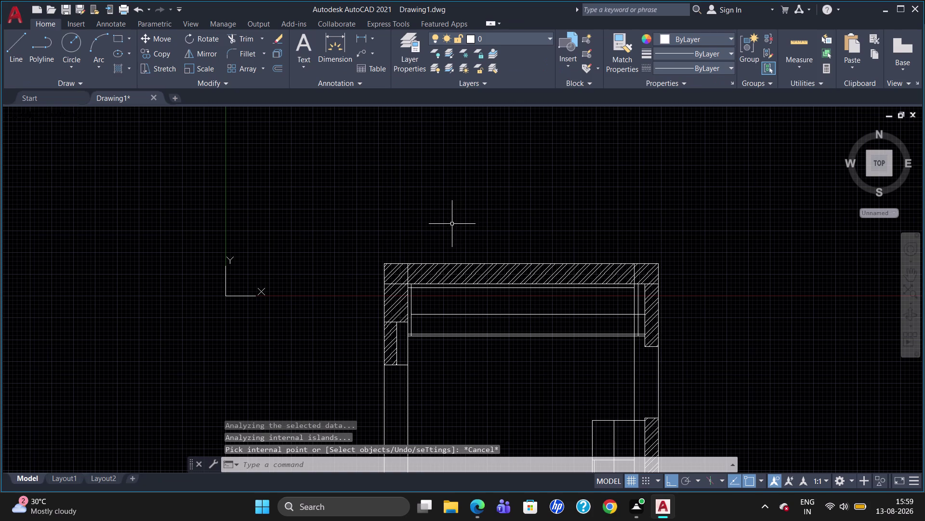
scroll(up, 3)
scroll(down, 3)
scroll(up, 3)
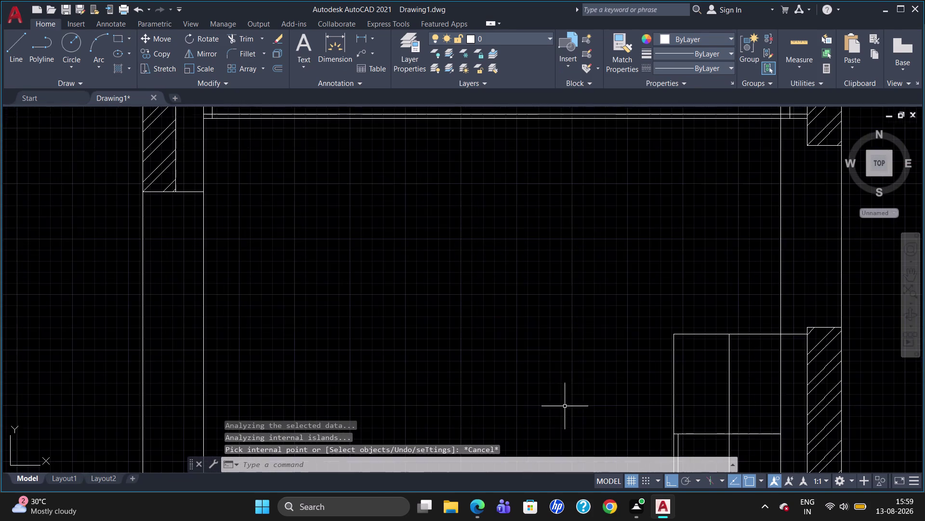
scroll(down, 3)
scroll(up, 3)
scroll(down, 3)
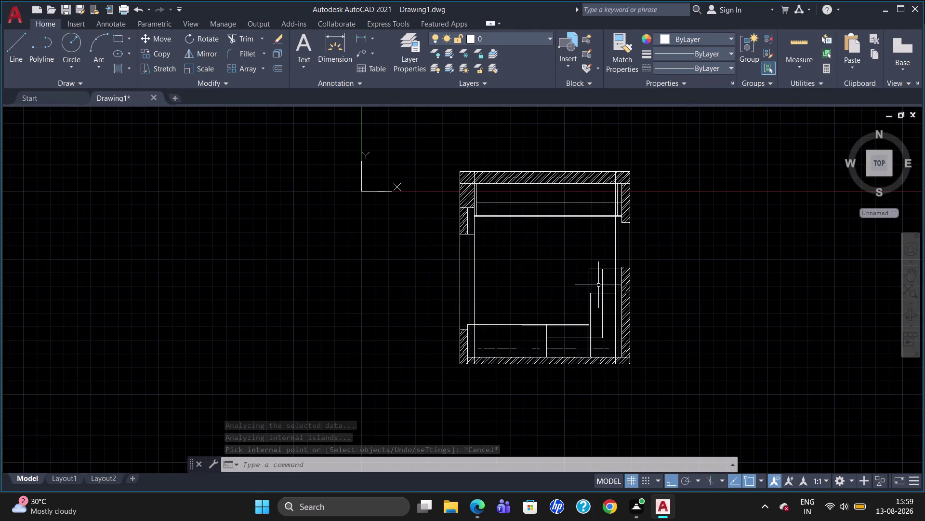
scroll(up, 3)
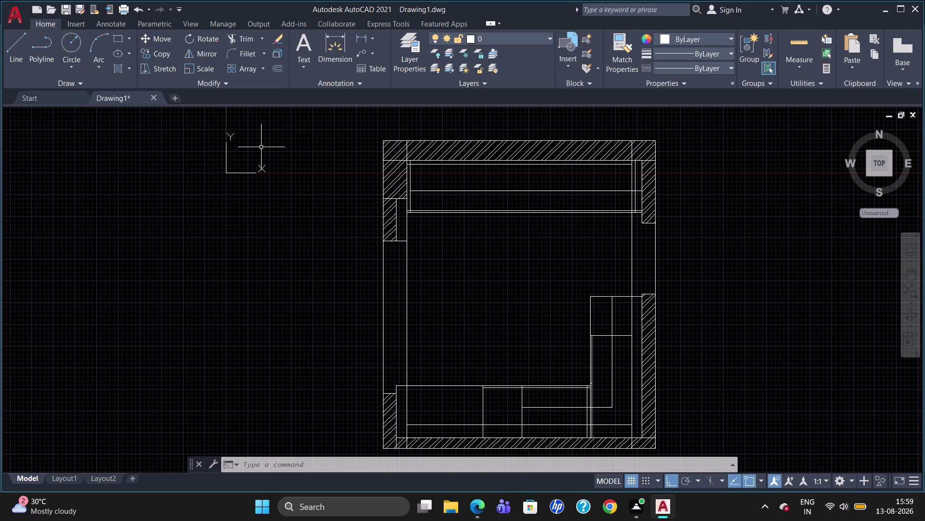
click(405, 58)
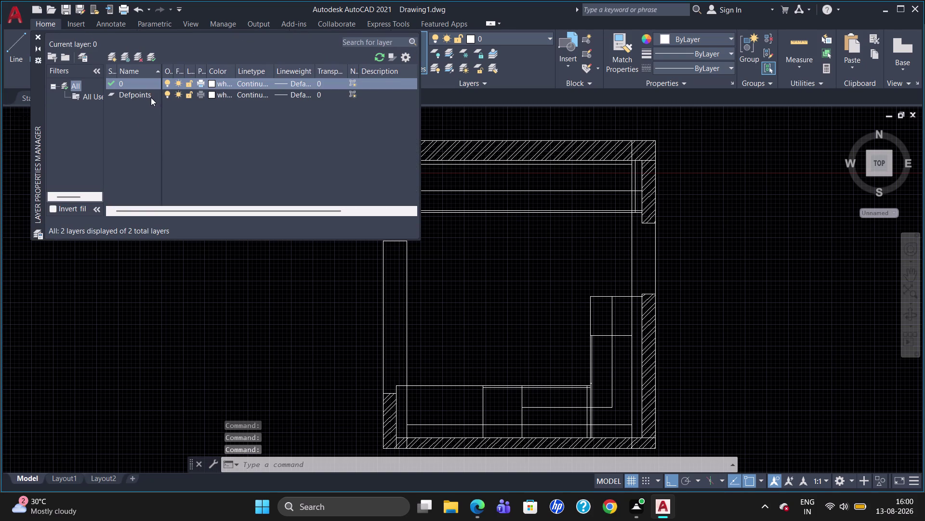
Create a red layer named 'wall' and close the Layer Properties Manager.
click(113, 59)
key(BackSpace)
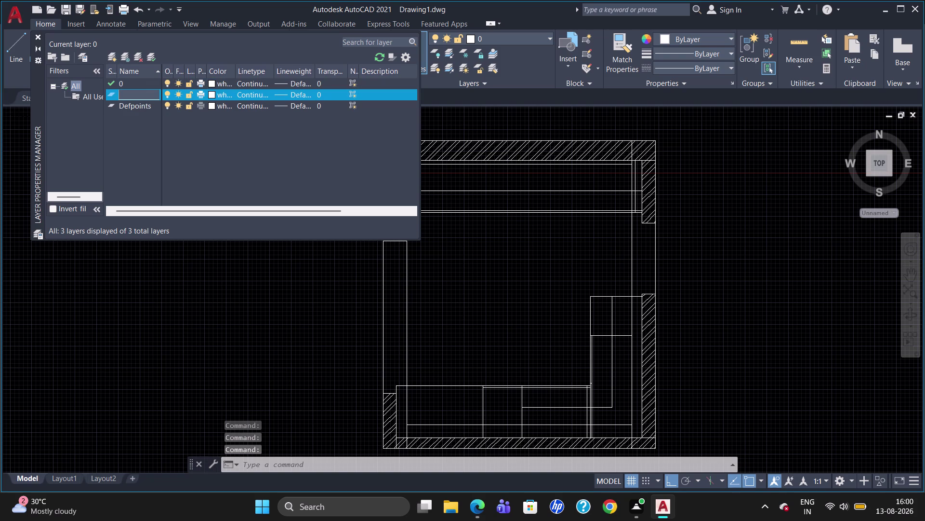
key(BackSpace)
key(BackSpace)
text(wall)
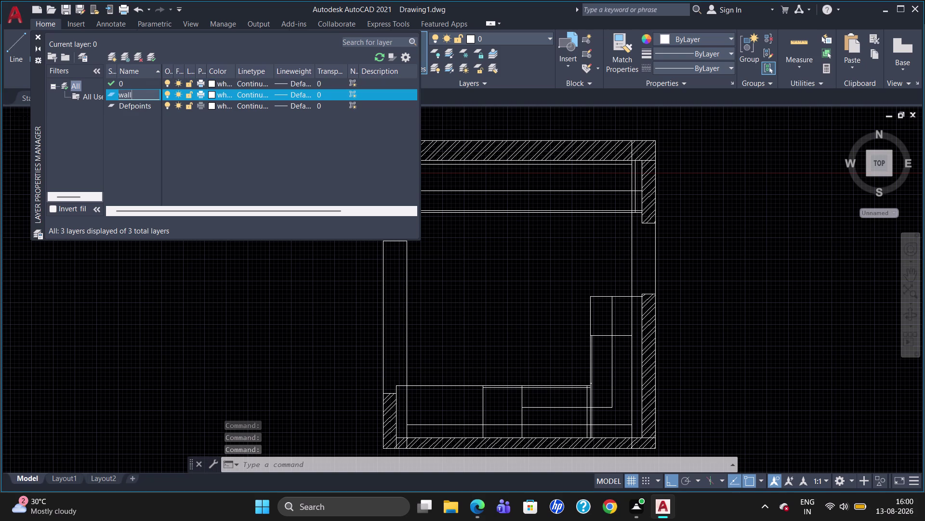
click(212, 92)
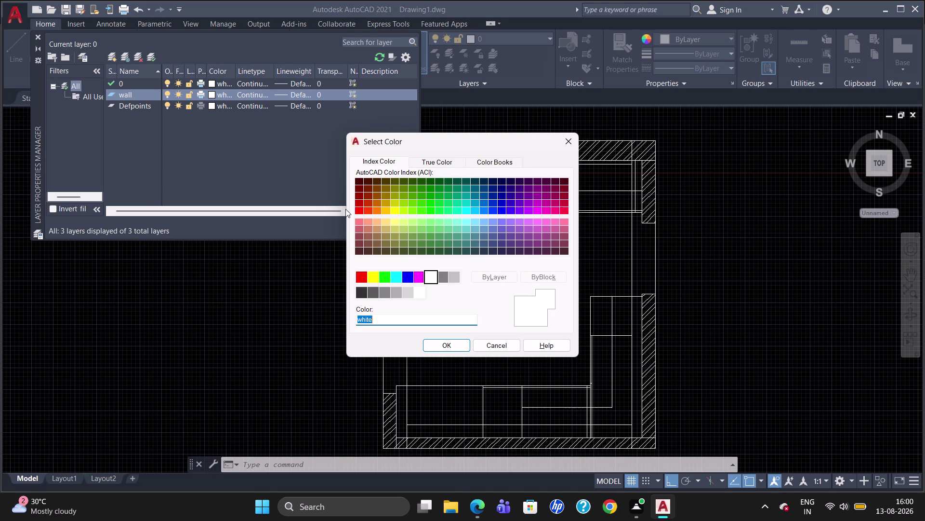
click(364, 278)
click(438, 348)
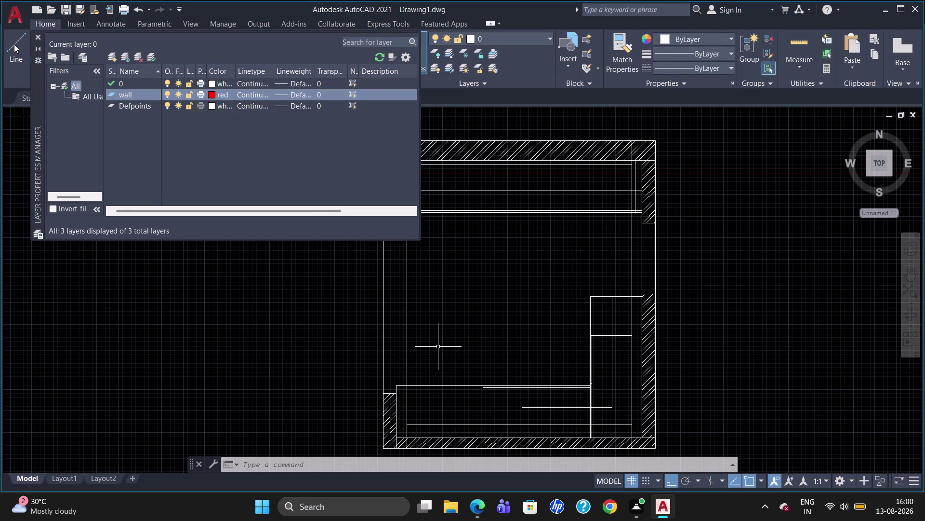
click(39, 37)
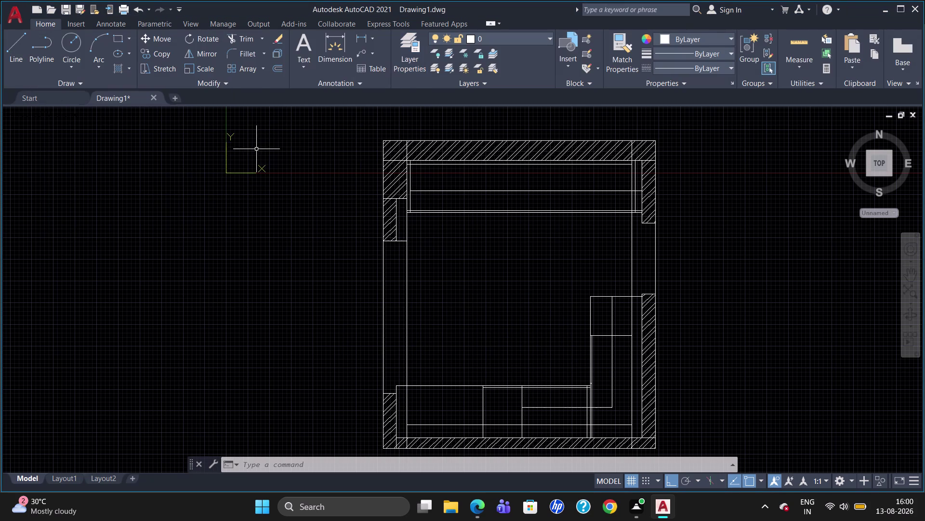
Try selecting the top and left outer wall lines, then clear the selection.
click(420, 139)
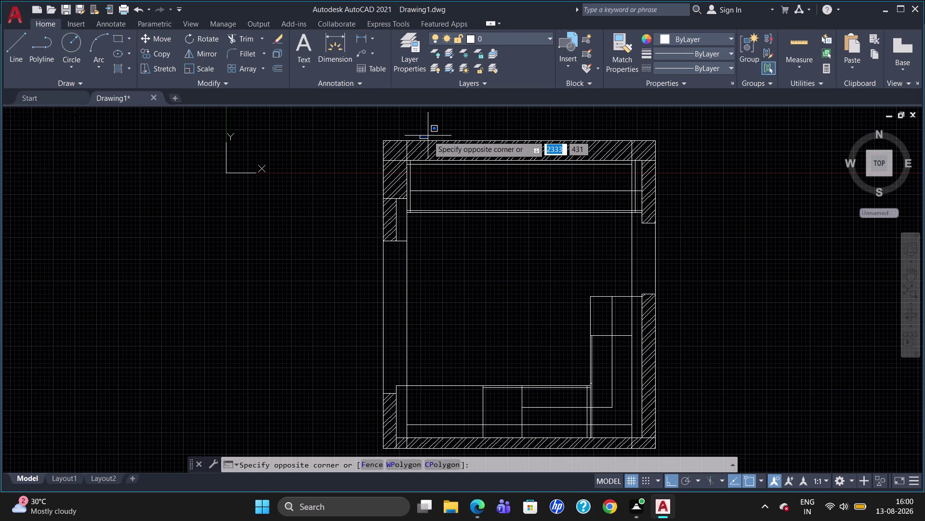
key(Escape)
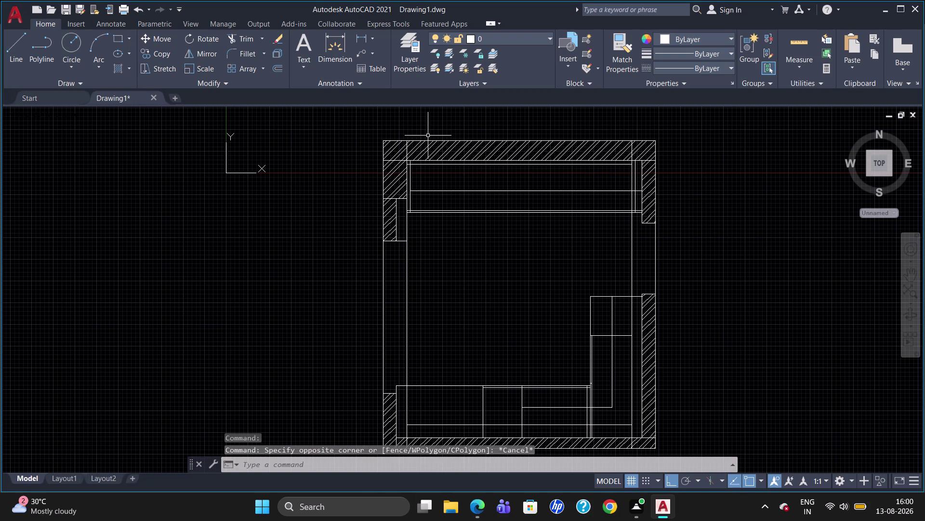
click(447, 140)
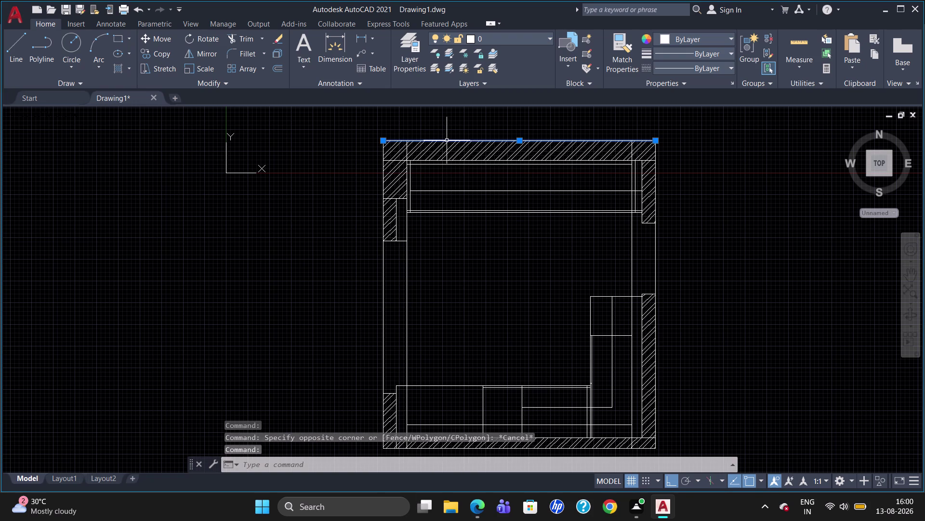
click(382, 178)
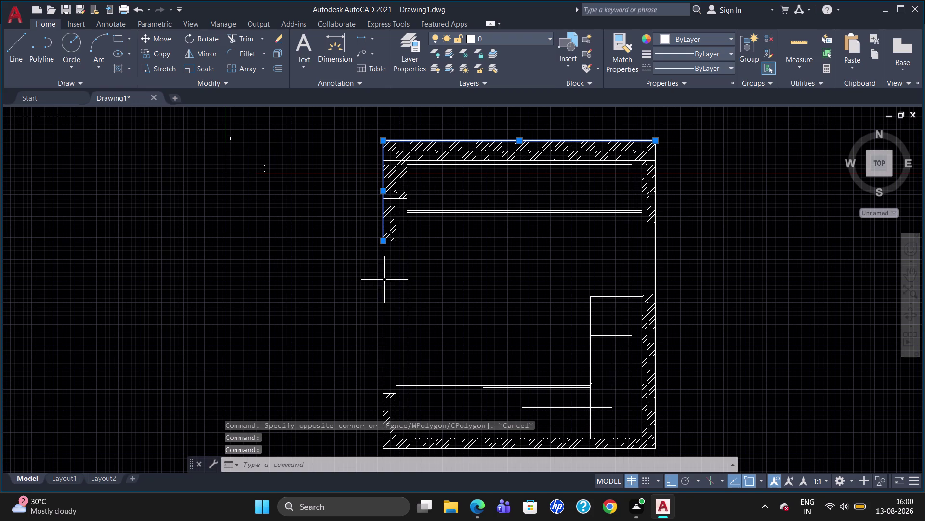
click(381, 279)
key(Escape)
key(Escape)
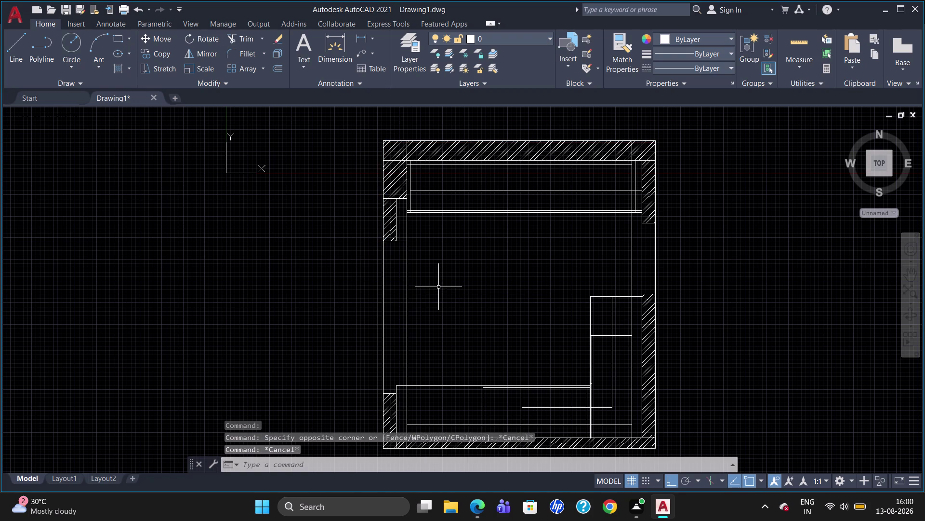
Select the outer left, bottom and right lines and the inner right, bottom and left lines.
scroll(down, 3)
scroll(up, 3)
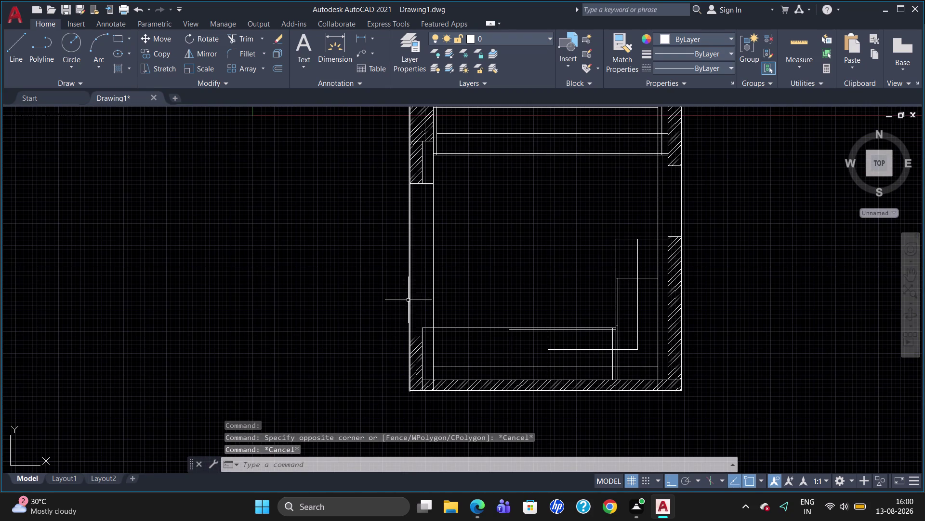
click(409, 297)
scroll(up, 3)
scroll(down, 3)
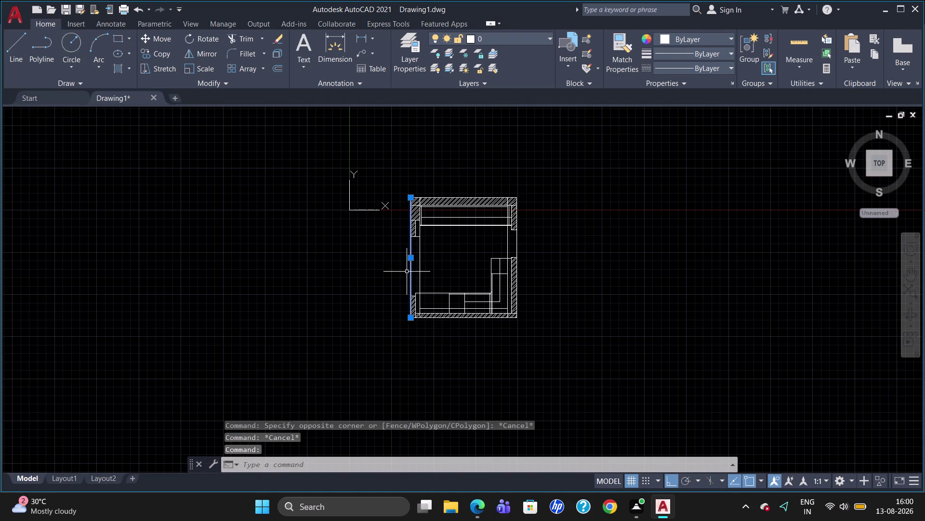
scroll(up, 3)
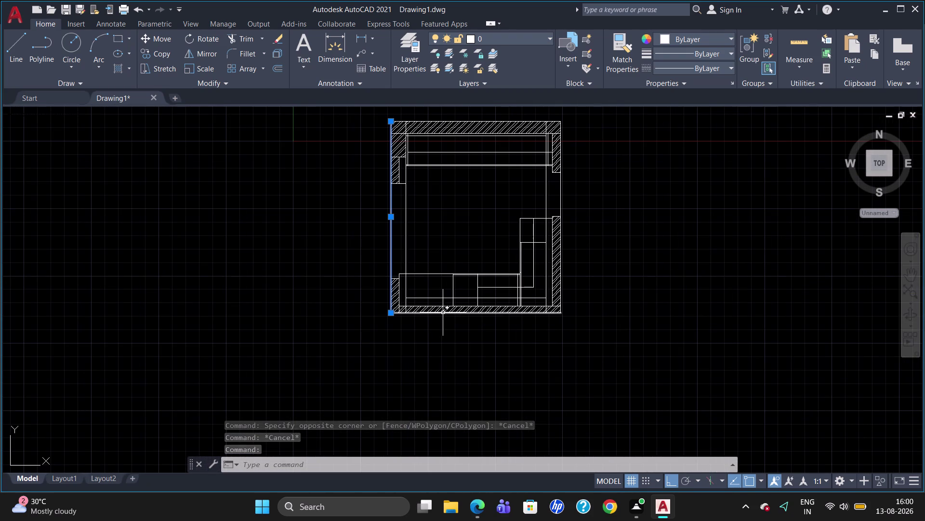
click(443, 312)
scroll(up, 3)
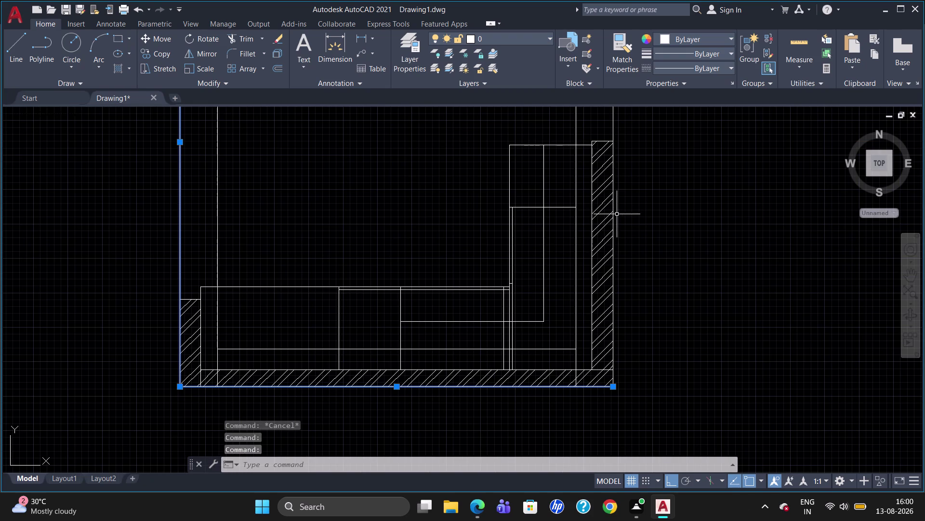
click(614, 212)
click(578, 201)
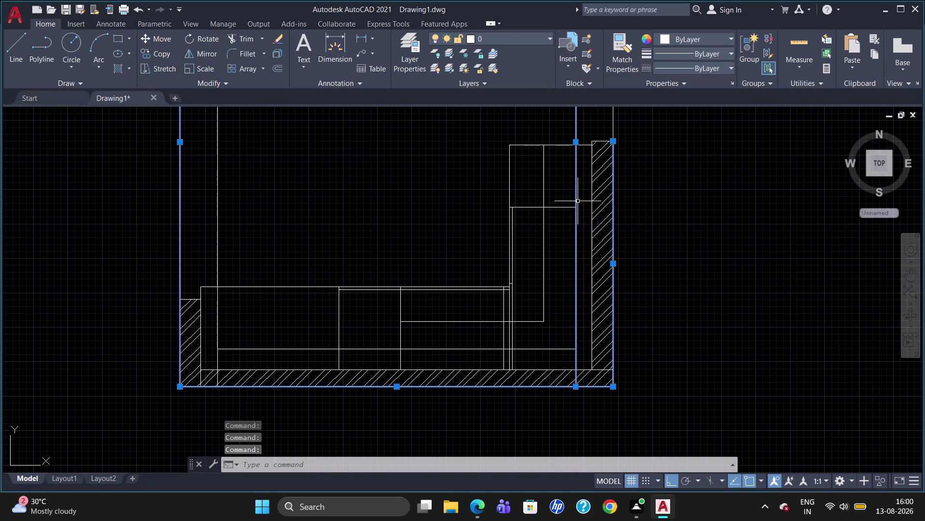
click(425, 368)
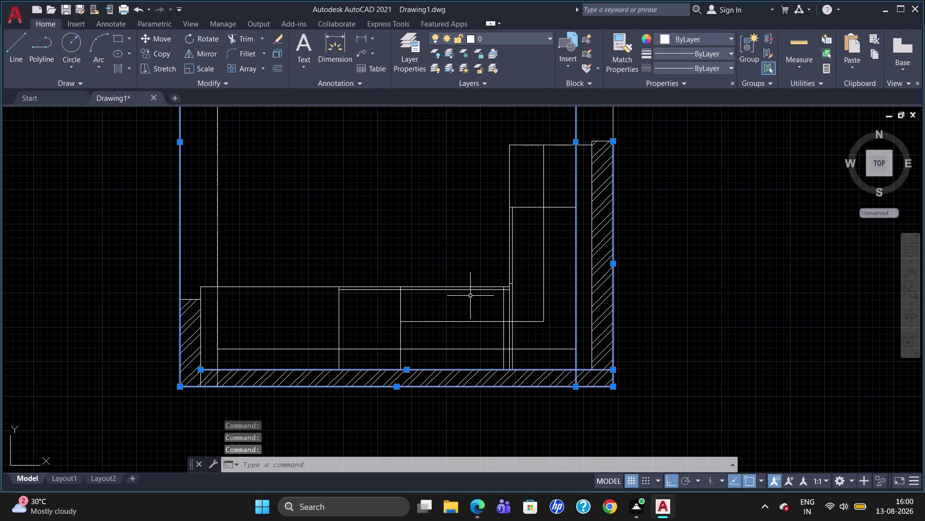
click(217, 235)
Add another right wall line and the top wall lines to the selection.
scroll(down, 3)
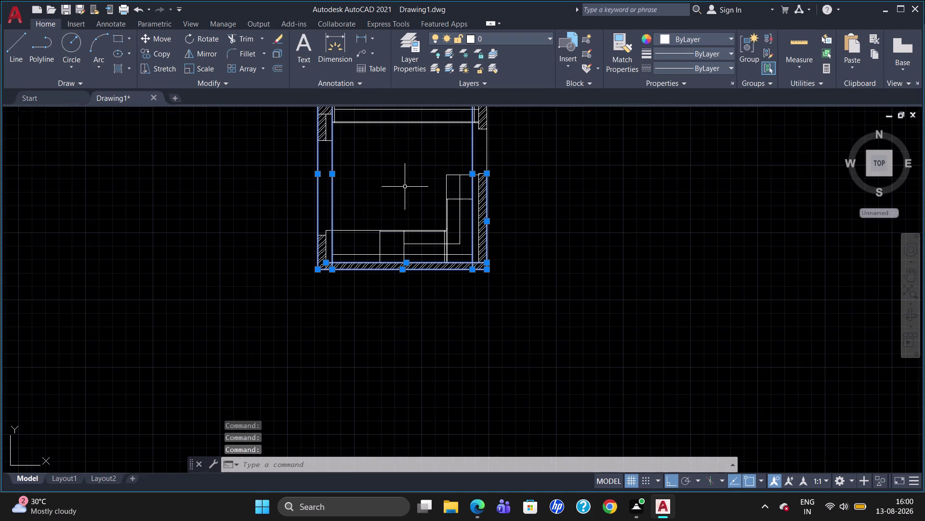
scroll(up, 3)
scroll(down, 3)
scroll(up, 3)
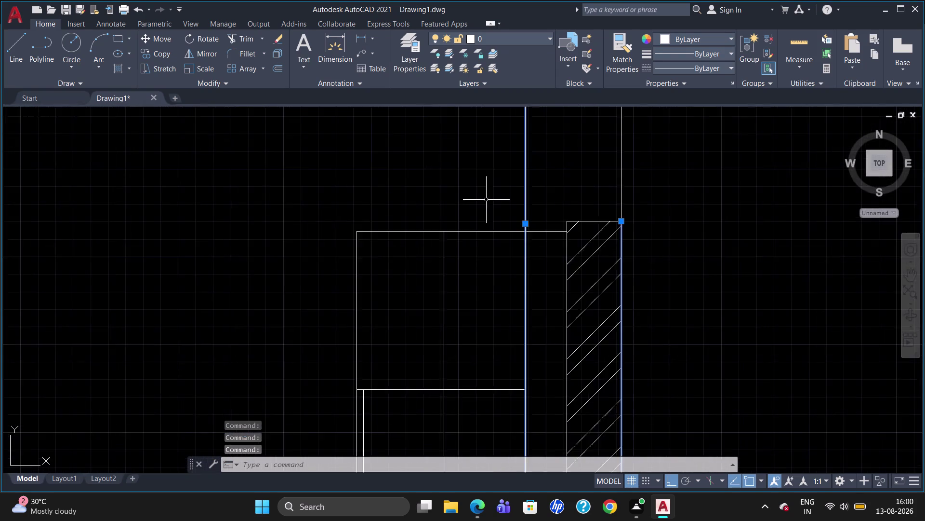
scroll(up, 3)
scroll(down, 3)
click(557, 199)
scroll(down, 3)
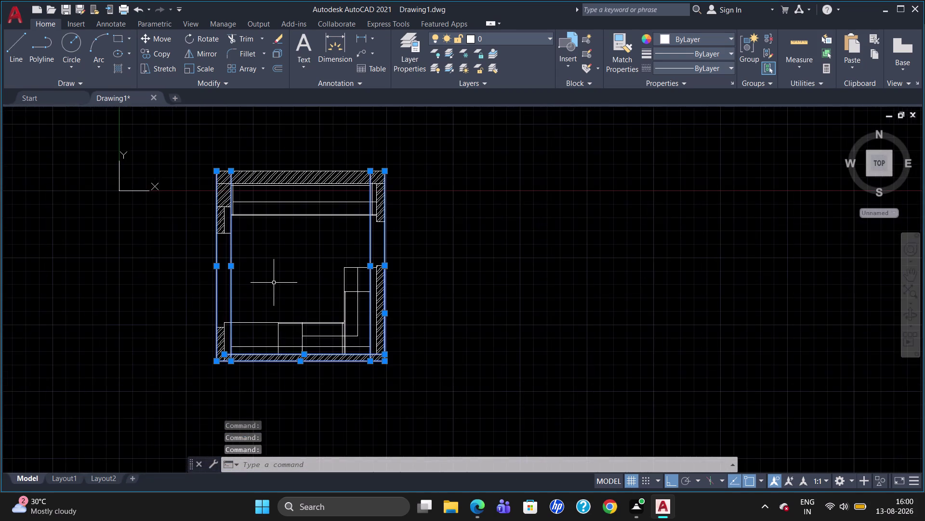
scroll(up, 3)
scroll(down, 3)
scroll(up, 3)
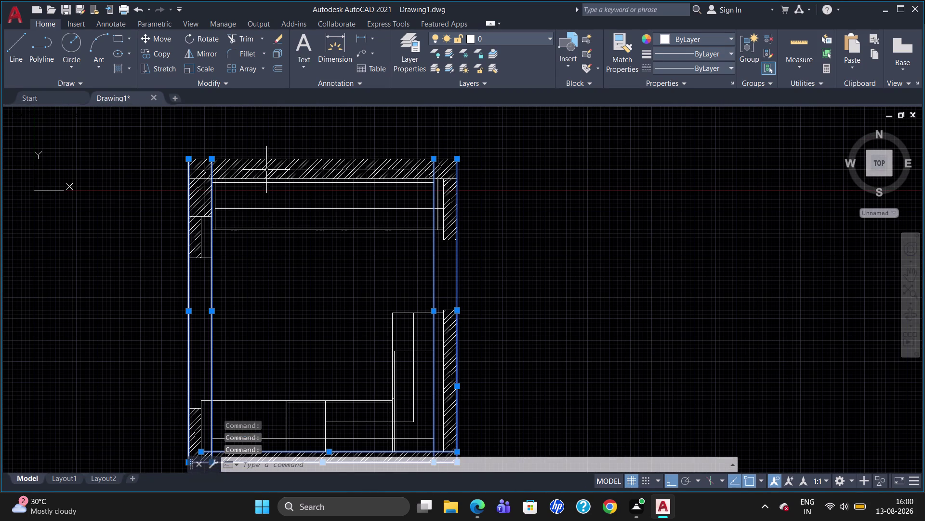
click(276, 158)
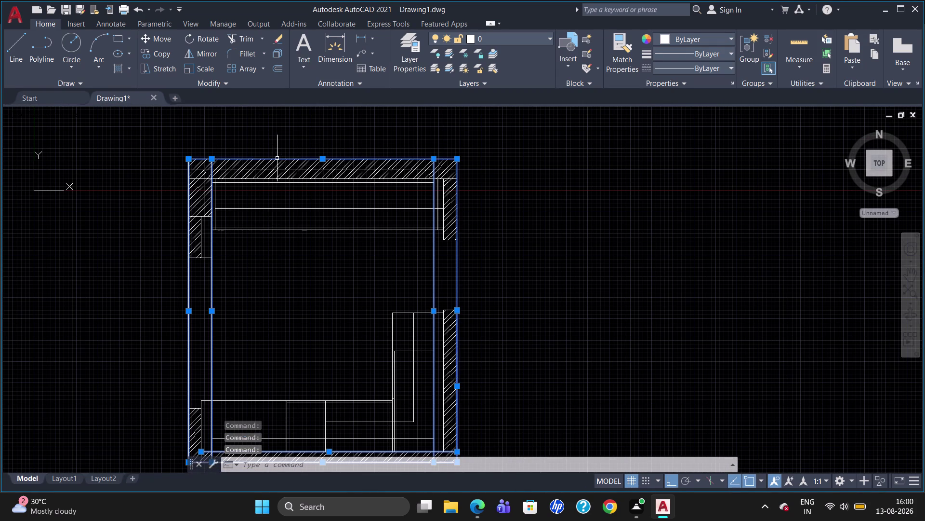
scroll(up, 3)
click(236, 170)
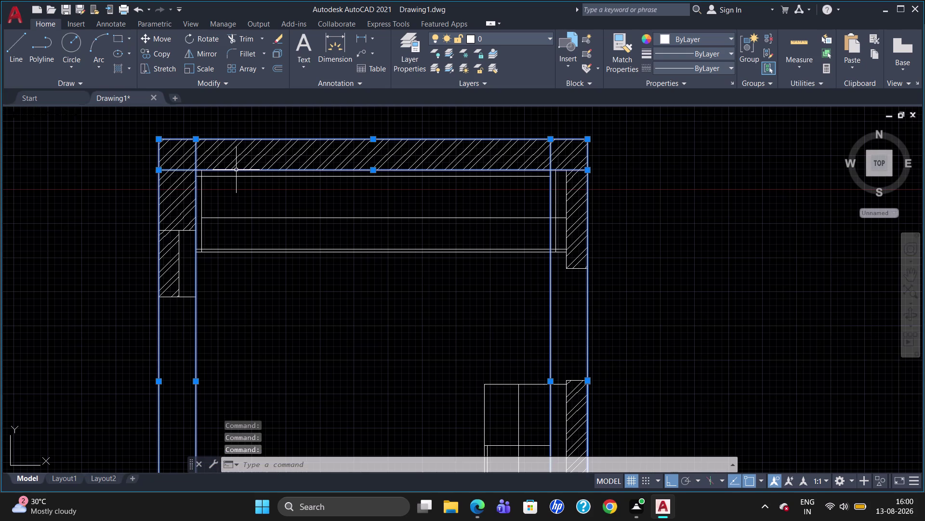
scroll(down, 3)
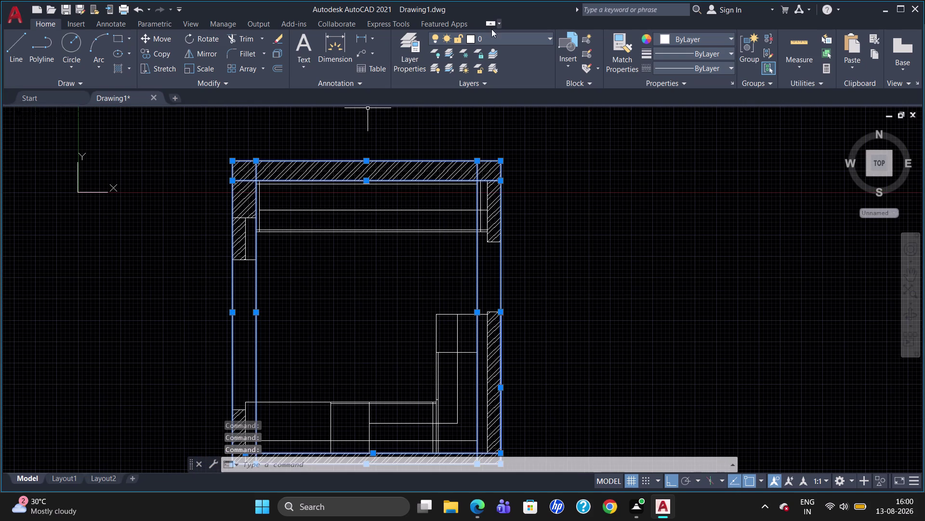
Move the selected wall lines onto the red wall layer.
click(499, 33)
click(501, 81)
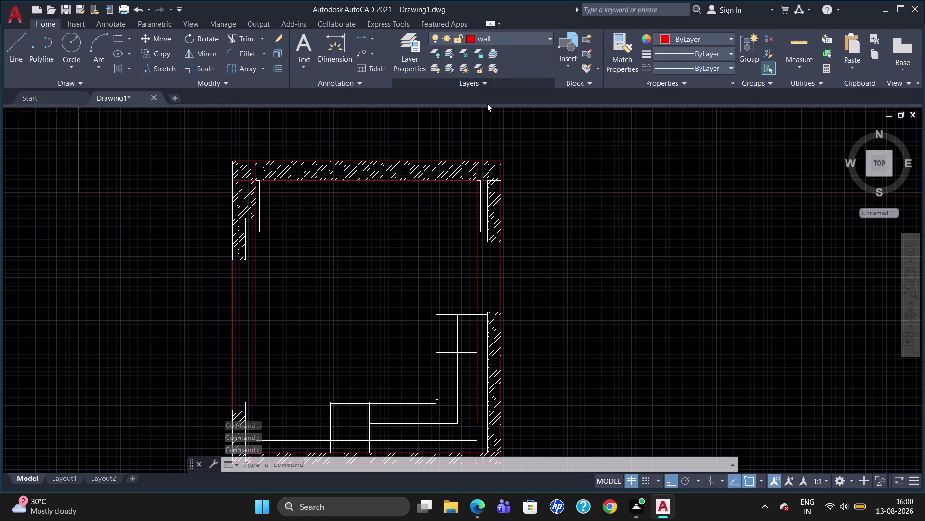
key(Escape)
Move the short line at the top of the left wall onto the red wall layer.
scroll(down, 3)
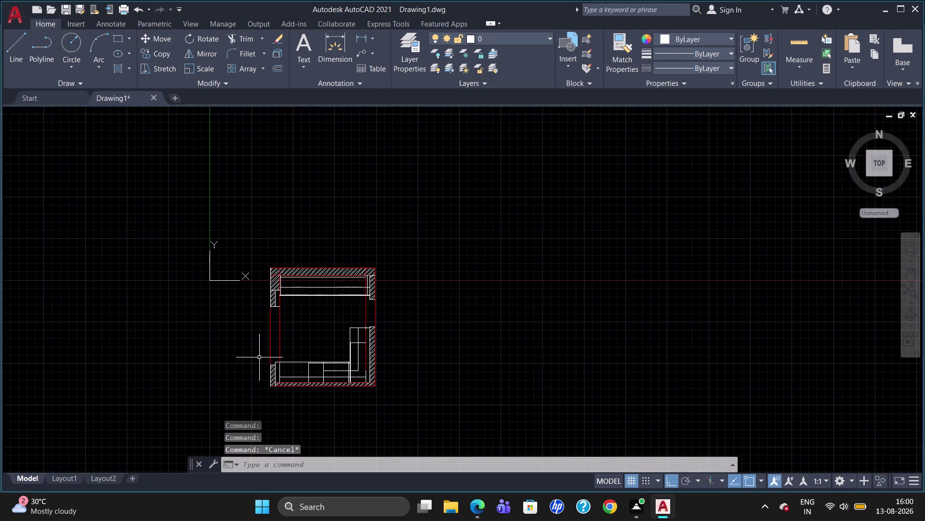
scroll(up, 3)
scroll(down, 3)
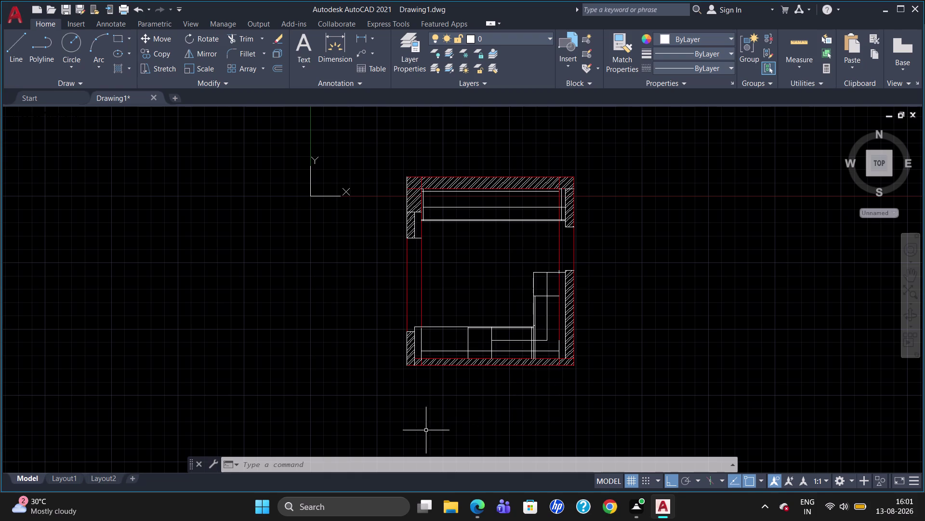
scroll(up, 3)
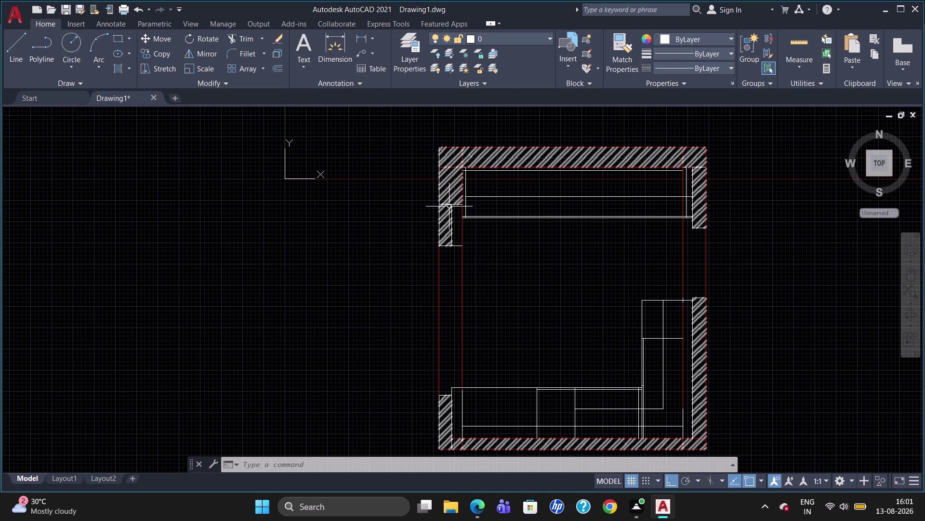
click(451, 204)
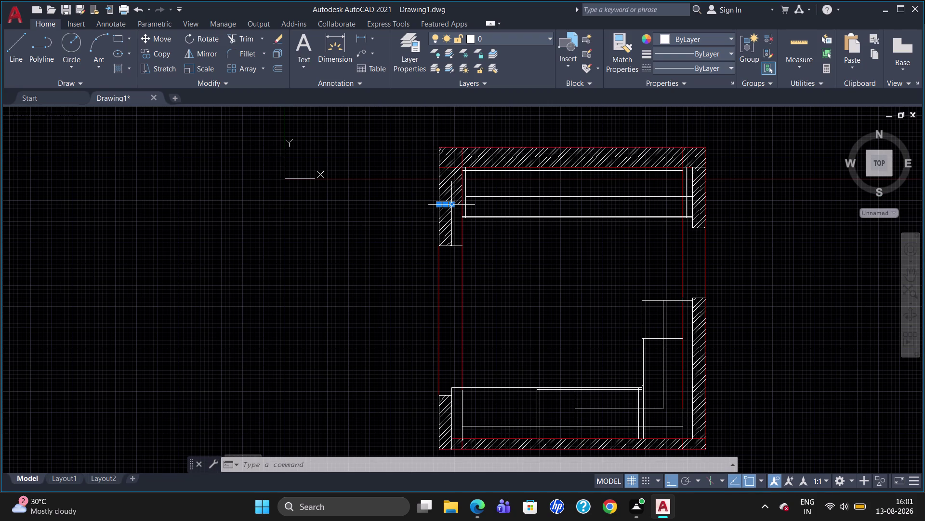
click(458, 204)
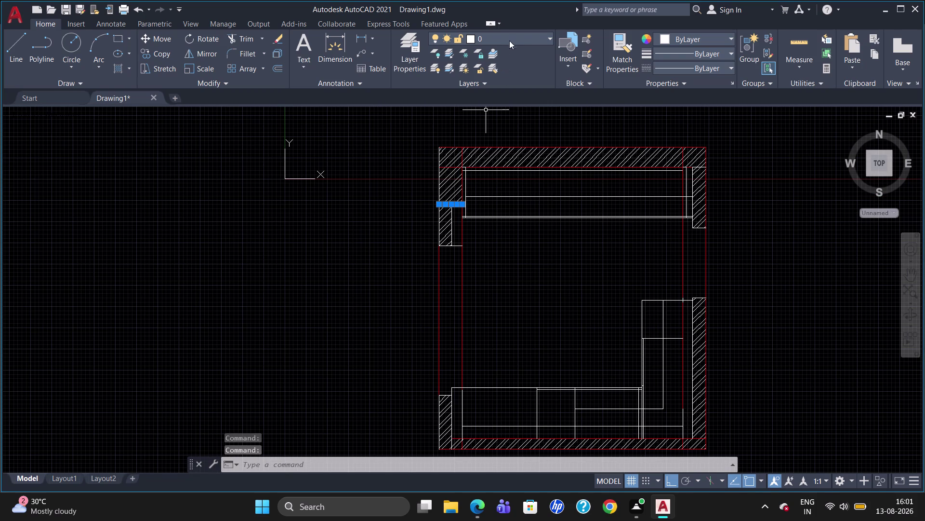
click(512, 35)
click(498, 80)
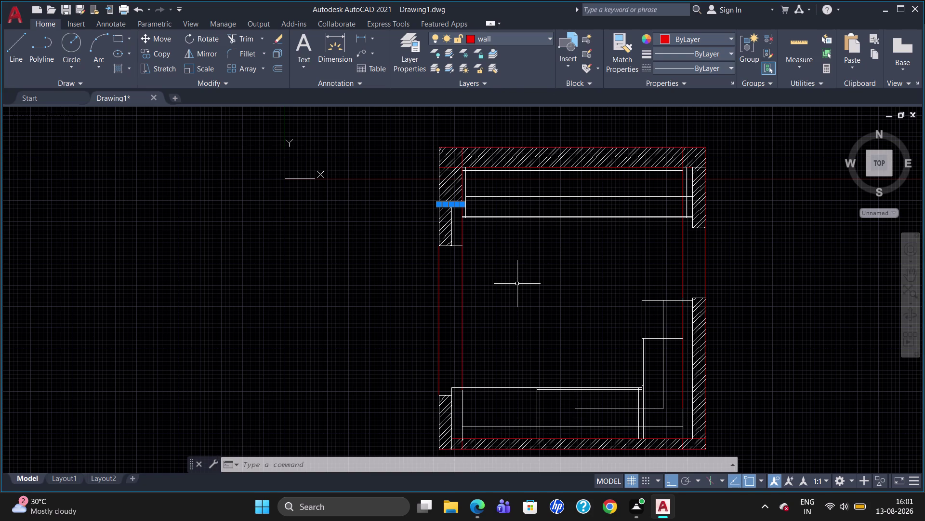
key(Escape)
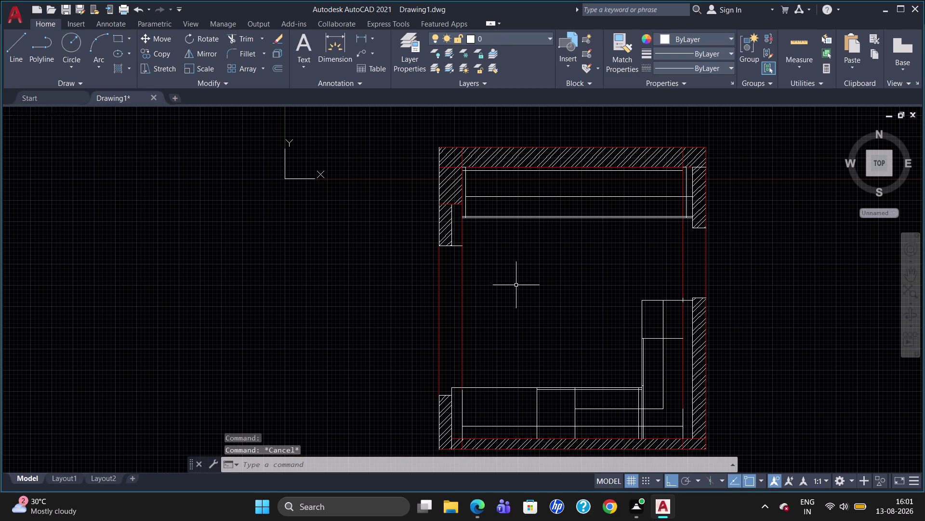
click(415, 45)
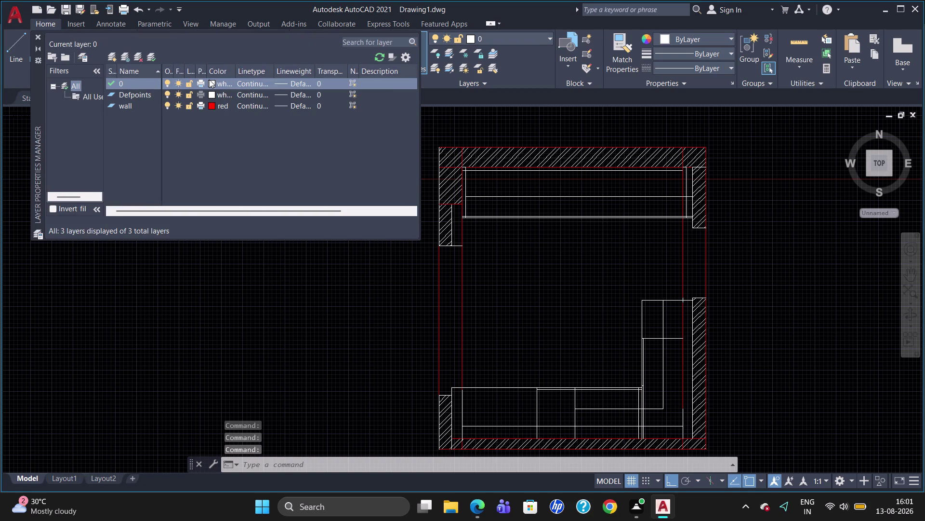
Add Layer1 with green index colour 84 in the layer manager, then close it.
click(111, 60)
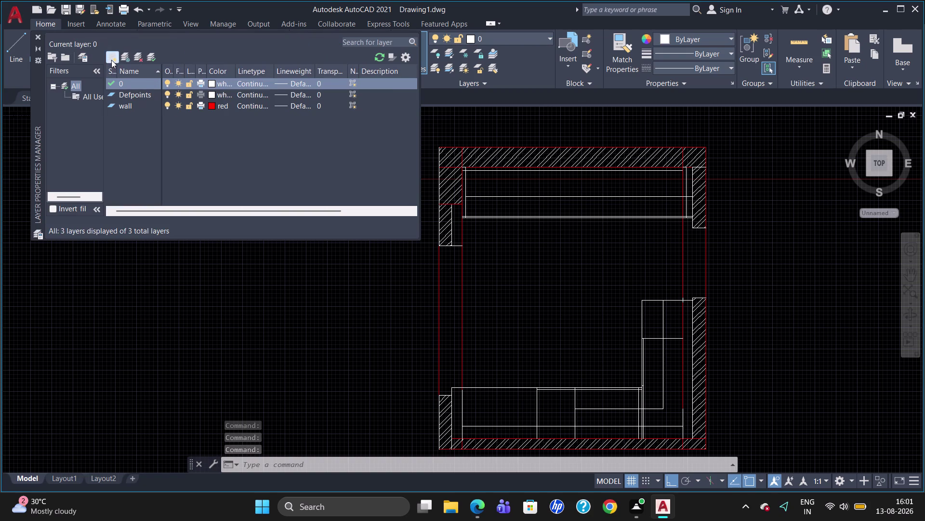
click(213, 92)
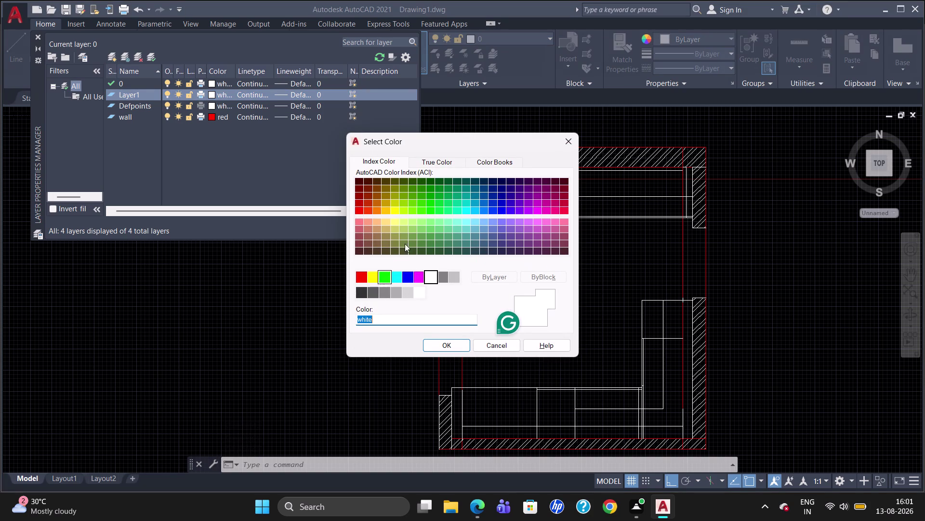
click(421, 199)
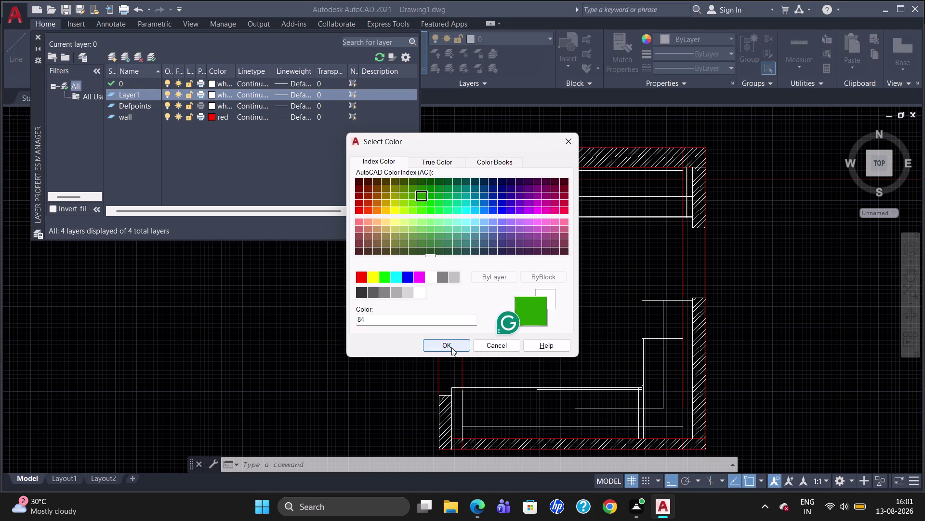
click(451, 347)
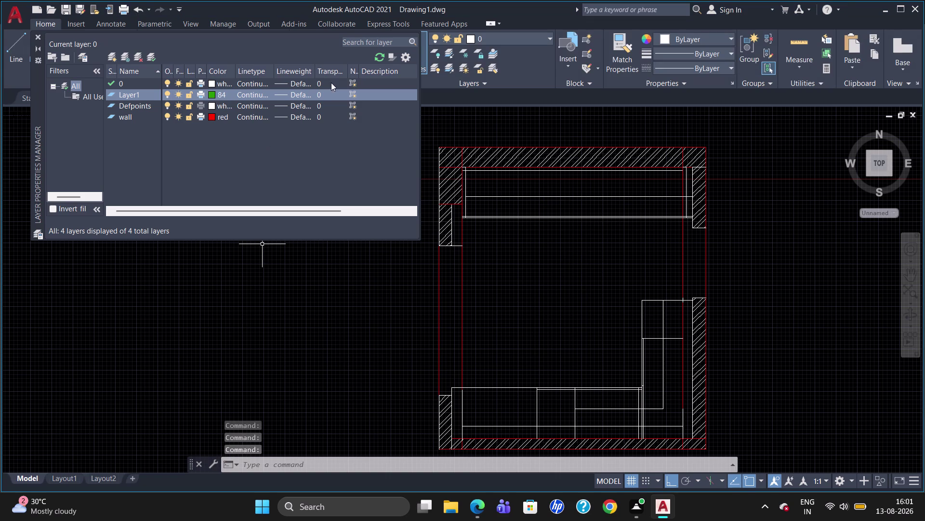
click(40, 39)
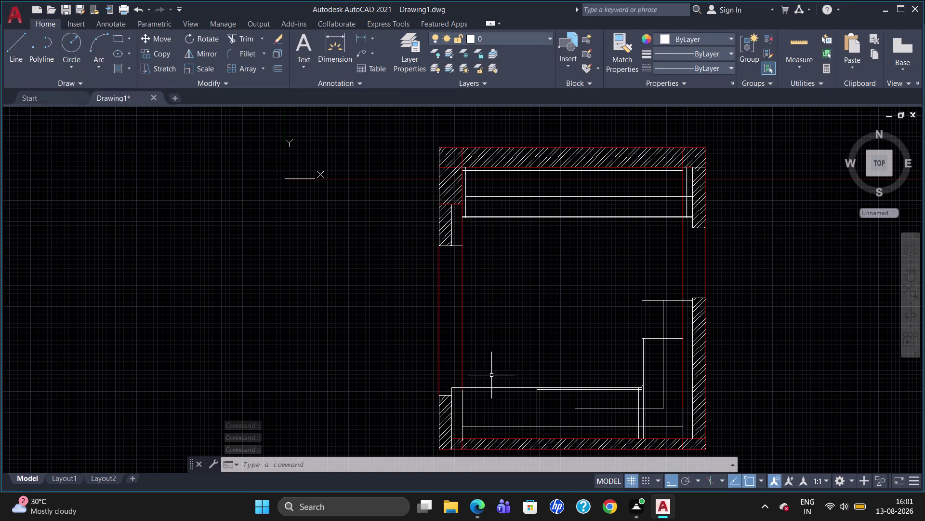
click(451, 392)
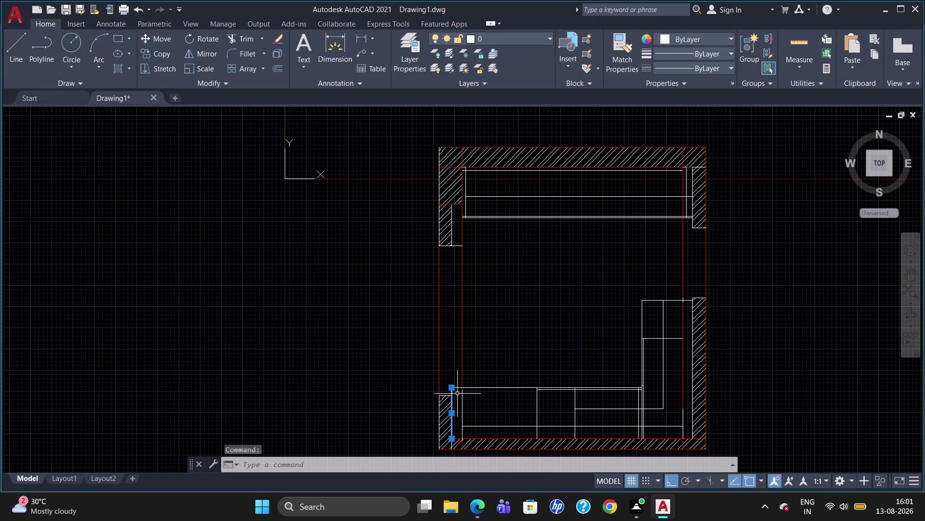
click(482, 438)
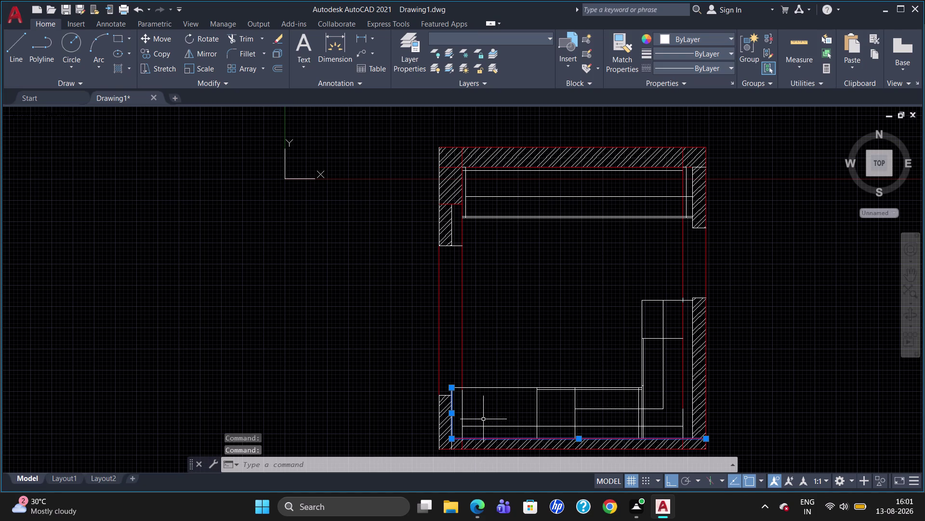
click(485, 388)
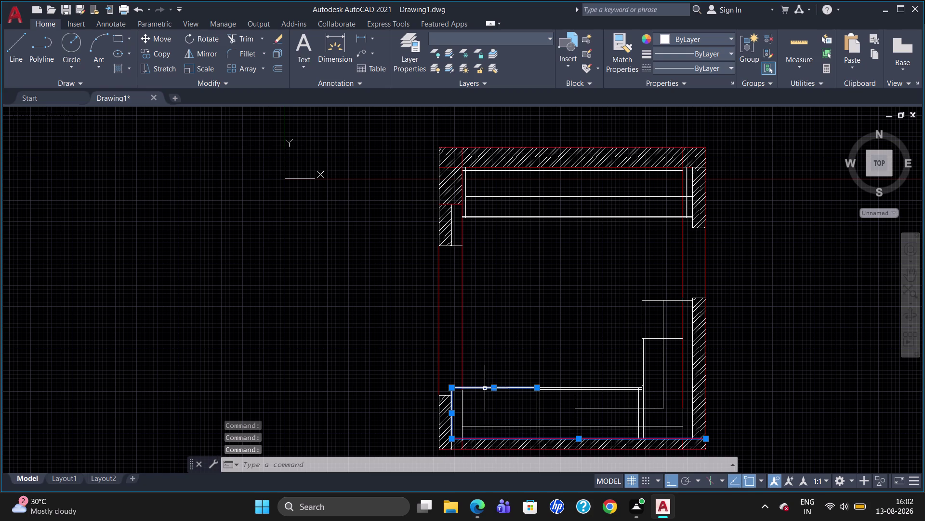
scroll(up, 3)
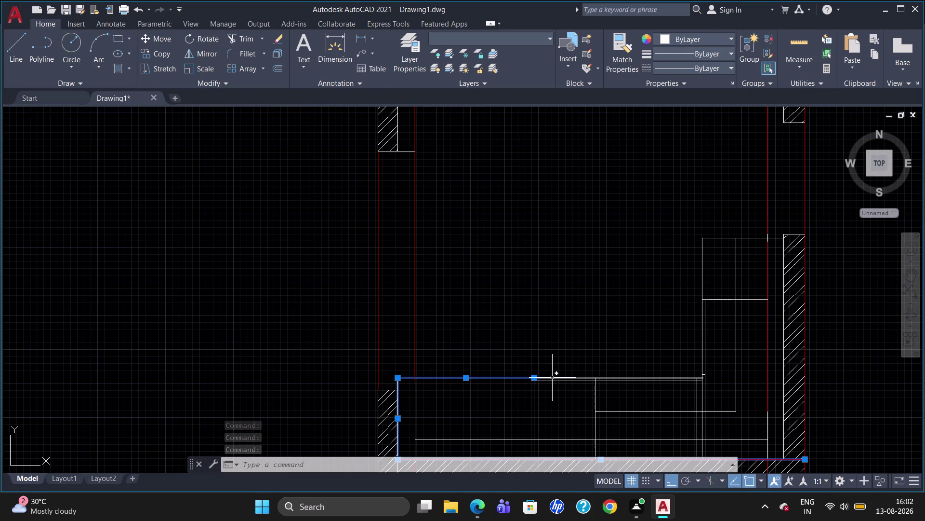
click(553, 378)
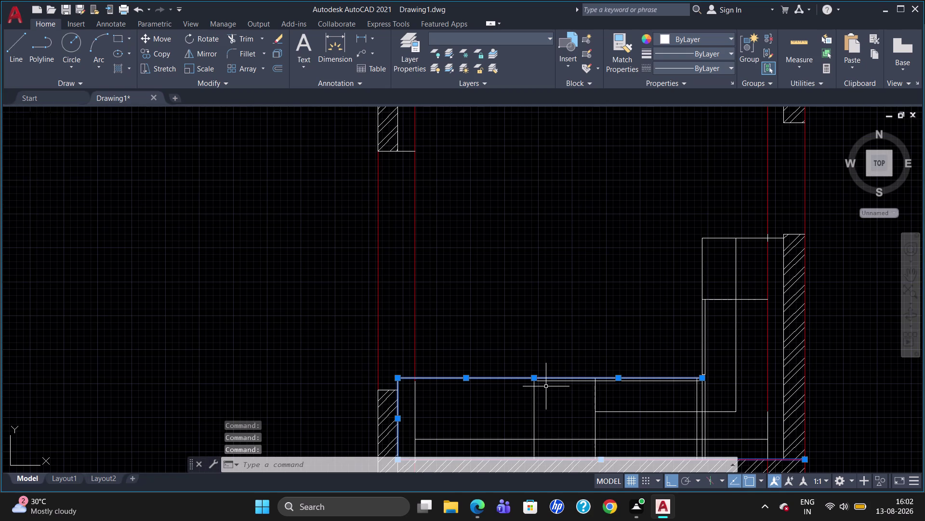
key(Escape)
scroll(down, 3)
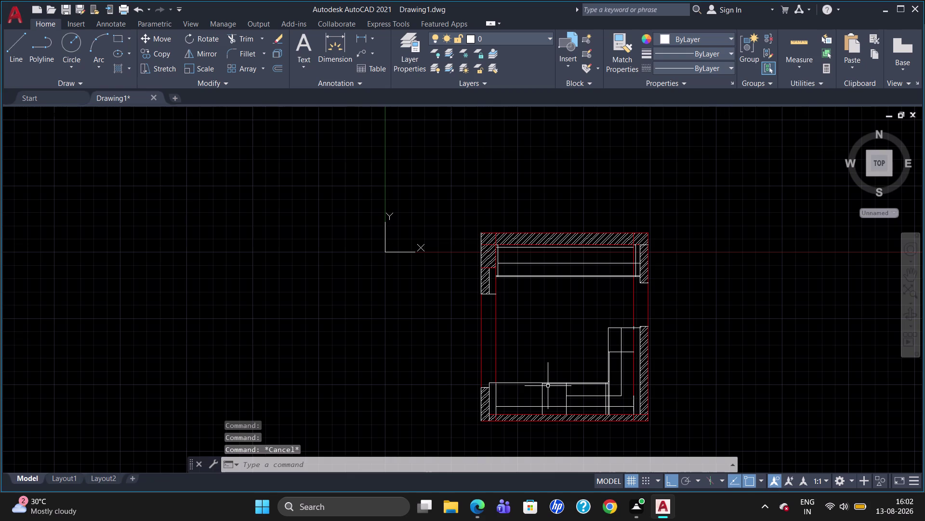
click(519, 383)
key(Escape)
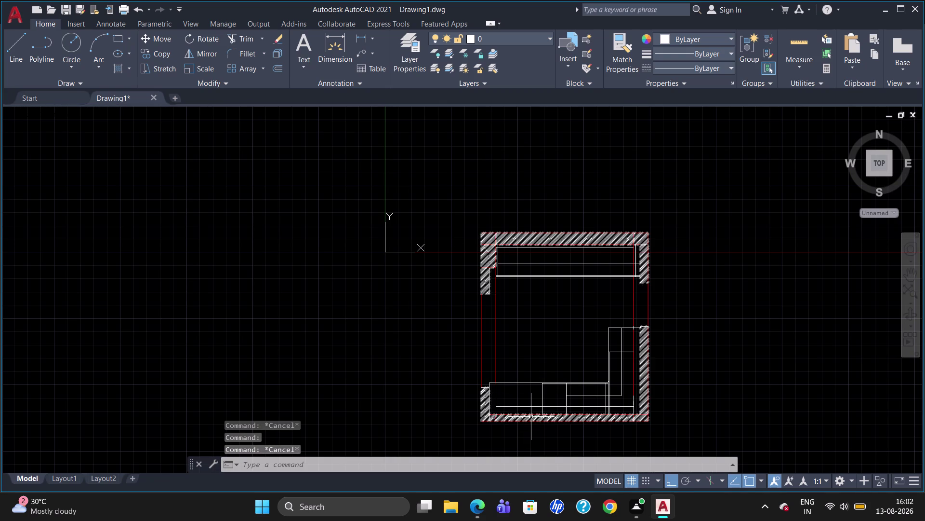
click(531, 414)
click(520, 34)
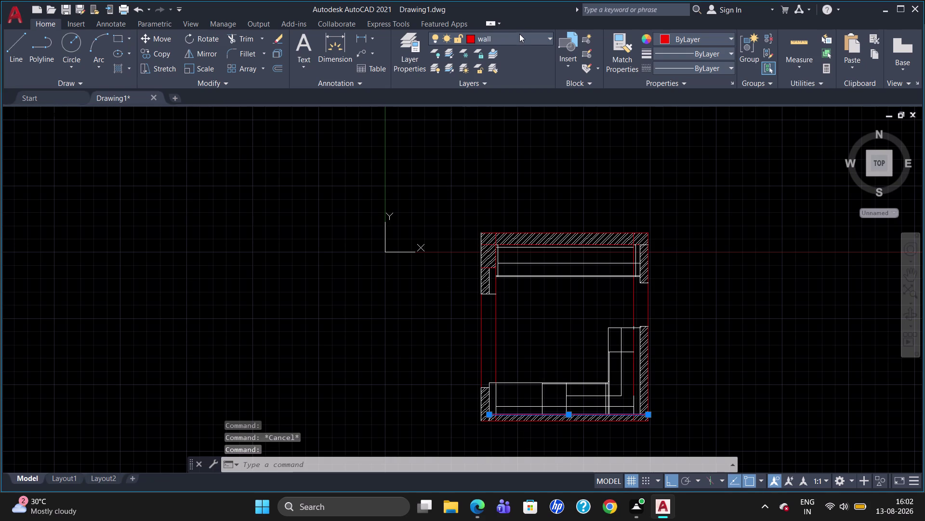
click(505, 78)
key(Escape)
key(Escape)
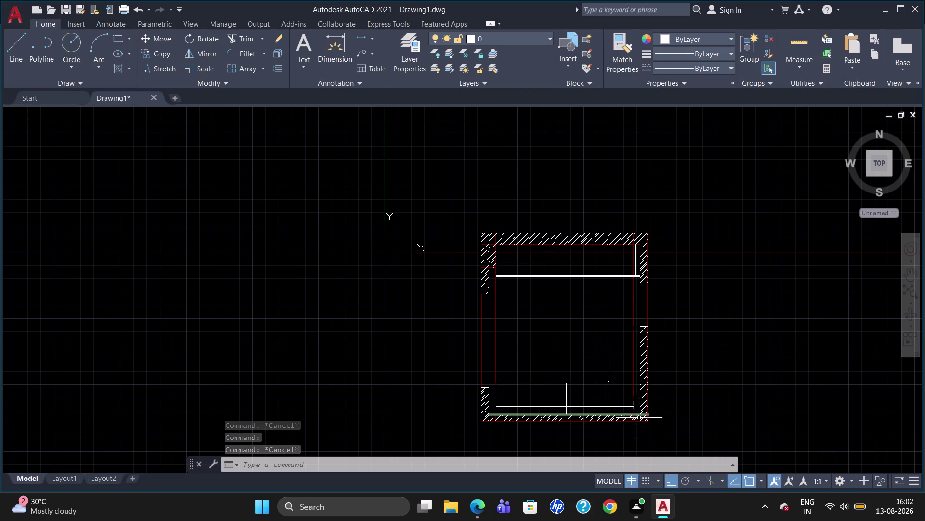
scroll(up, 3)
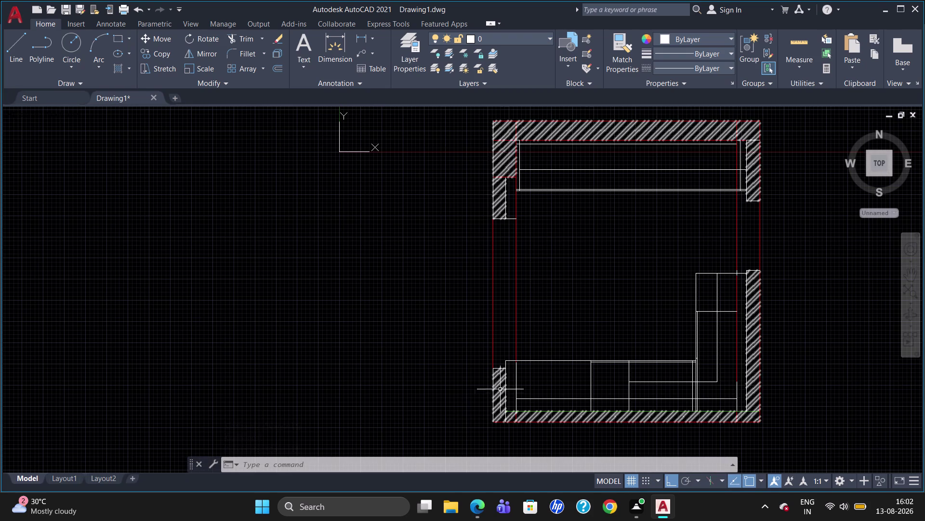
click(508, 385)
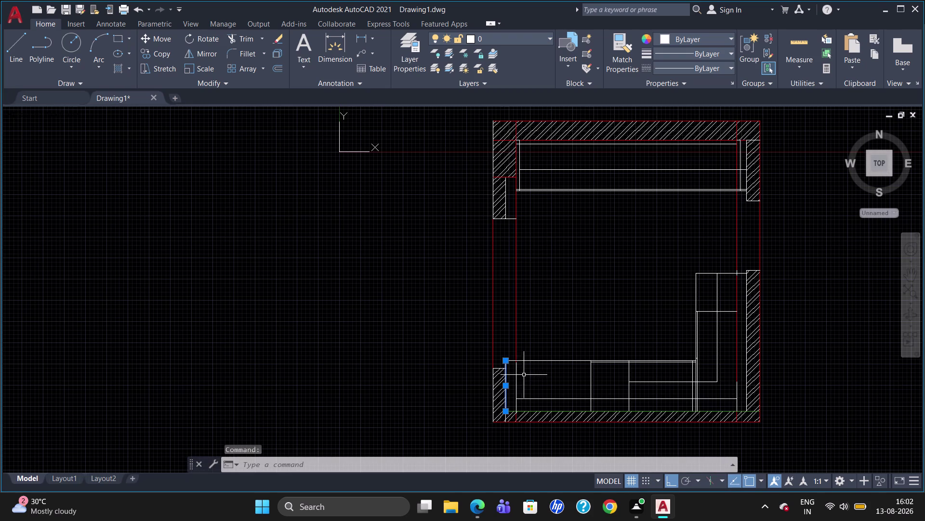
Move the lower cabinet's front edge onto Layer1.
click(533, 360)
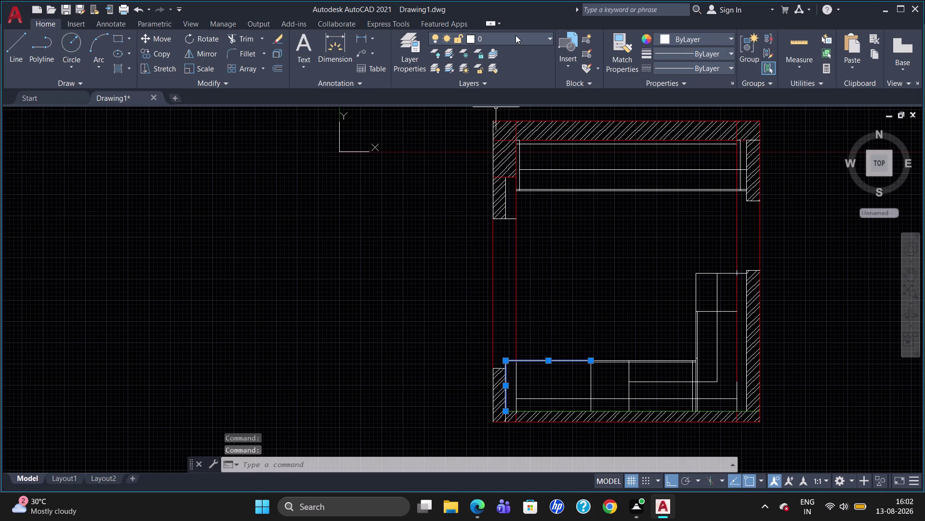
click(515, 34)
click(514, 85)
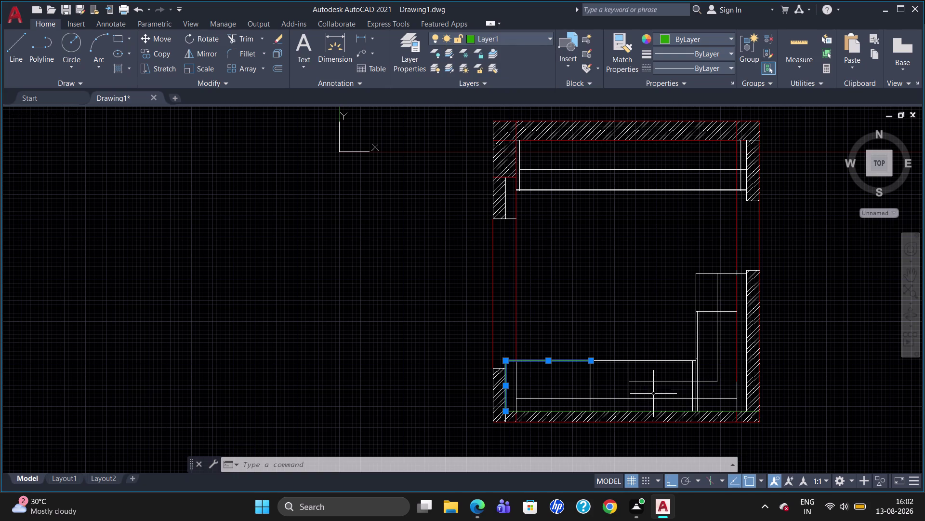
Join the corner cabinet's inner, vertical and upper edges into polylines on Layer1.
click(652, 382)
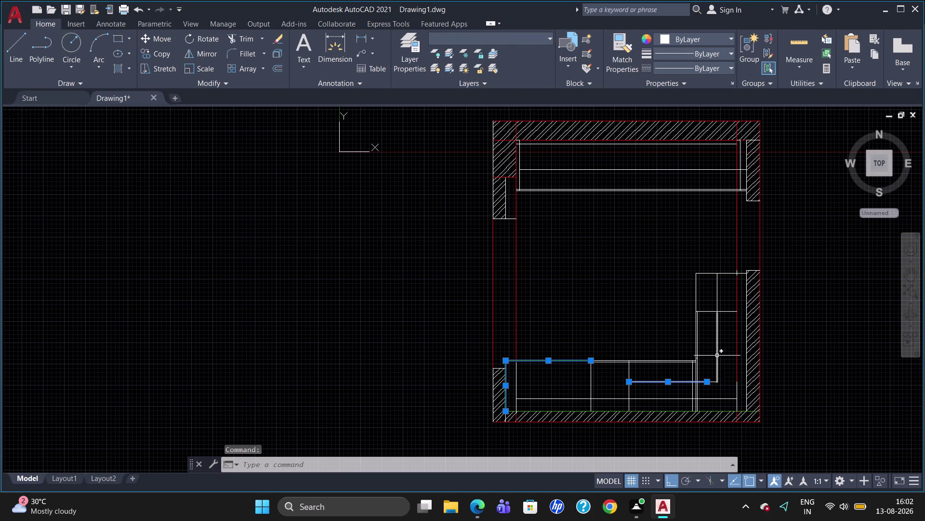
click(720, 353)
click(717, 361)
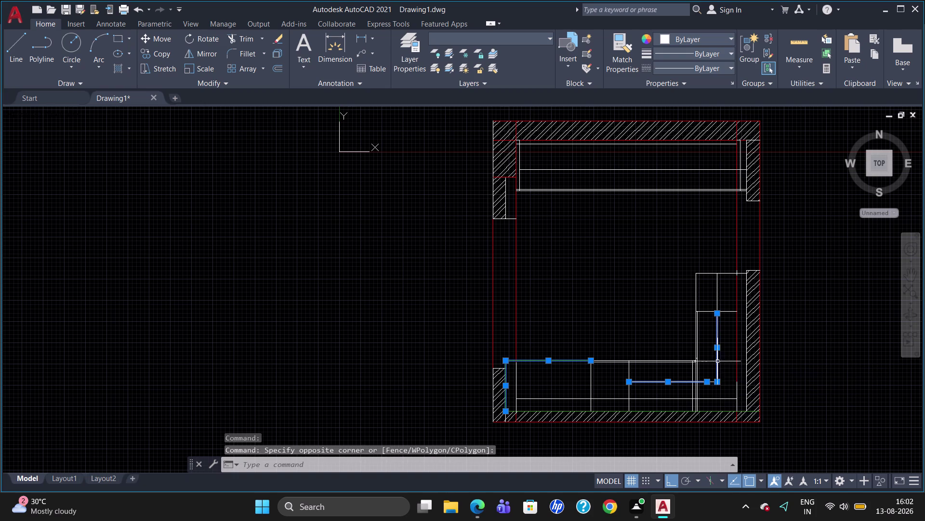
click(713, 383)
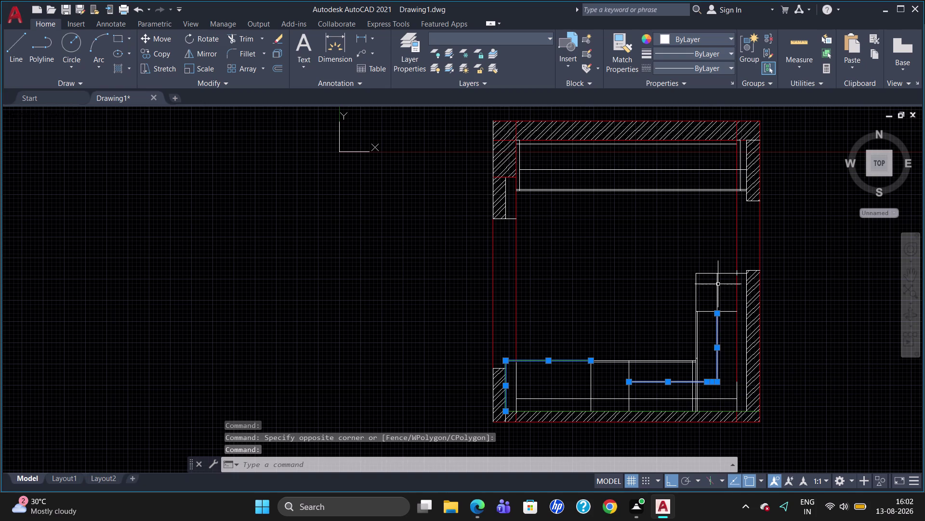
click(718, 285)
key(j)
key(Return)
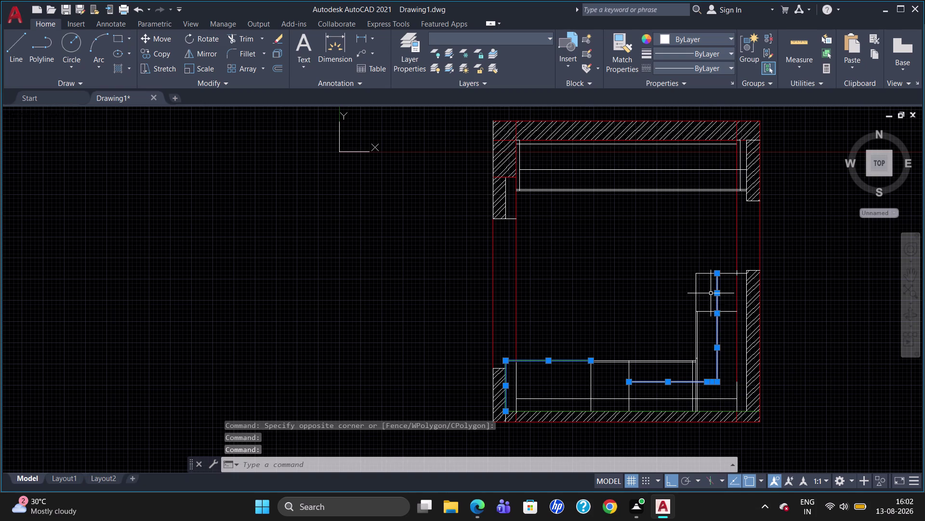
click(718, 301)
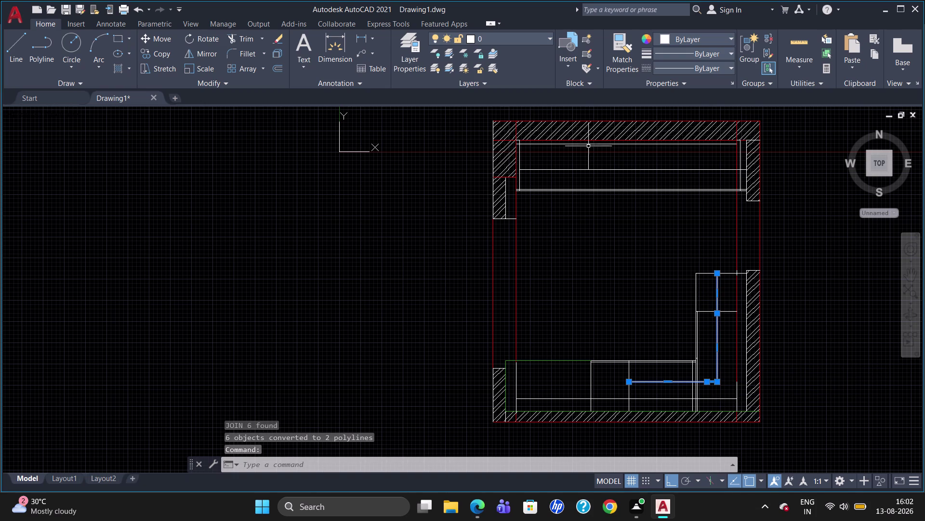
click(509, 32)
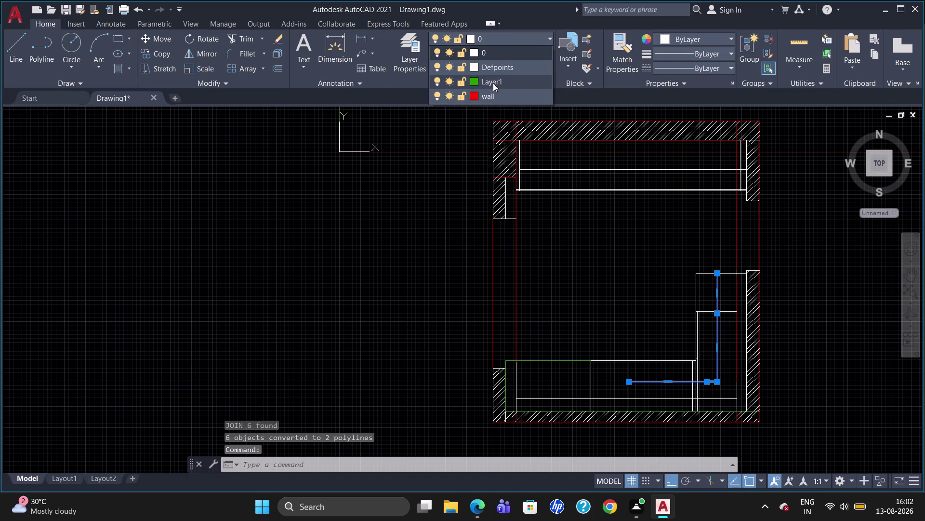
click(495, 79)
key(Escape)
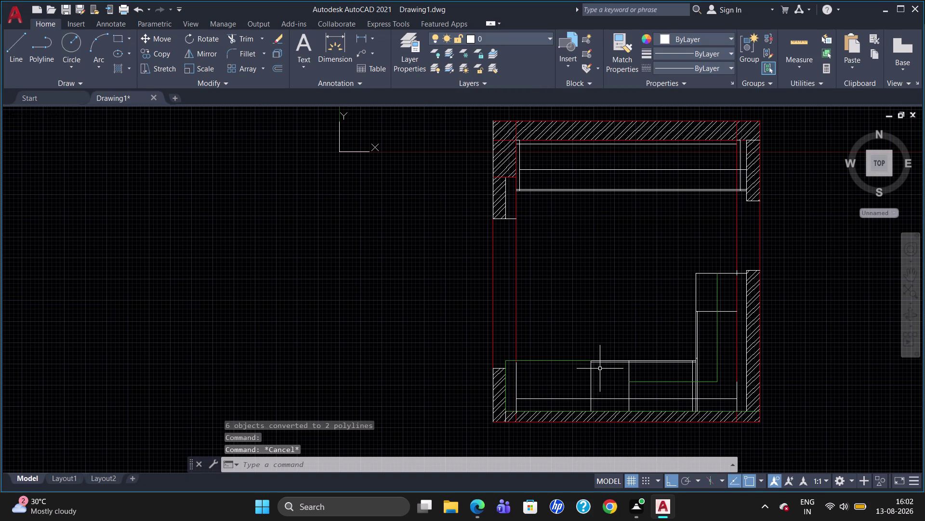
Move the corner cabinet's short end line and the long bottom-wall line onto the wall layer.
click(737, 396)
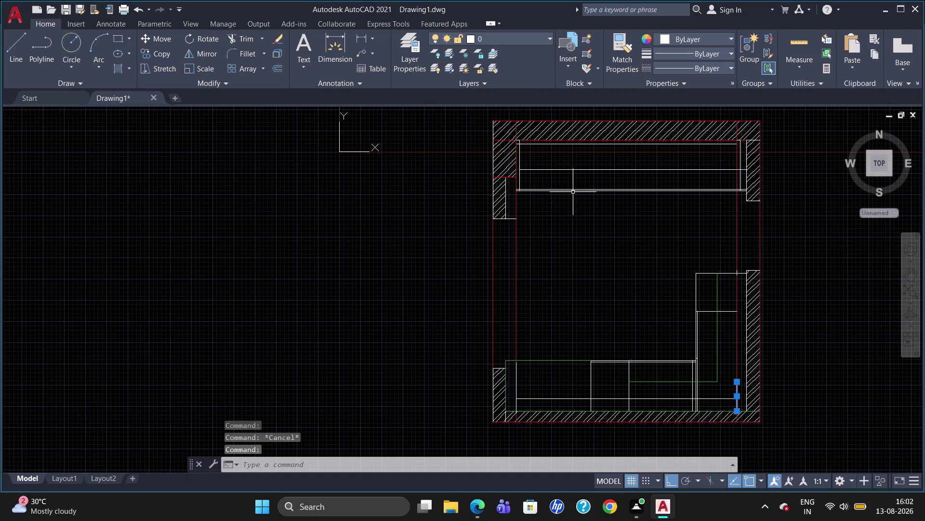
click(538, 38)
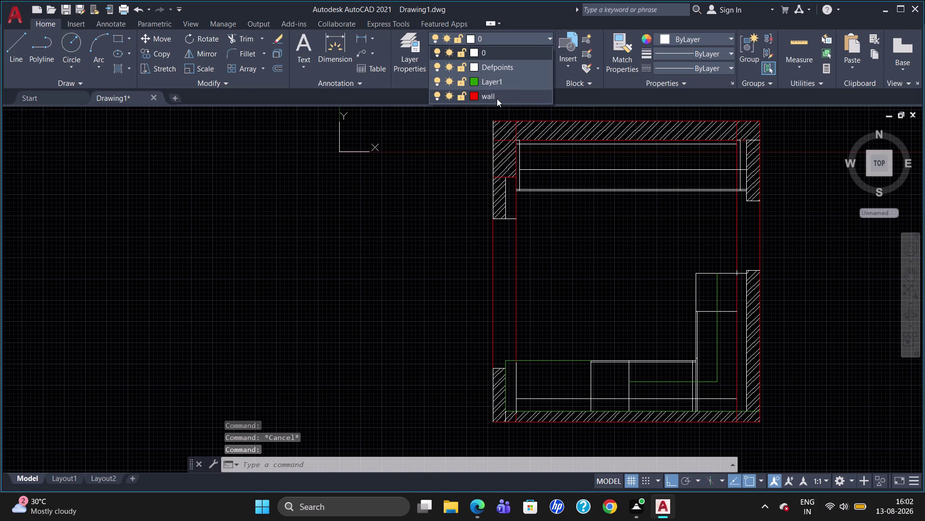
click(497, 95)
key(Escape)
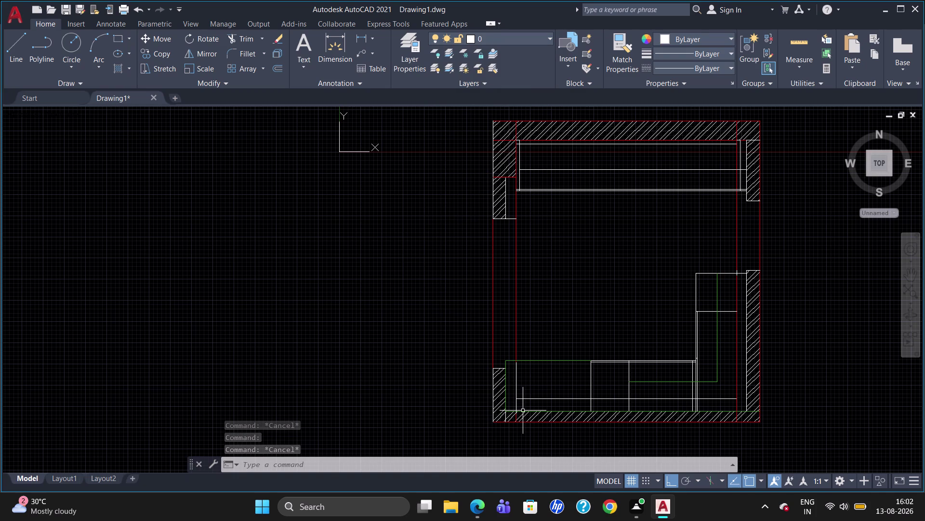
click(536, 398)
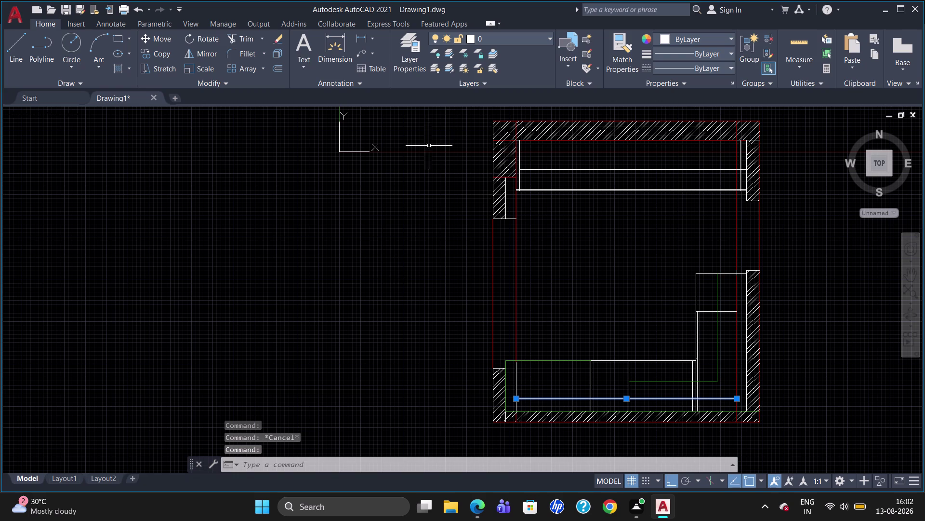
click(502, 34)
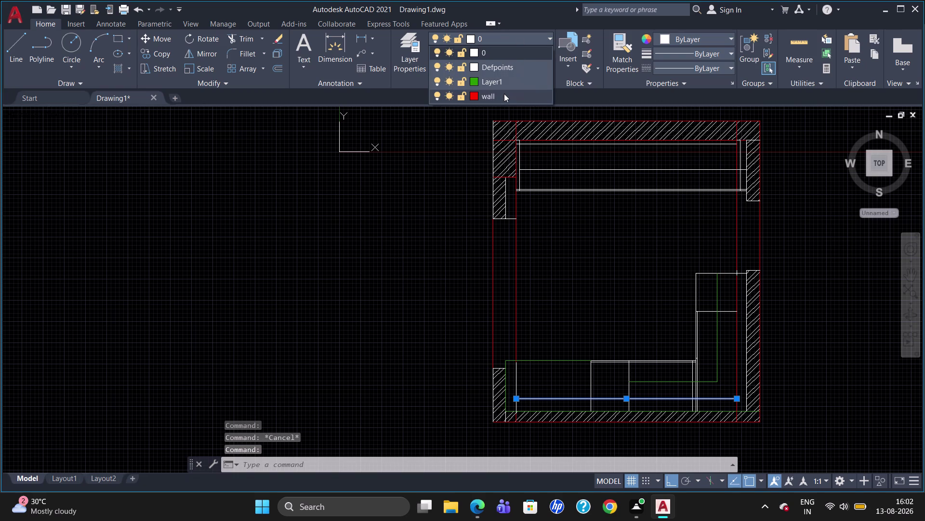
click(505, 93)
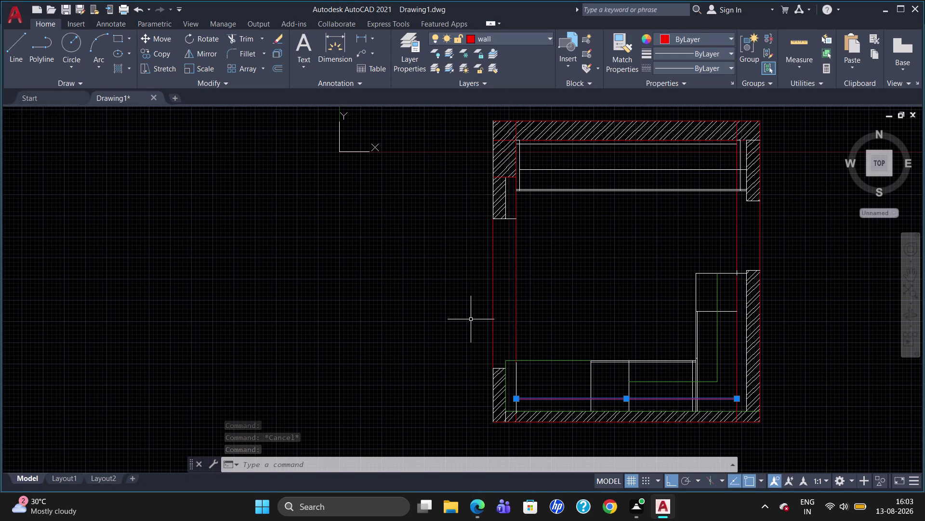
key(Escape)
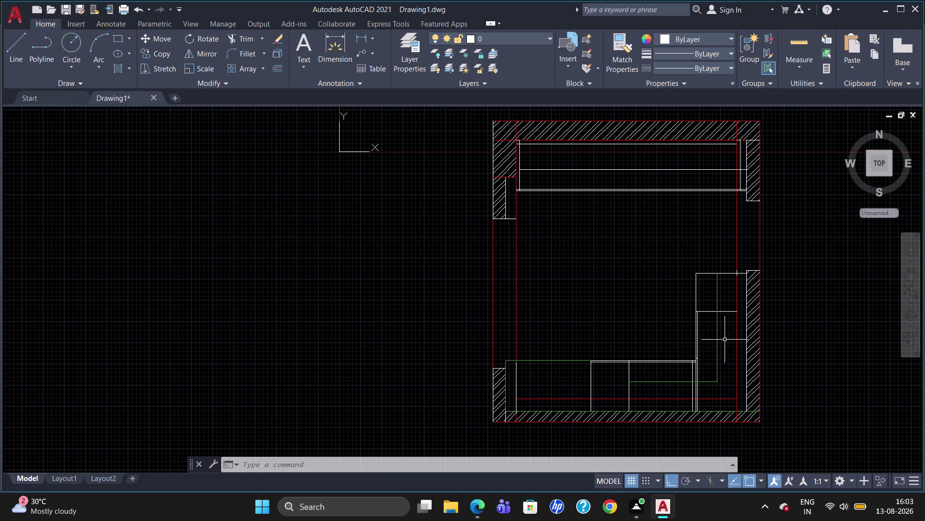
scroll(up, 3)
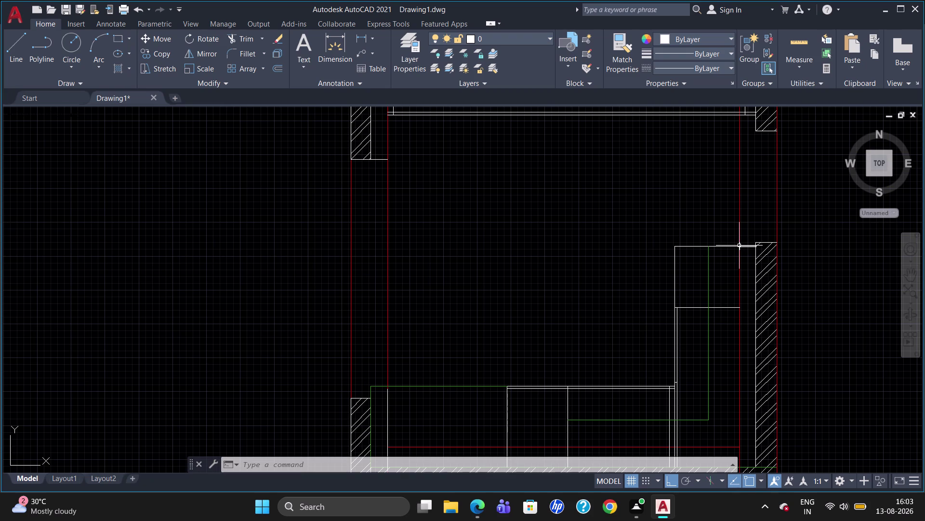
click(739, 246)
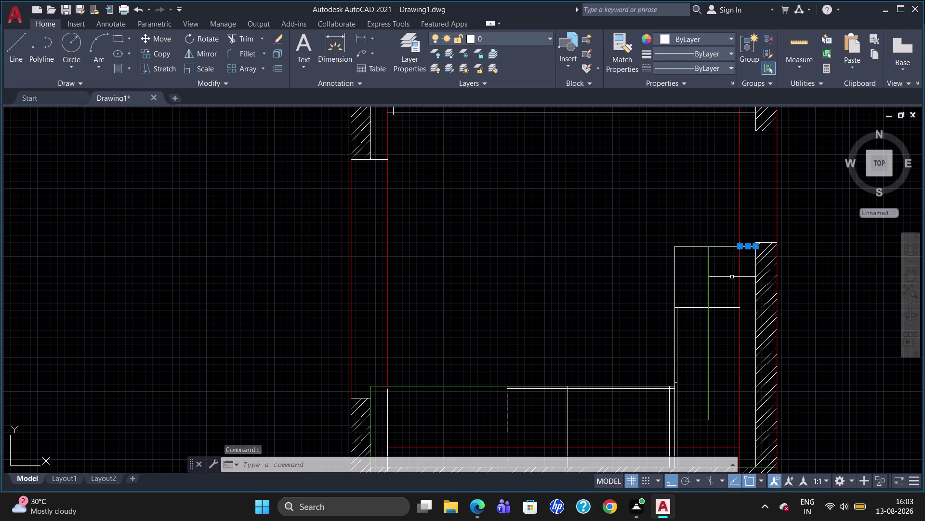
key(Escape)
scroll(up, 3)
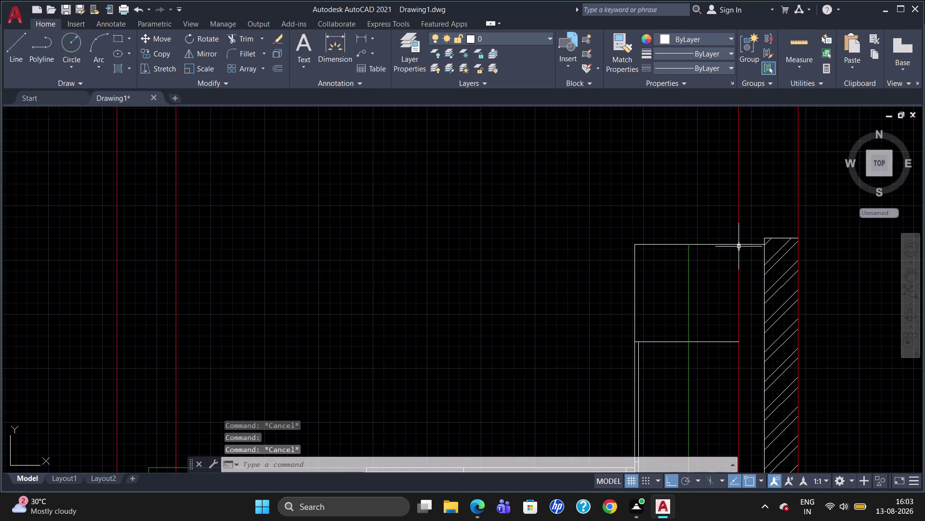
click(738, 244)
key(Escape)
scroll(up, 3)
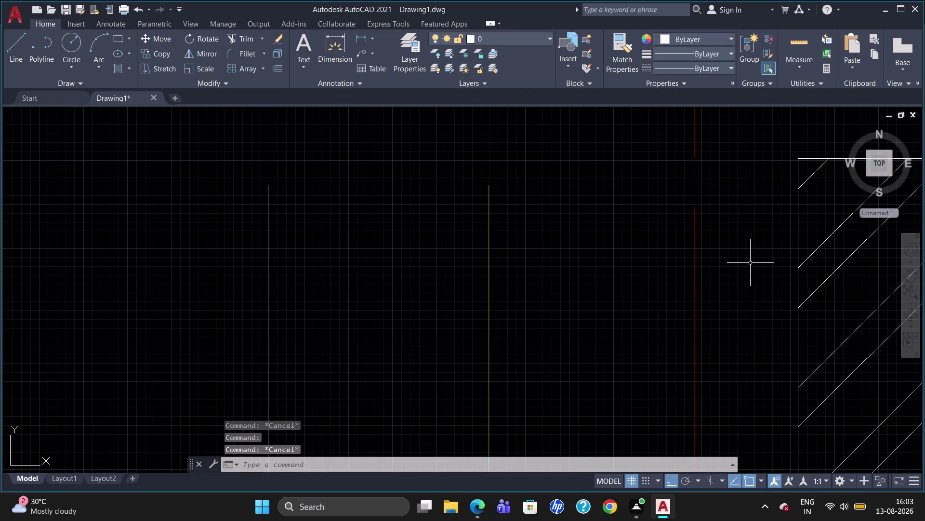
click(695, 181)
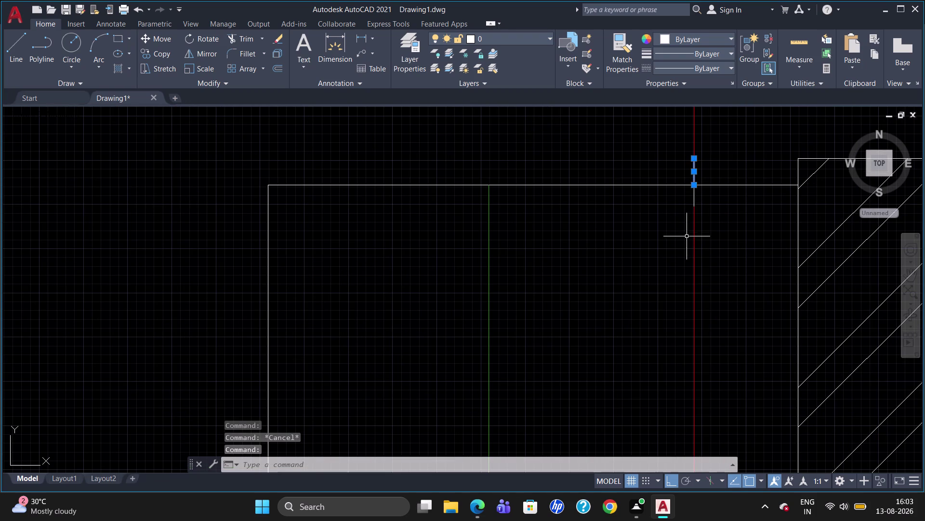
click(694, 202)
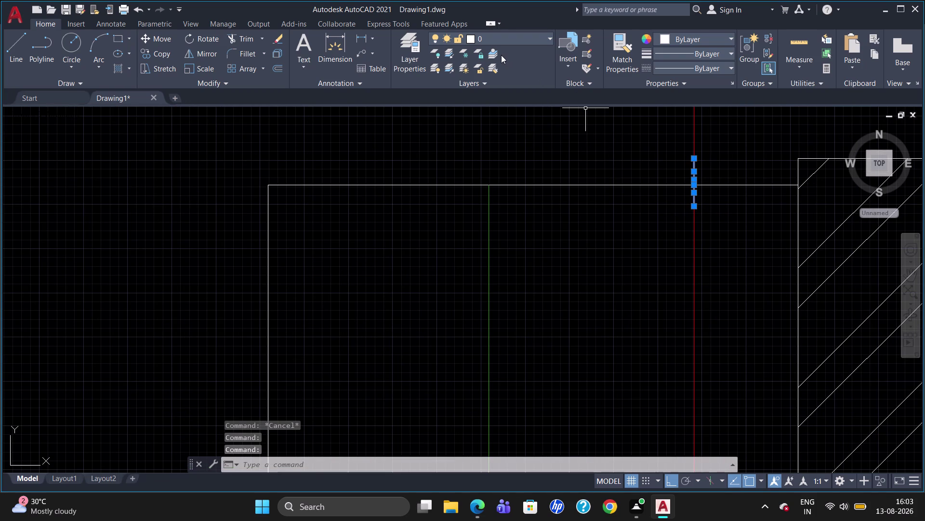
click(508, 38)
click(495, 92)
key(Escape)
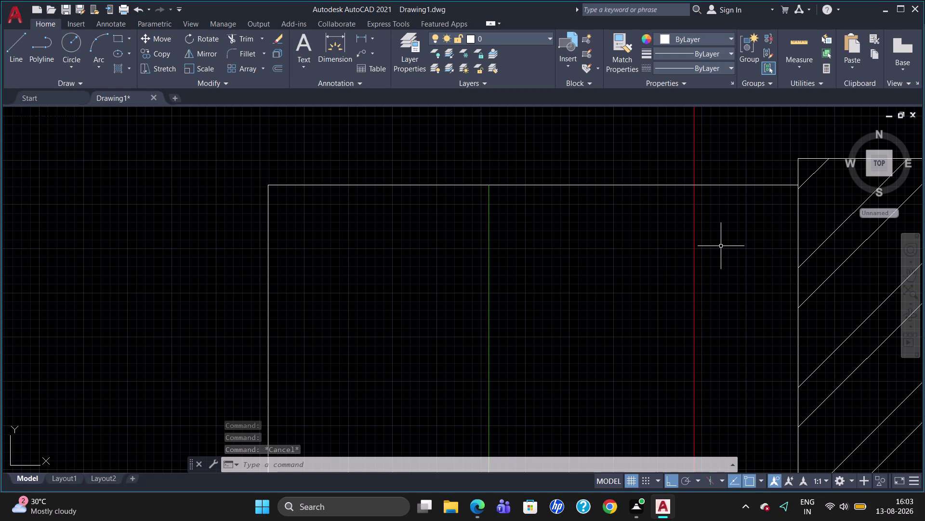
click(649, 187)
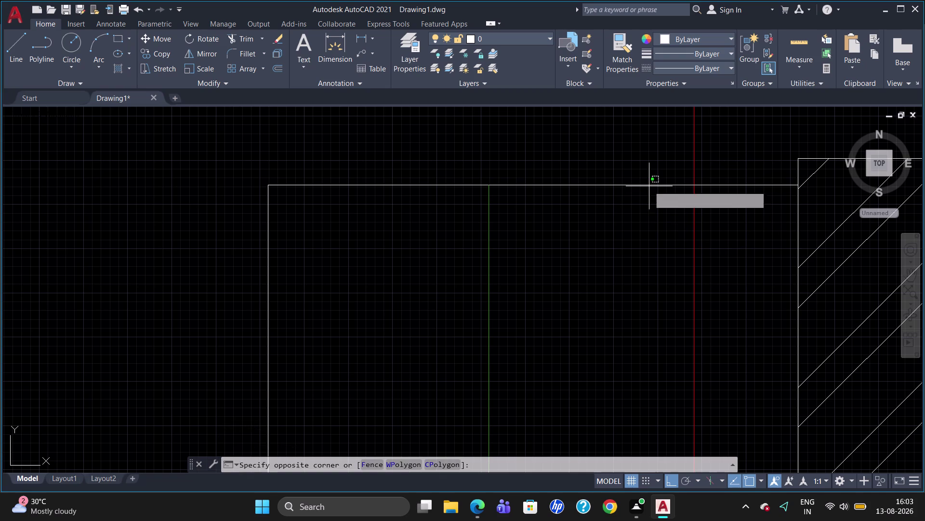
click(648, 185)
click(648, 185)
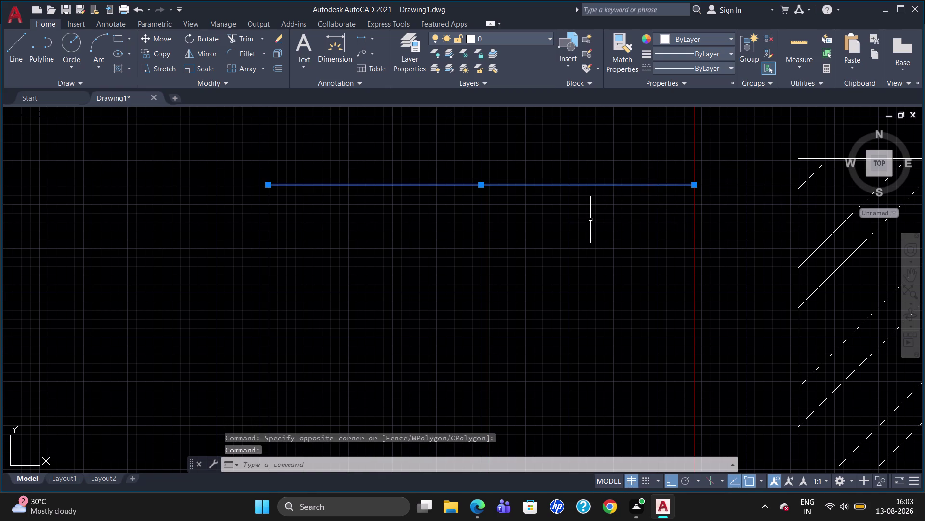
key(Escape)
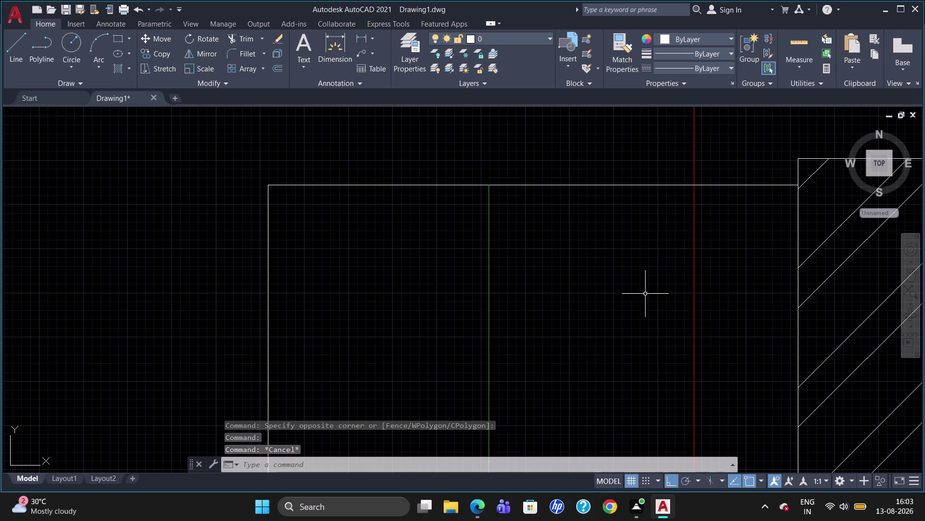
text(br)
Break the right cabinet's top edge at the green line with BREAKATPOINT.
right_click(618, 262)
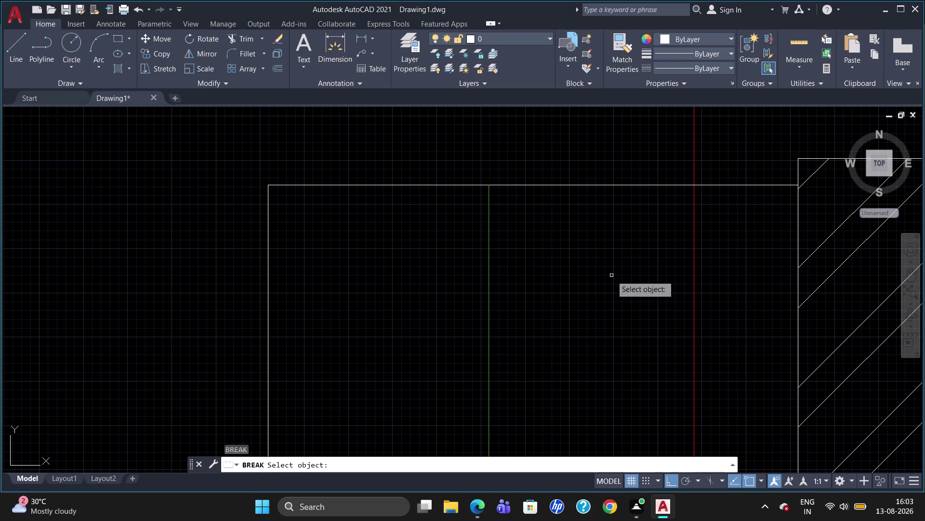
key(Escape)
text(b)
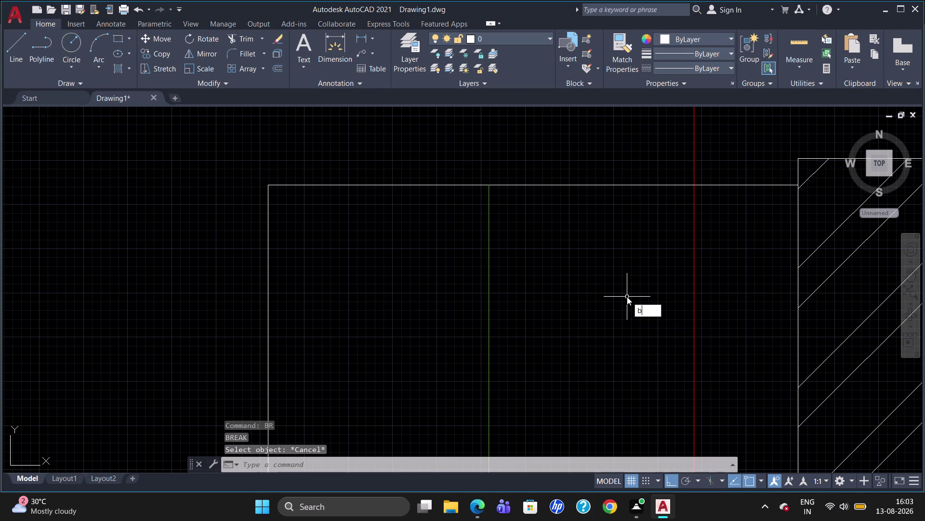
text(r)
click(645, 330)
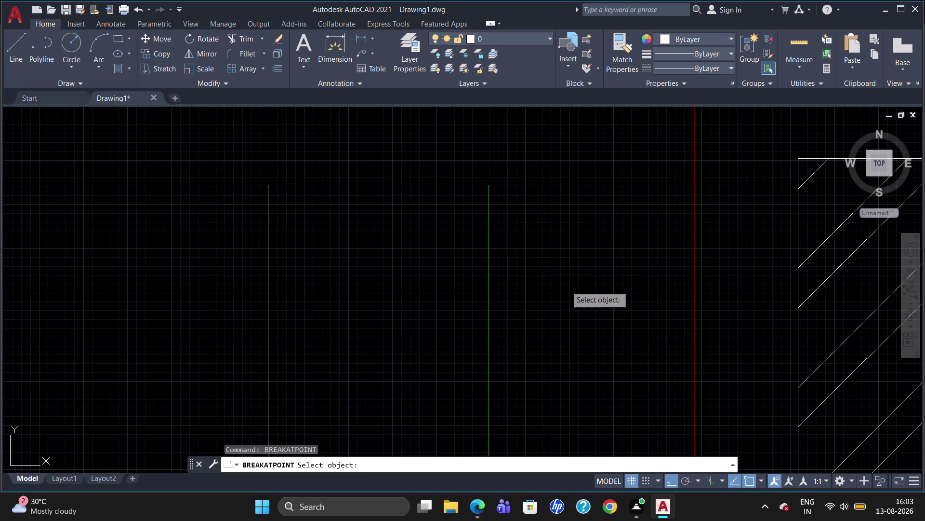
click(535, 183)
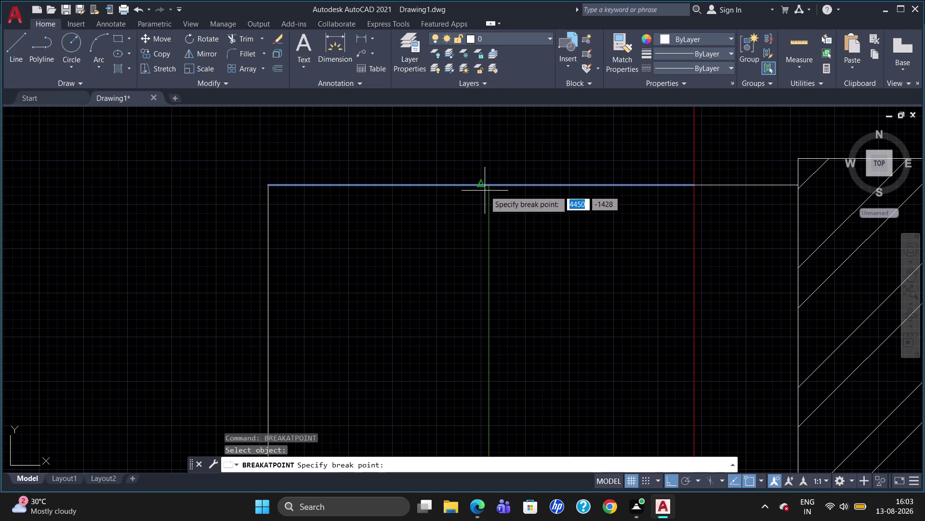
click(489, 187)
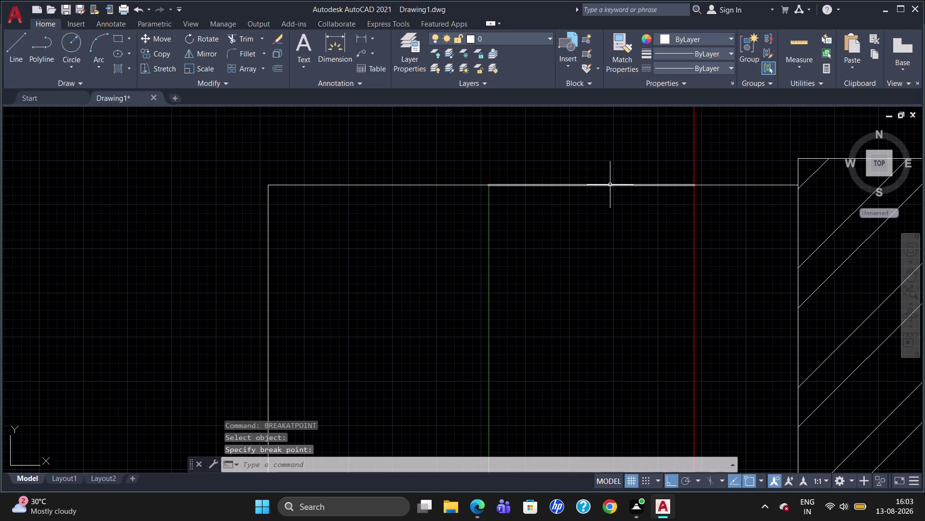
Join the right piece with the short wall segment and put the result on Layer1.
click(610, 185)
click(753, 183)
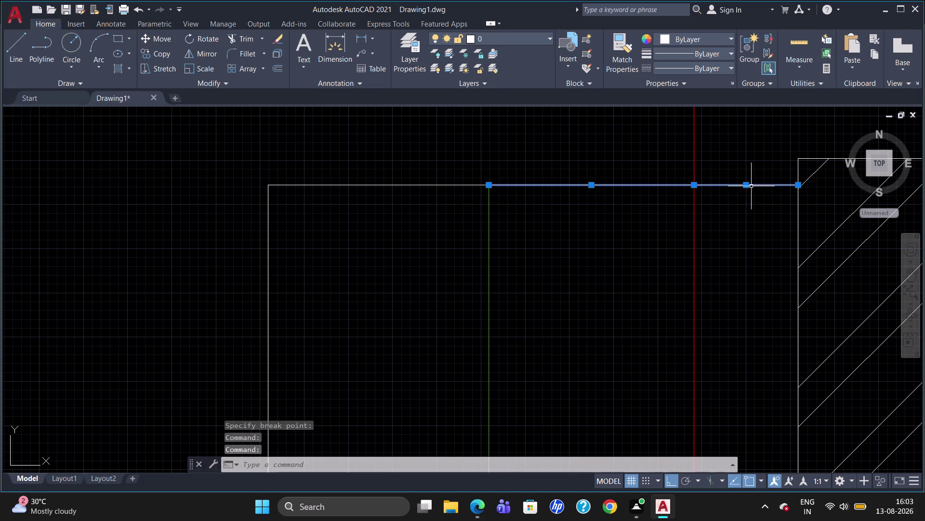
key(j)
key(Return)
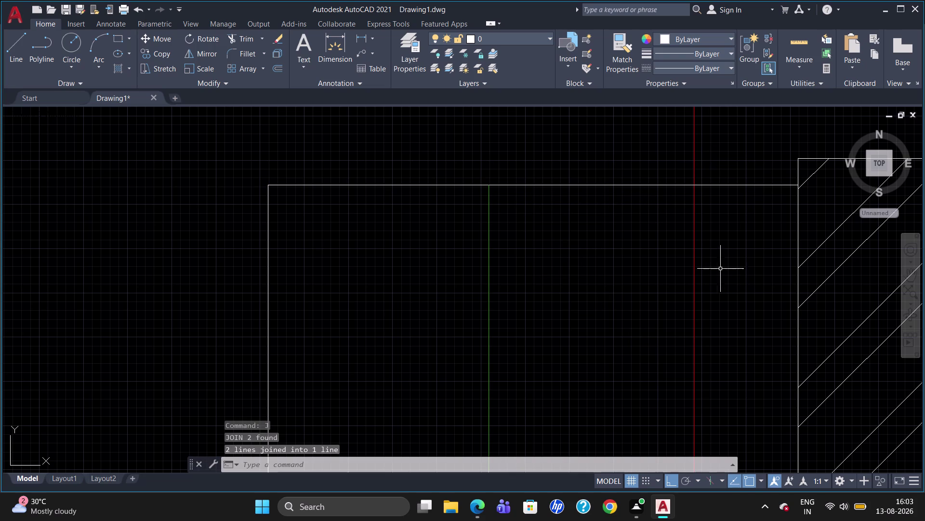
click(595, 189)
click(594, 186)
click(595, 185)
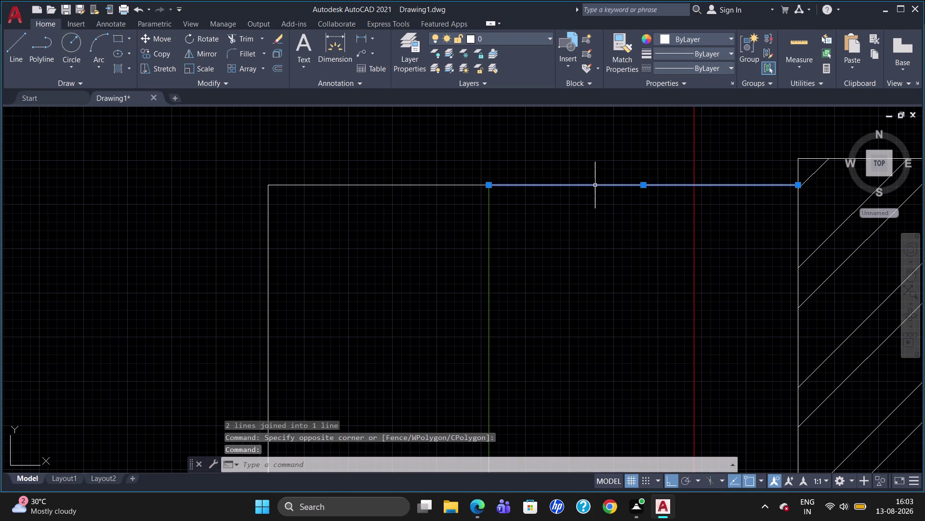
click(535, 30)
click(535, 36)
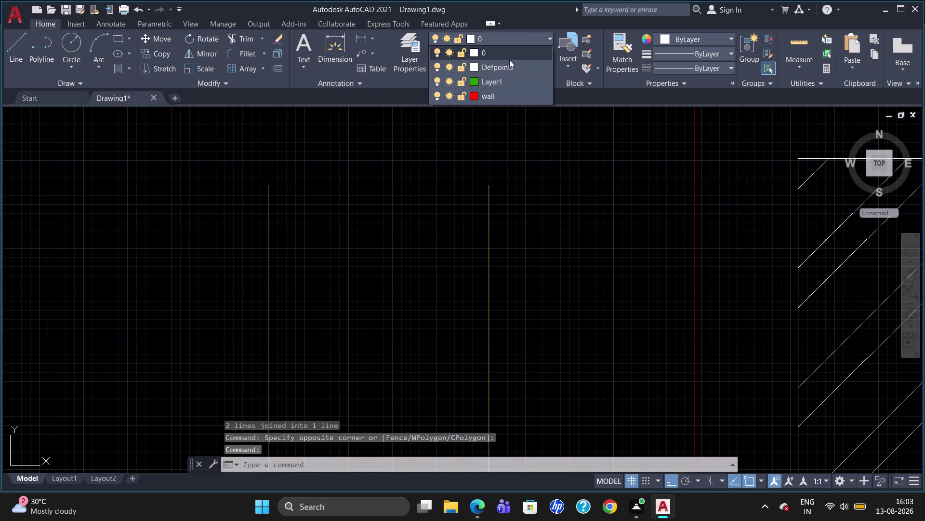
click(493, 80)
scroll(down, 3)
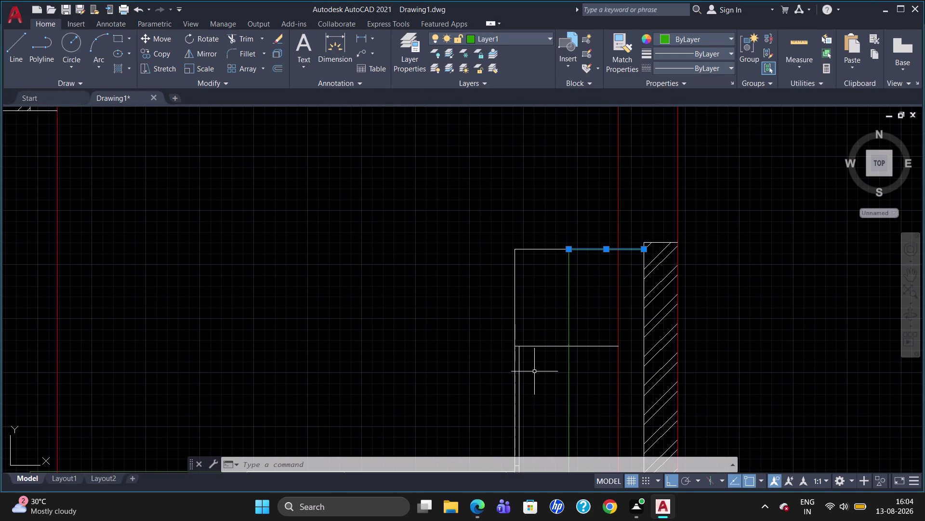
Zoom in and out to review the rejoined top edge within the kitchen plan.
scroll(up, 3)
scroll(down, 3)
scroll(up, 3)
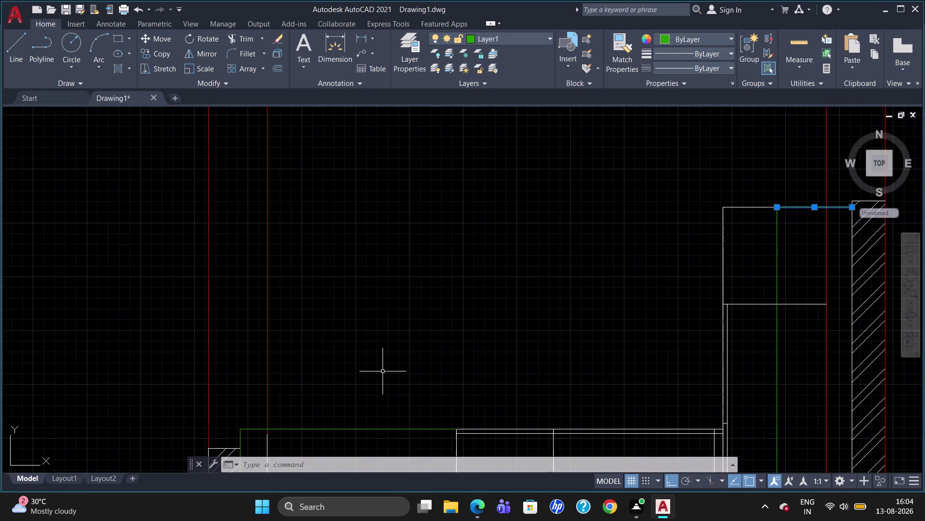
scroll(down, 3)
scroll(up, 3)
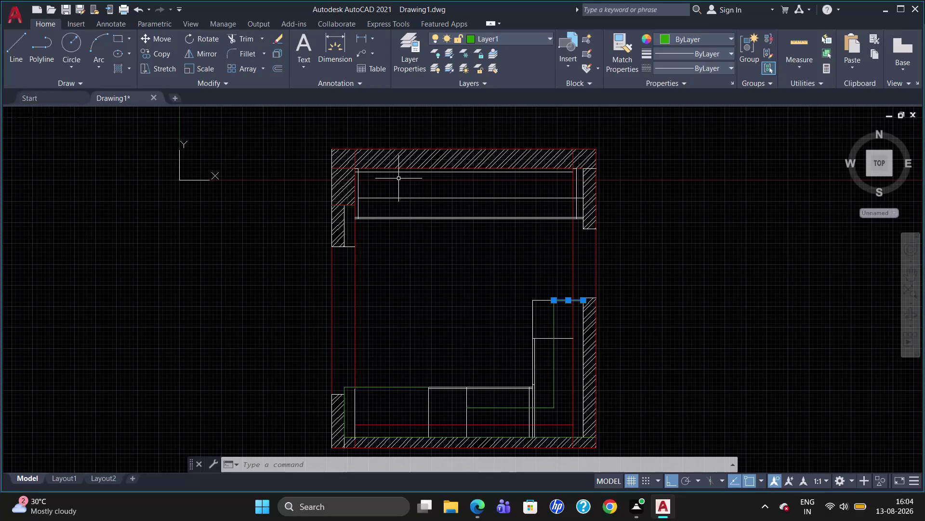
click(410, 169)
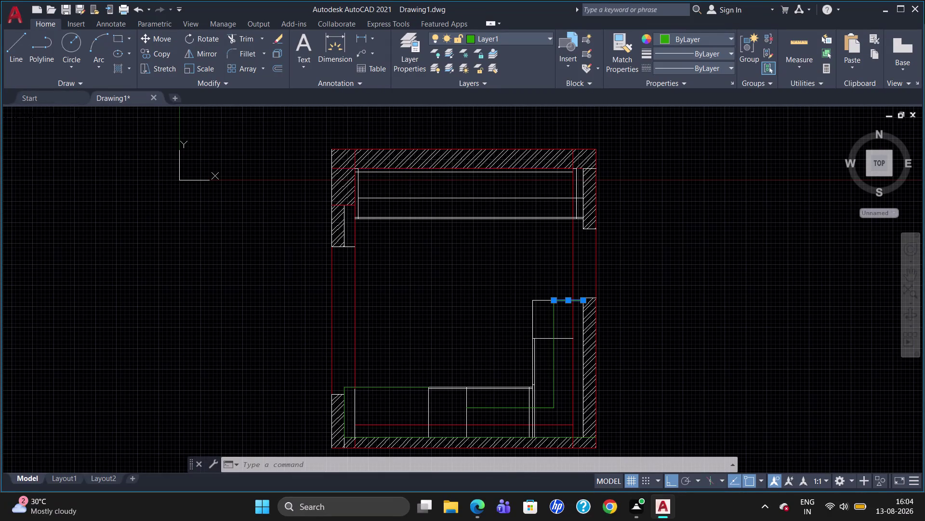
click(409, 172)
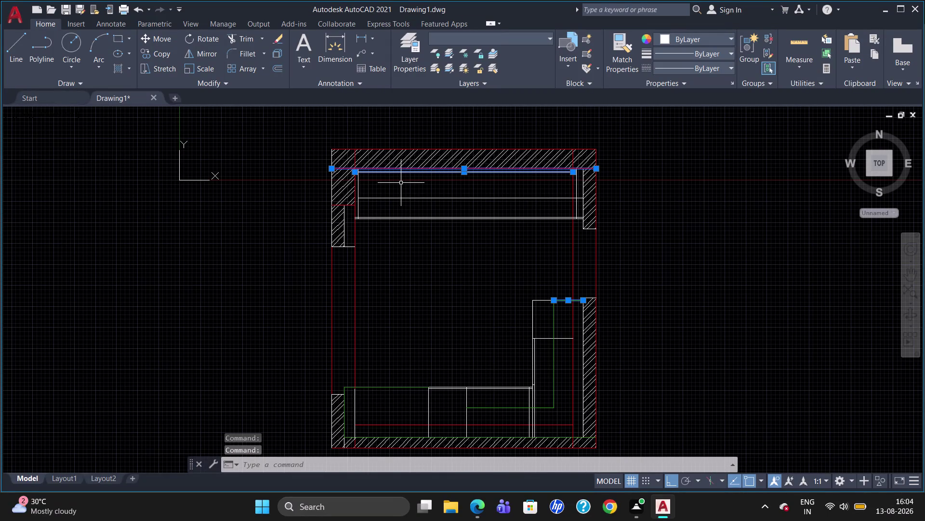
key(Escape)
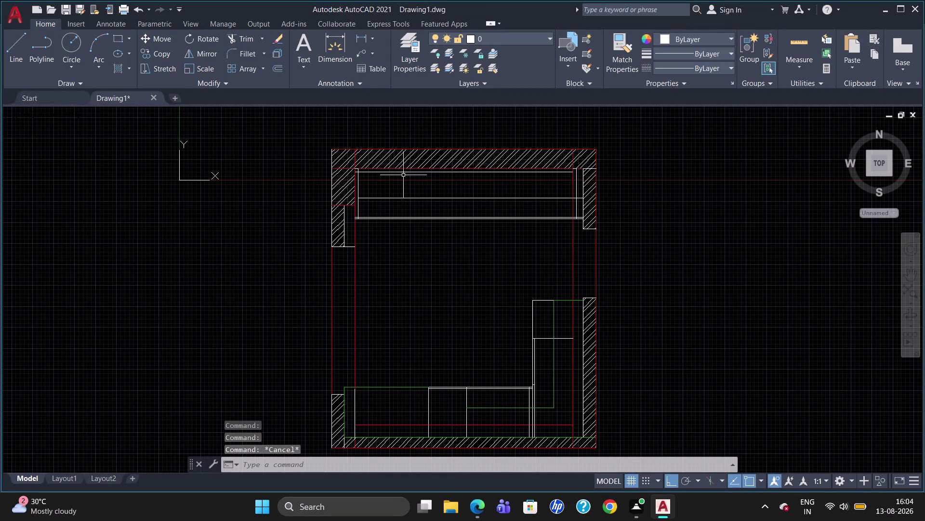
click(406, 170)
click(503, 33)
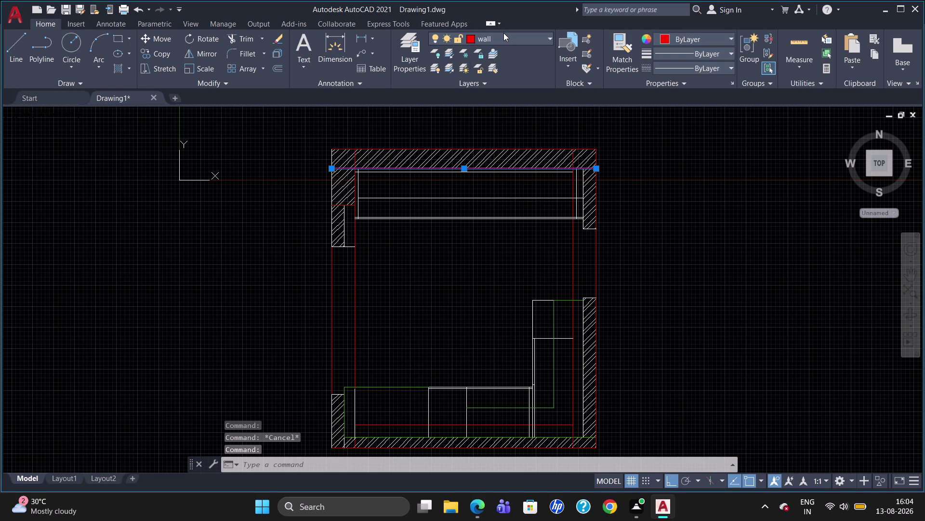
click(498, 51)
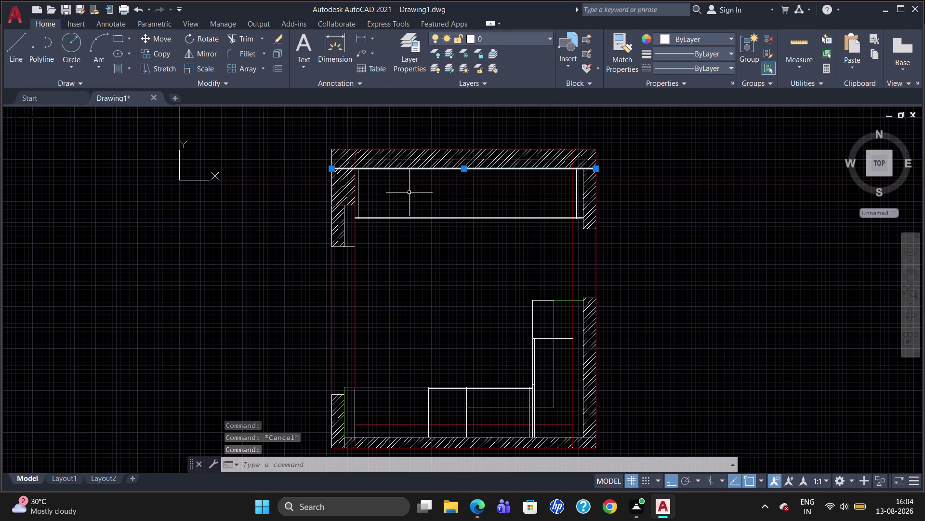
click(408, 171)
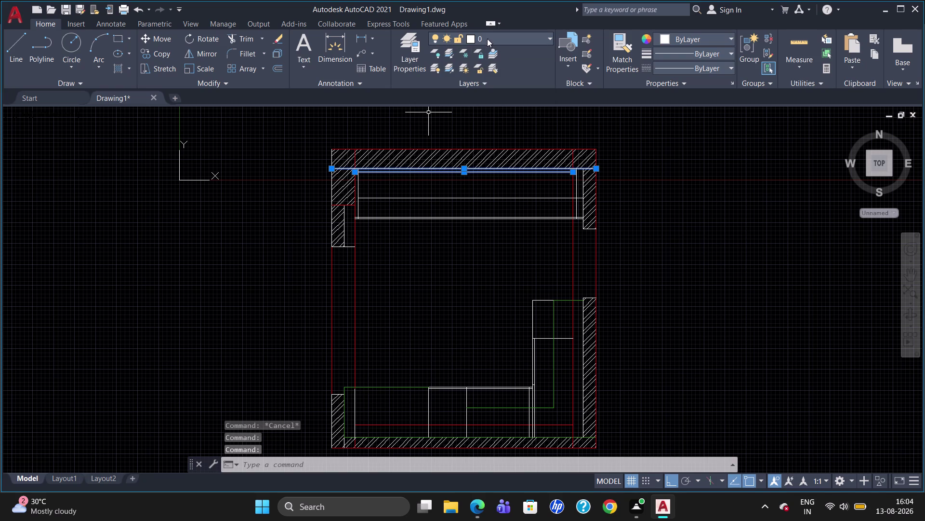
key(Escape)
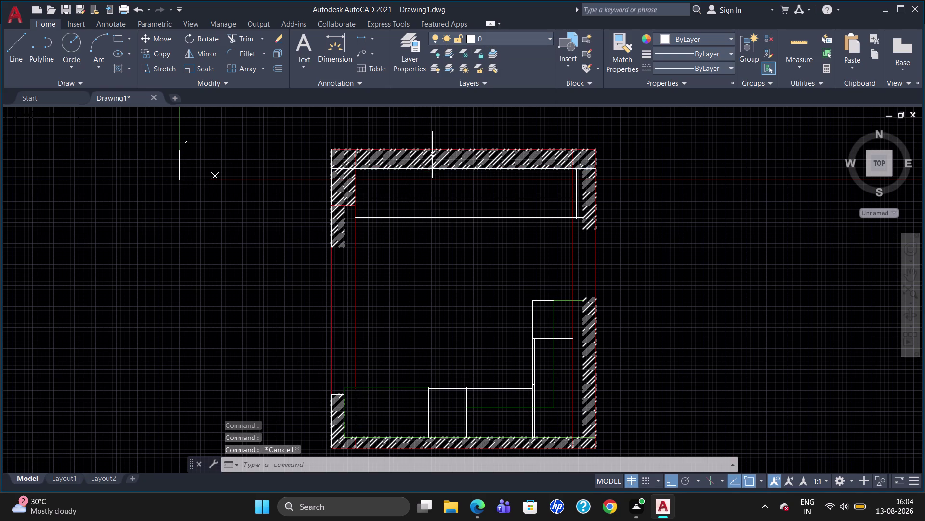
click(405, 170)
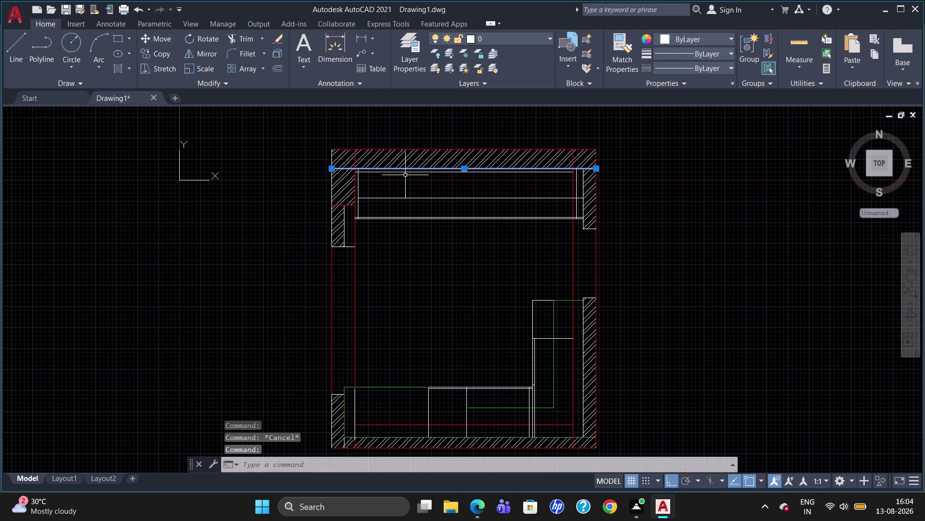
key(Escape)
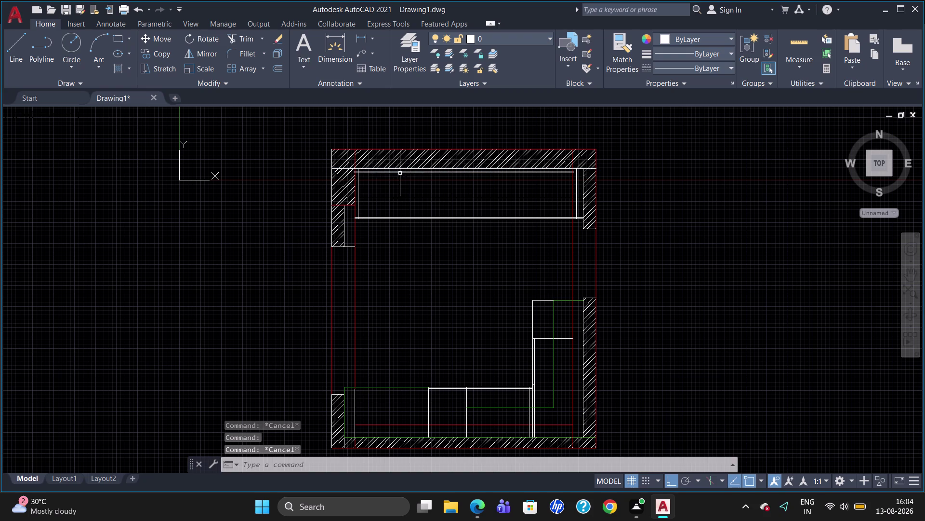
click(401, 172)
click(487, 36)
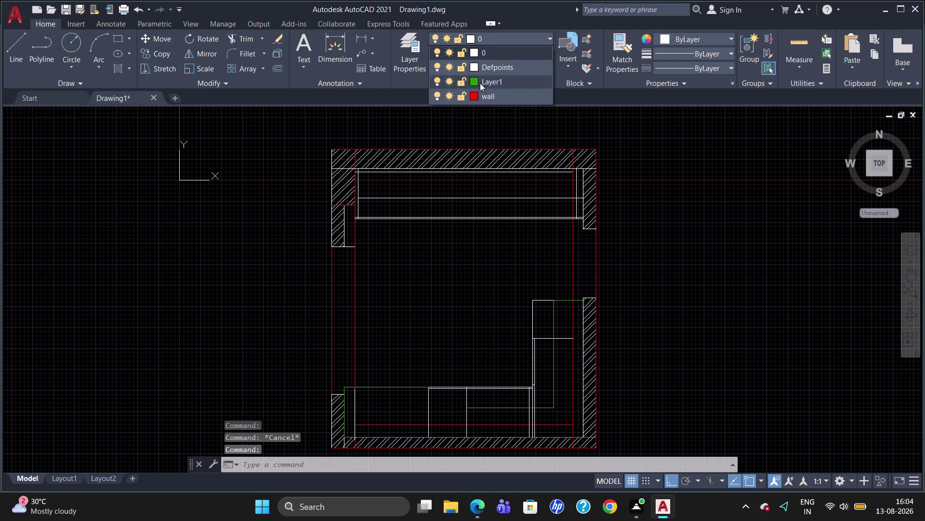
click(489, 96)
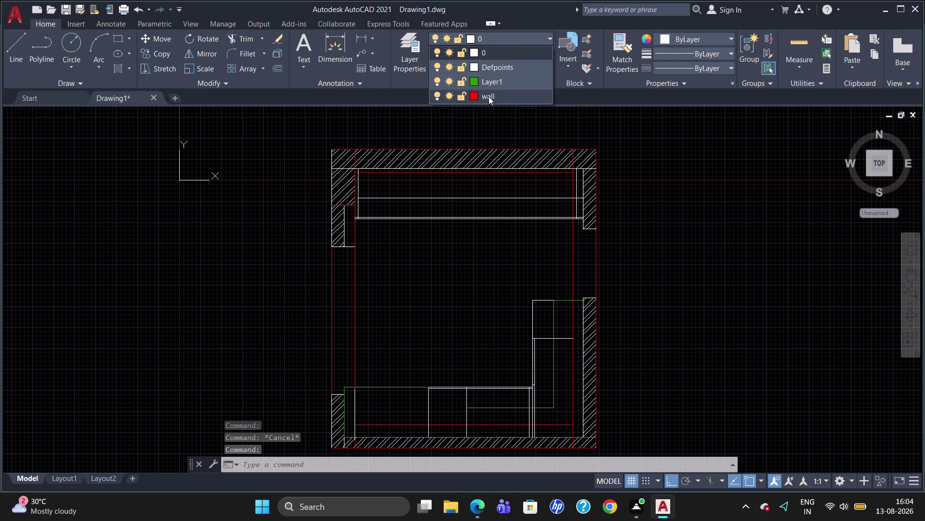
key(Escape)
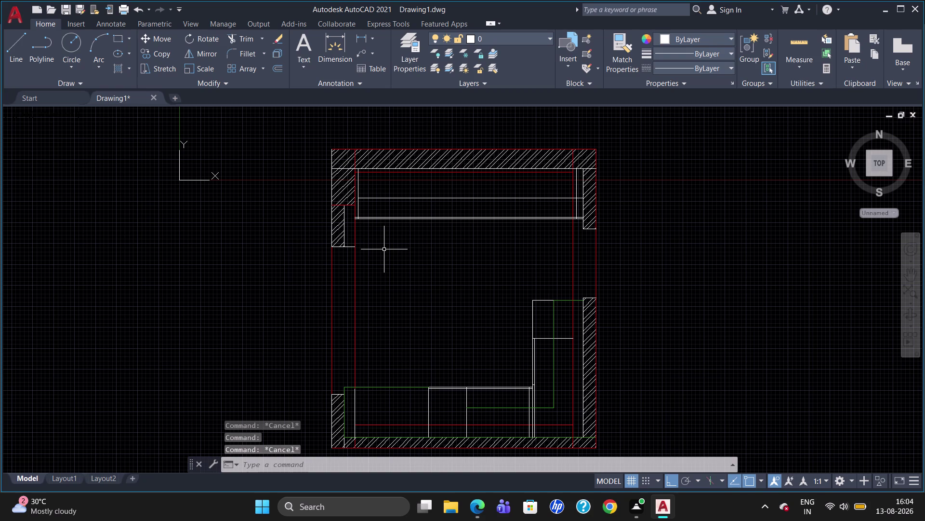
click(179, 178)
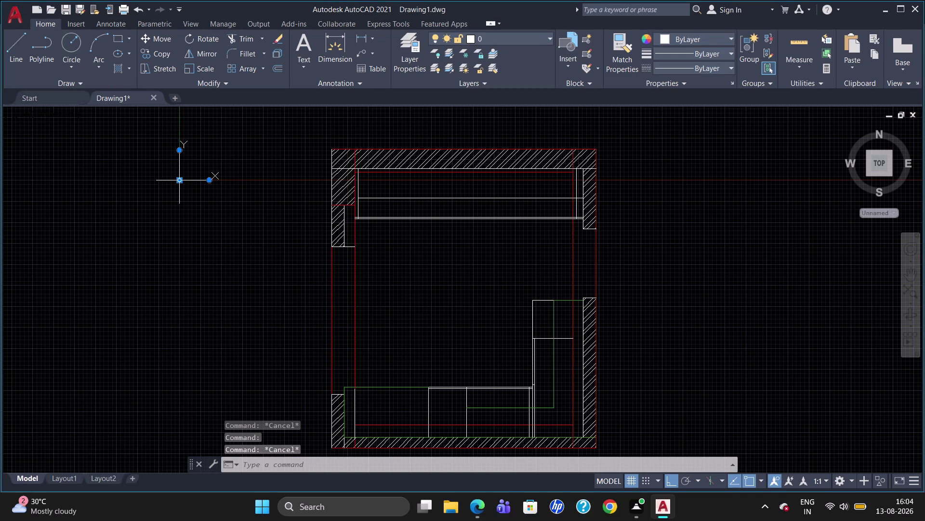
Try dragging the UCS icon toward the lower left, then cancel the command.
click(178, 184)
drag(179, 179, 178, 189)
drag(89, 357, 40, 451)
click(36, 451)
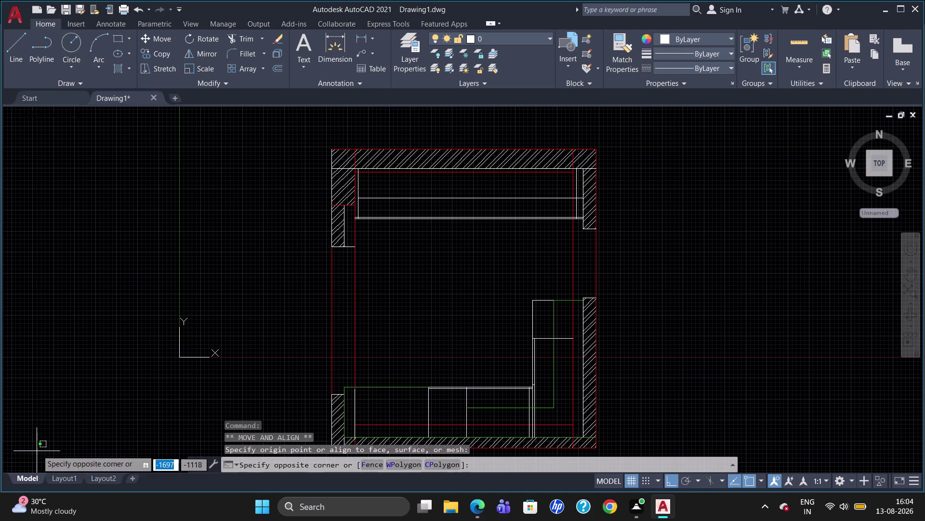
click(180, 395)
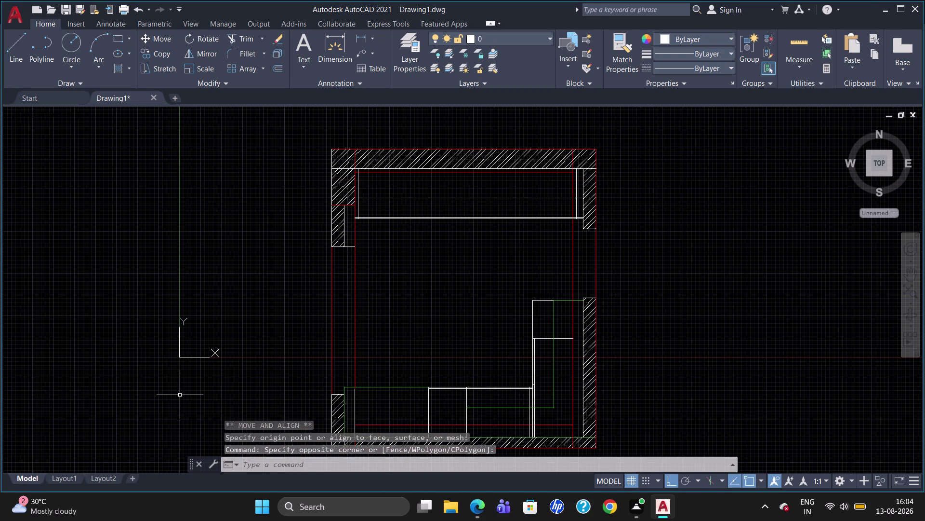
key(Escape)
Turn off the background grid and bring up the layer manager.
scroll(up, 3)
scroll(down, 3)
scroll(up, 3)
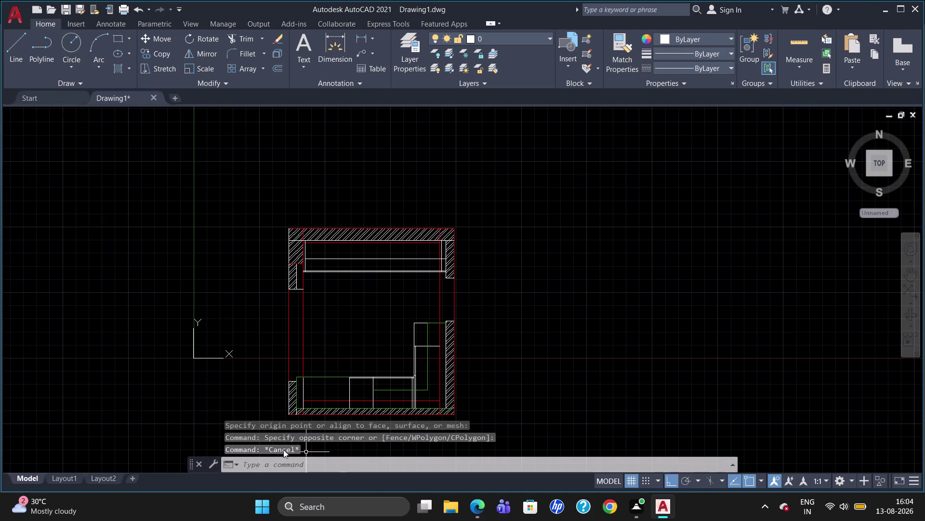
scroll(up, 3)
scroll(down, 3)
scroll(up, 3)
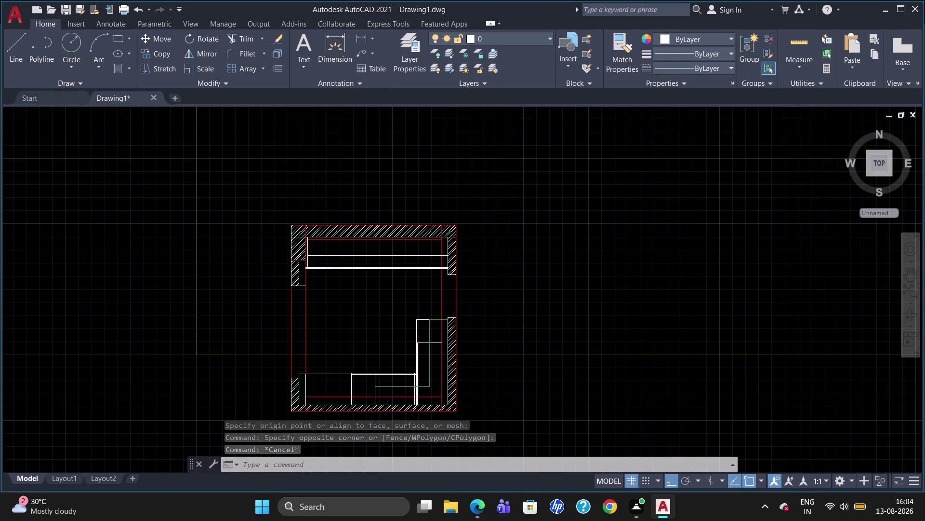
click(630, 483)
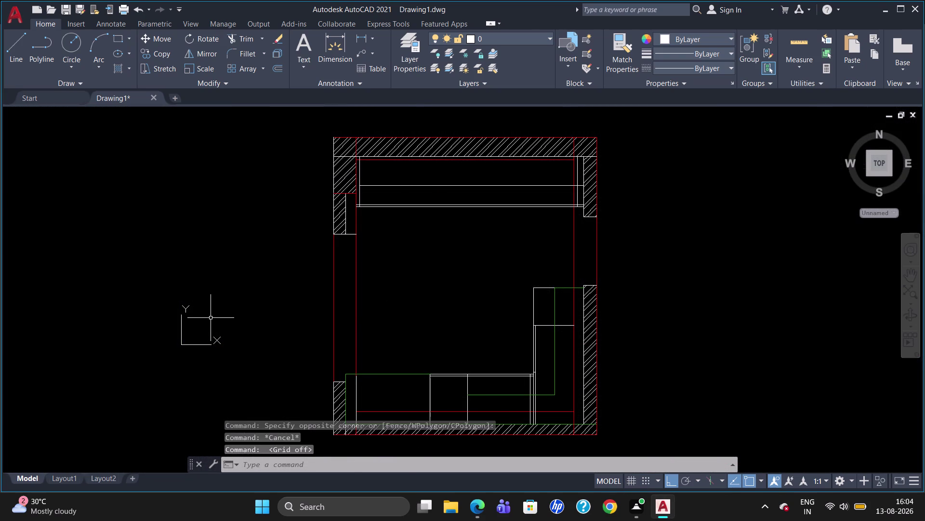
scroll(up, 3)
scroll(down, 3)
scroll(up, 3)
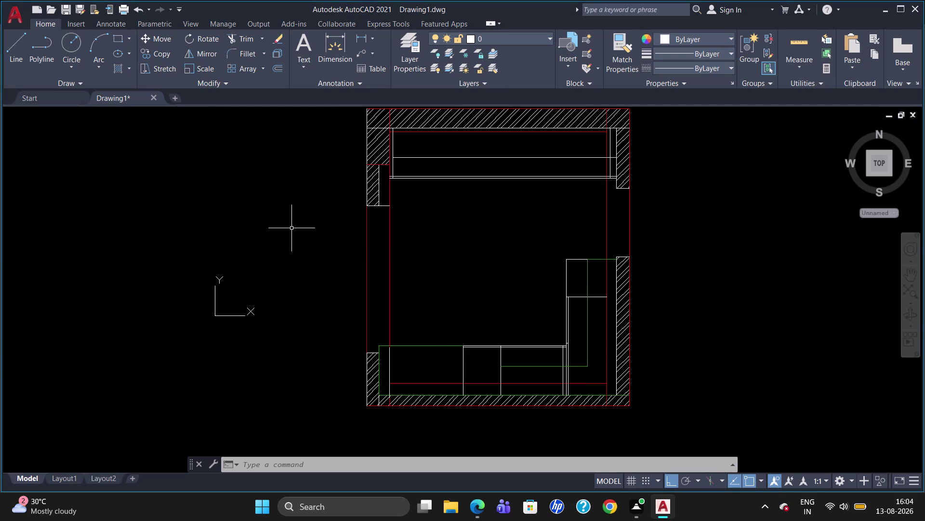
click(409, 50)
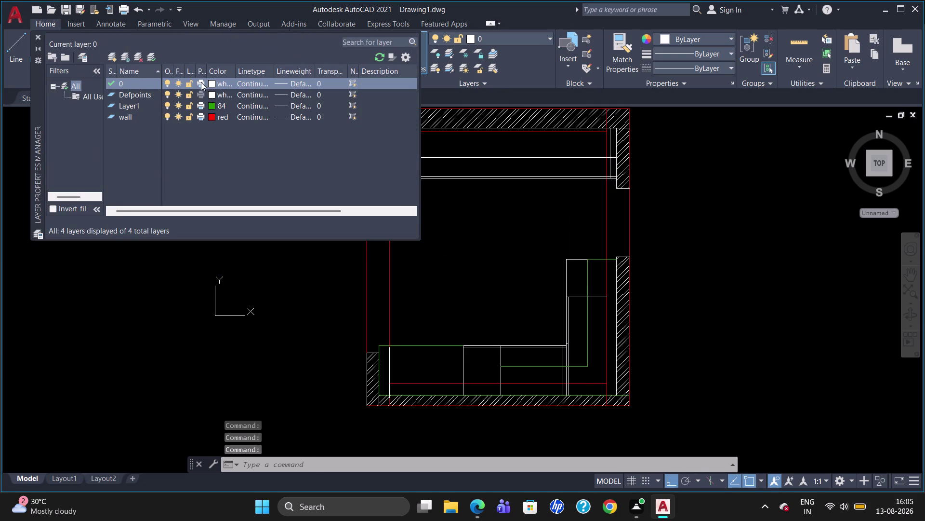
Add Layer2 with gold index colour 42 in the layer manager, then close it.
click(112, 58)
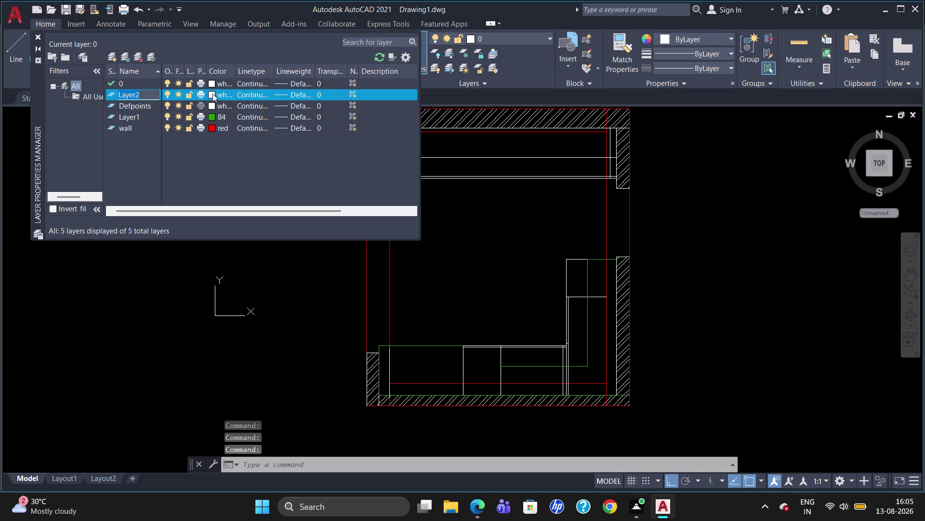
click(214, 93)
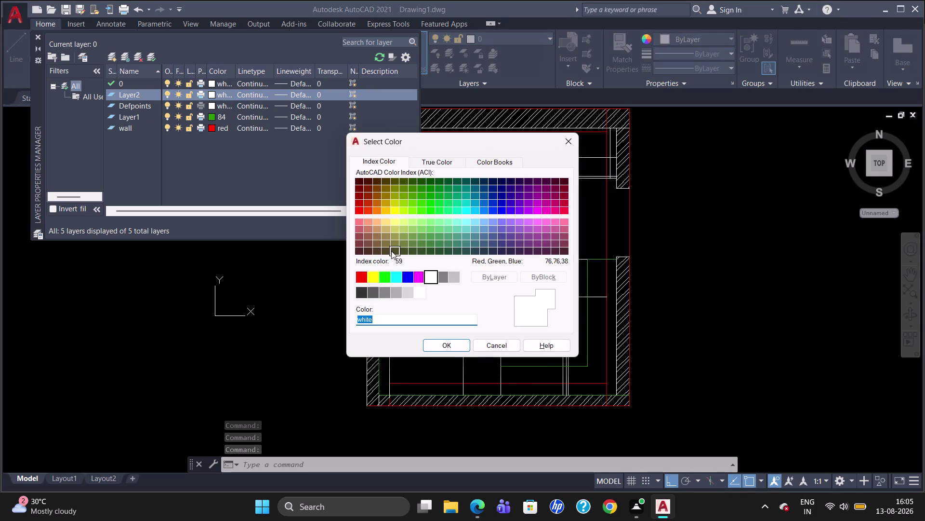
click(386, 211)
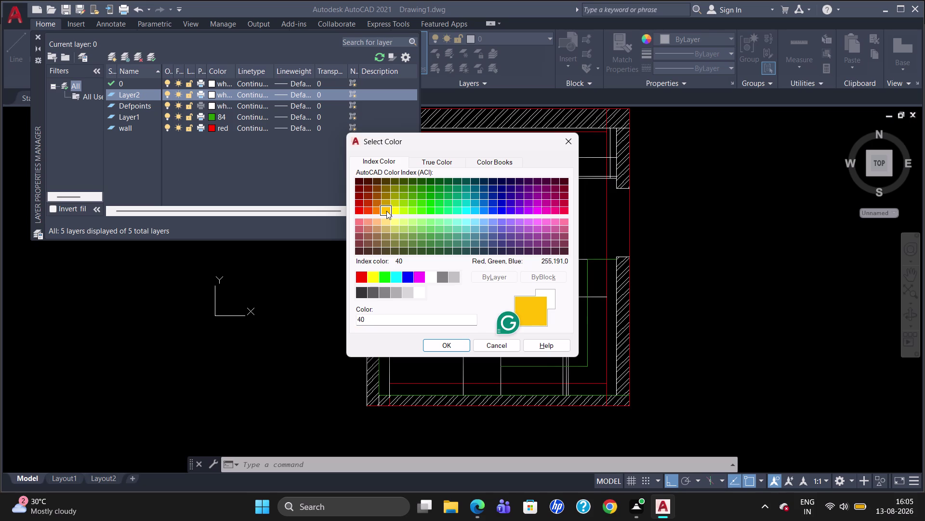
click(396, 196)
click(397, 203)
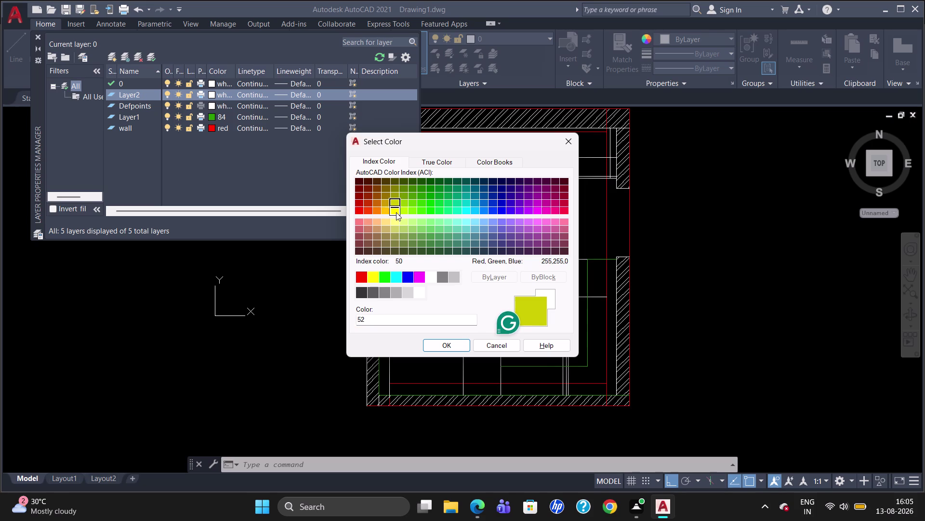
click(397, 212)
click(385, 203)
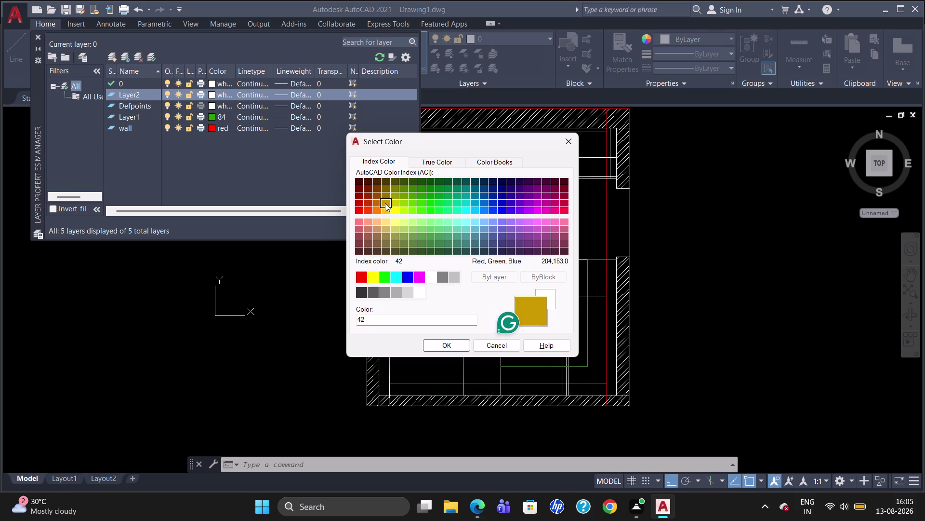
click(387, 195)
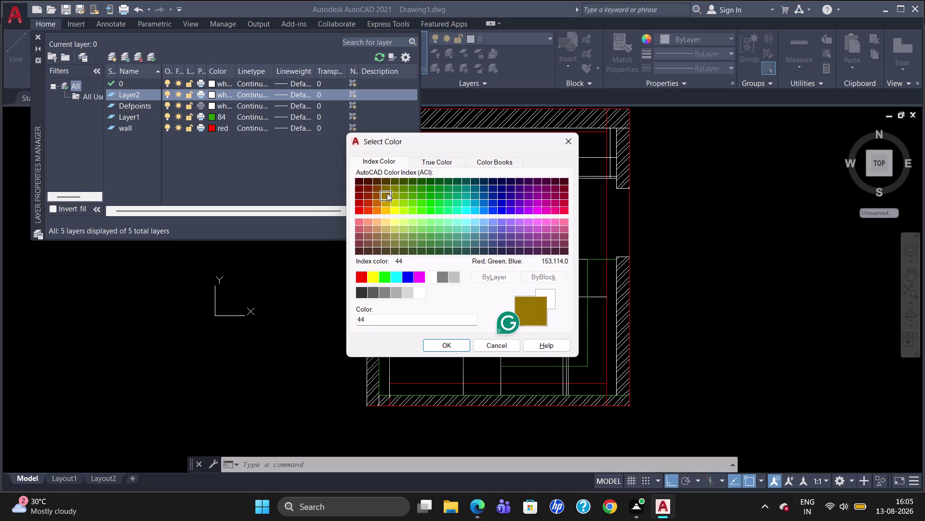
click(385, 188)
click(385, 195)
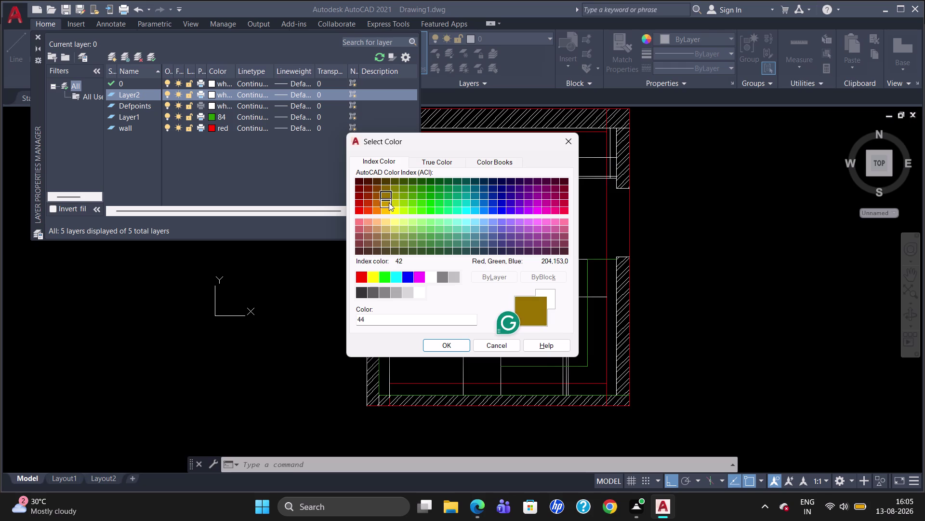
click(389, 203)
click(429, 343)
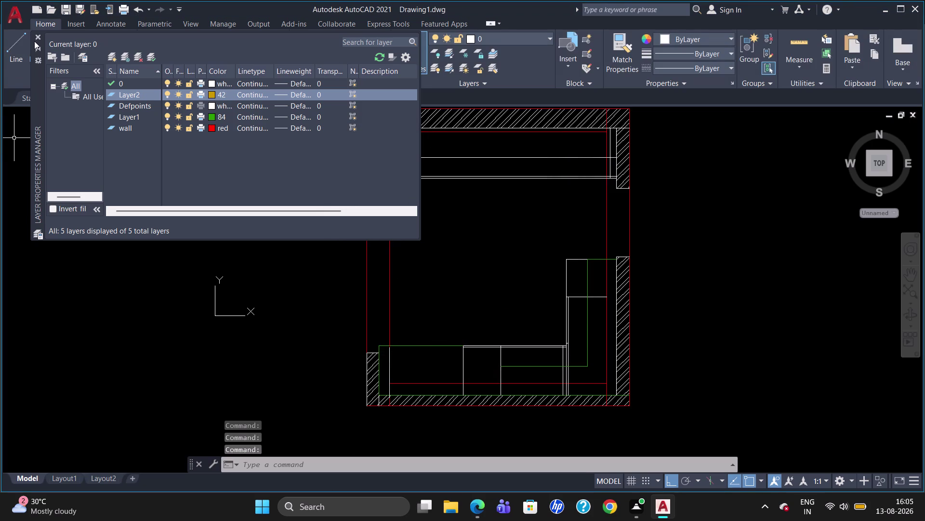
click(37, 37)
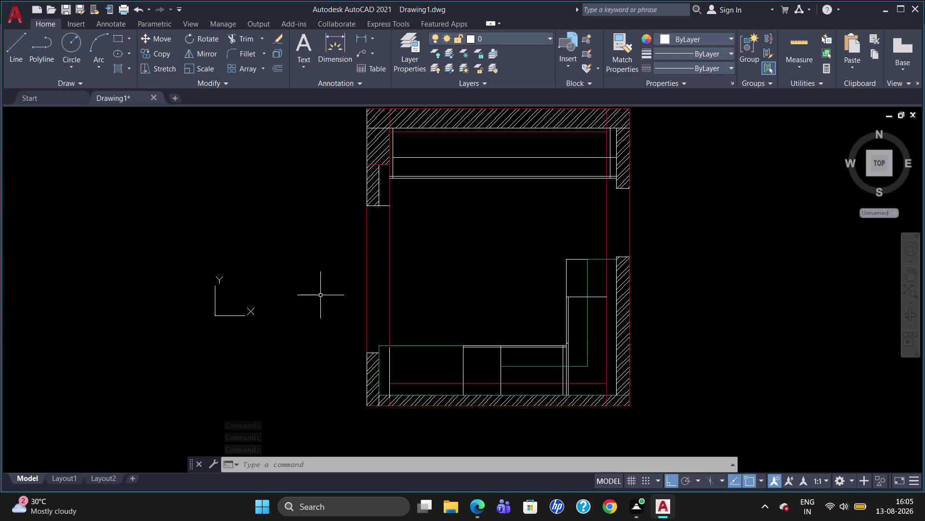
Select the top cabinet's outline and lower edge plus the bottom cabinet divider lines.
click(433, 128)
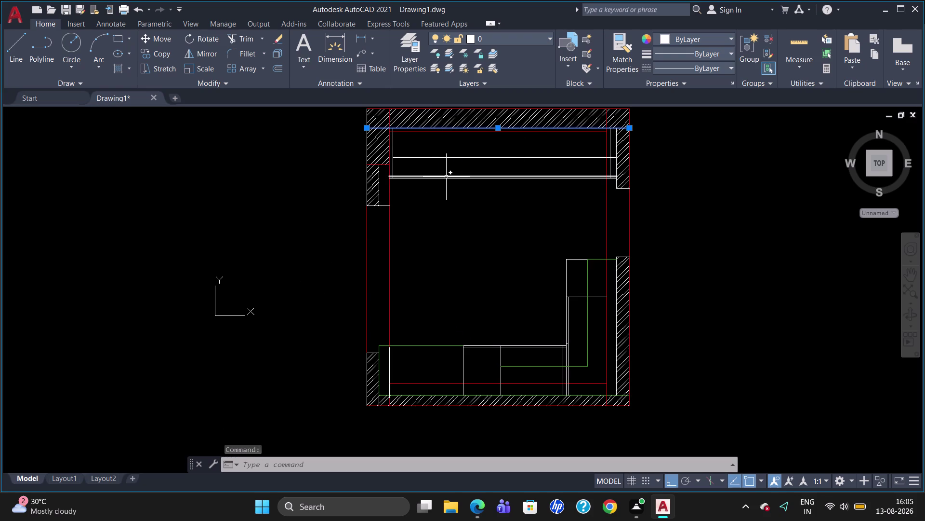
click(446, 177)
click(447, 179)
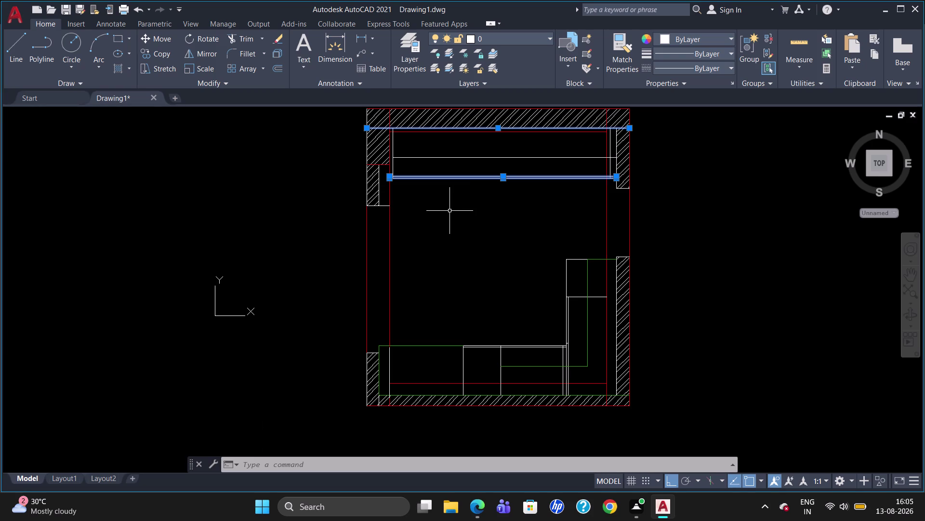
click(465, 361)
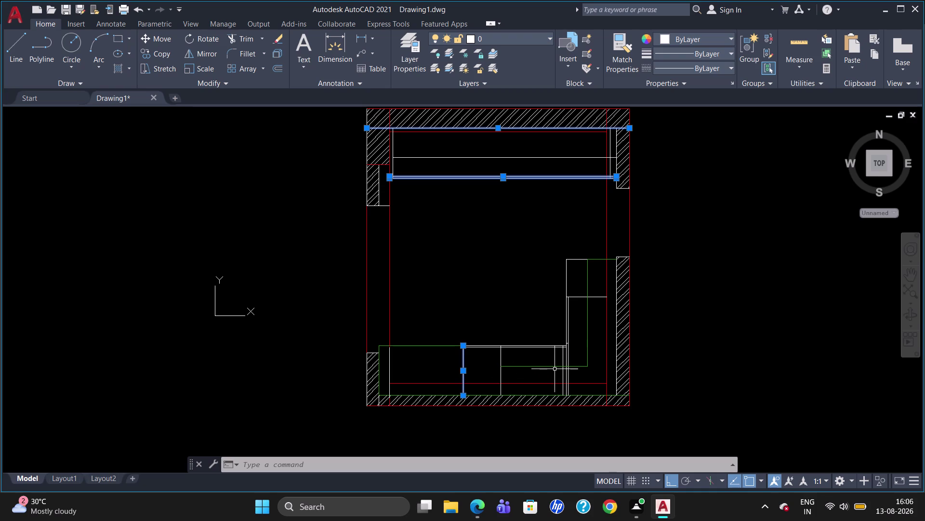
scroll(up, 3)
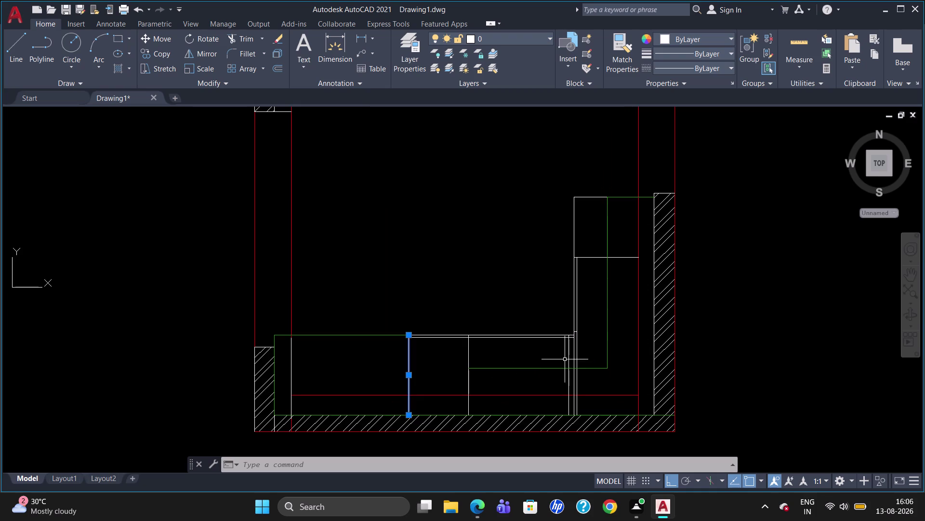
click(573, 360)
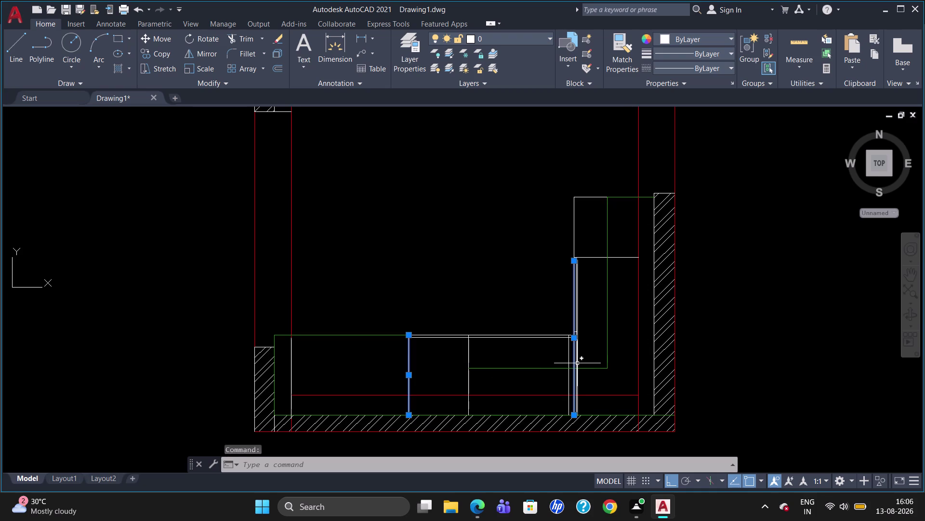
click(578, 363)
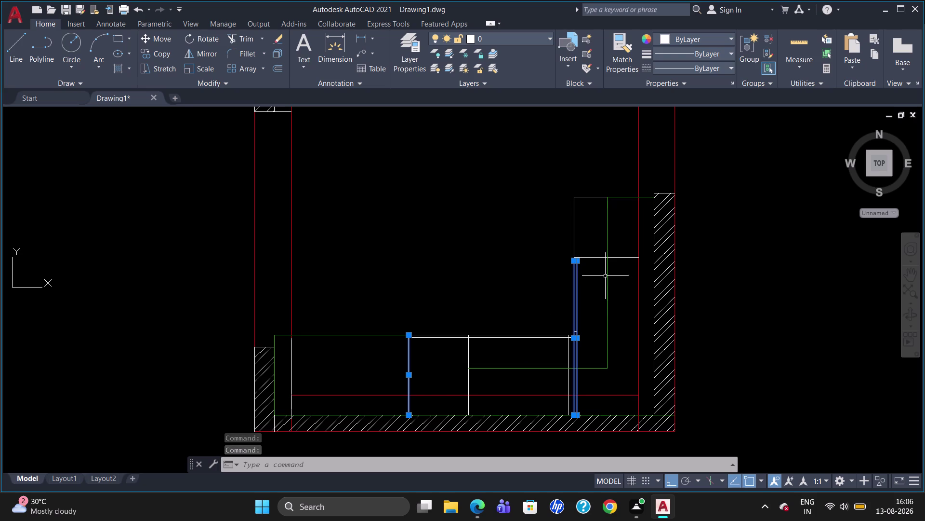
Add the right-side cabinet lines and move the whole selection onto Layer2.
click(574, 232)
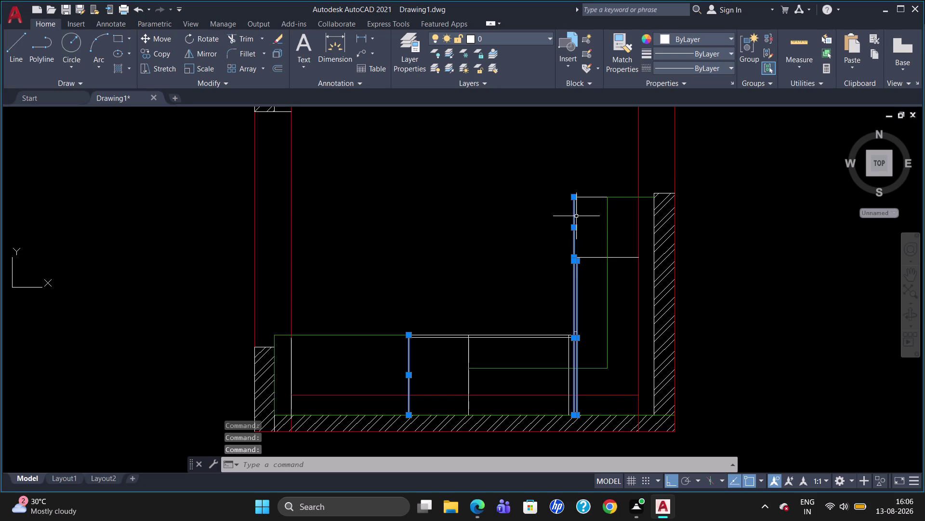
click(584, 197)
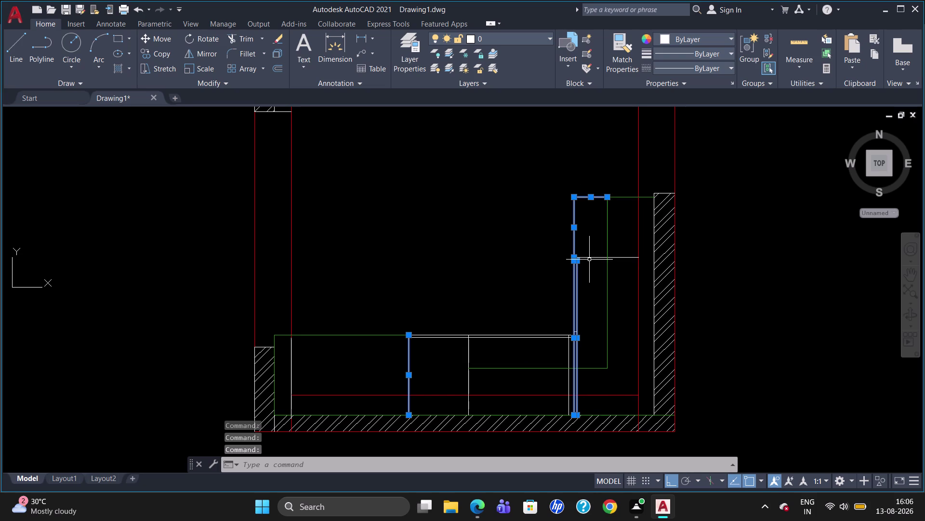
click(591, 258)
scroll(down, 3)
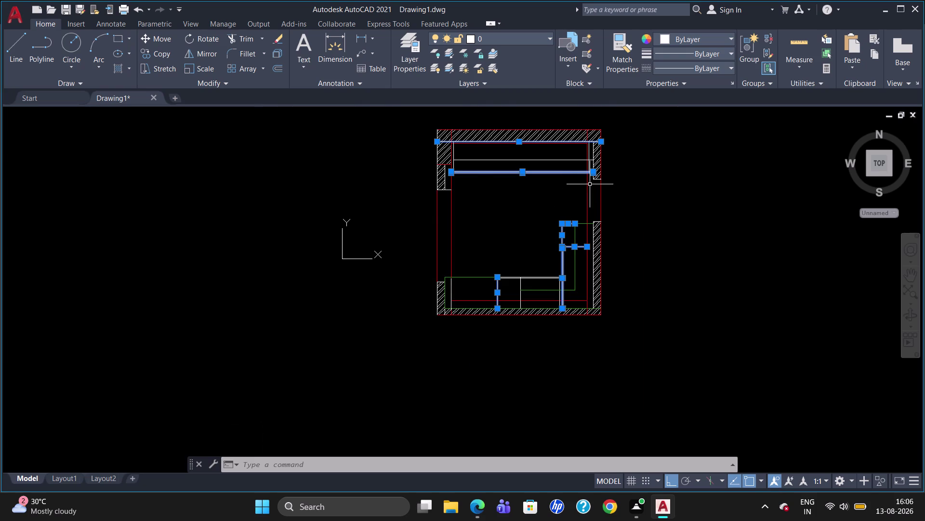
scroll(up, 3)
click(589, 151)
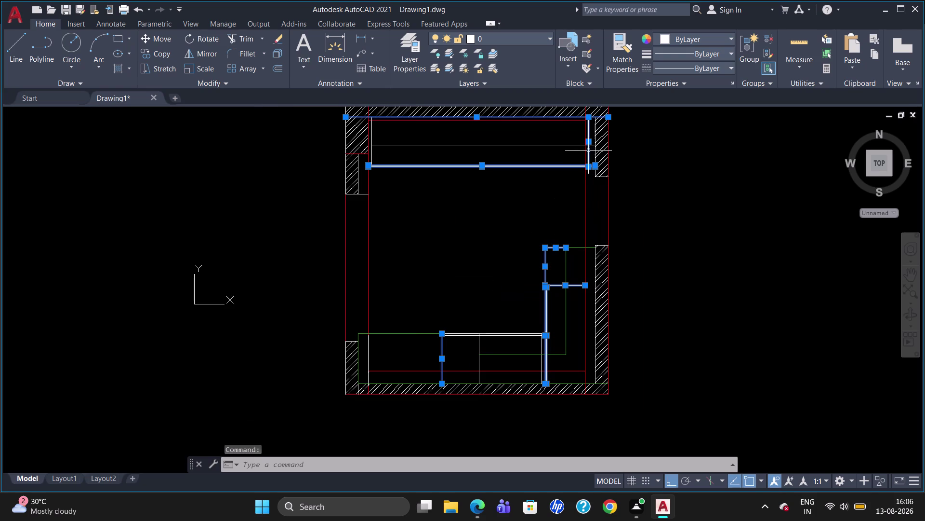
click(372, 143)
click(493, 37)
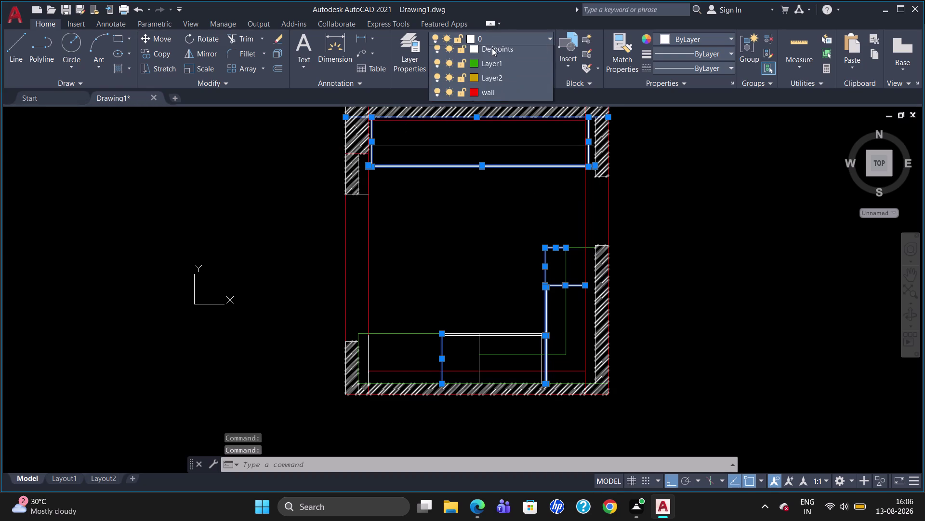
click(496, 94)
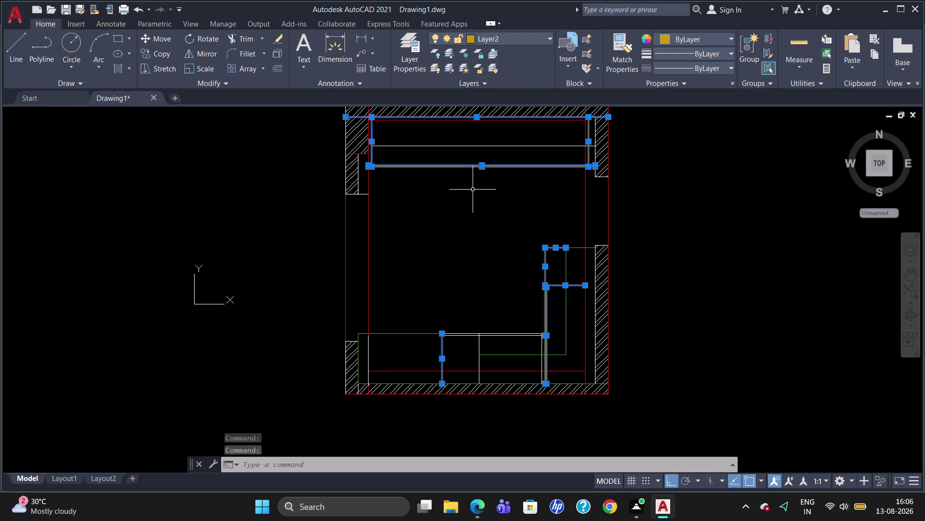
key(Escape)
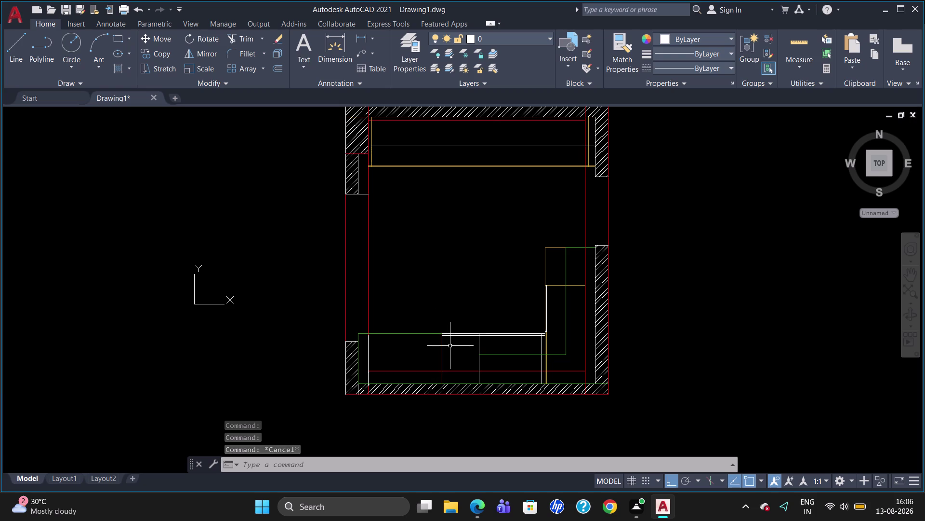
scroll(up, 3)
Split the lower counter edge line at one point with BREAKATPOINT.
scroll(up, 3)
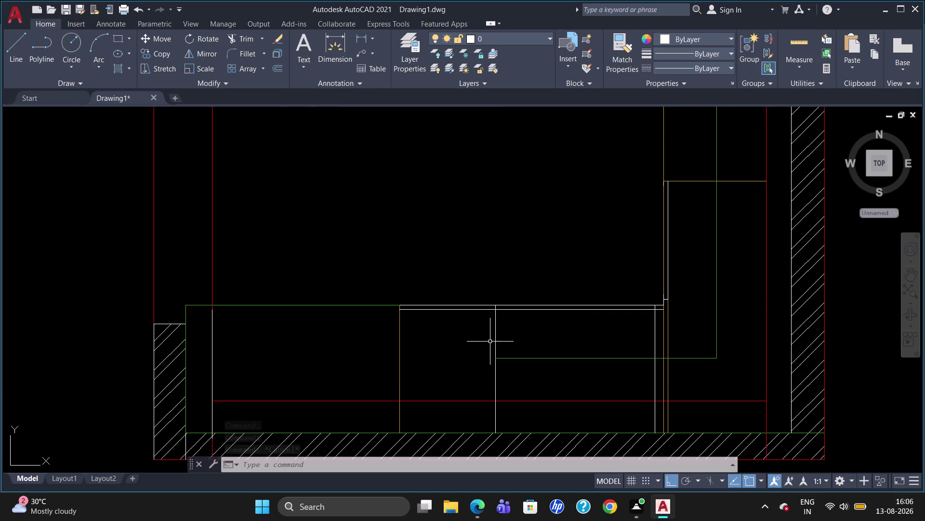
text(br)
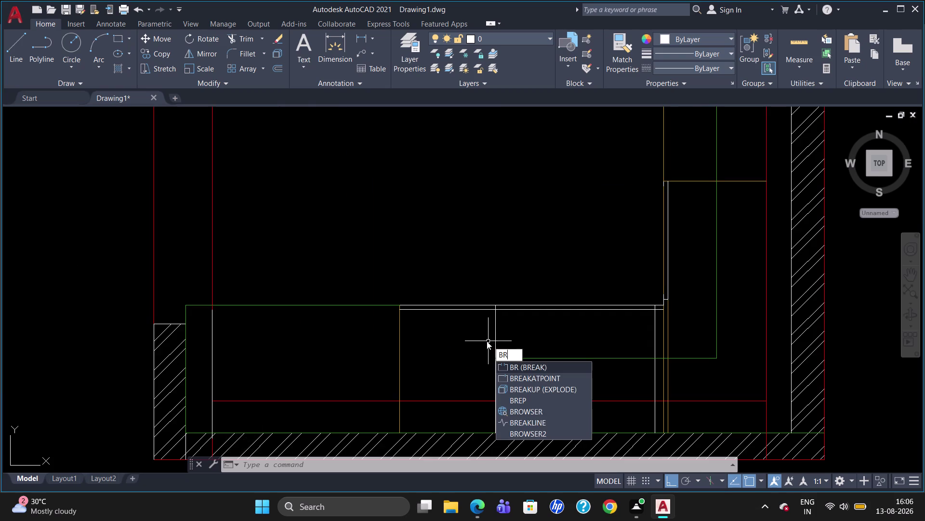
click(510, 376)
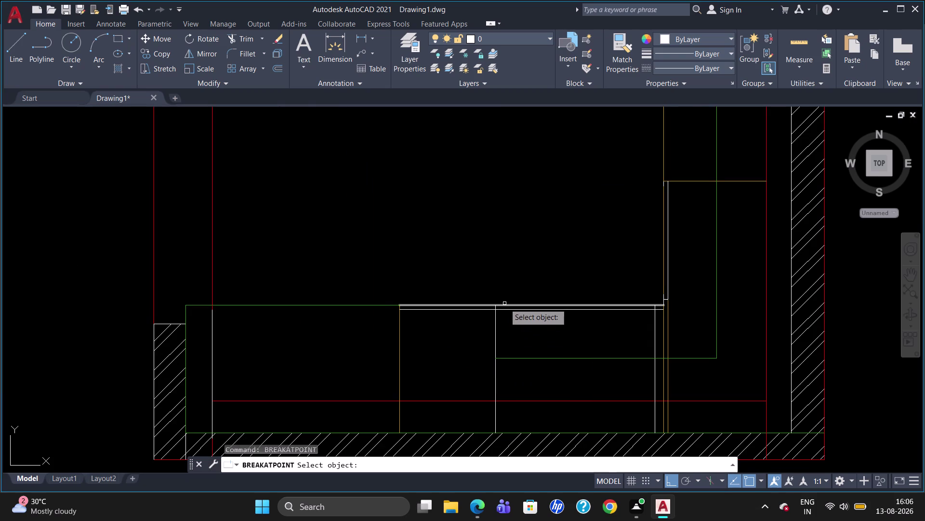
click(504, 303)
click(496, 305)
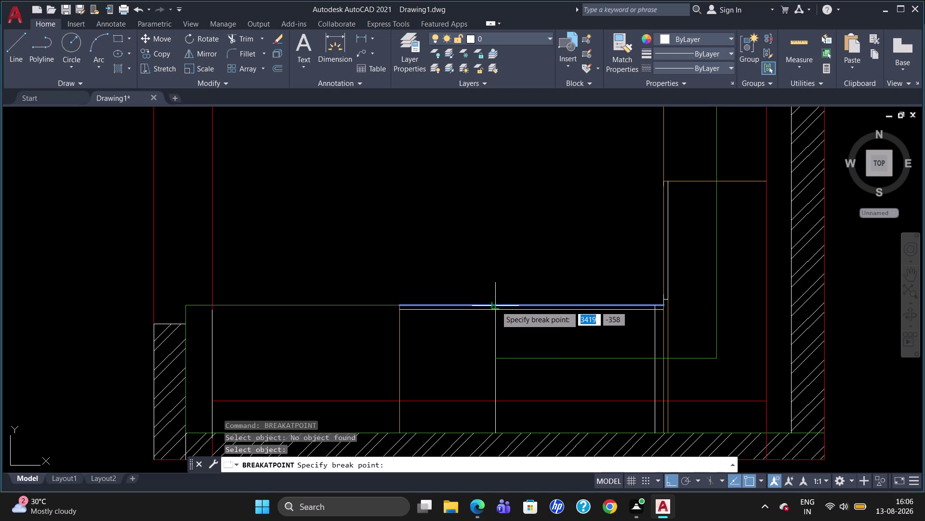
click(496, 306)
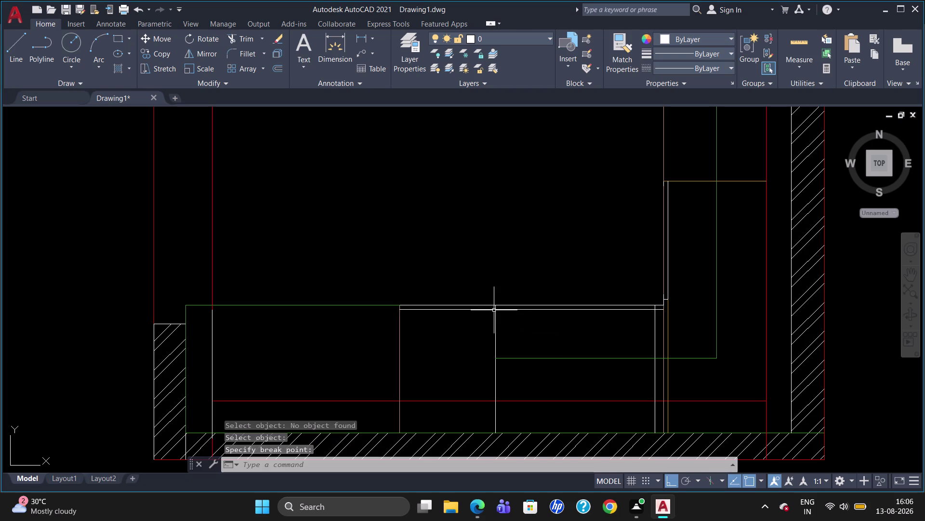
Split the counter line at a second point and move its right piece onto Layer2.
text(br)
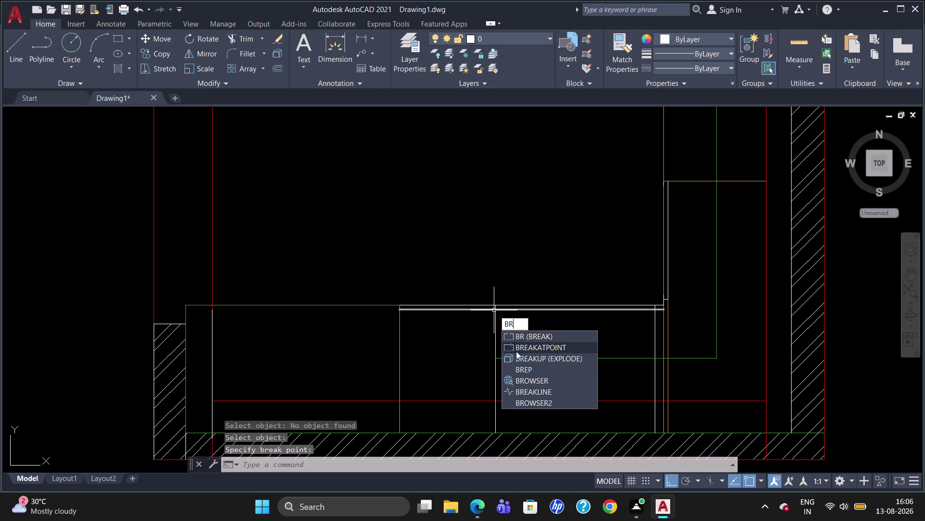
click(518, 348)
click(506, 308)
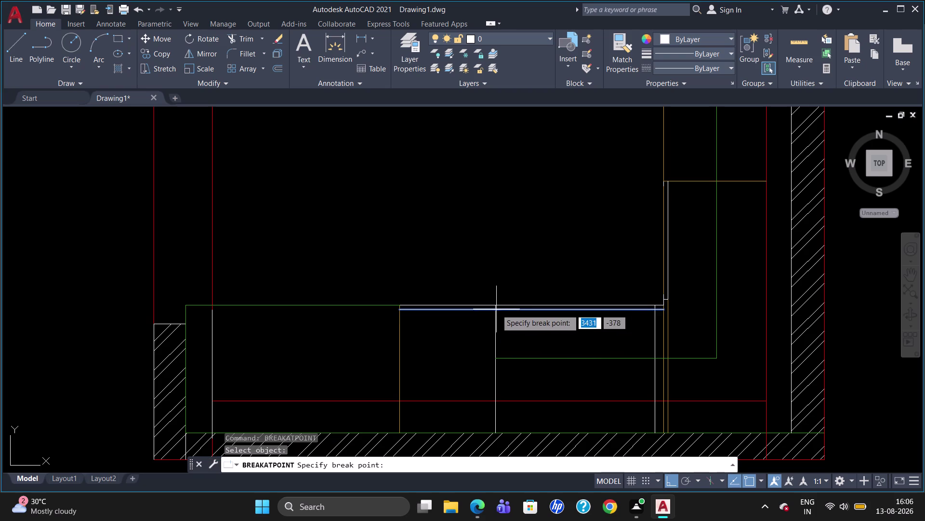
click(497, 309)
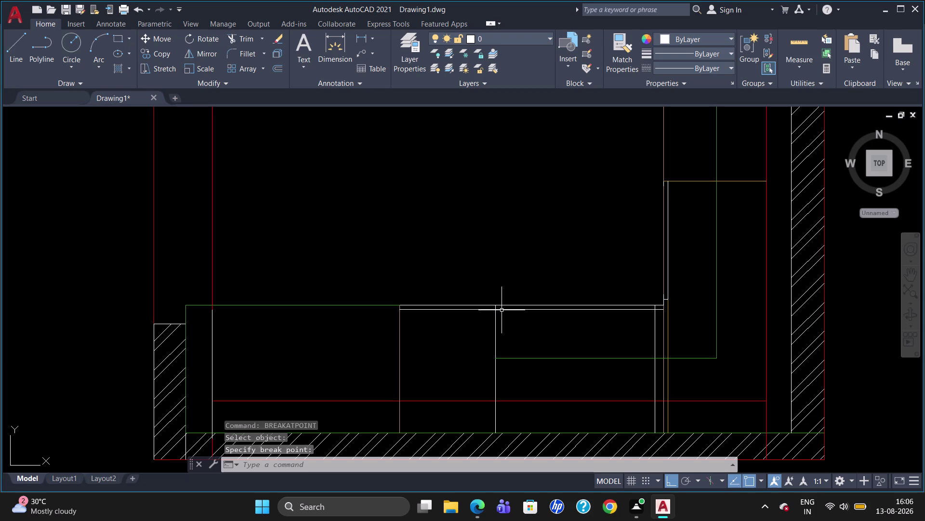
click(502, 310)
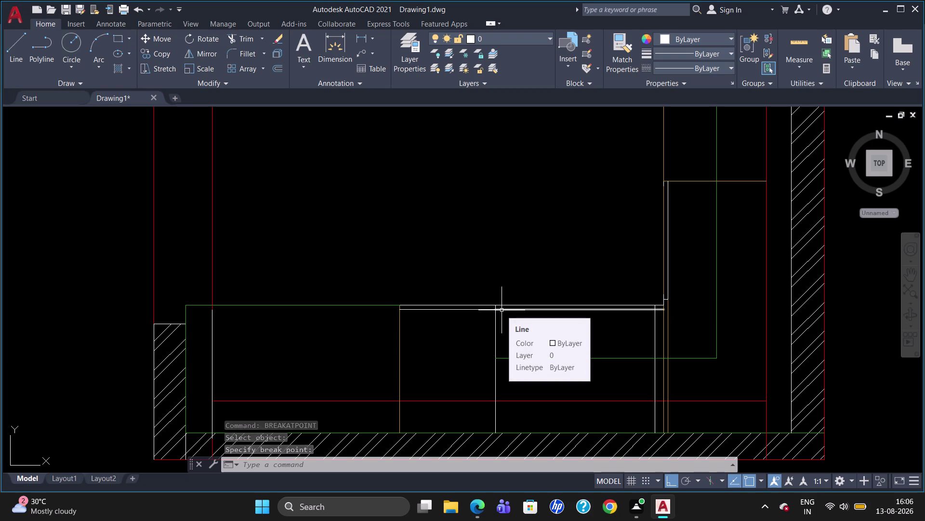
click(504, 305)
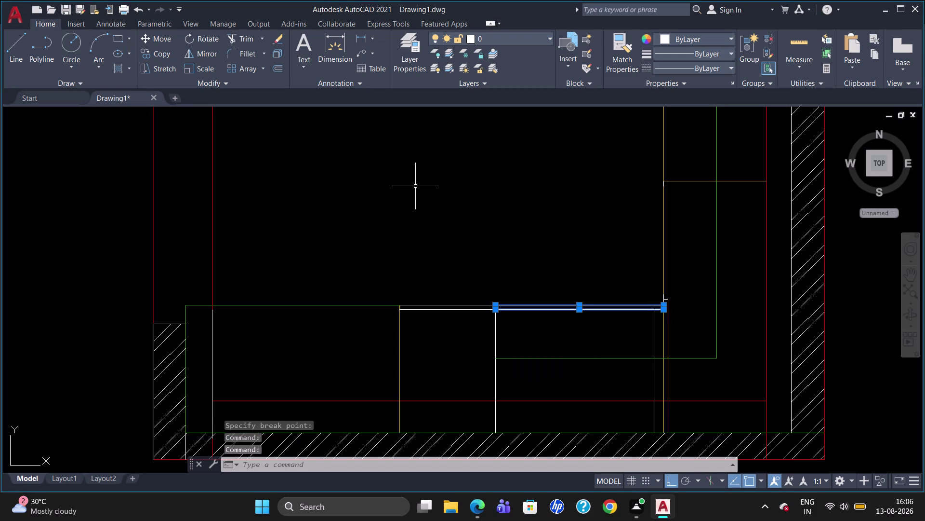
click(483, 34)
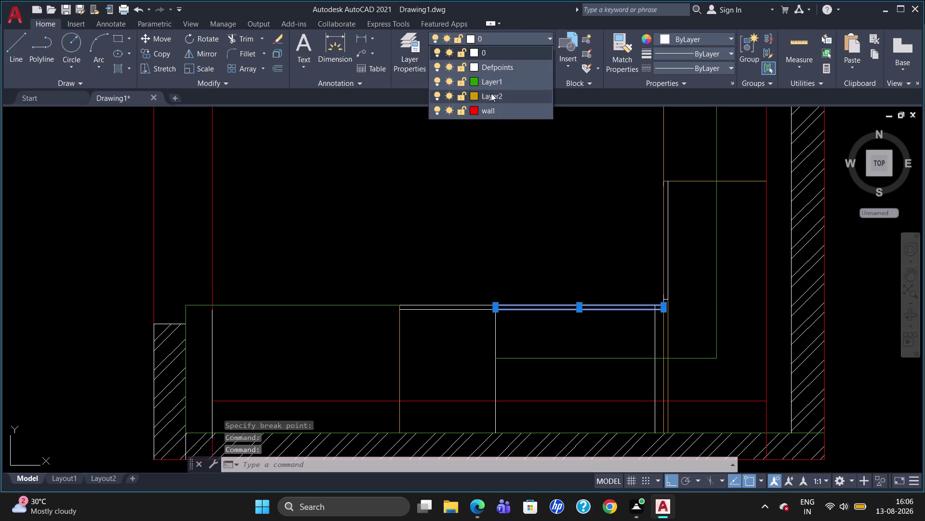
click(491, 93)
key(Escape)
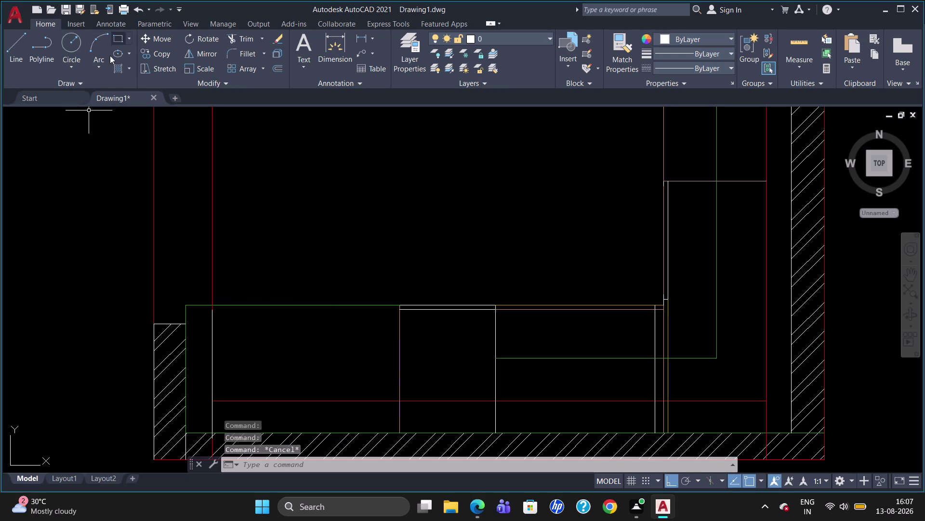
Start a hatch and switch its type to Gradient.
click(121, 71)
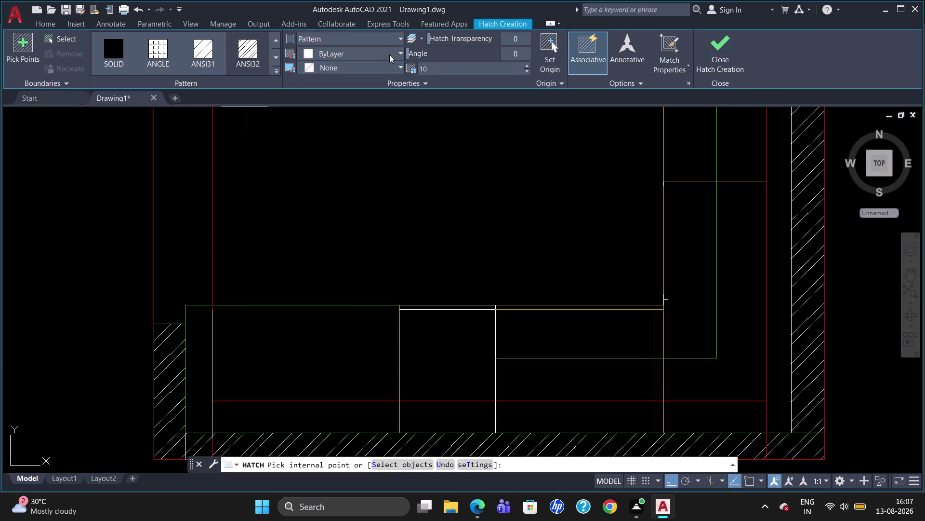
click(374, 31)
click(382, 35)
click(367, 66)
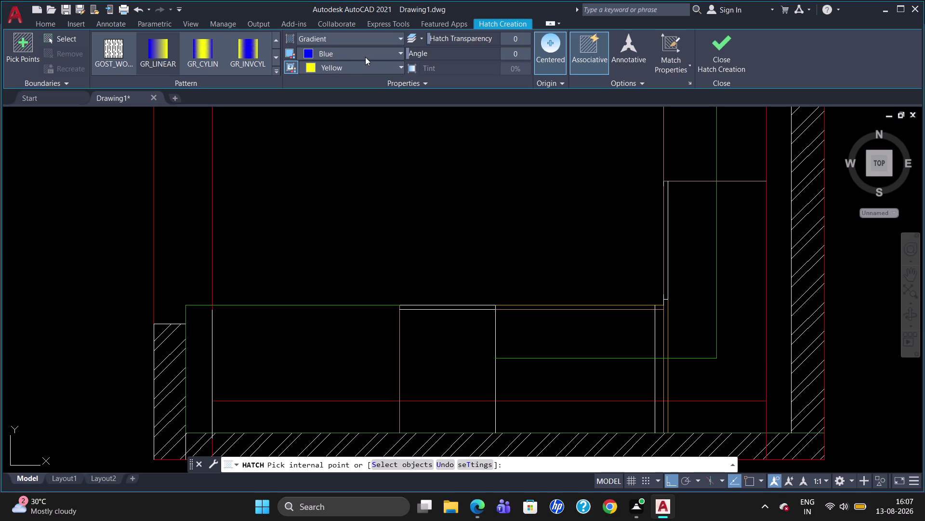
Set both gradient colours to 39,118,187, pick the strip above the left cabinet, then cancel.
click(363, 55)
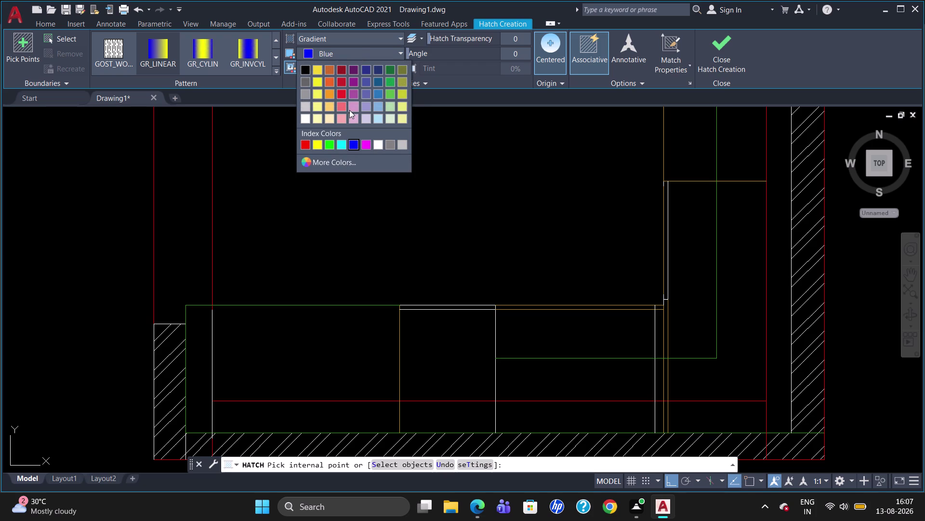
click(378, 92)
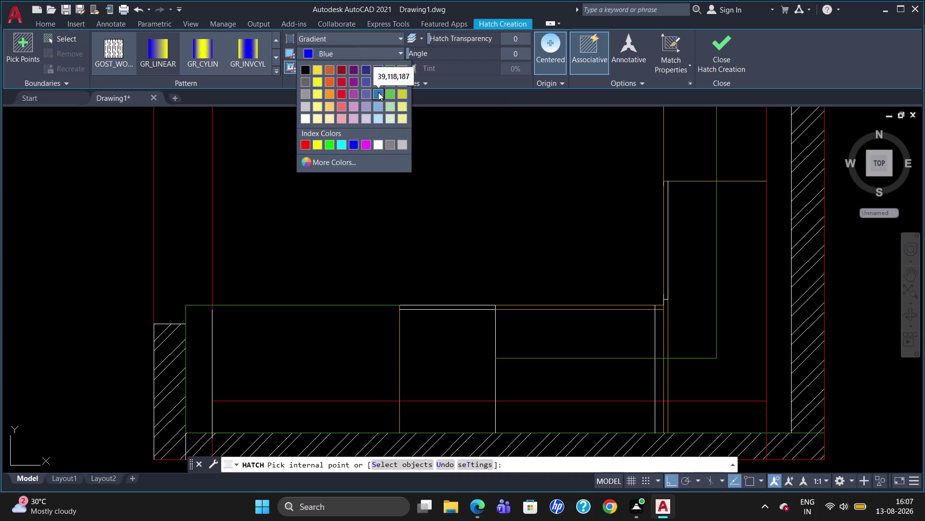
click(370, 62)
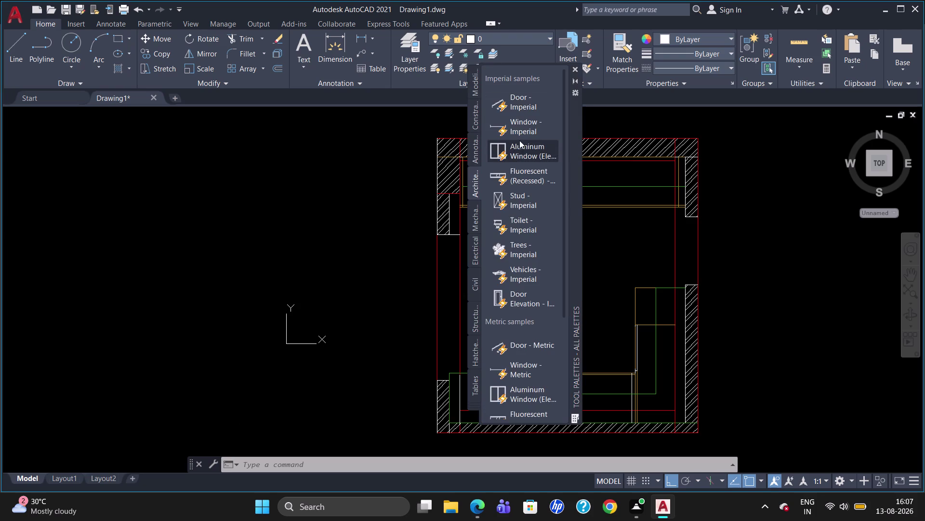
Place two sample door blocks, one in the kitchen plan and one left of it.
drag(530, 104, 172, 256)
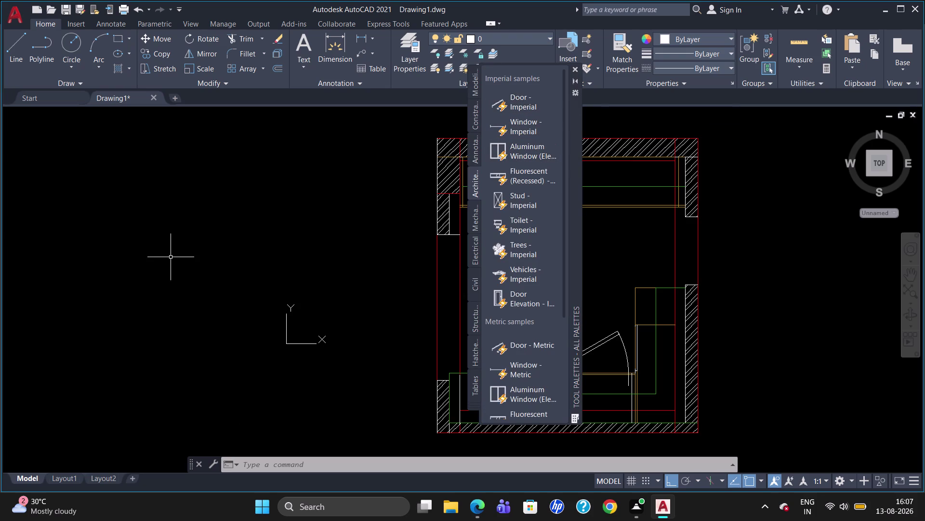
click(507, 97)
drag(507, 98, 197, 224)
key(Escape)
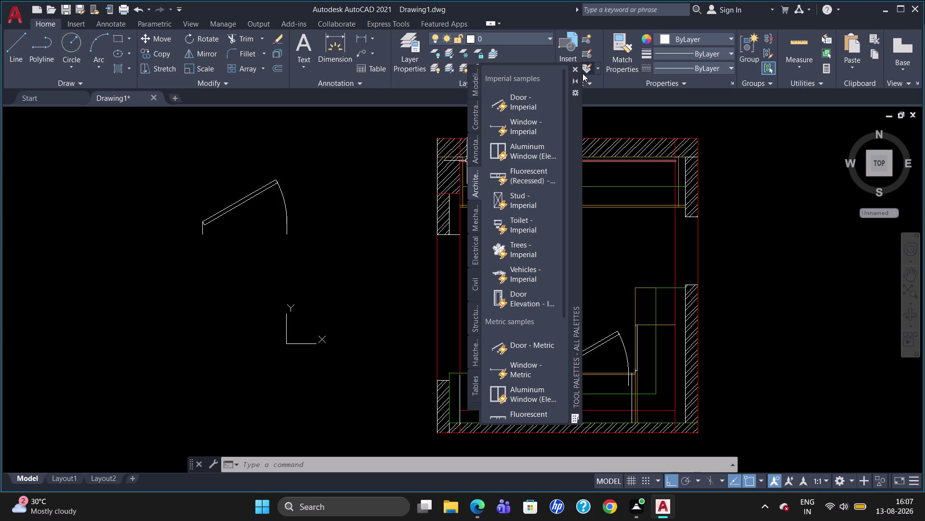
click(576, 67)
Set the left door block's visibility to Open 90°.
click(228, 212)
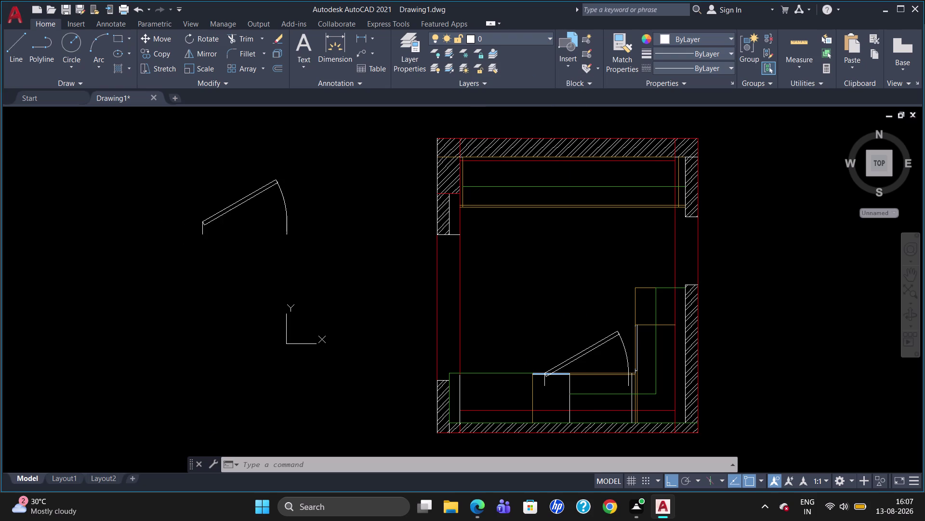
click(191, 193)
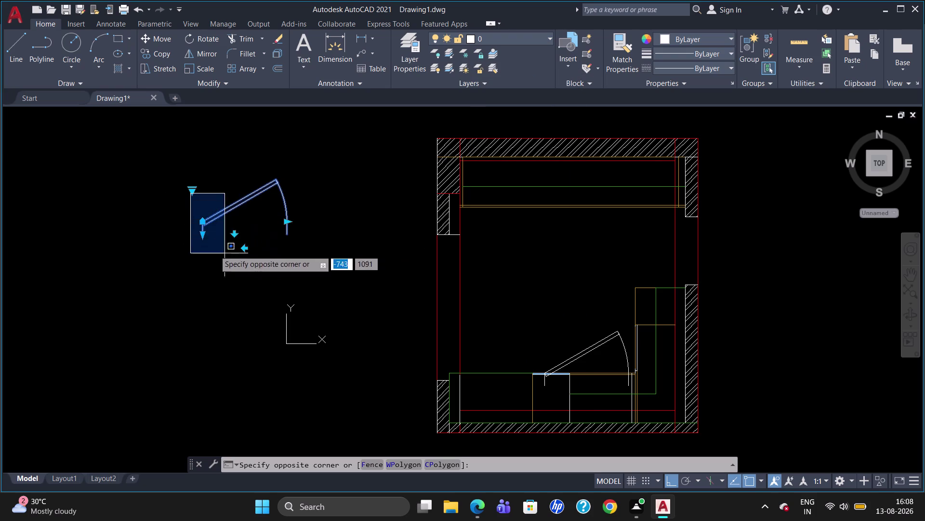
key(Escape)
click(192, 192)
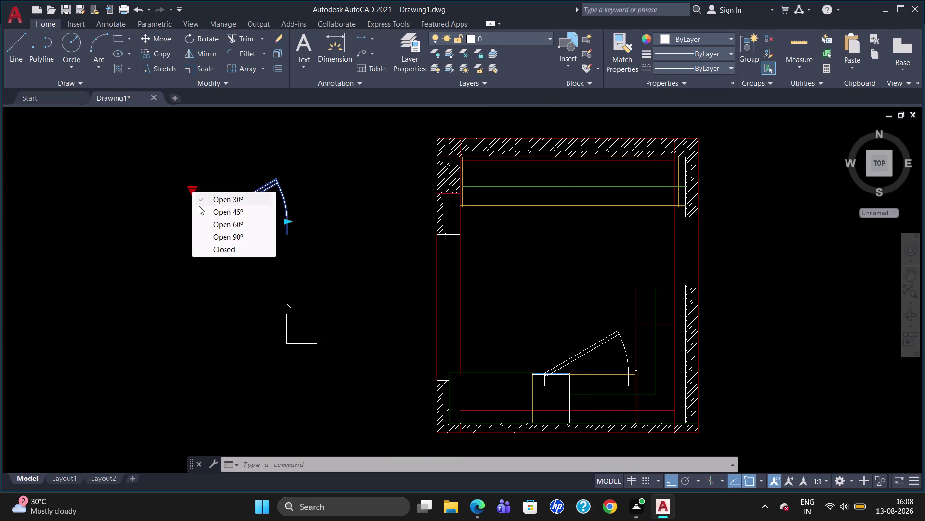
click(211, 233)
key(Escape)
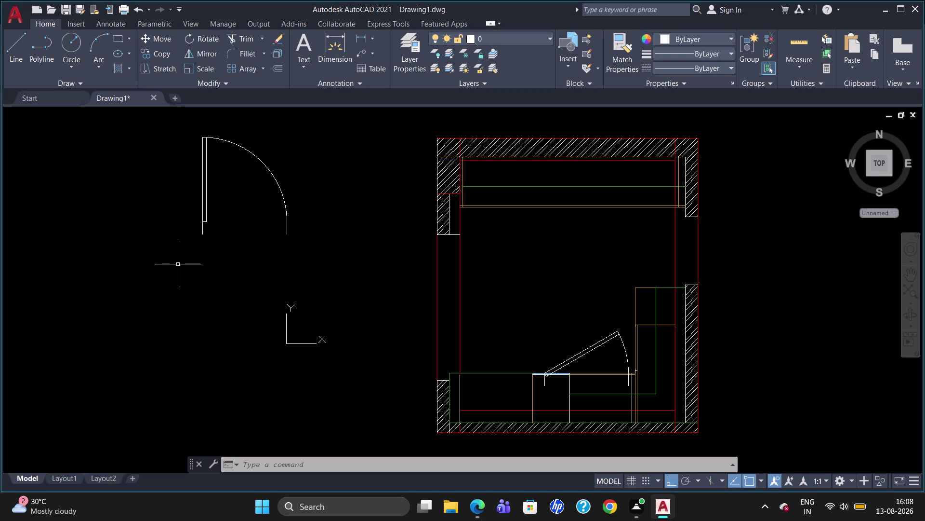
Draw a horizontal line below the open door.
key(l)
key(Return)
drag(156, 267, 252, 283)
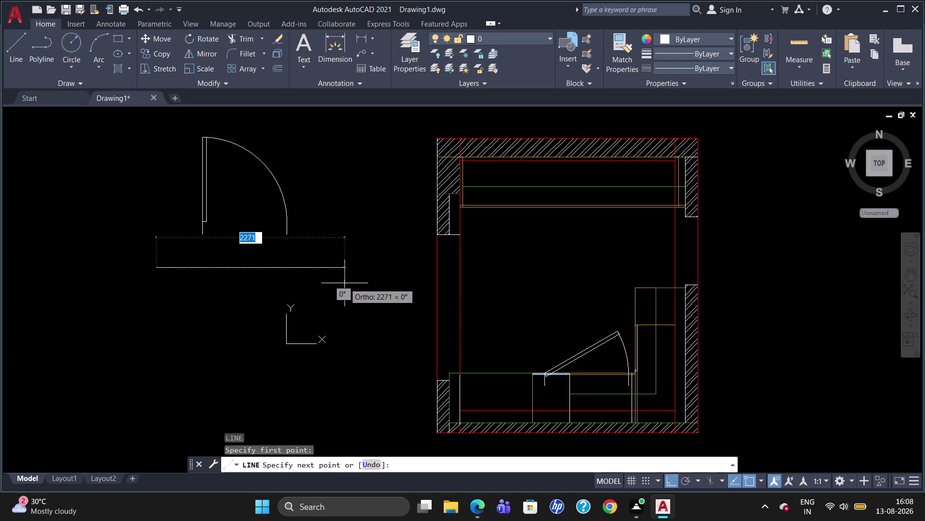
click(346, 282)
key(Escape)
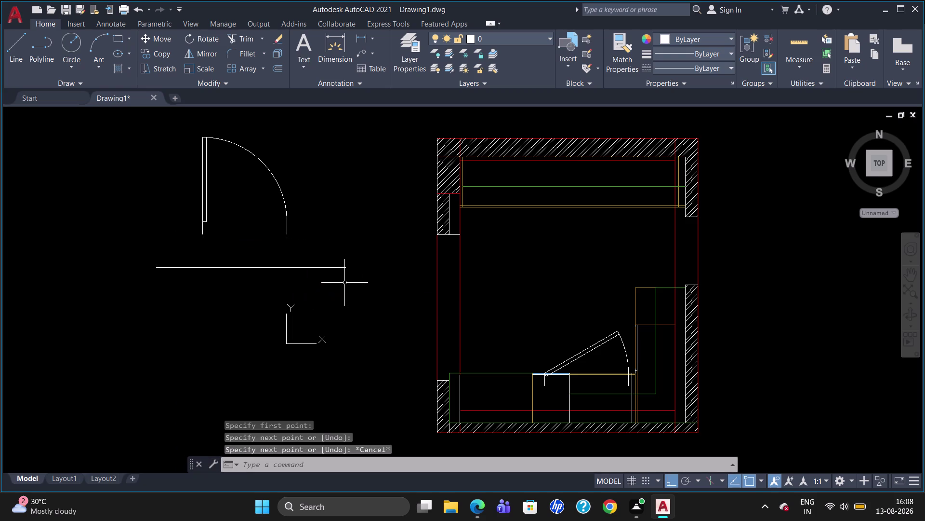
Mirror the door across that line, keeping the original.
text(mi)
key(Return)
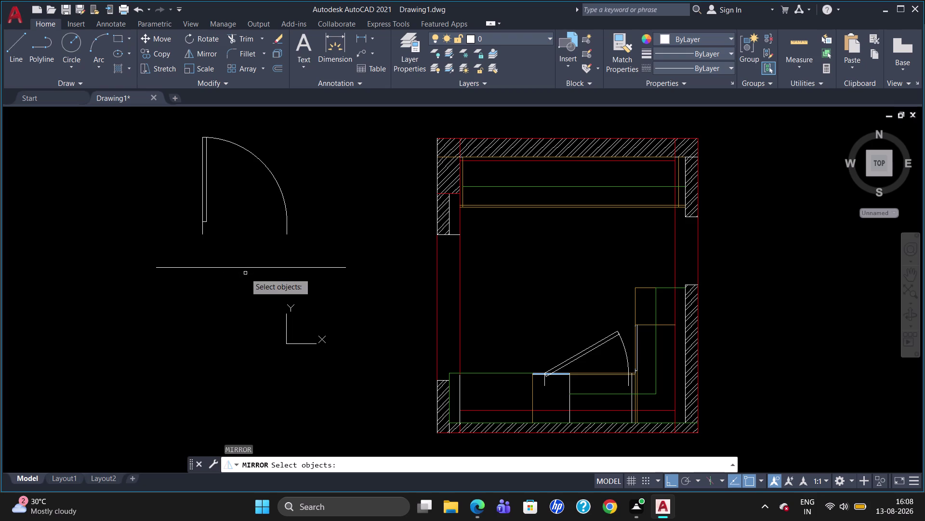
click(207, 138)
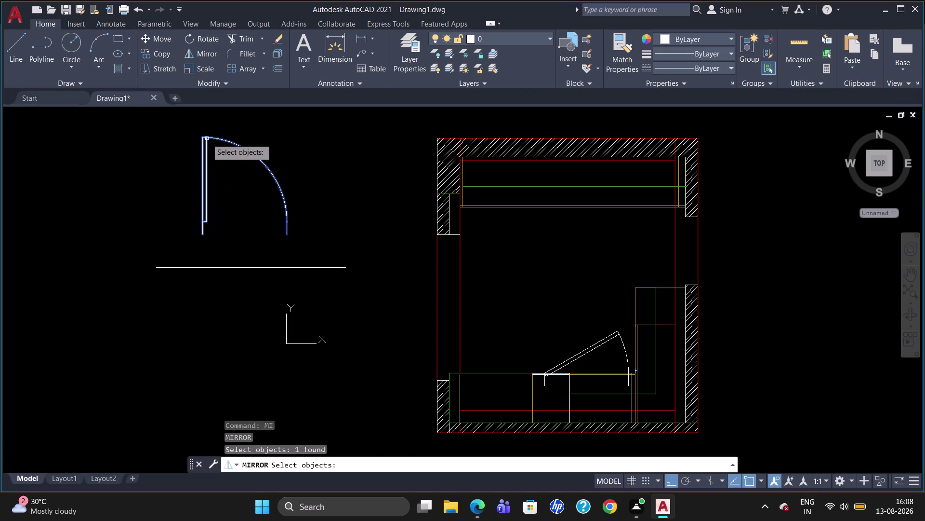
key(Return)
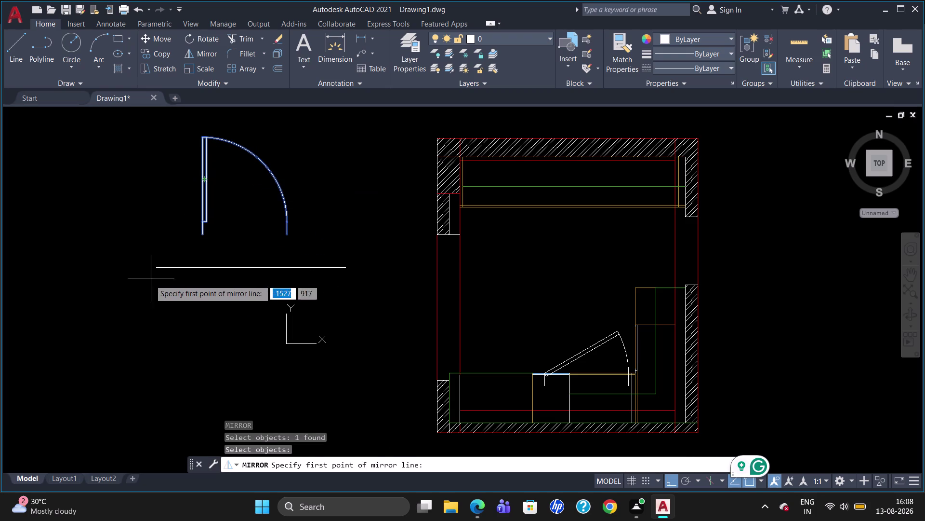
click(157, 264)
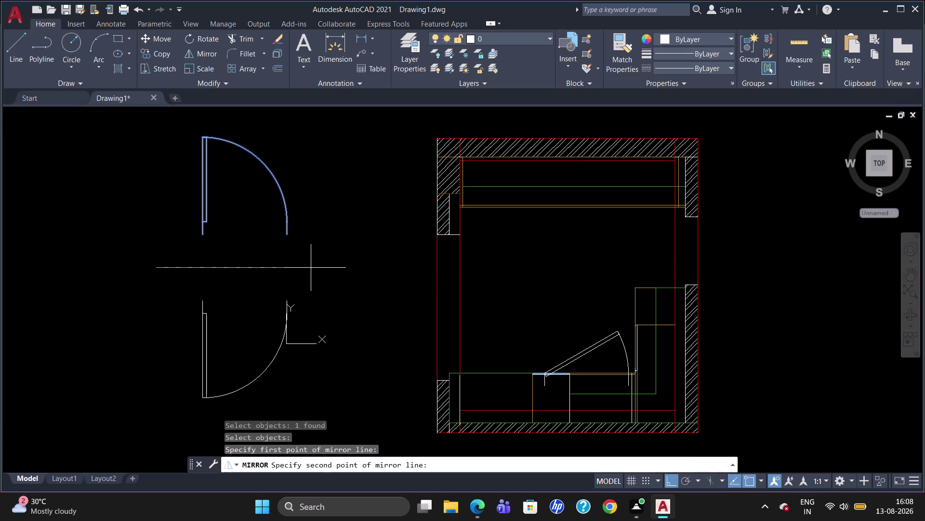
click(343, 269)
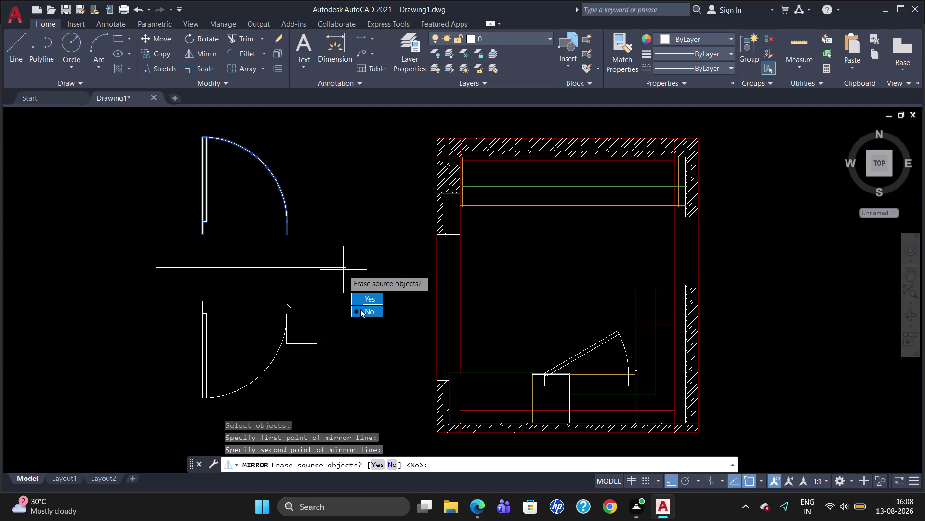
drag(361, 309, 344, 270)
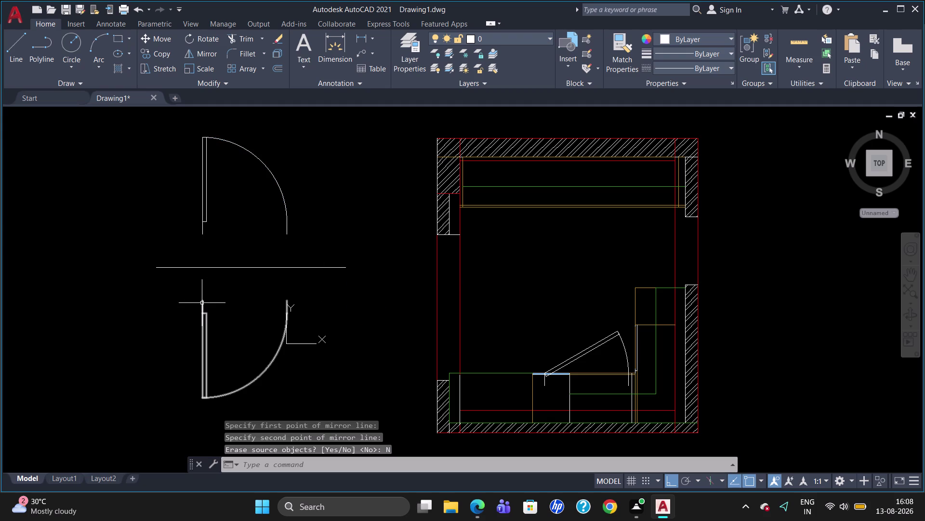
click(202, 302)
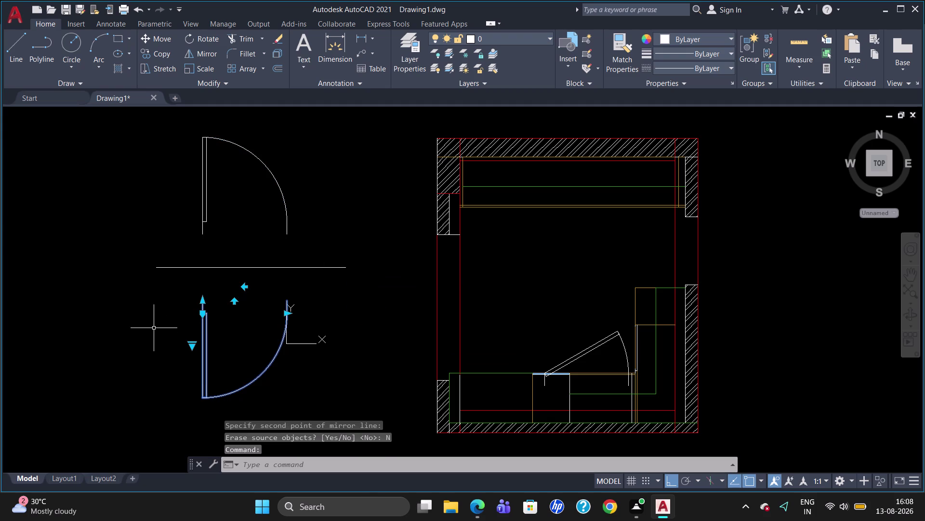
Copy the mirrored door to just outside the right wall opening.
text(co)
key(Return)
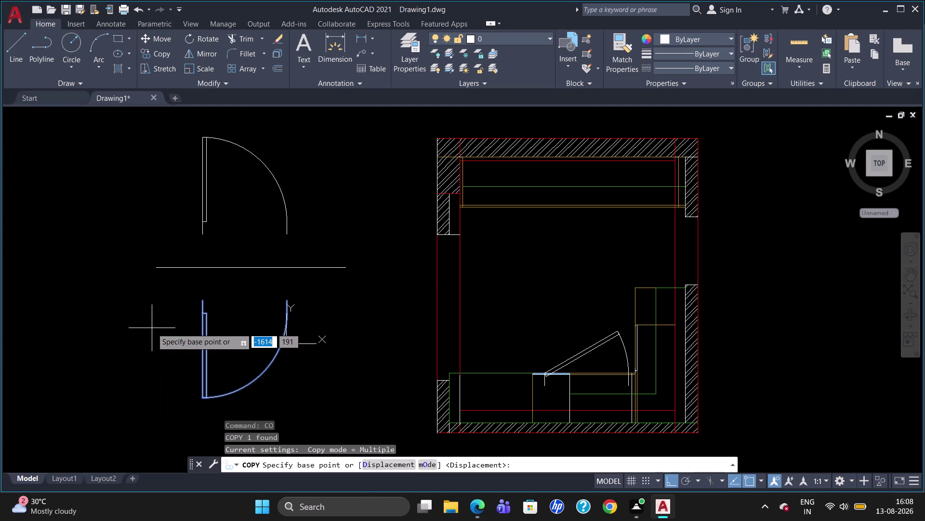
click(203, 300)
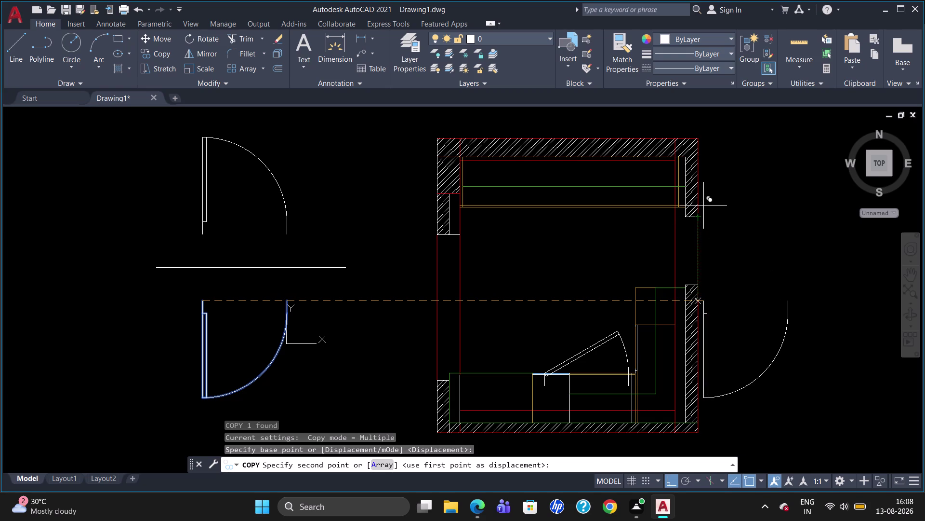
click(718, 274)
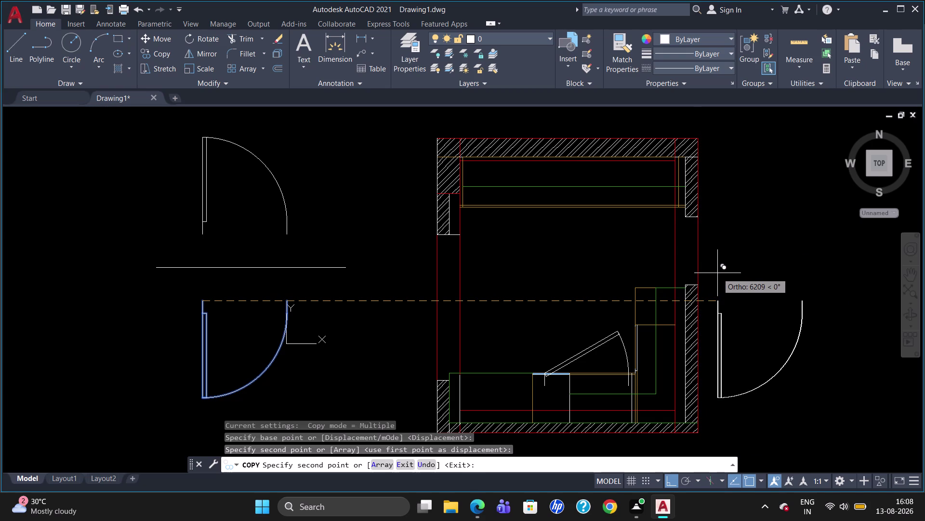
key(Escape)
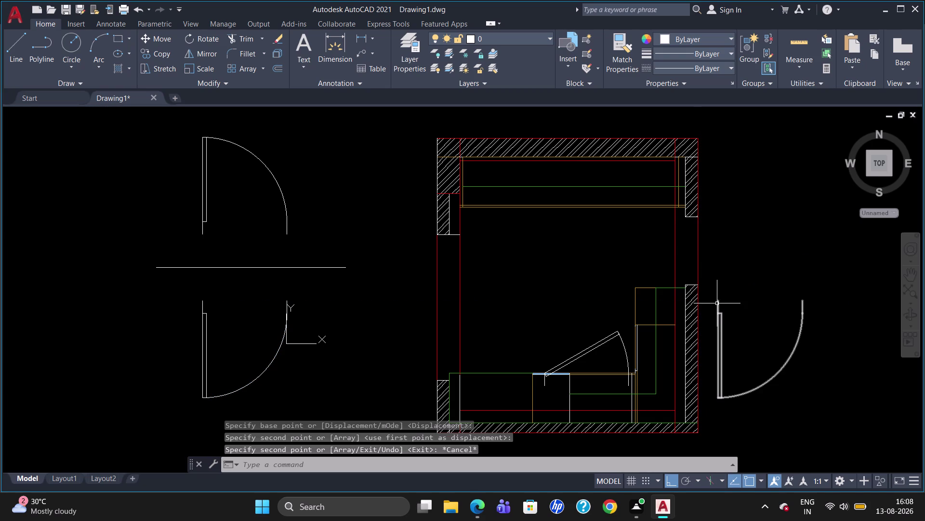
text(r)
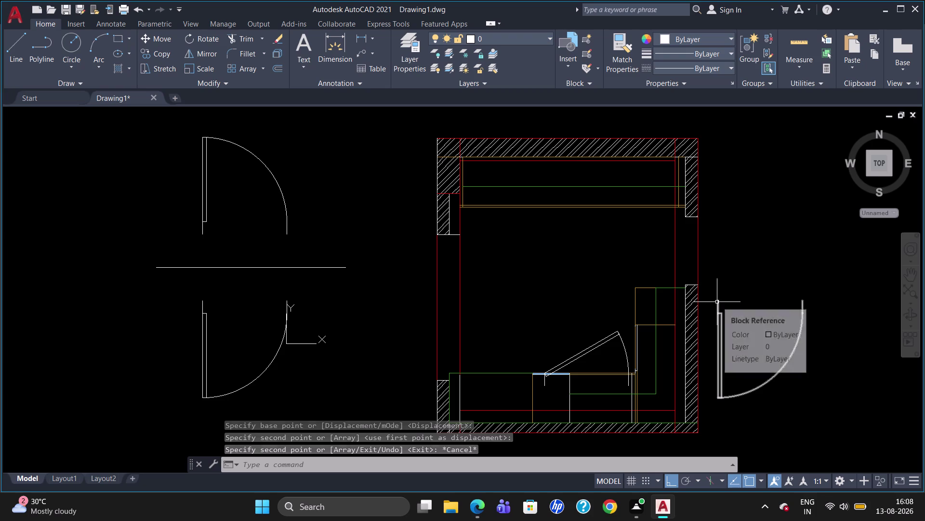
text(o)
key(Return)
Rotate the copied door about its hinge so its swing crosses the wall opening.
click(717, 301)
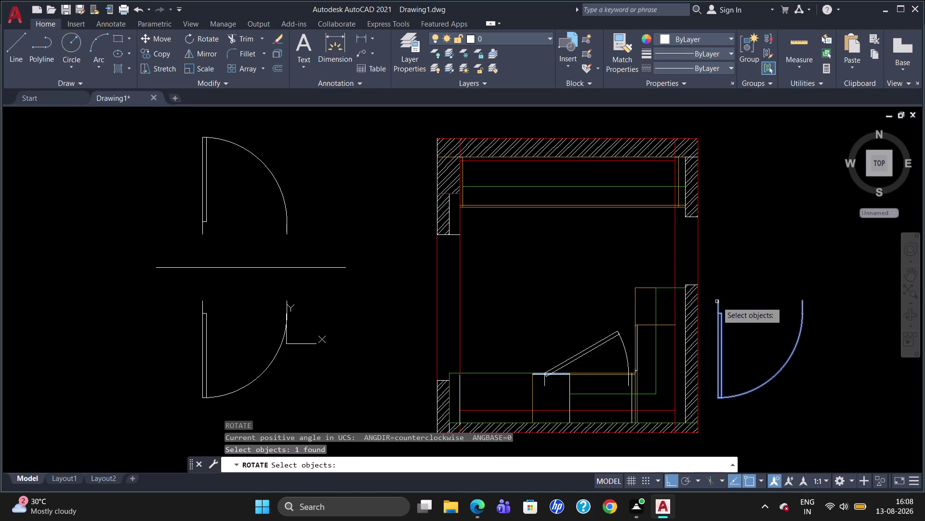
key(Return)
click(718, 301)
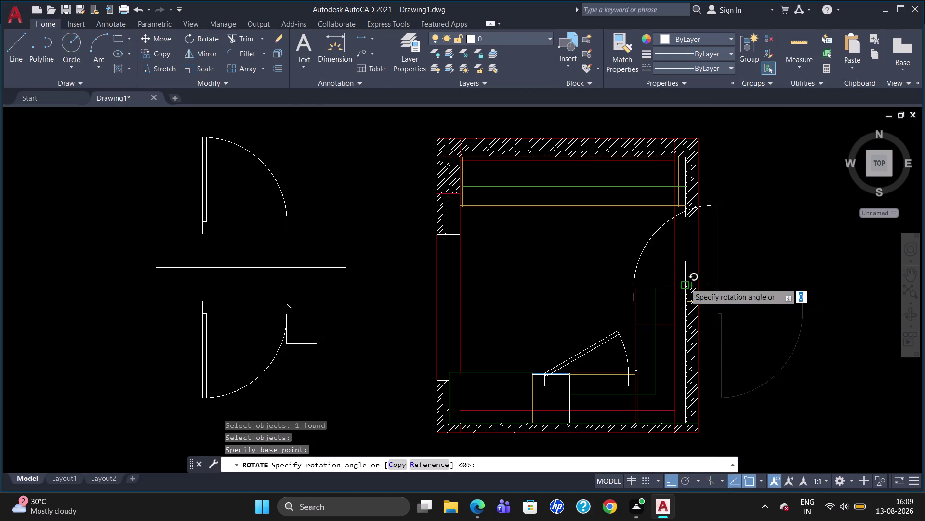
click(697, 258)
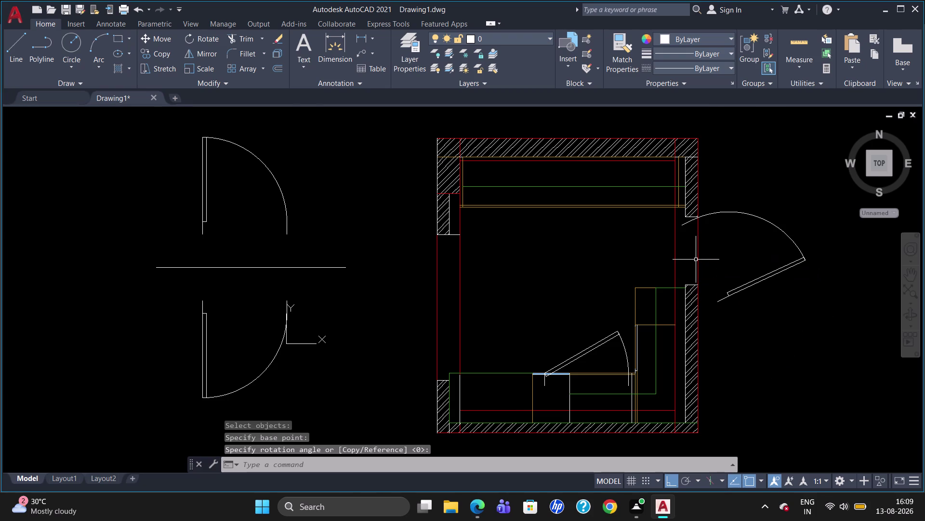
Cancel a second rotation of the door and undo the last changes.
click(720, 213)
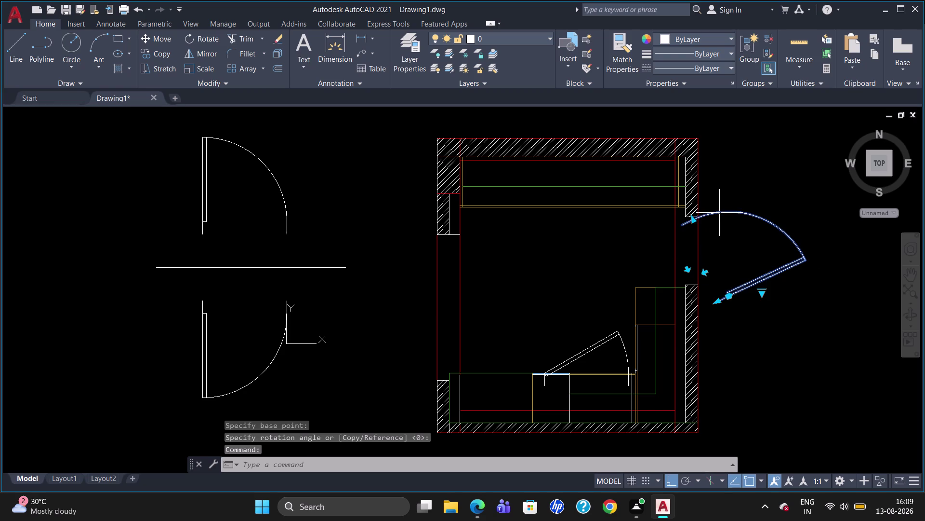
key(Return)
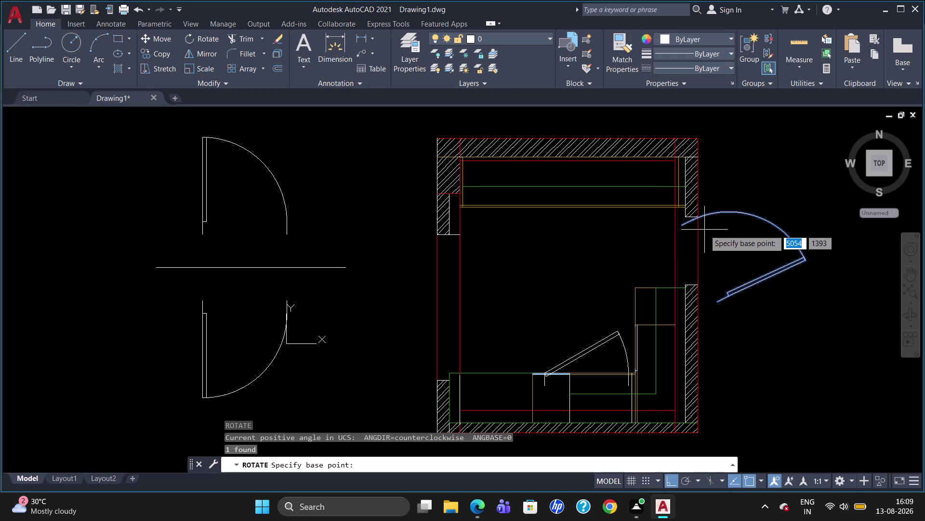
key(Escape)
key(u)
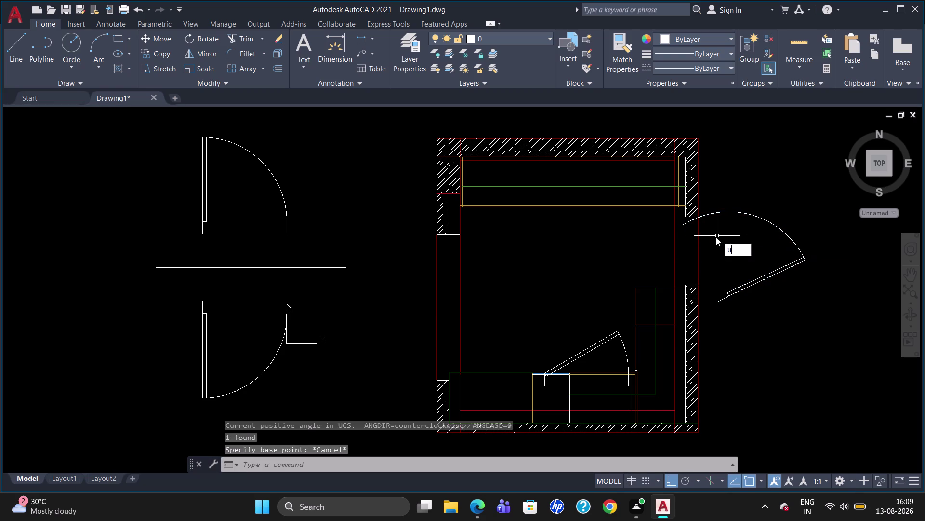
key(Return)
key(u)
key(Return)
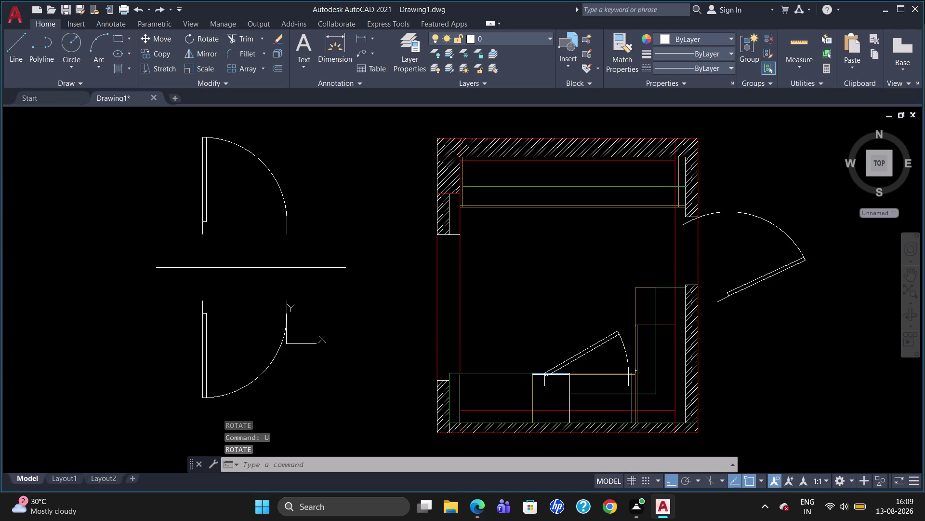